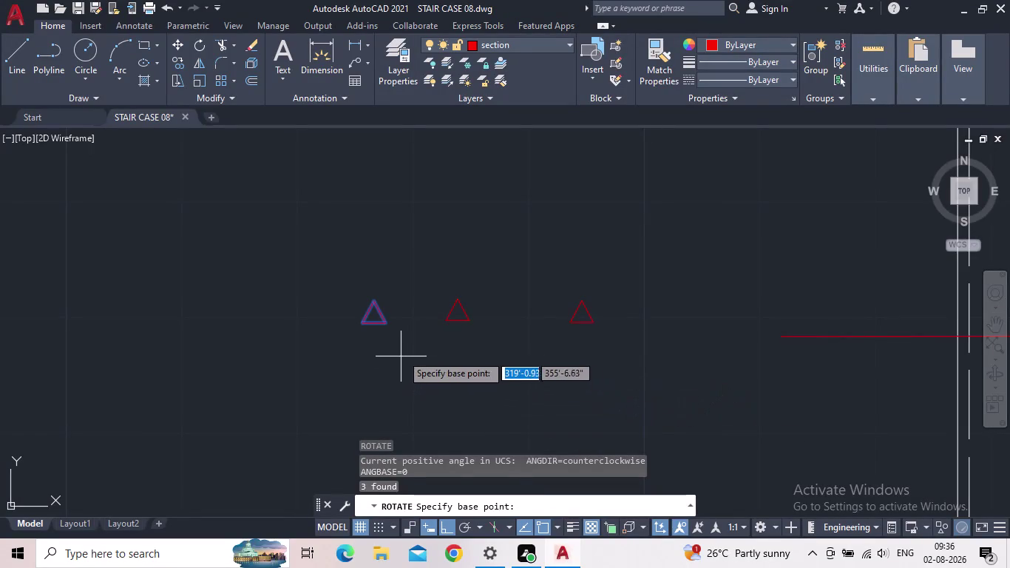
Rotate the first triangle 270° so it points right.
click(378, 321)
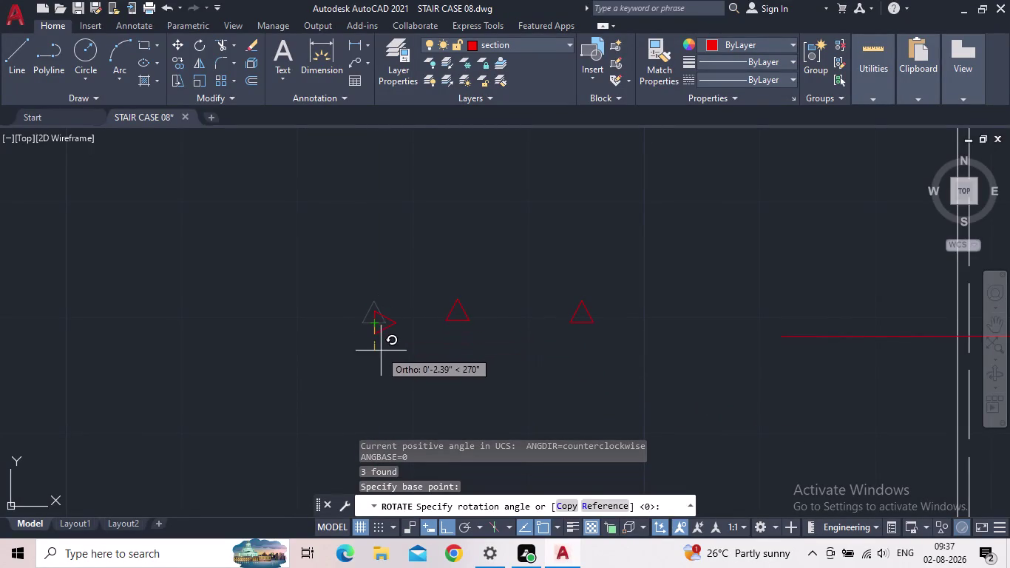
click(372, 362)
drag(483, 334, 474, 332)
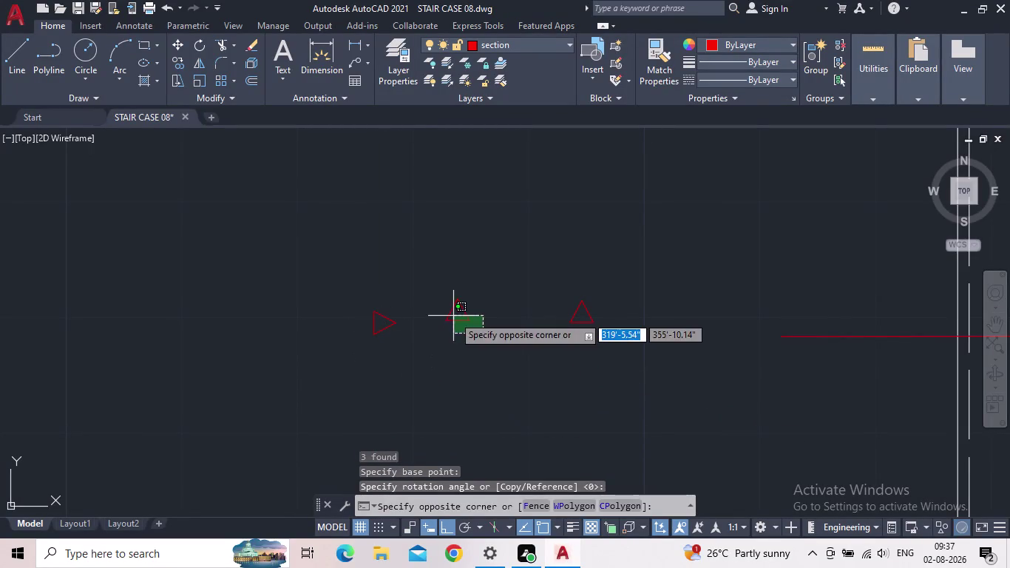
click(456, 318)
key(Escape)
Rotate the rightmost triangle about its apex so it points left.
drag(607, 348, 600, 326)
click(541, 276)
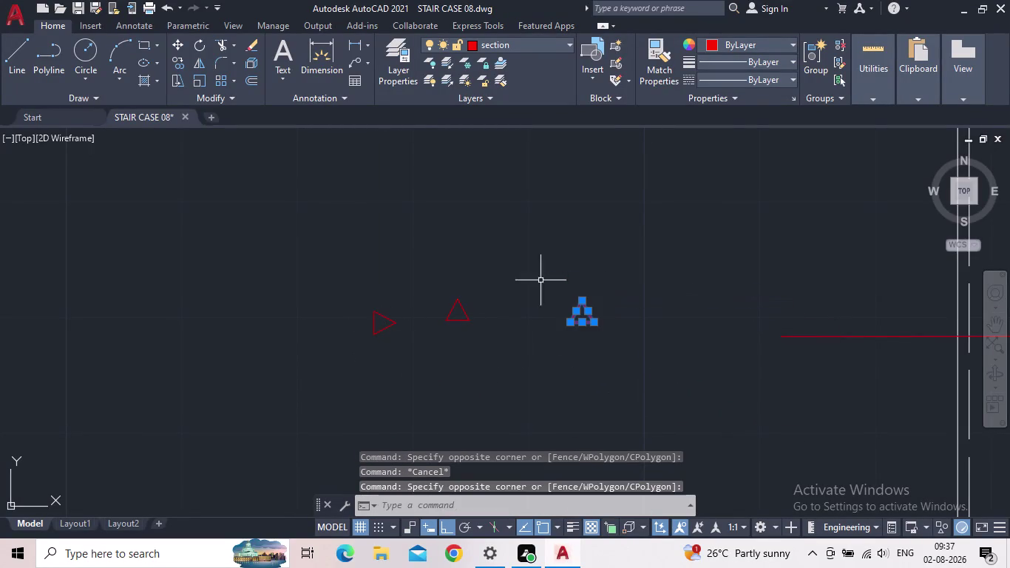
scroll(up, 3)
key(c)
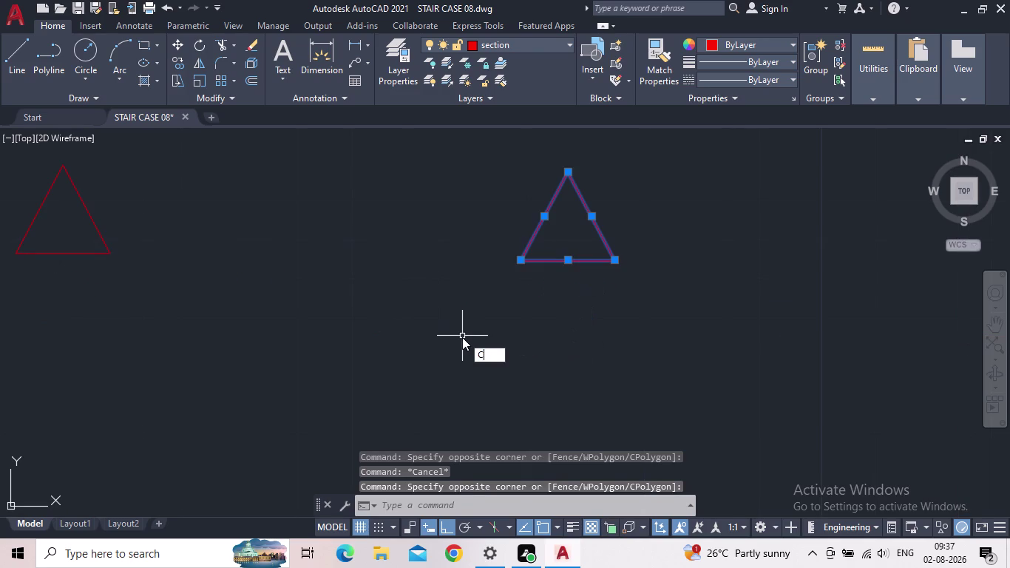
key(BackSpace)
text(RO)
key(Return)
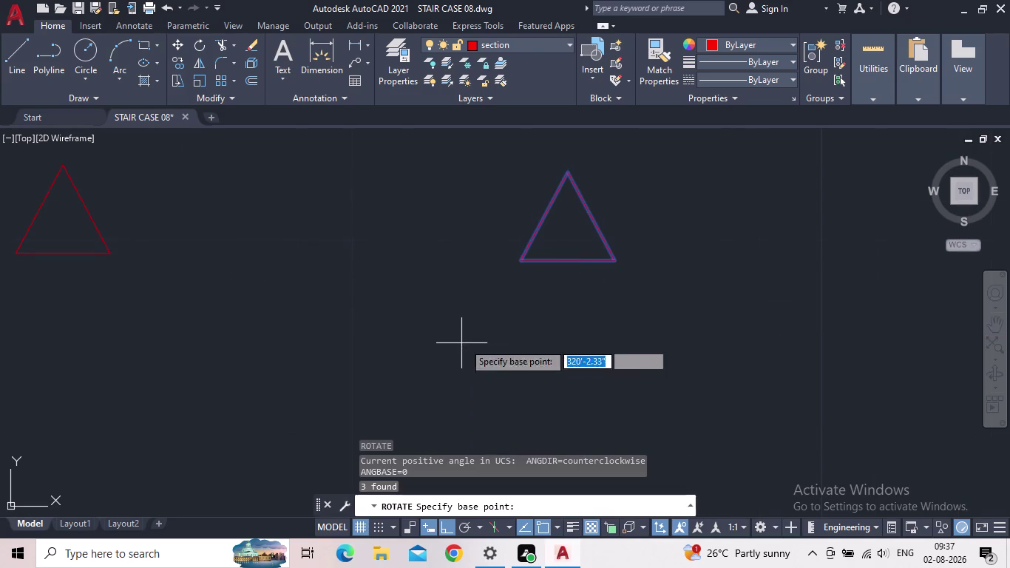
click(570, 262)
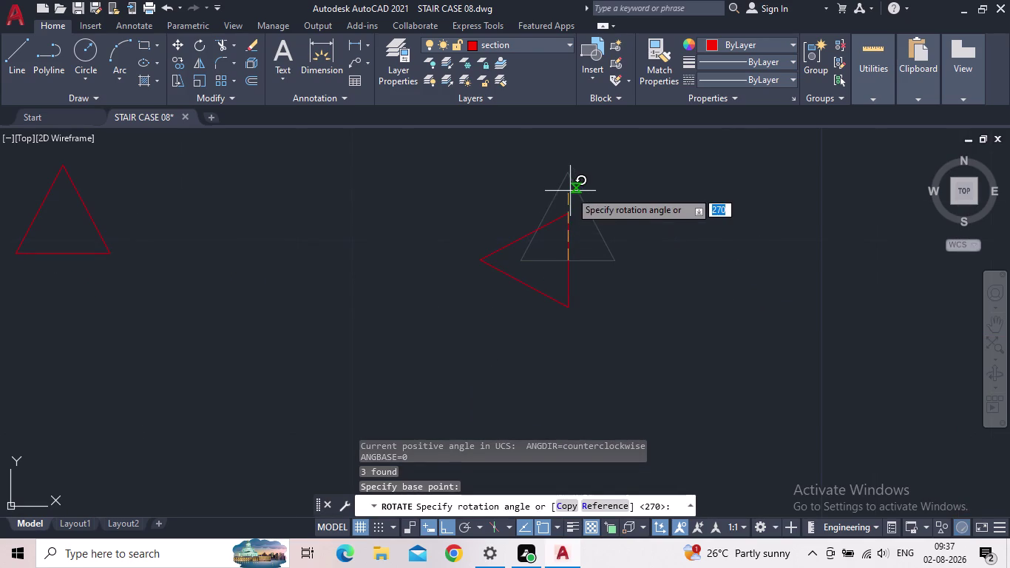
click(567, 172)
key(Escape)
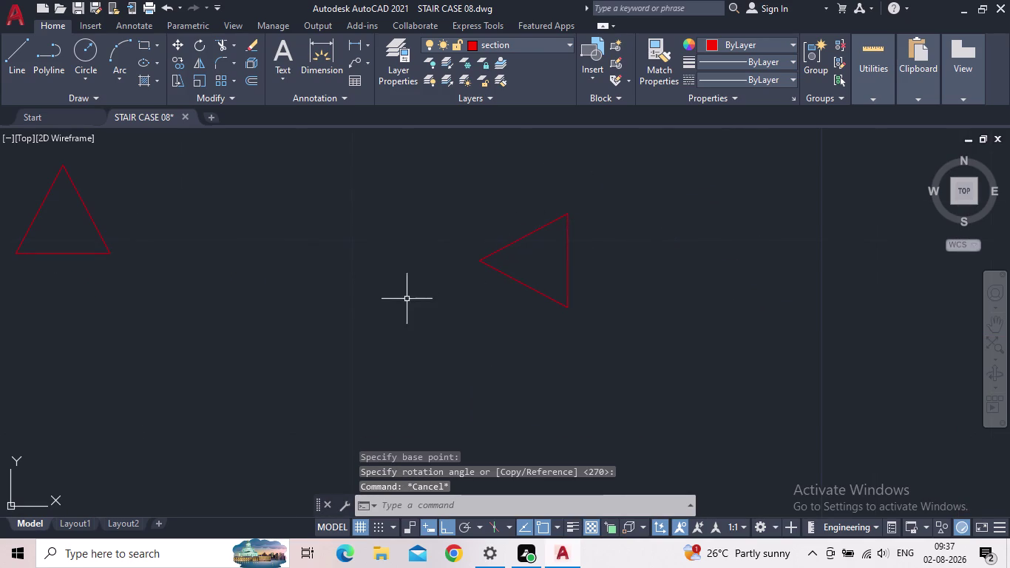
scroll(down, 3)
click(207, 311)
Copy the right-pointing arrowhead with Ortho off, placing its first copy on the red walking line.
click(93, 273)
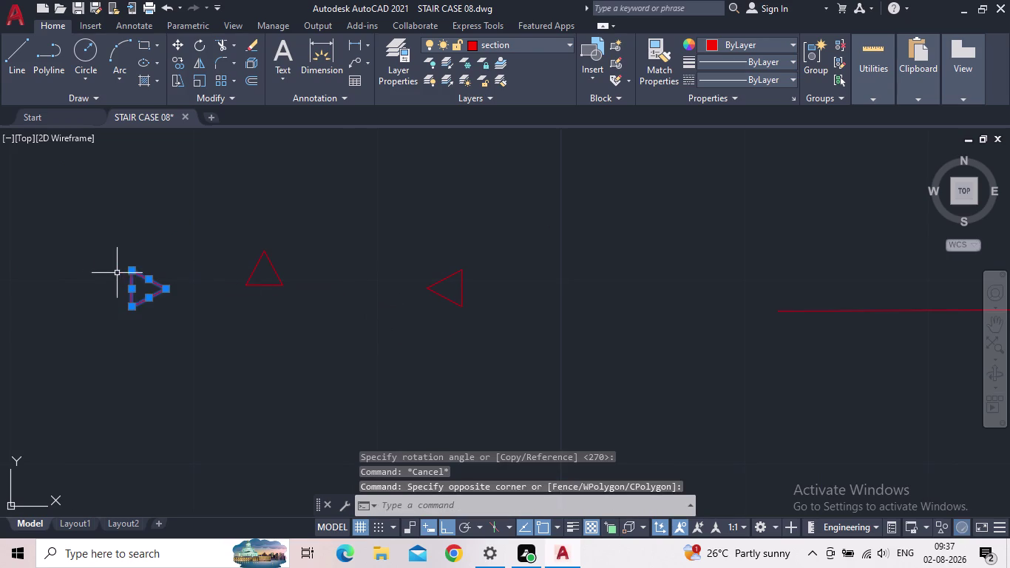
key(c)
key(o)
key(space)
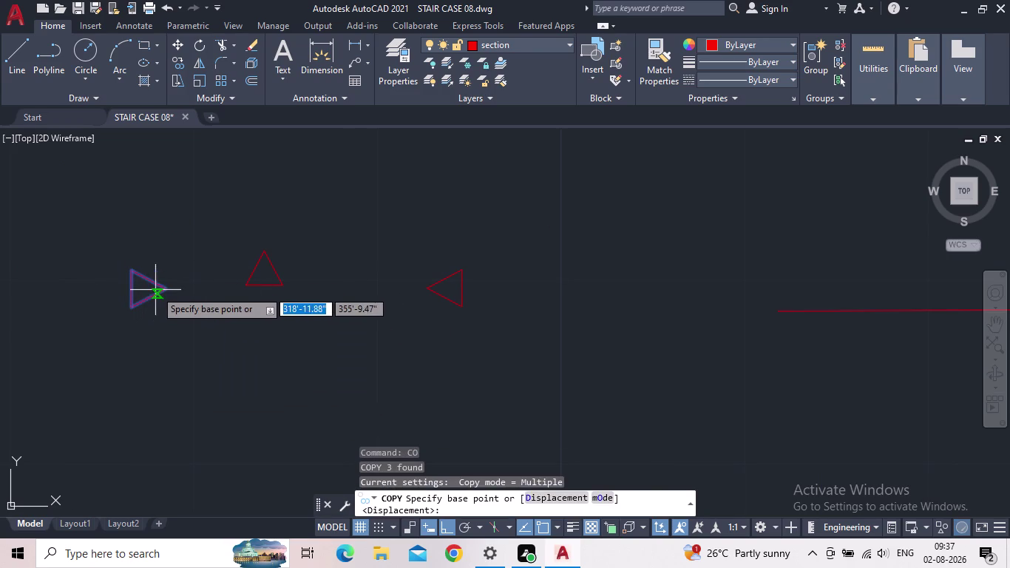
click(165, 286)
middle_drag(860, 374, 763, 384)
scroll(down, 3)
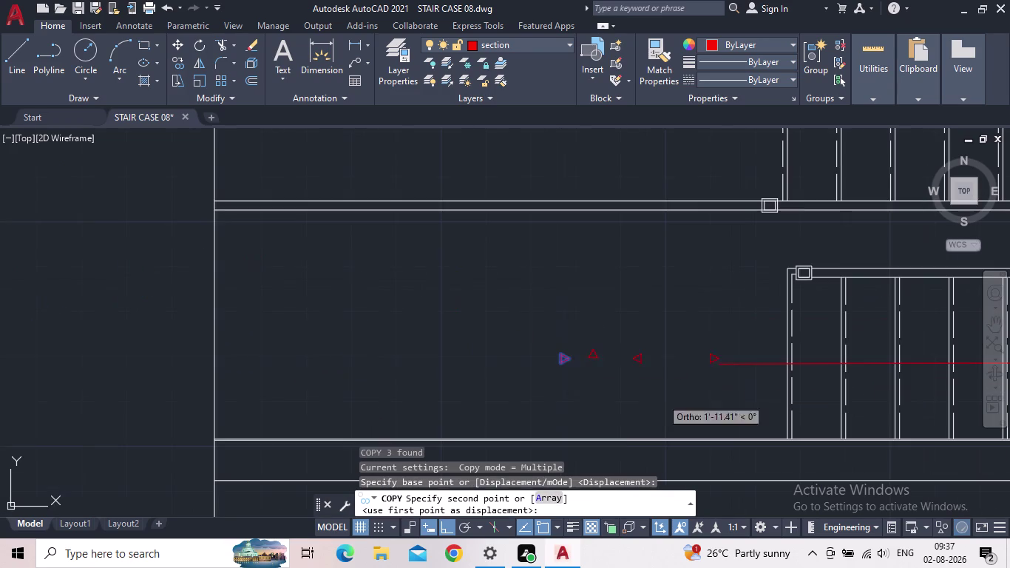
click(443, 527)
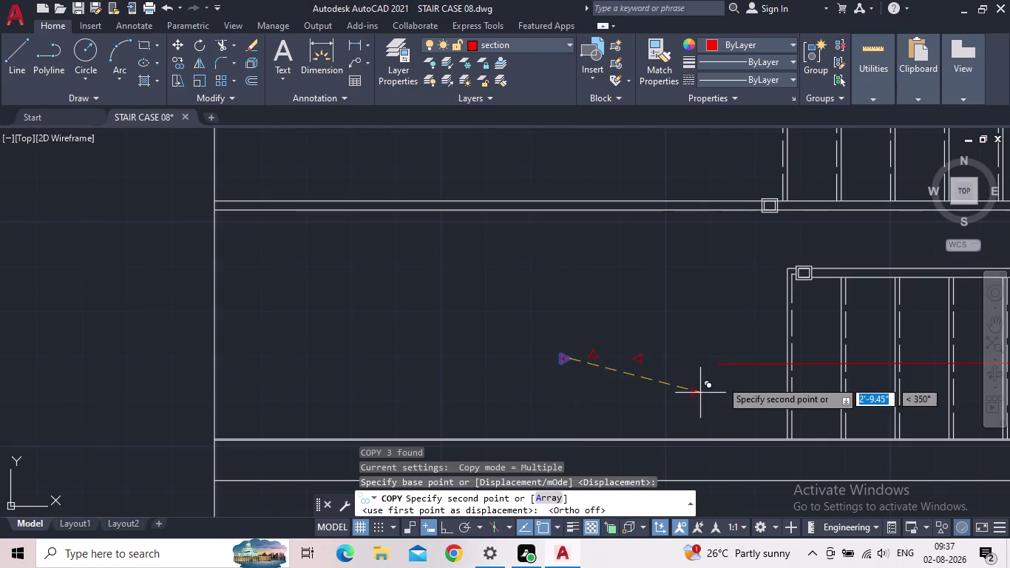
middle_drag(680, 339, 530, 306)
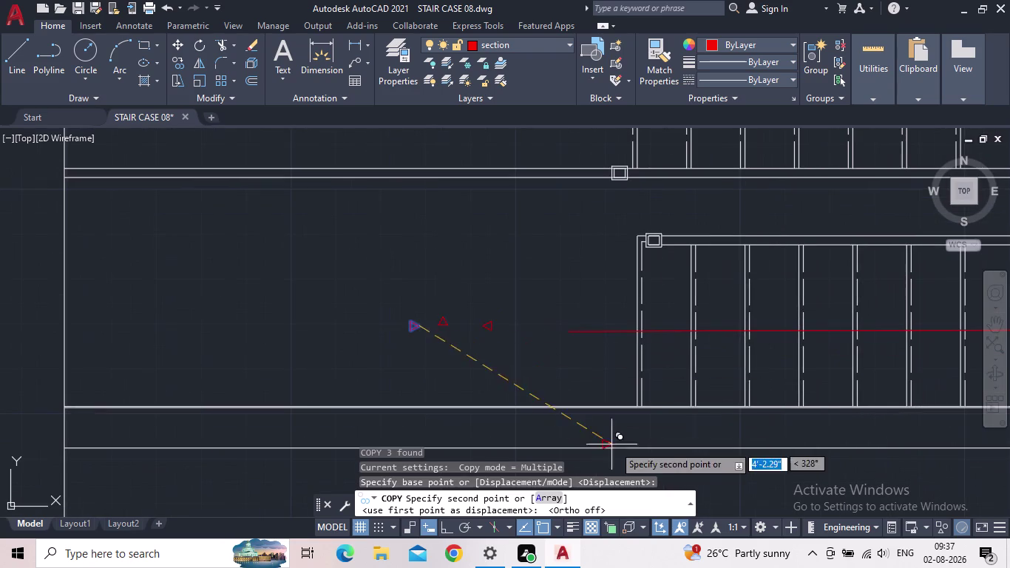
scroll(up, 3)
scroll(up, 3)
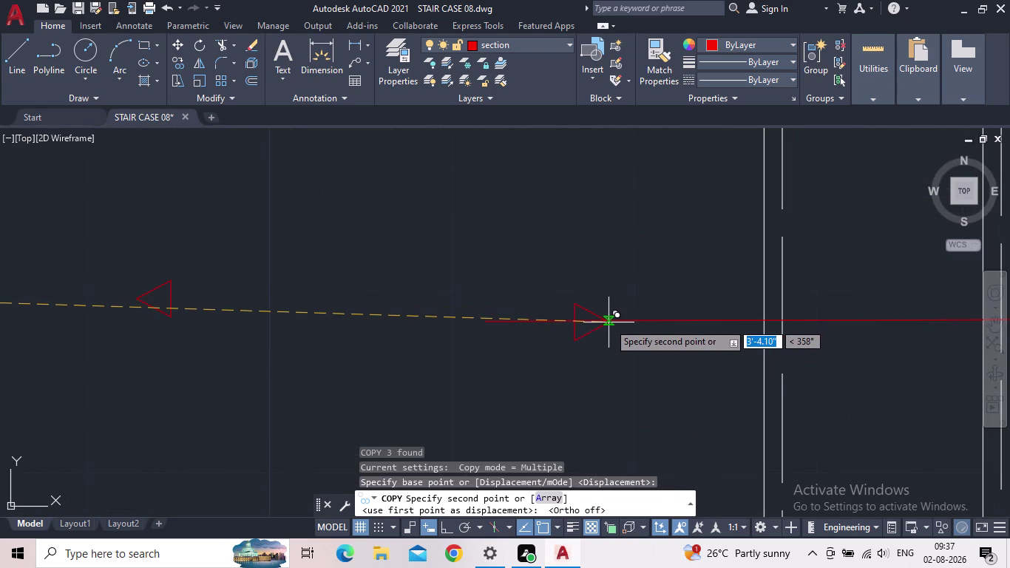
scroll(up, 3)
click(610, 314)
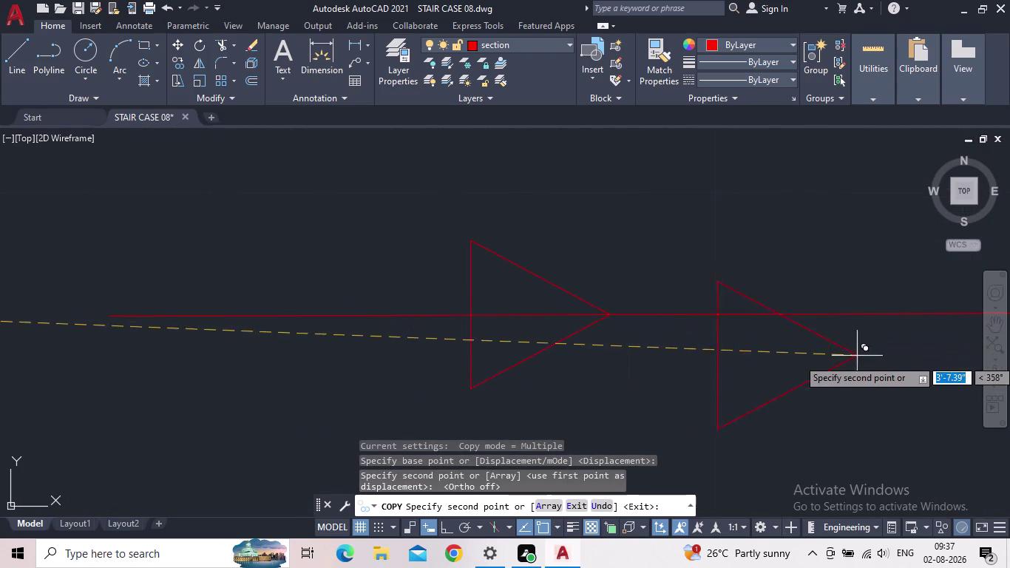
Place two more arrowhead copies along the walking line, the last near its corner.
middle_drag(815, 370, 692, 329)
scroll(down, 3)
middle_drag(666, 318, 649, 315)
scroll(down, 3)
middle_drag(829, 329, 569, 286)
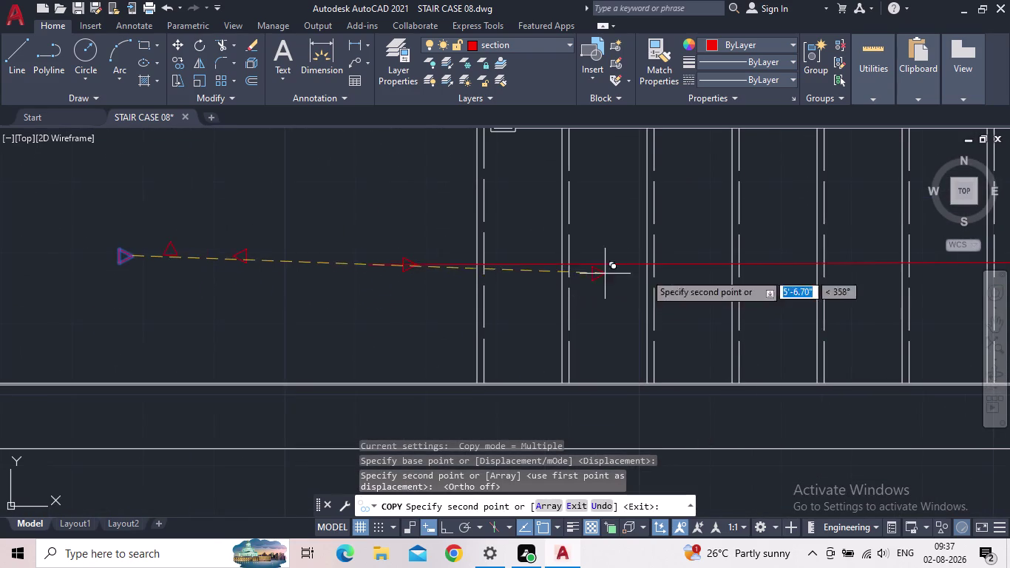
middle_drag(811, 277, 614, 282)
scroll(down, 3)
scroll(up, 3)
scroll(up, 3)
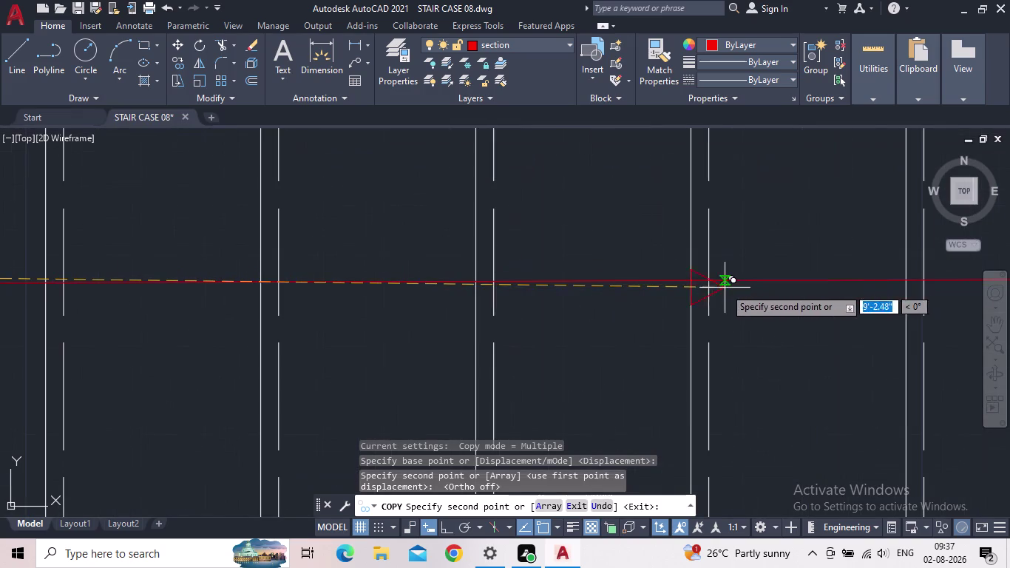
click(758, 281)
middle_drag(847, 324, 707, 339)
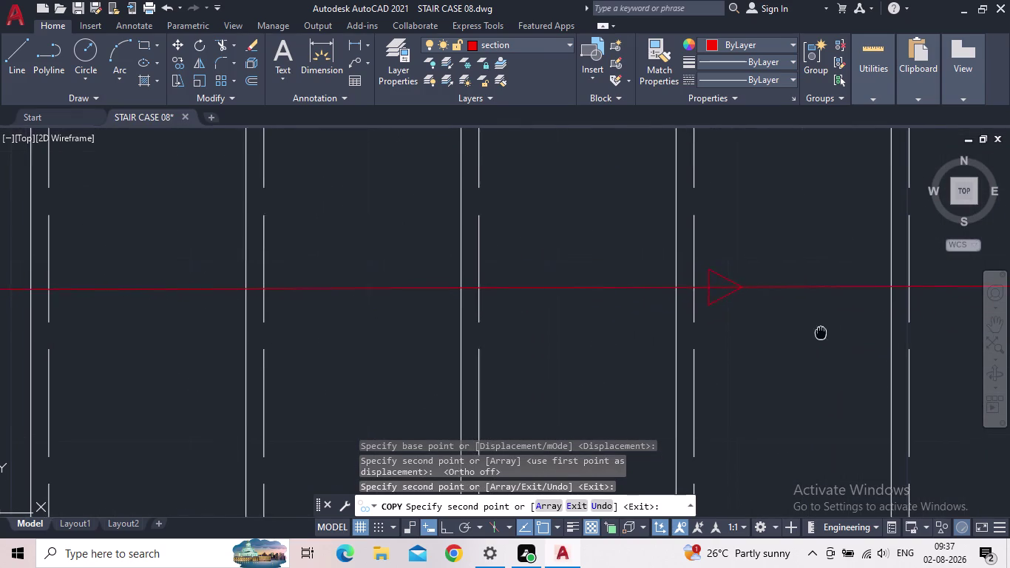
middle_drag(707, 339, 537, 321)
scroll(down, 3)
scroll(up, 3)
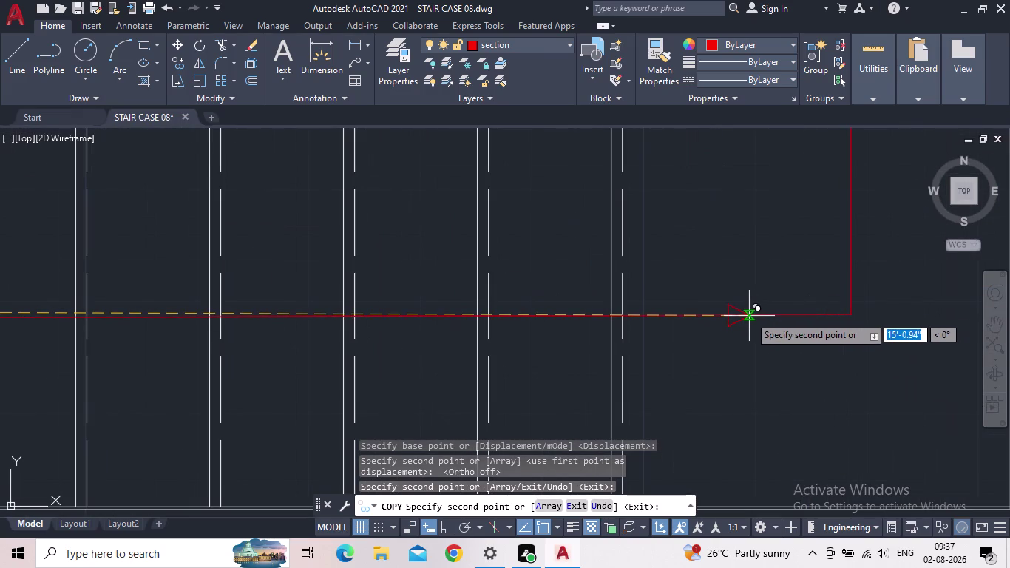
click(750, 316)
middle_drag(833, 373, 824, 387)
scroll(down, 3)
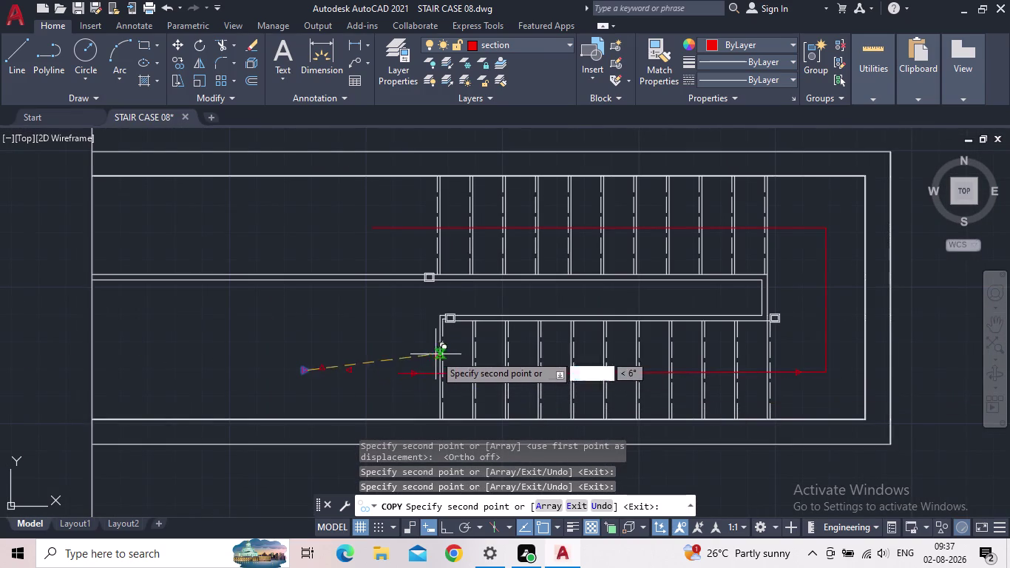
key(Escape)
scroll(up, 3)
click(337, 378)
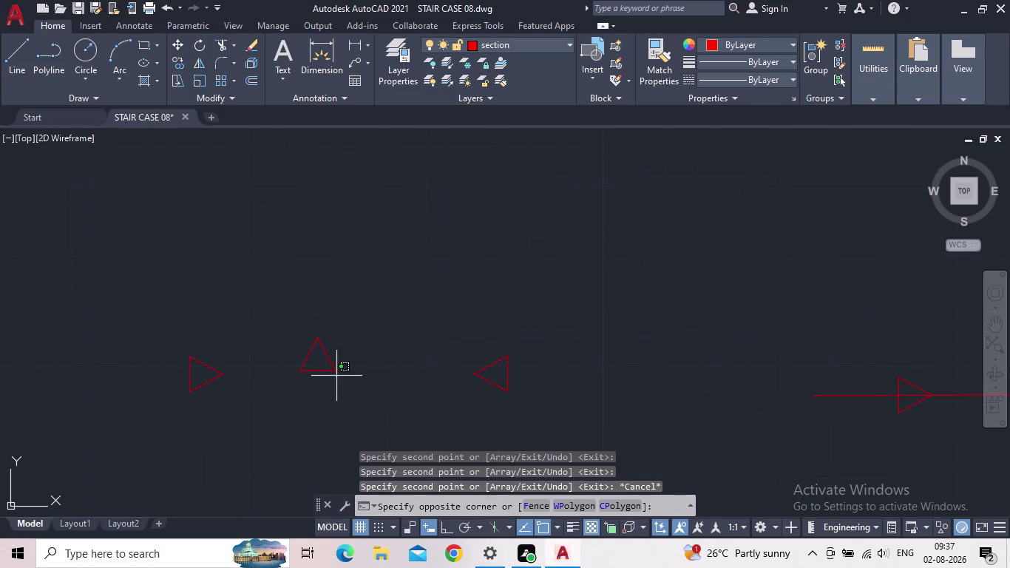
Copy the upward triangle using its apex as the base point.
click(285, 329)
key(c)
key(o)
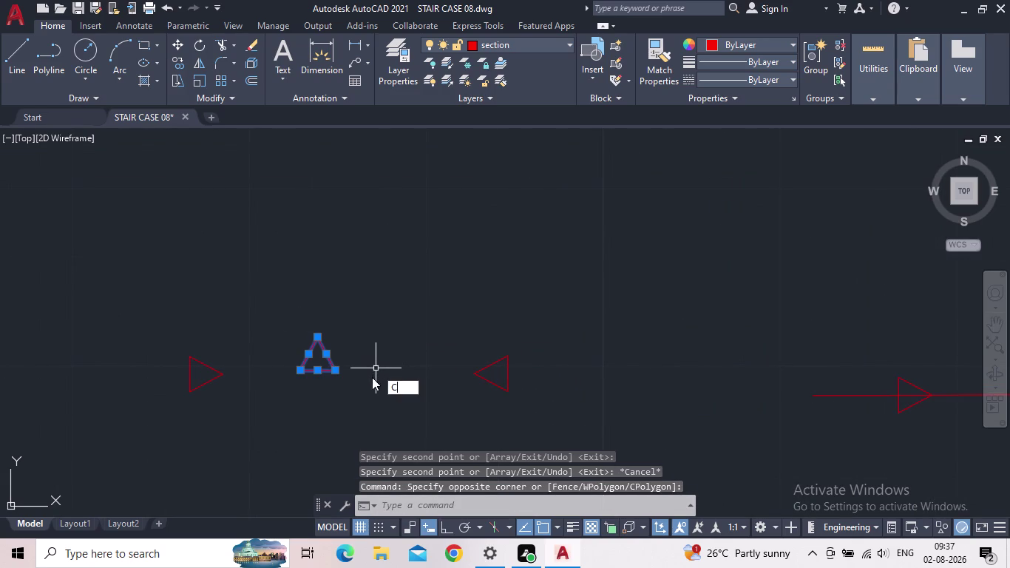
key(Return)
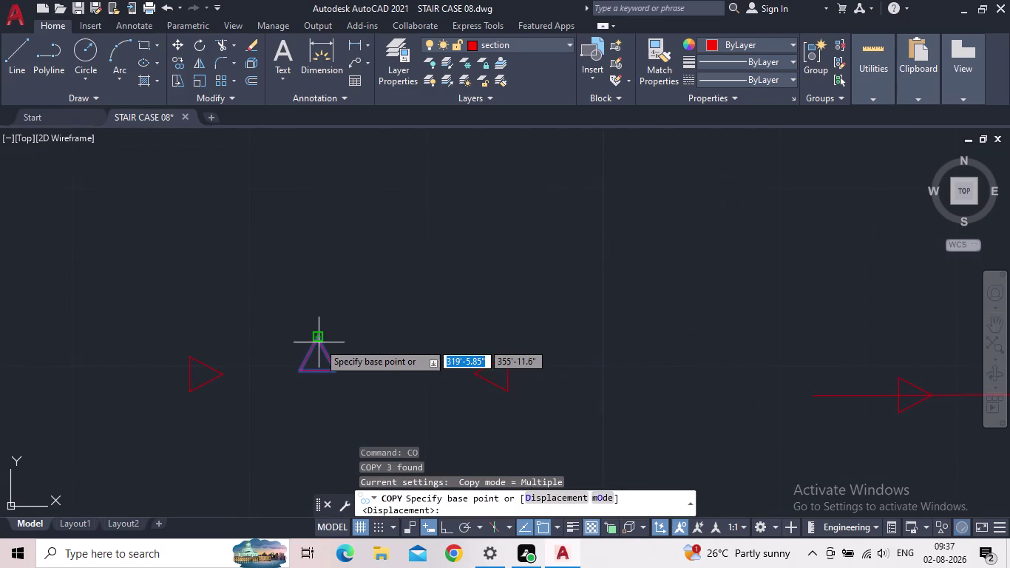
drag(319, 339, 330, 337)
middle_drag(592, 303, 234, 389)
scroll(down, 3)
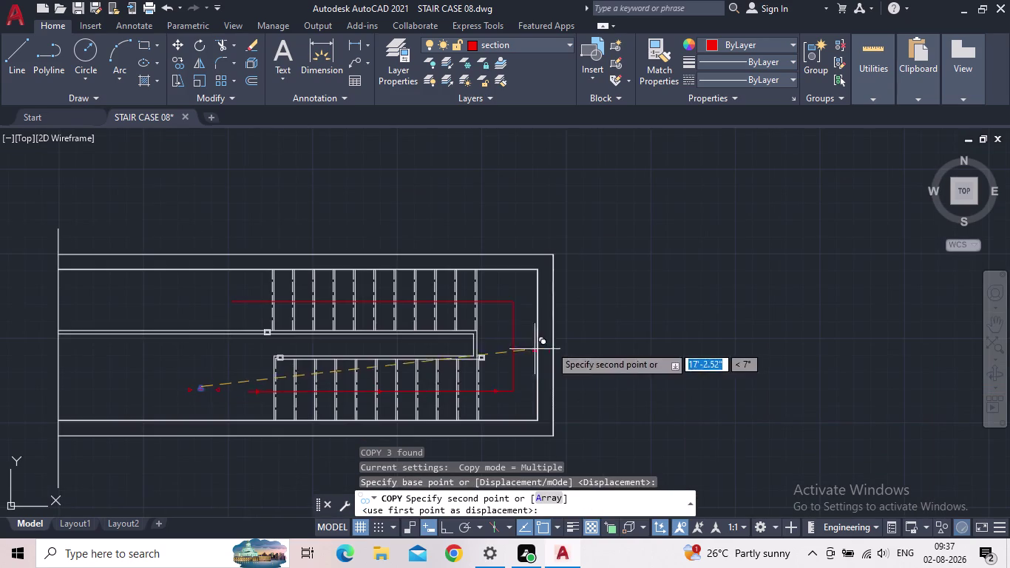
scroll(up, 3)
Place the upward arrowhead copy on the vertical landing segment of the walking line.
middle_drag(531, 329, 530, 339)
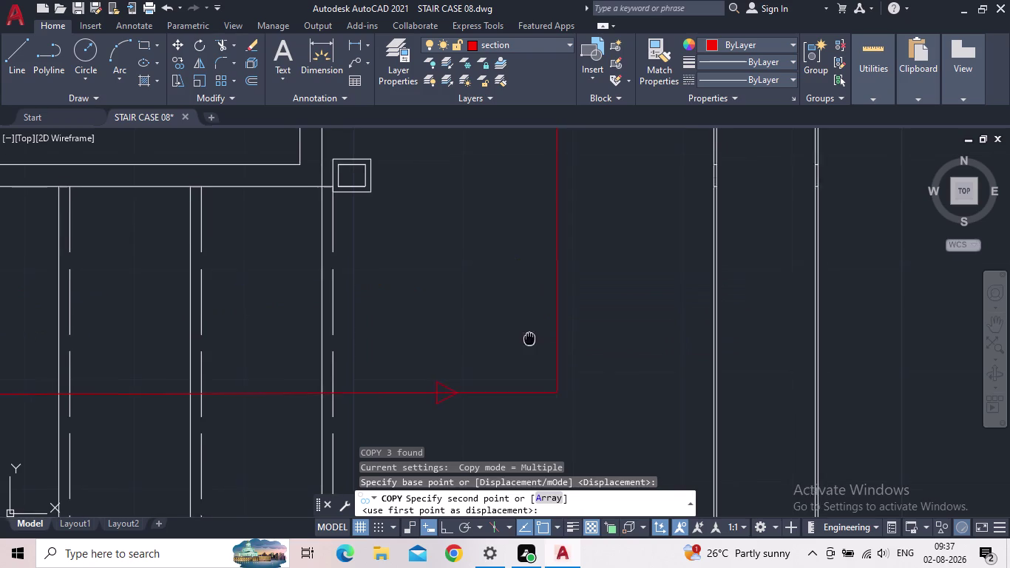
middle_drag(530, 339, 505, 418)
scroll(down, 3)
scroll(up, 3)
scroll(up, 3)
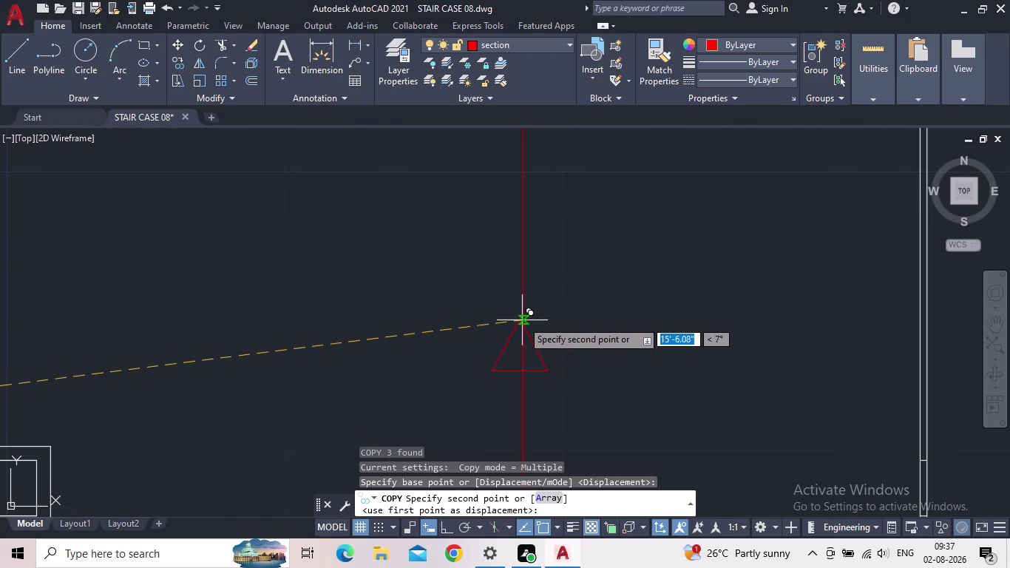
click(525, 321)
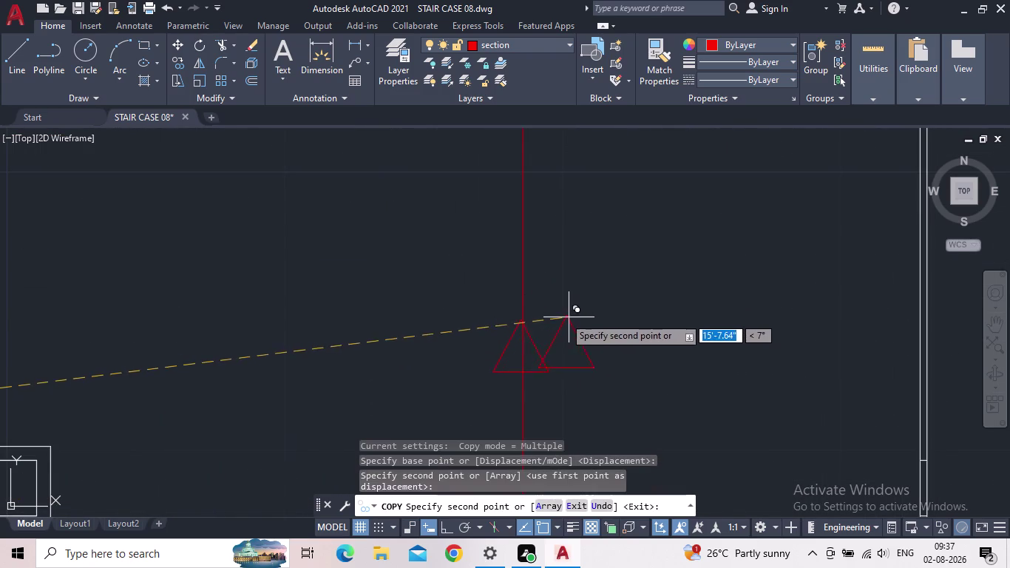
scroll(down, 3)
middle_drag(576, 272, 594, 296)
scroll(down, 3)
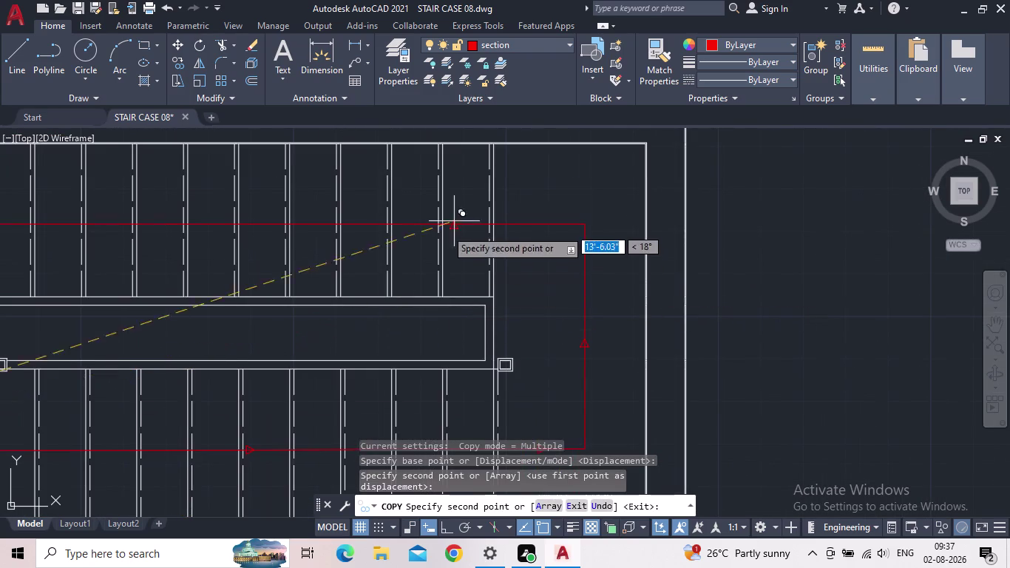
scroll(down, 3)
middle_drag(505, 329, 715, 359)
key(Escape)
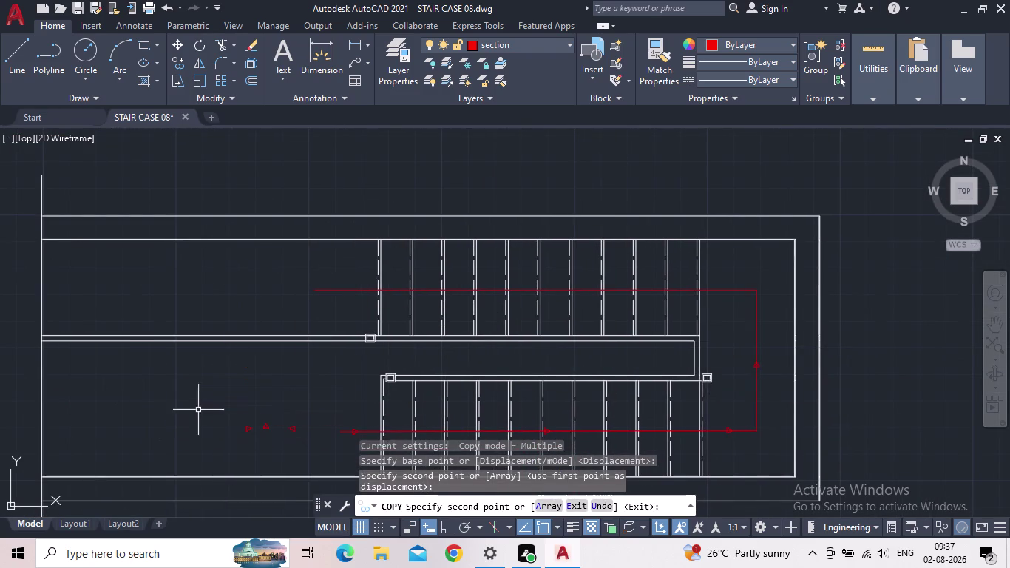
click(315, 452)
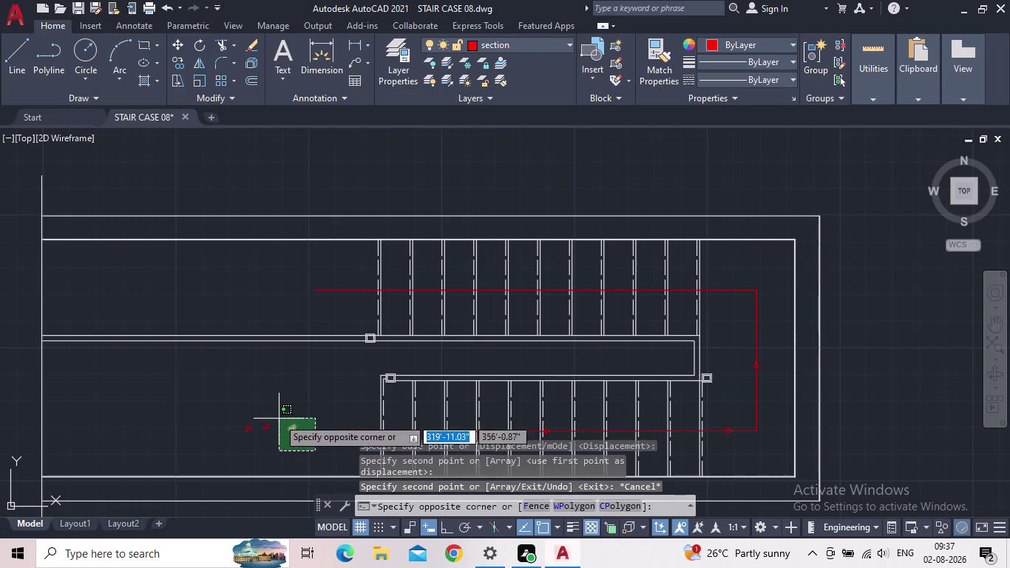
Copy the left-pointing triangle, placing its first copy on the upper flight's walking line.
click(277, 415)
scroll(up, 3)
key(c)
key(o)
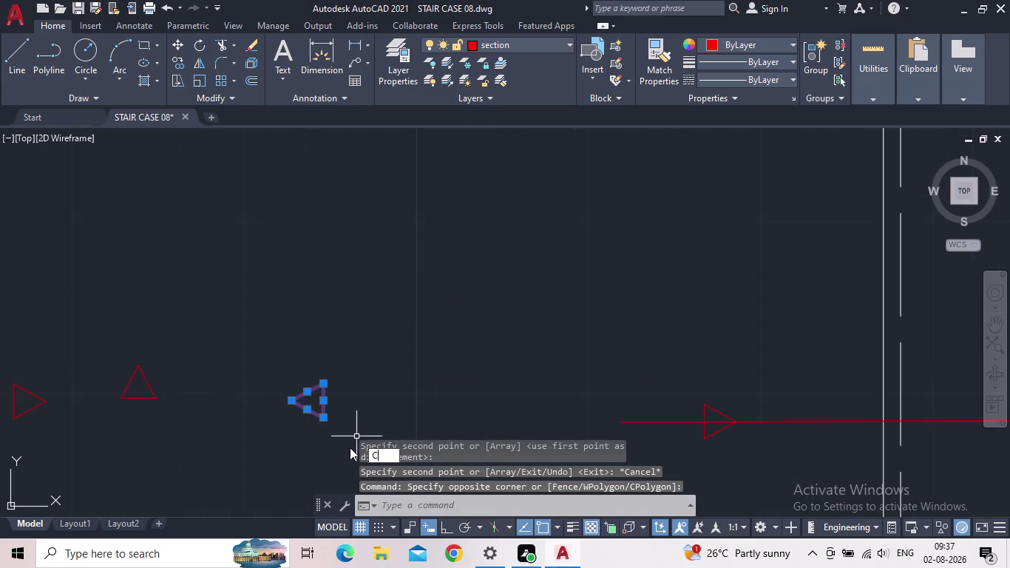
key(space)
click(291, 401)
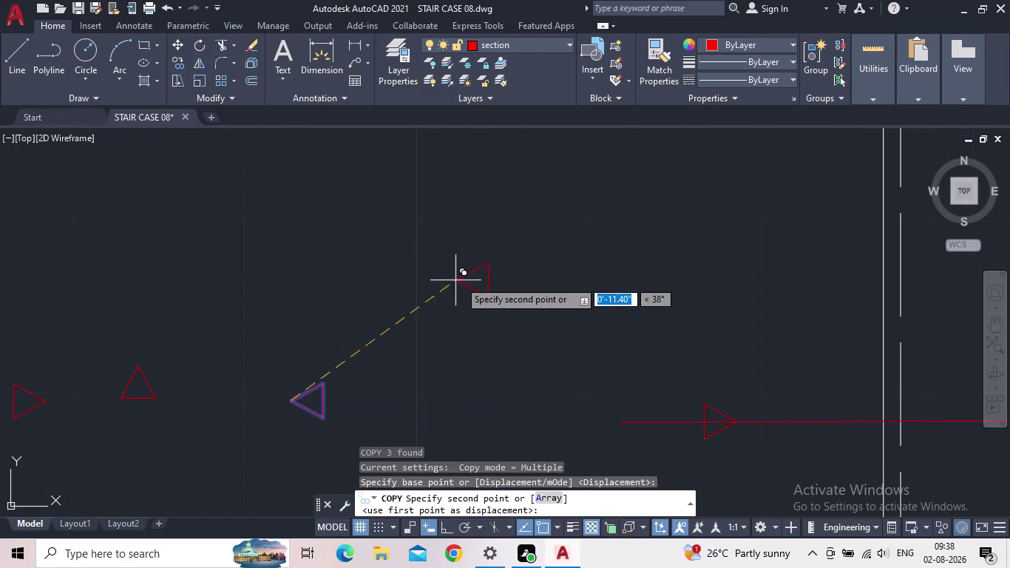
middle_drag(466, 287, 163, 384)
scroll(down, 3)
scroll(up, 3)
scroll(up, 3)
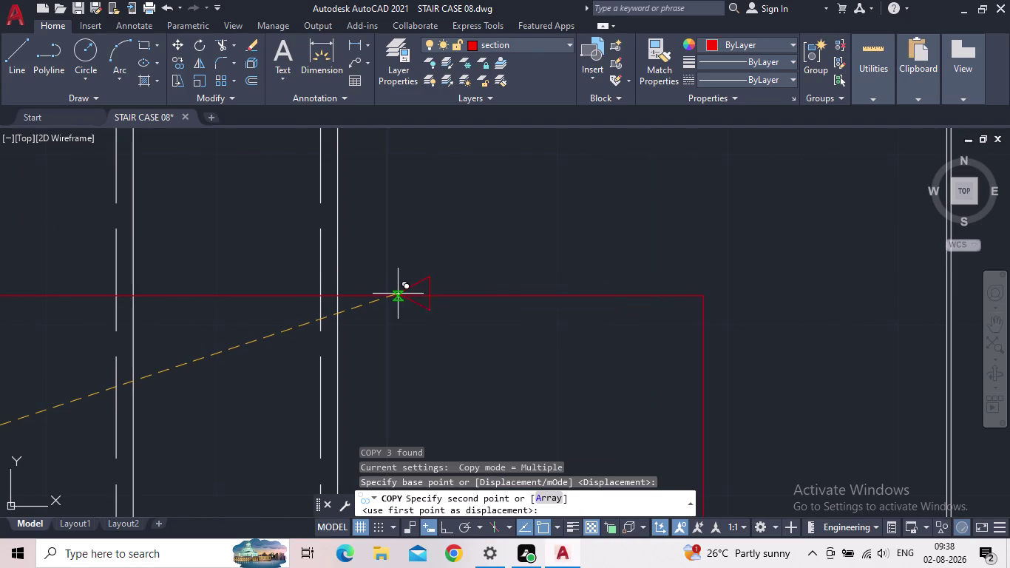
scroll(up, 3)
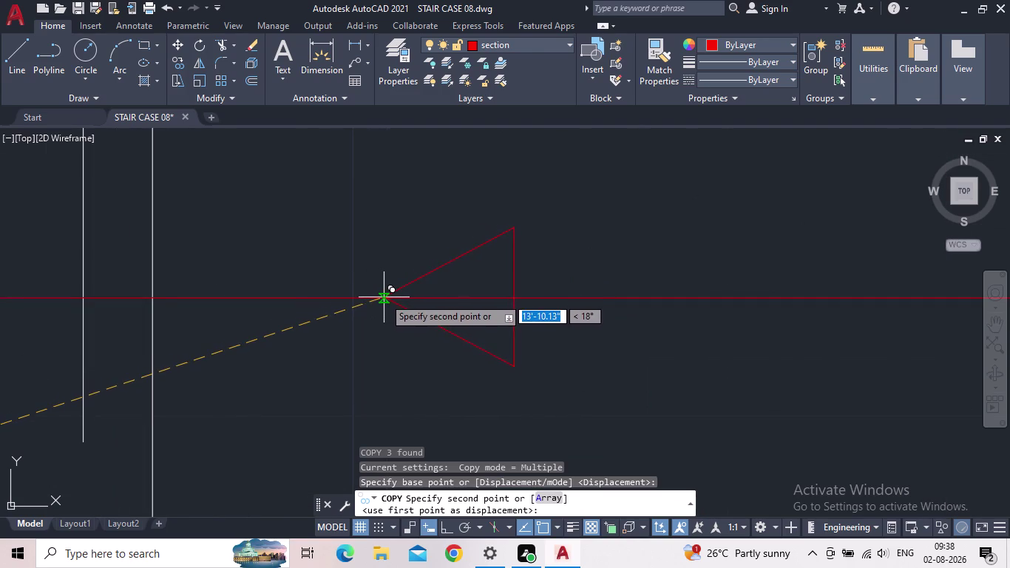
click(384, 297)
Place two more left-pointing arrow copies along the walking line.
middle_drag(289, 298, 588, 303)
scroll(down, 3)
scroll(down, 3)
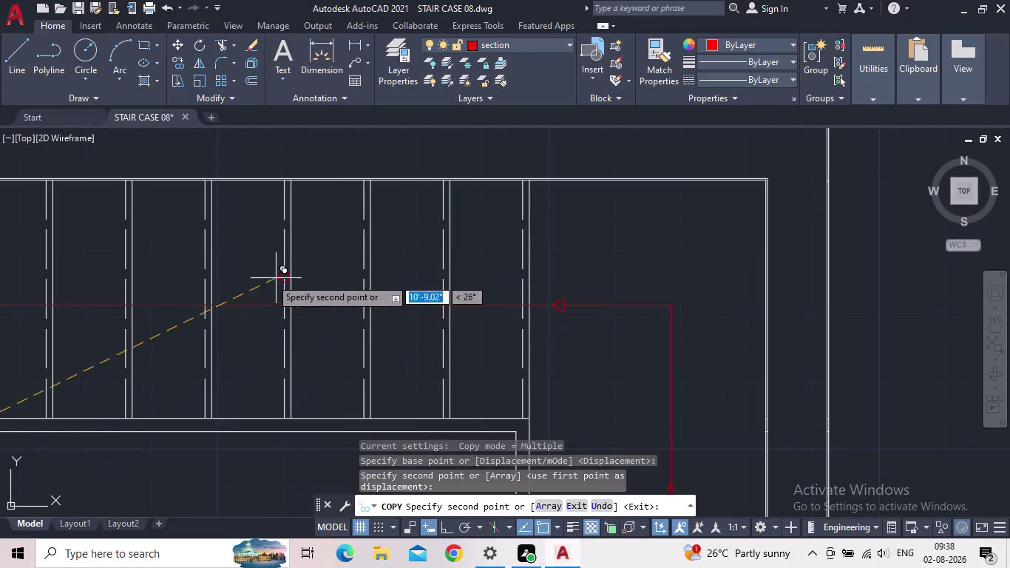
scroll(up, 3)
scroll(up, 3)
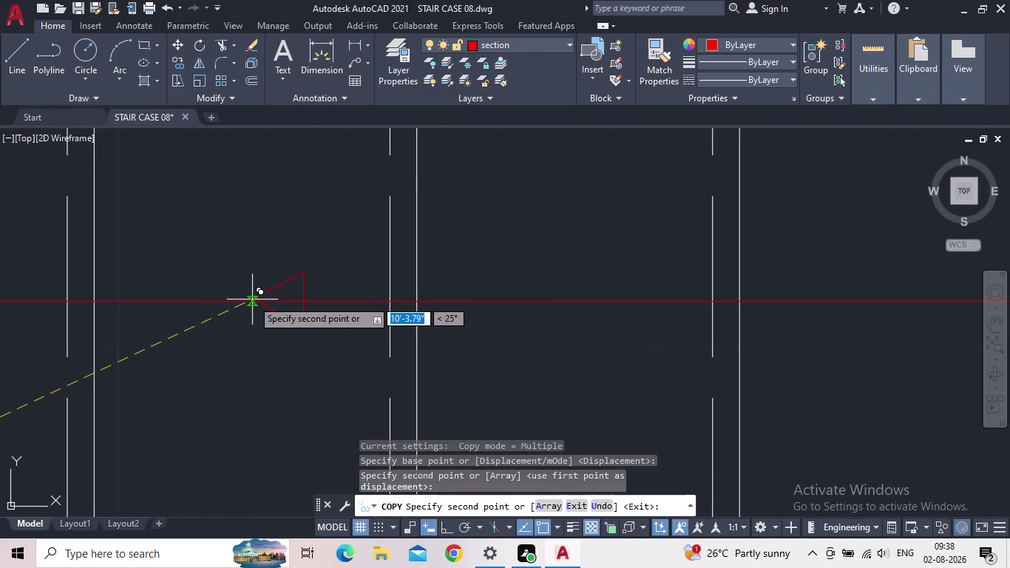
click(252, 301)
scroll(down, 3)
middle_drag(247, 292, 483, 318)
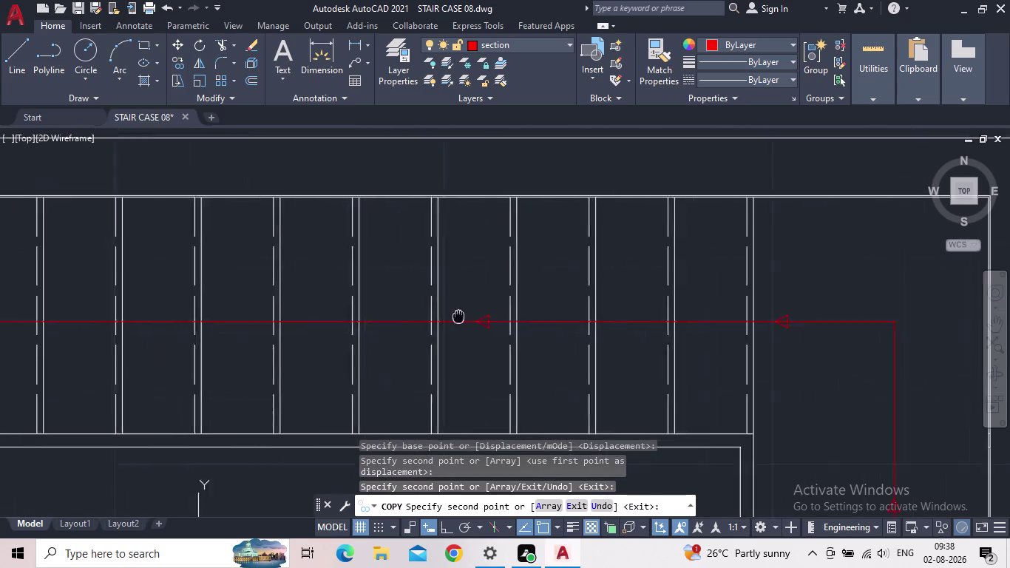
middle_drag(483, 318, 614, 319)
scroll(down, 3)
scroll(up, 3)
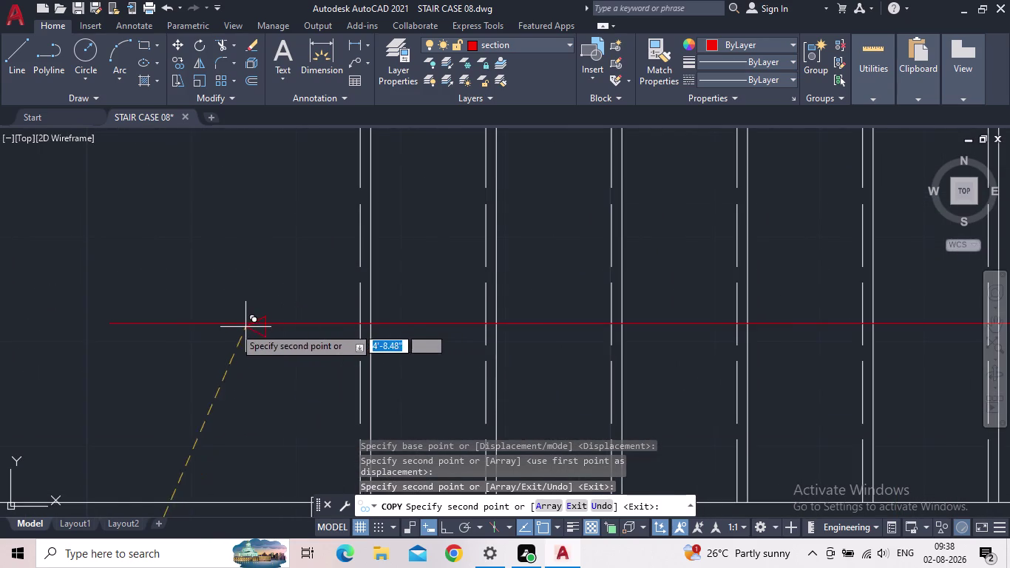
click(543, 323)
key(Escape)
Zoom out to the whole stair plan and select the three stray arrow copies.
scroll(down, 3)
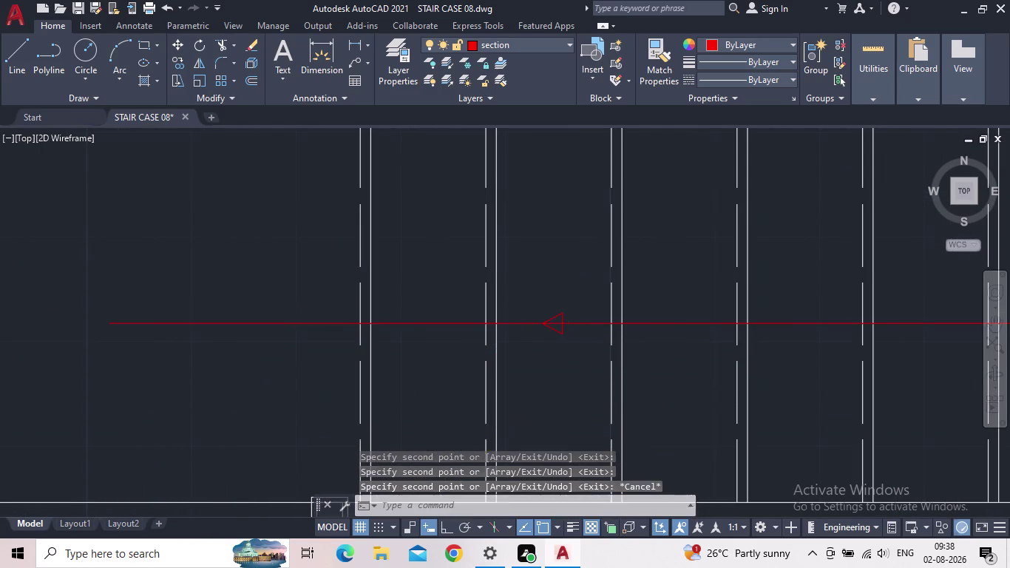
scroll(down, 3)
middle_drag(502, 389, 497, 257)
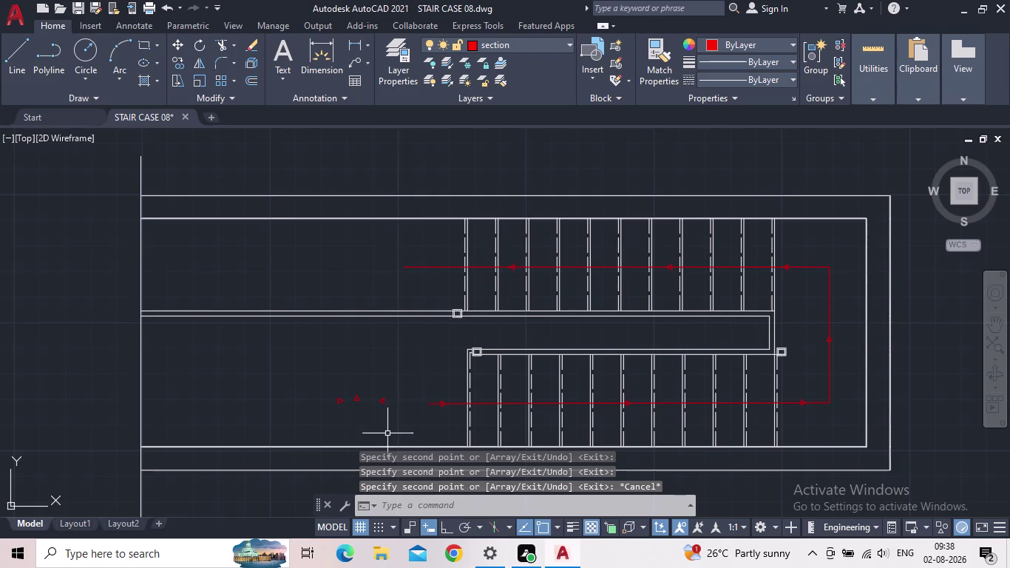
scroll(up, 3)
drag(410, 409, 375, 399)
click(247, 355)
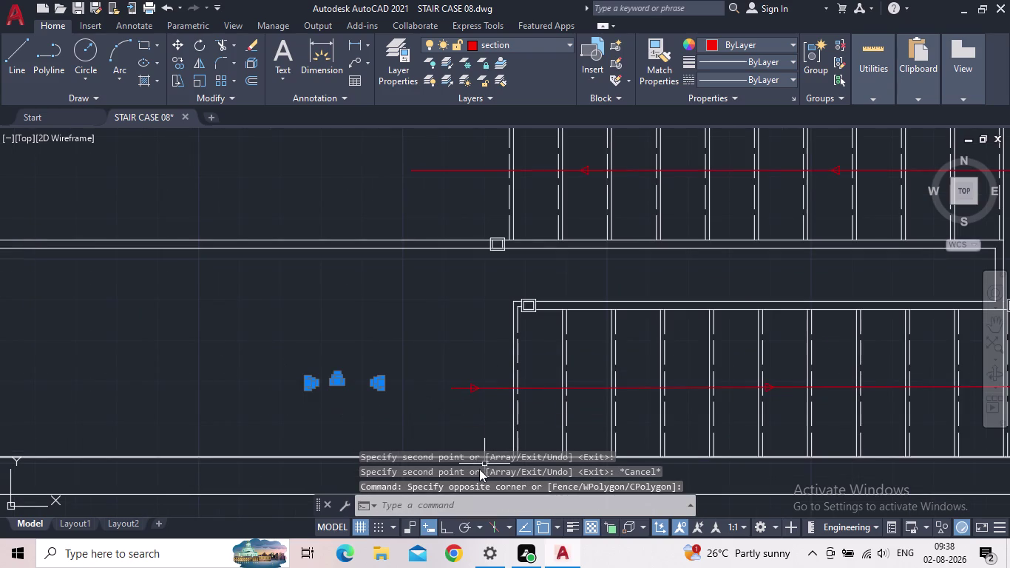
Delete the three selected stray arrows and save the stair plan.
key(Delete)
click(79, 9)
scroll(down, 3)
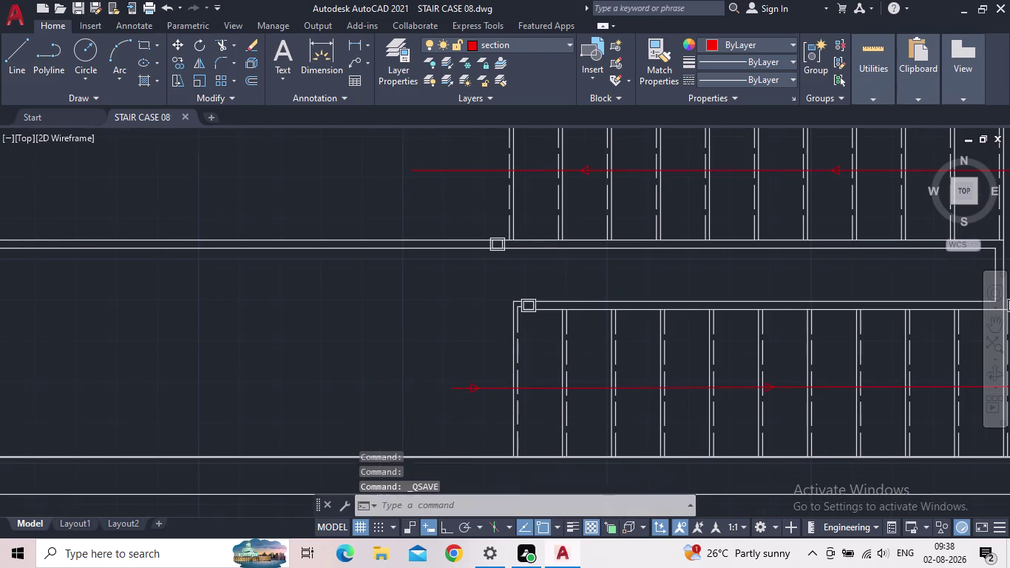
scroll(down, 3)
middle_drag(686, 347, 510, 311)
scroll(up, 3)
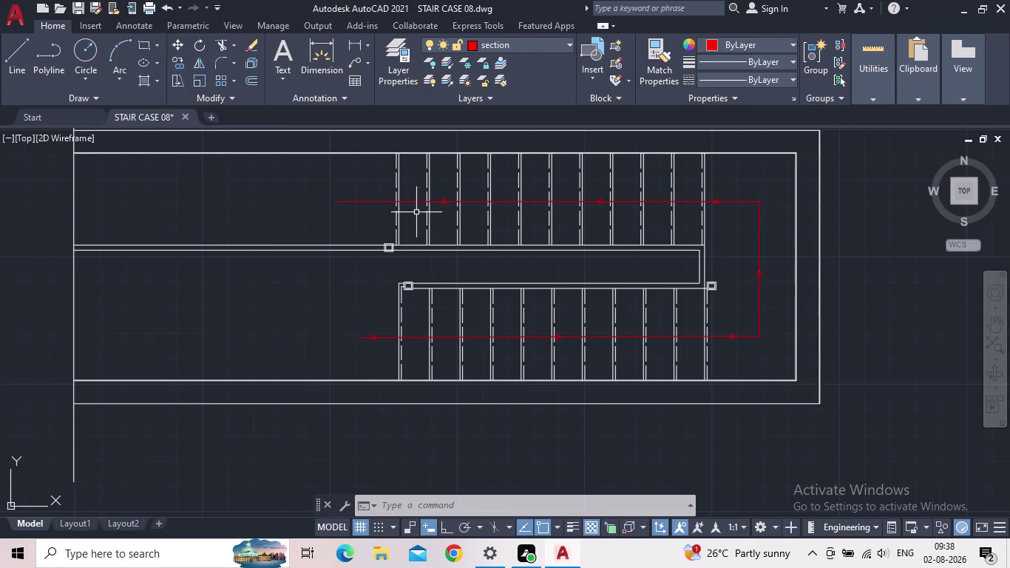
scroll(up, 3)
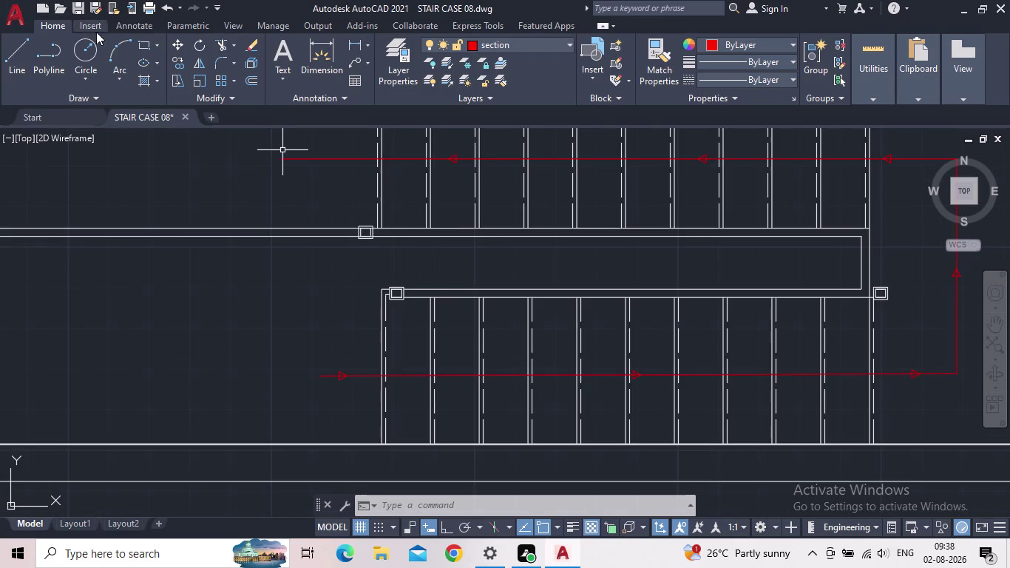
click(139, 46)
scroll(up, 3)
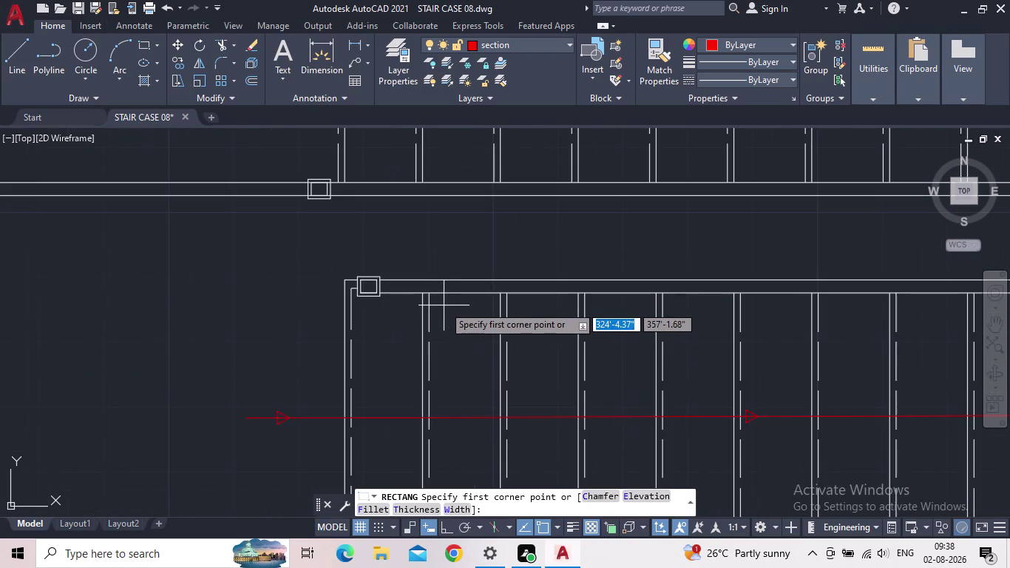
scroll(up, 3)
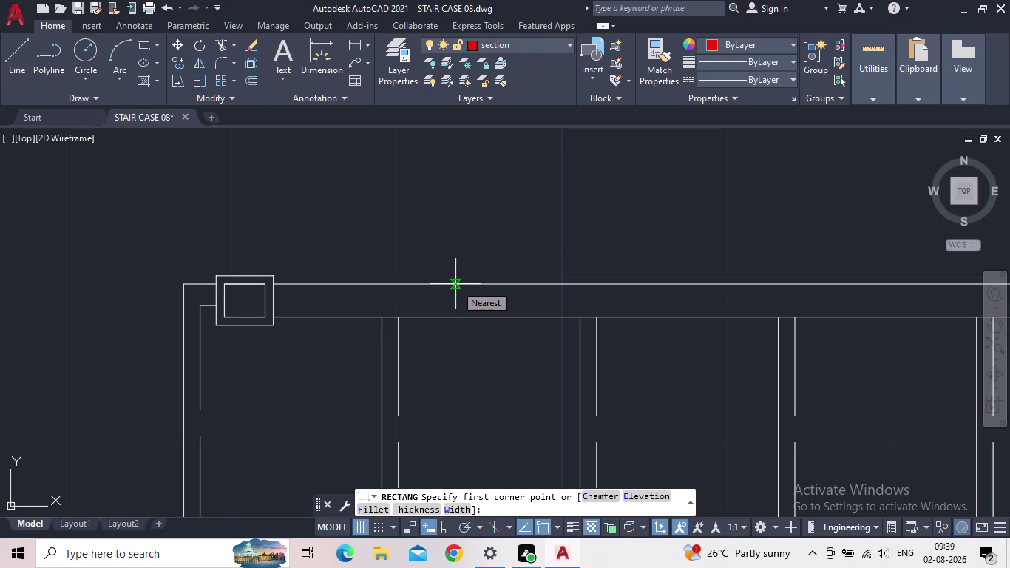
scroll(up, 3)
click(448, 287)
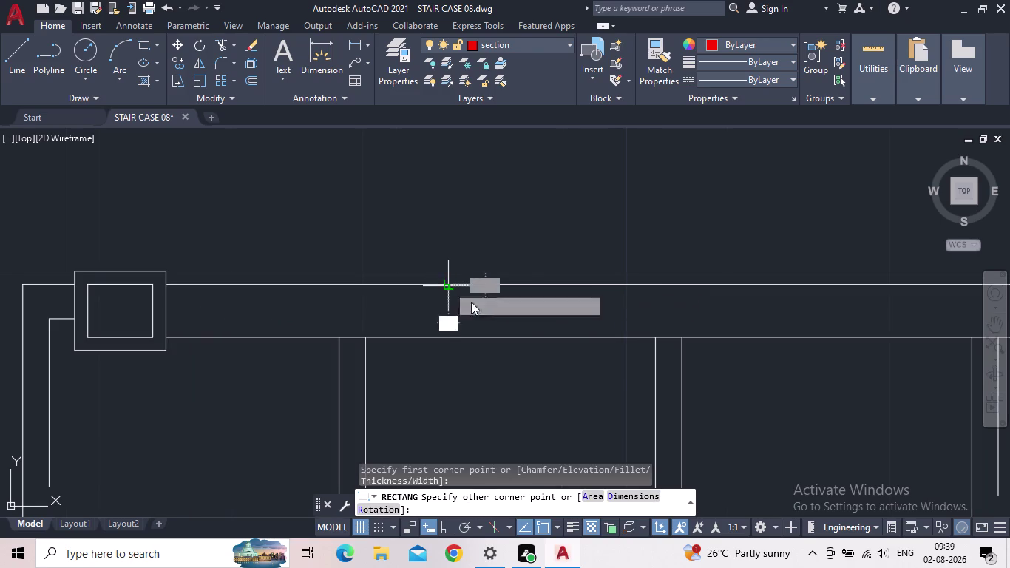
key(Escape)
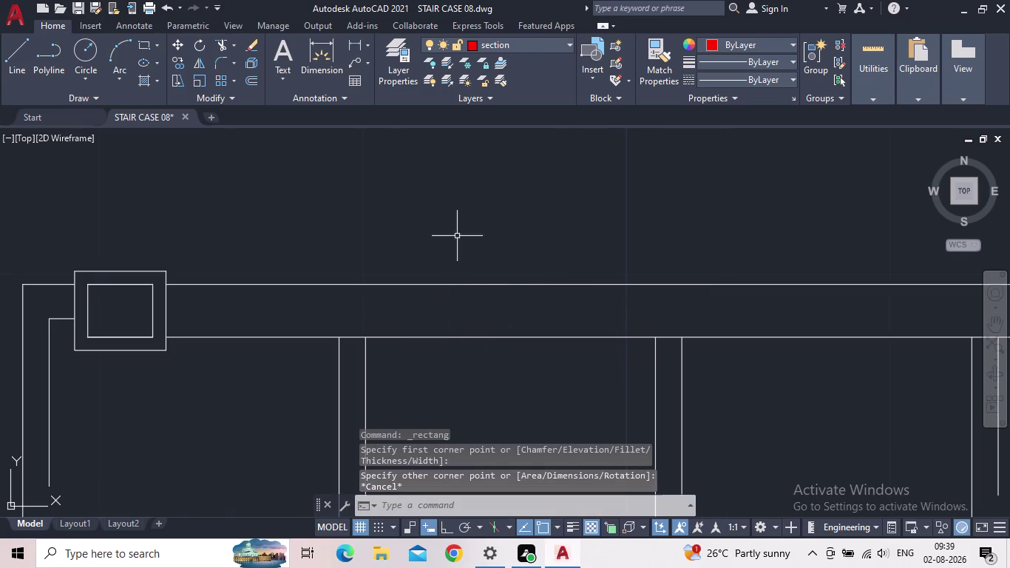
Set floor as the current layer in the Layer Properties palette.
click(387, 74)
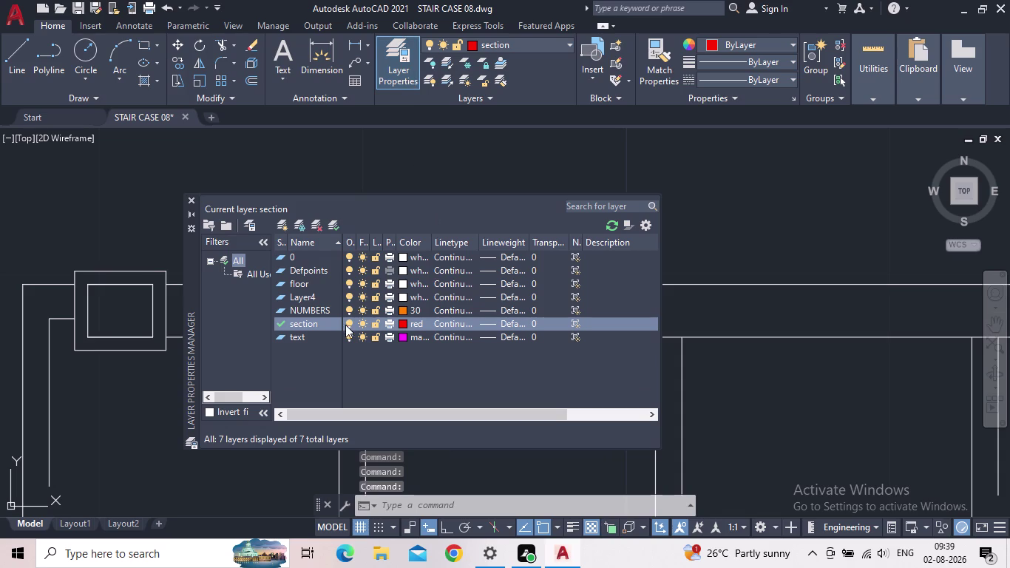
double_click(279, 283)
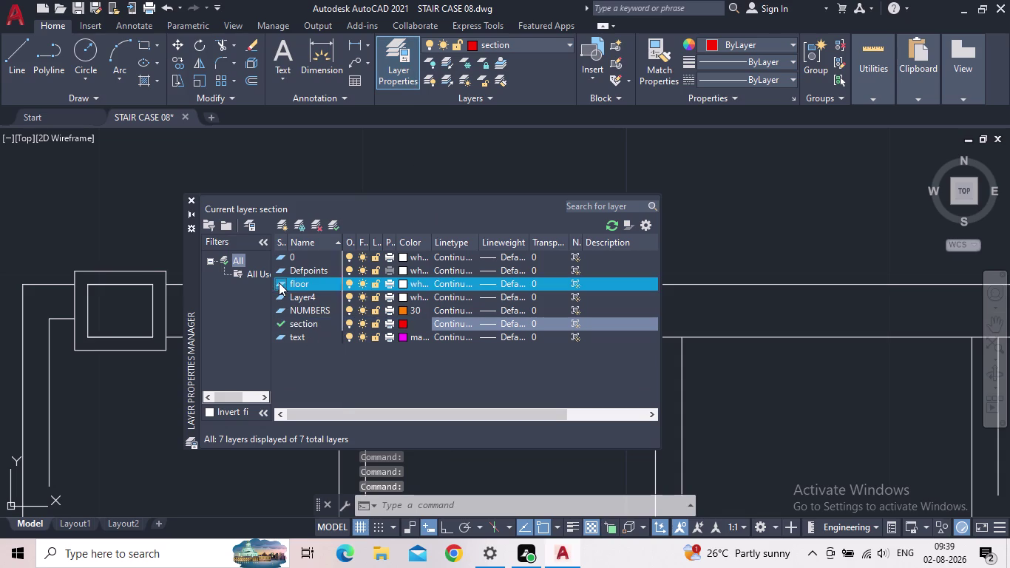
click(191, 199)
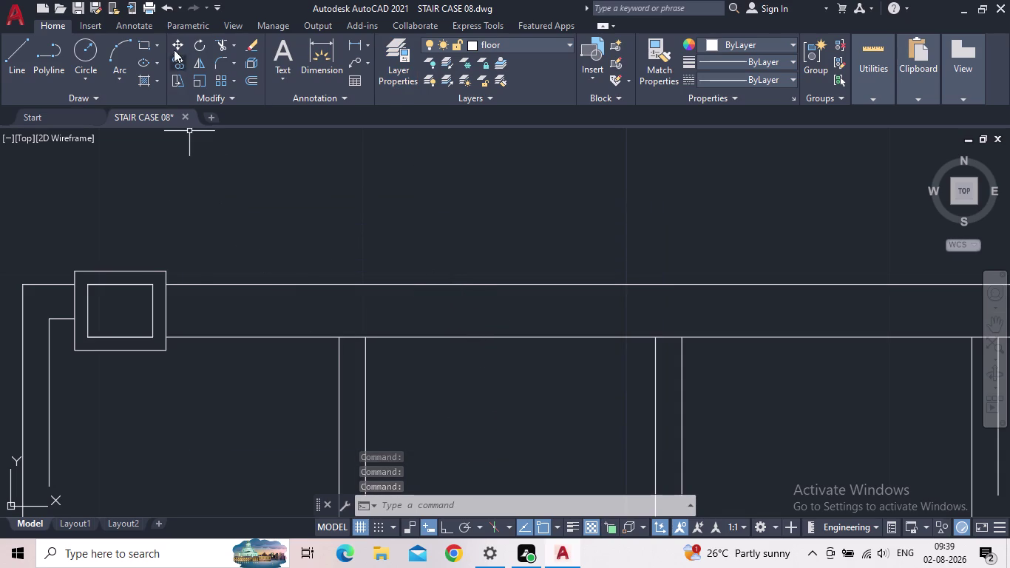
click(142, 42)
Draw a test line along the first step's edge and select it.
scroll(up, 3)
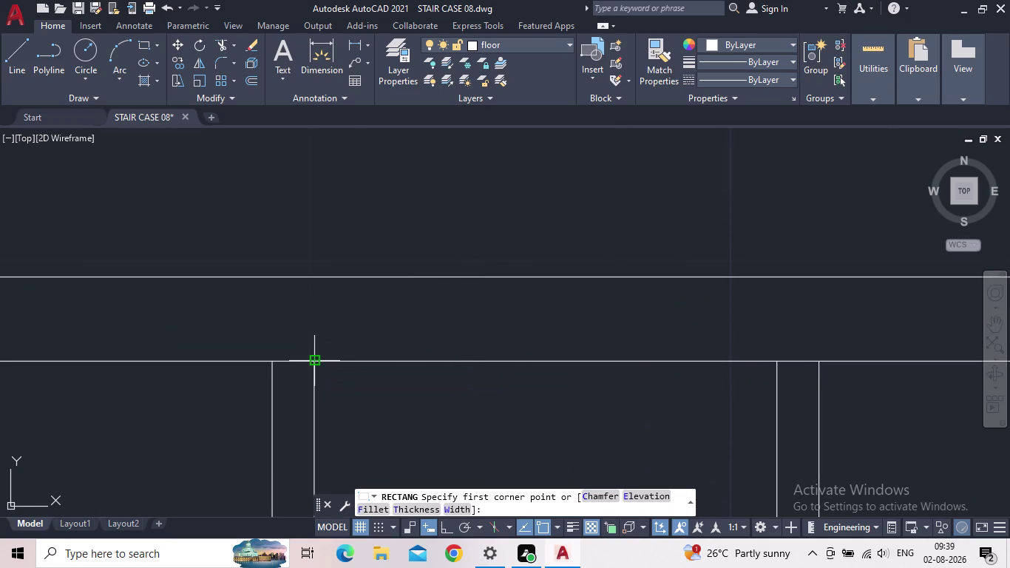
key(Escape)
scroll(down, 3)
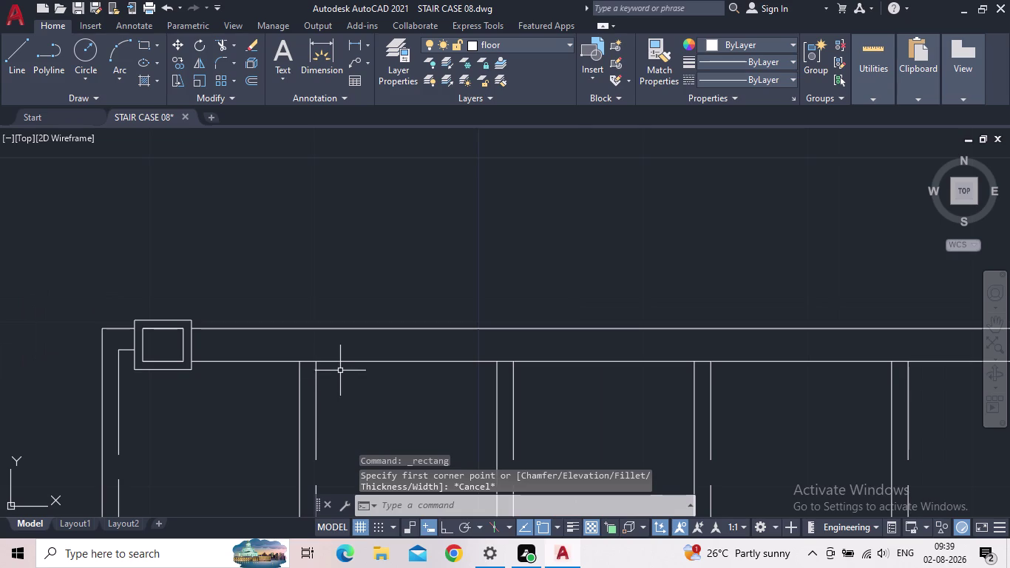
key(l)
key(Return)
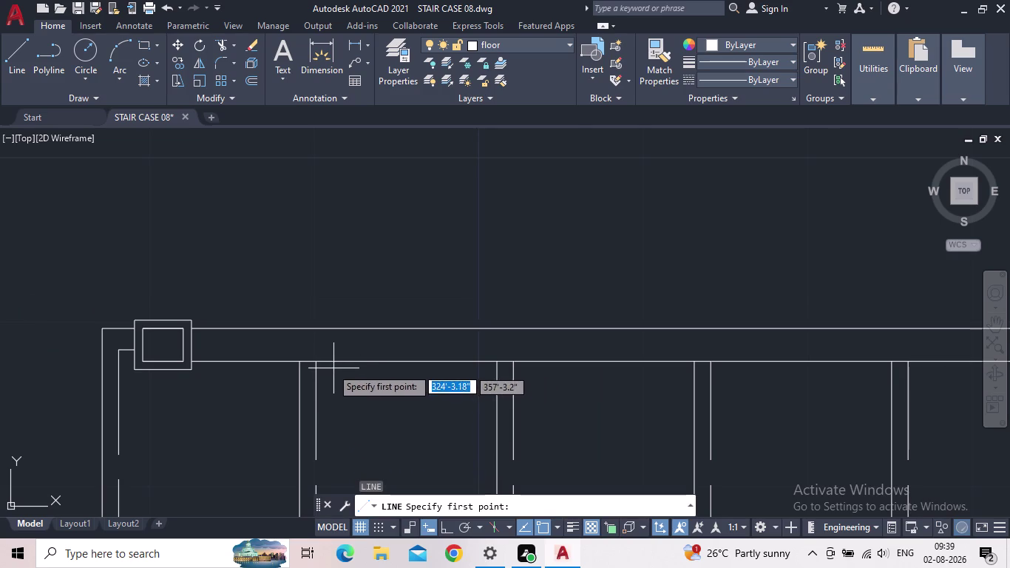
click(318, 361)
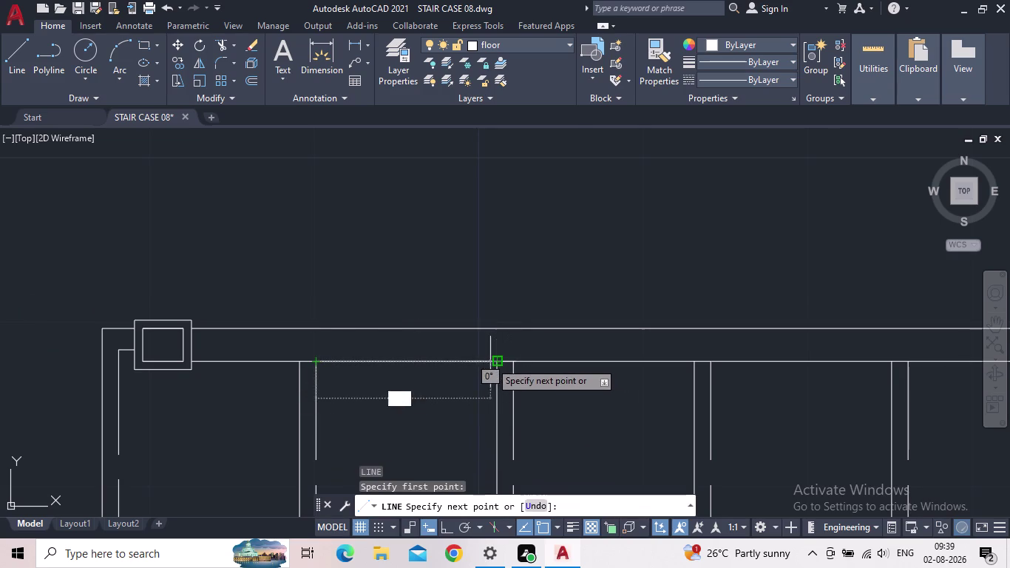
click(497, 363)
key(Escape)
click(427, 376)
click(421, 363)
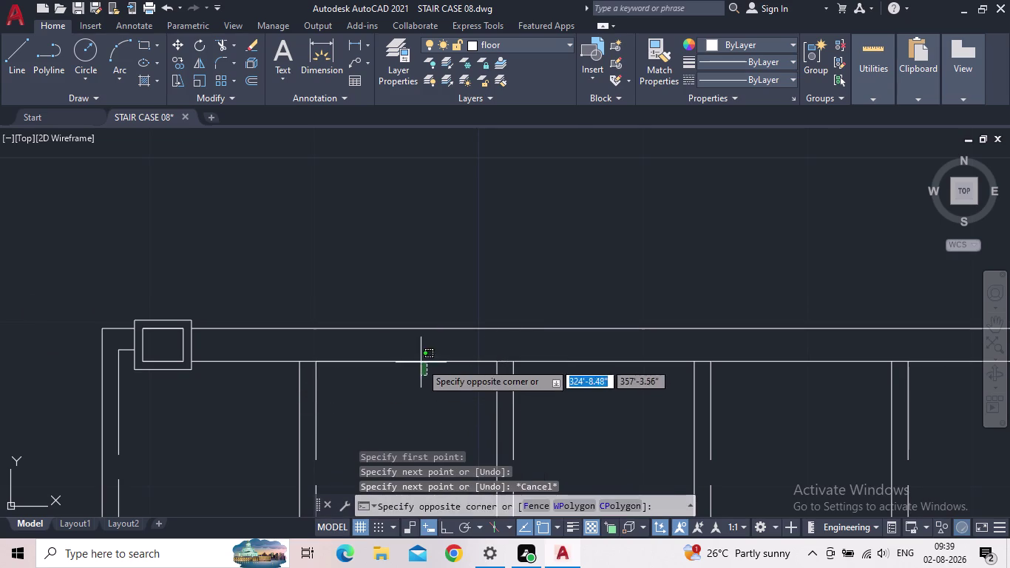
click(421, 359)
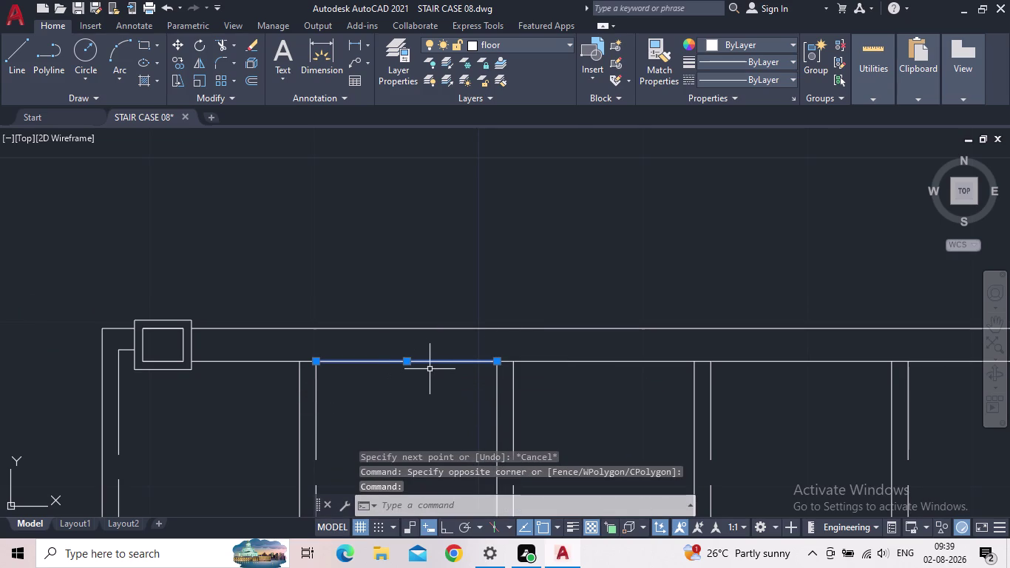
Run RECTANG (REC) with its first corner at the first step's top-left corner.
key(r)
key(e)
text(C)
key(space)
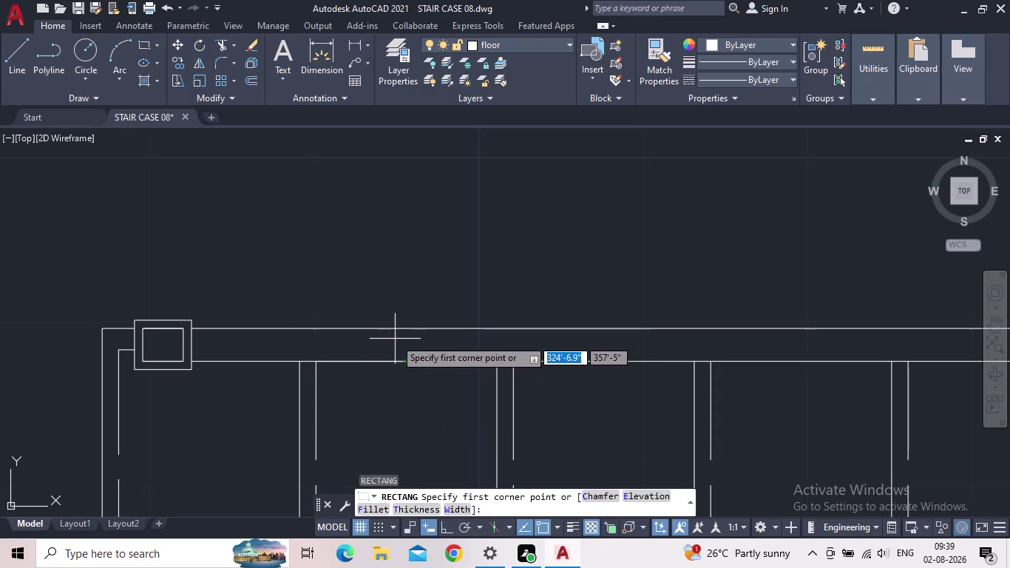
scroll(up, 3)
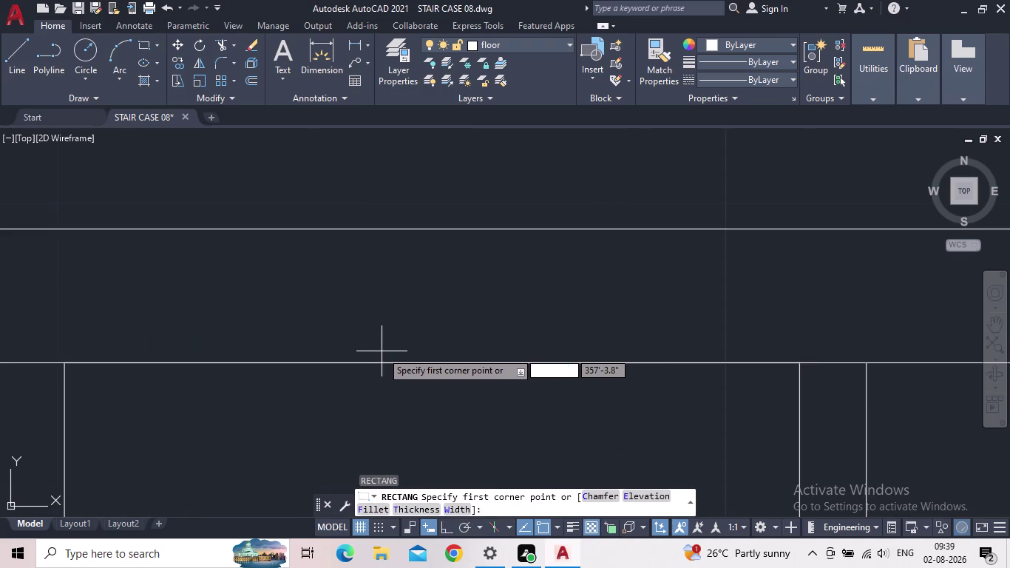
drag(382, 351, 393, 360)
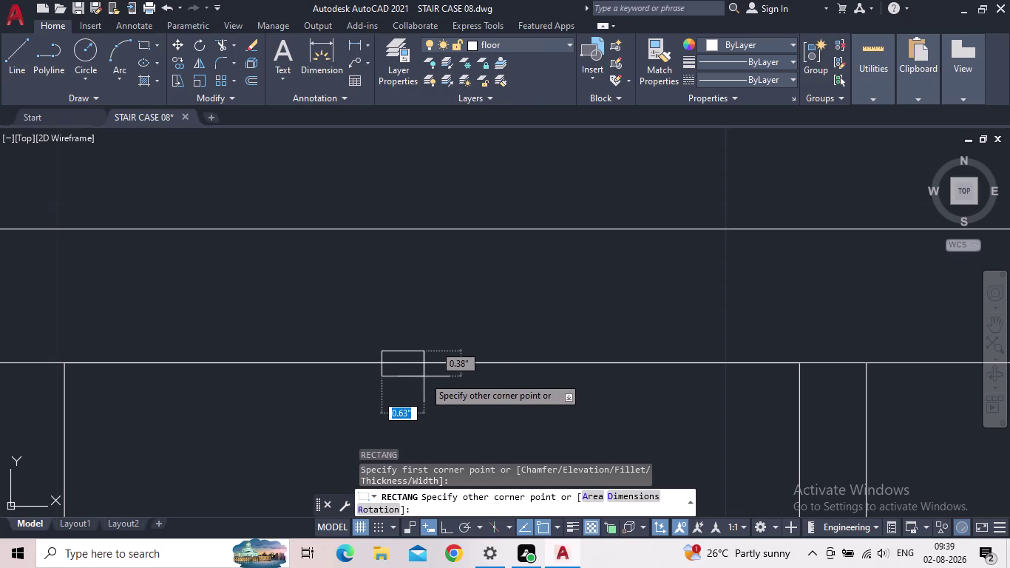
key(Escape)
scroll(down, 3)
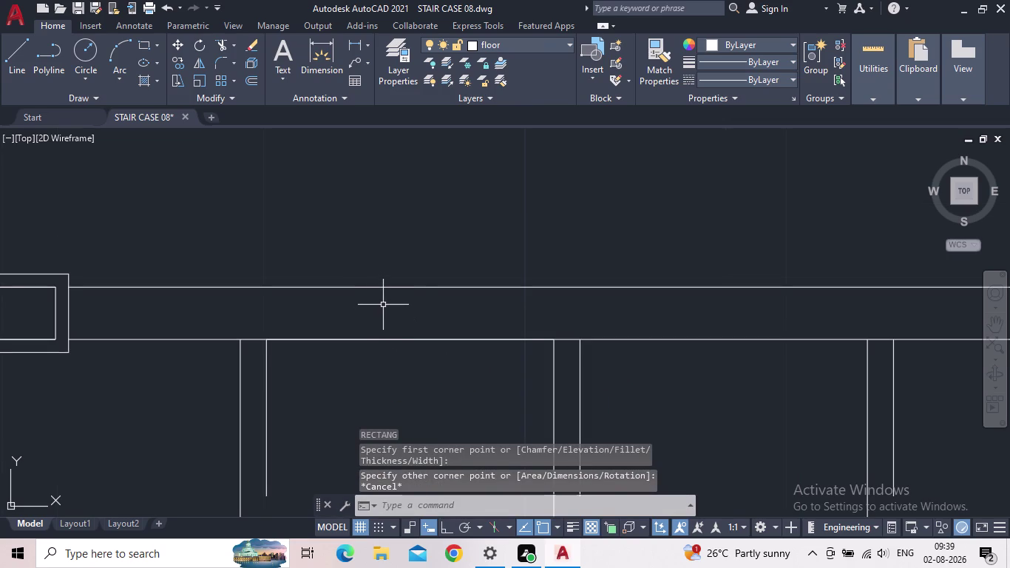
click(385, 304)
click(430, 335)
key(space)
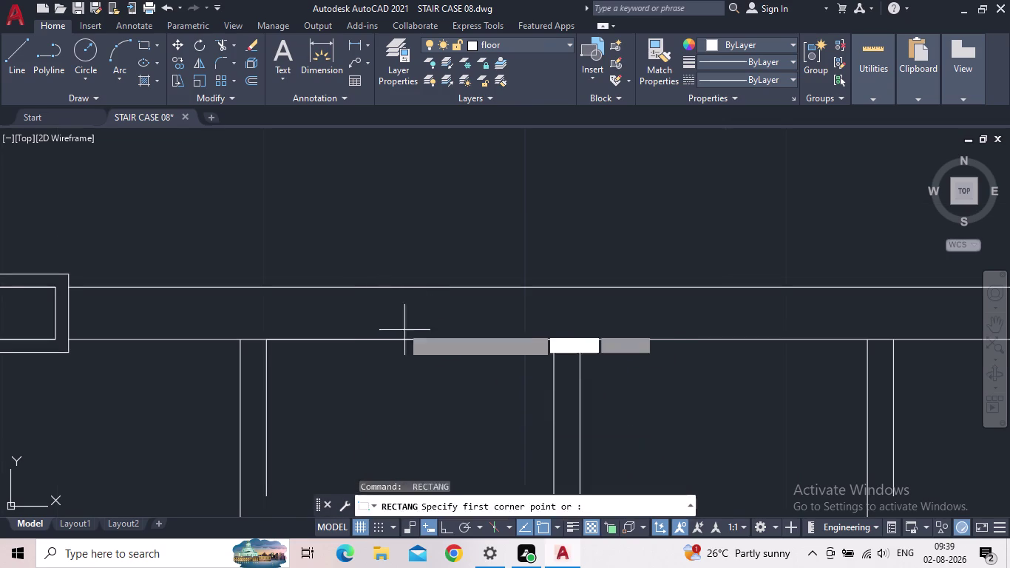
click(375, 301)
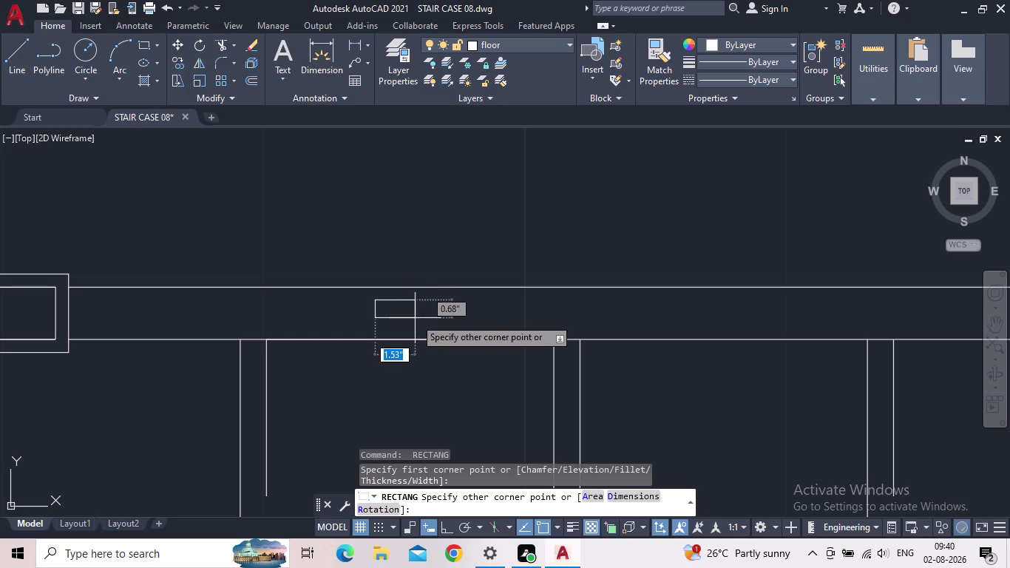
Finish the small rectangle on the landing edge beside the square column.
click(413, 320)
scroll(down, 3)
scroll(down, 3)
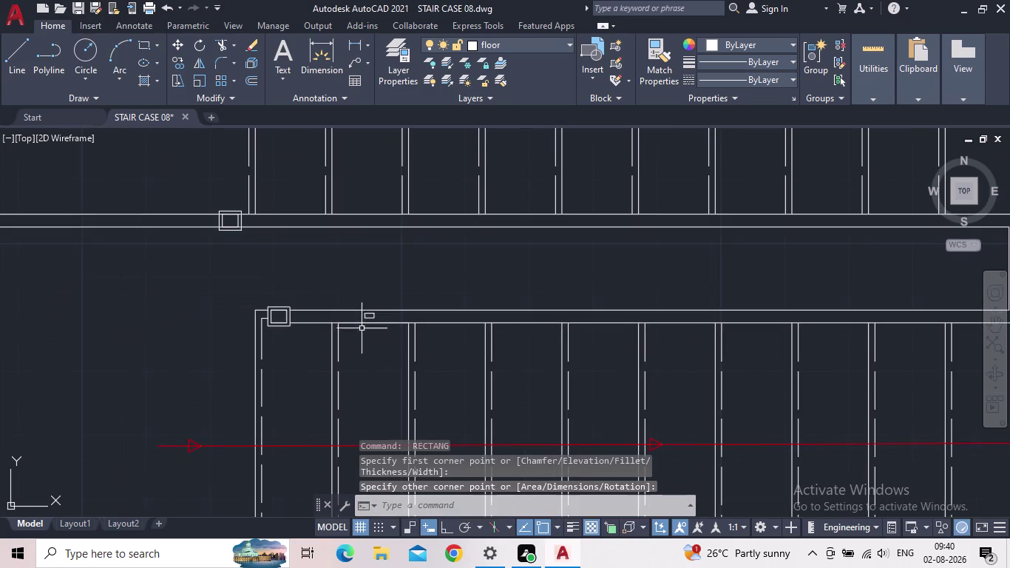
middle_drag(372, 362, 403, 363)
scroll(up, 3)
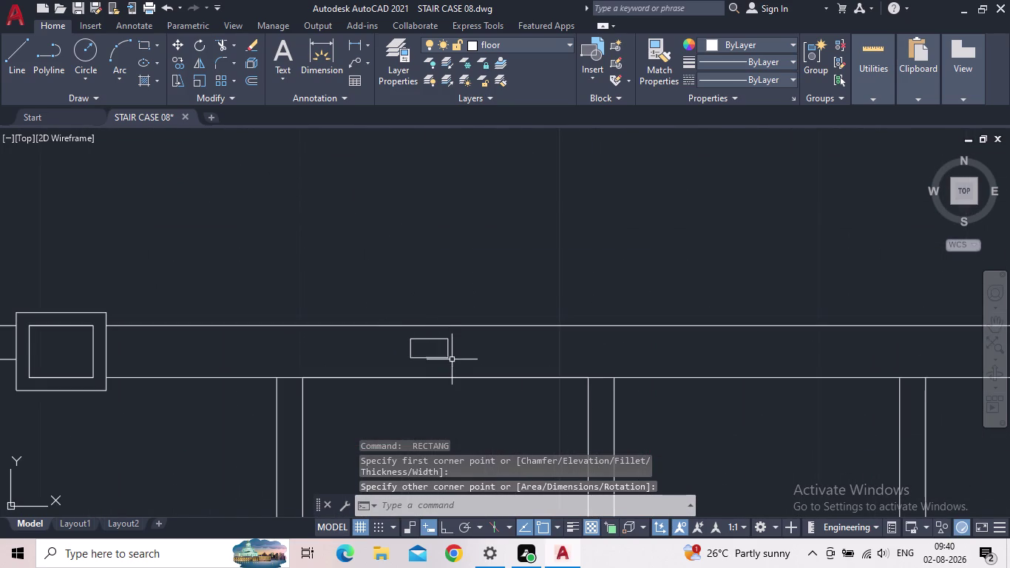
click(452, 359)
Select the new rectangle, check it across the staircase plan, then clear the selection.
click(404, 344)
scroll(up, 3)
scroll(down, 3)
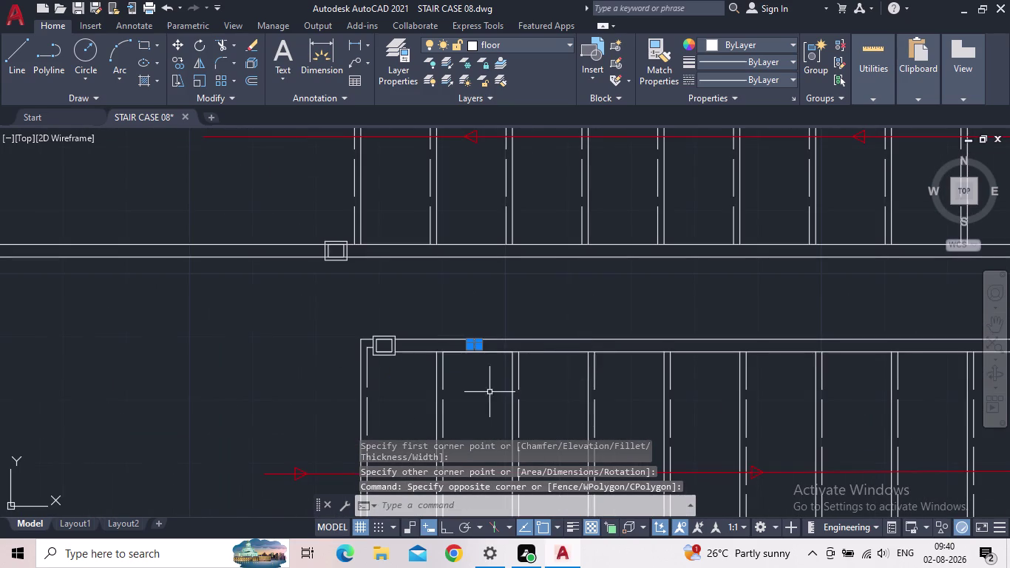
scroll(up, 3)
middle_drag(501, 391, 535, 194)
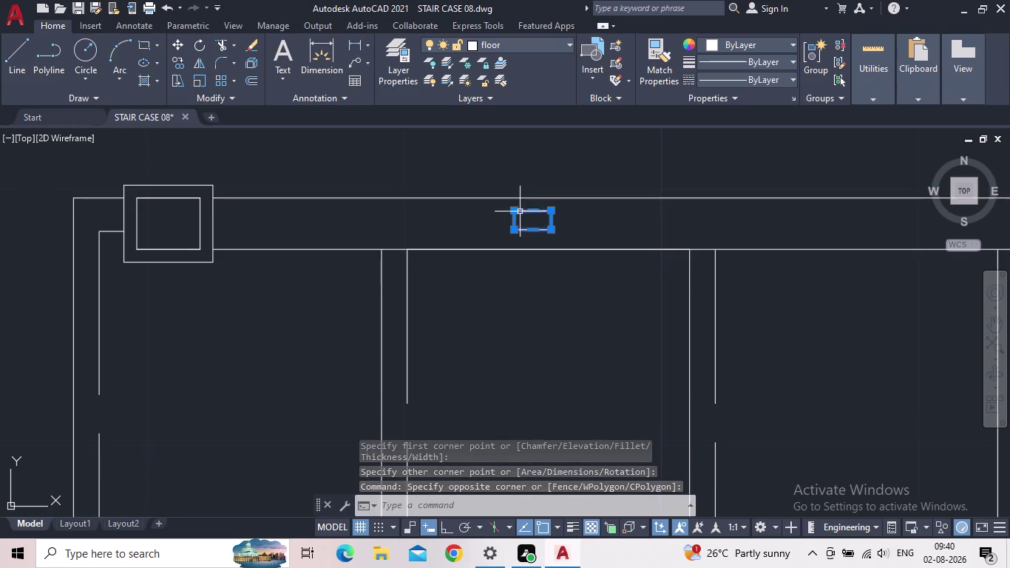
scroll(up, 3)
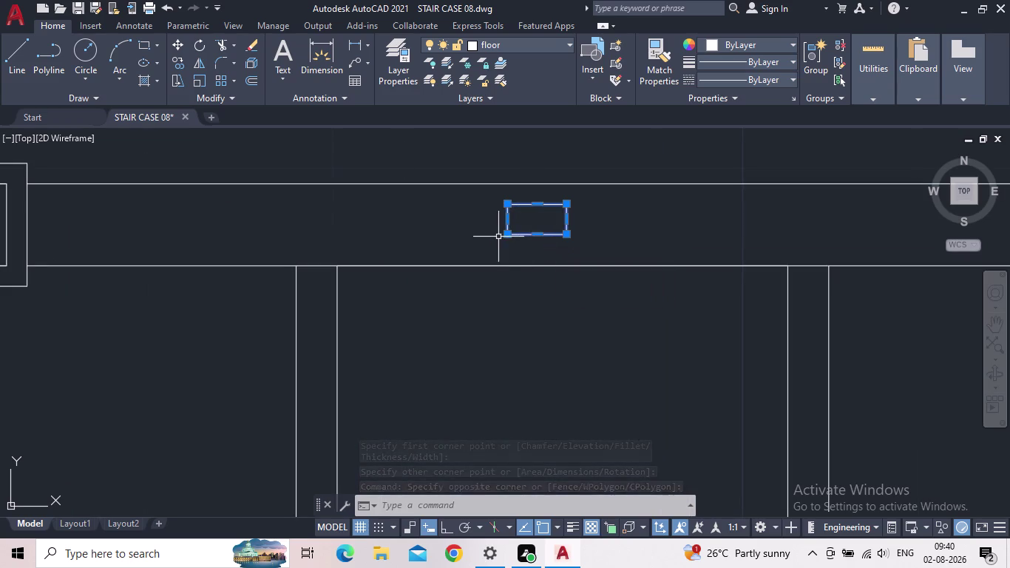
key(Escape)
scroll(down, 3)
middle_drag(542, 314, 521, 311)
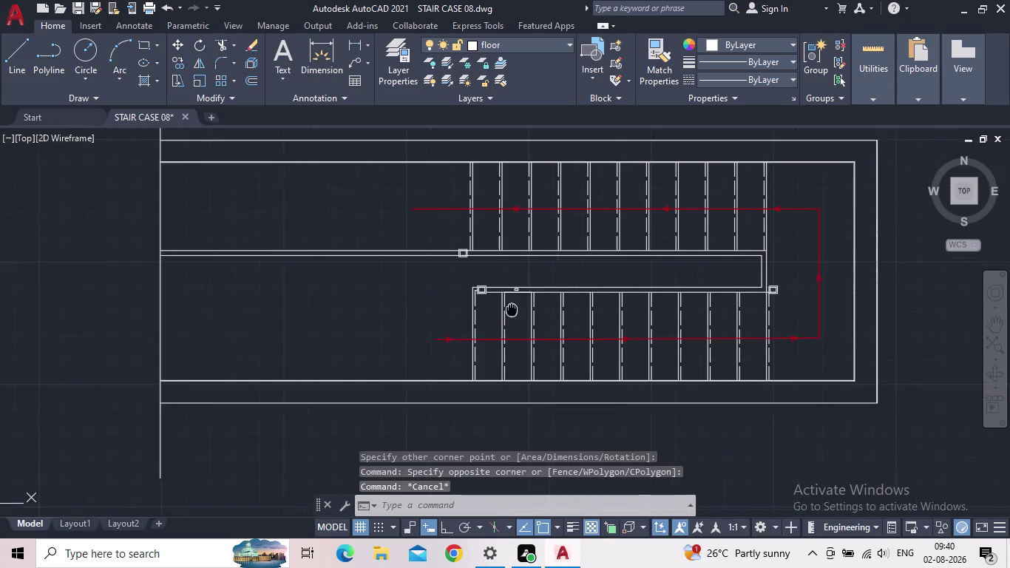
middle_drag(521, 312, 494, 309)
scroll(up, 3)
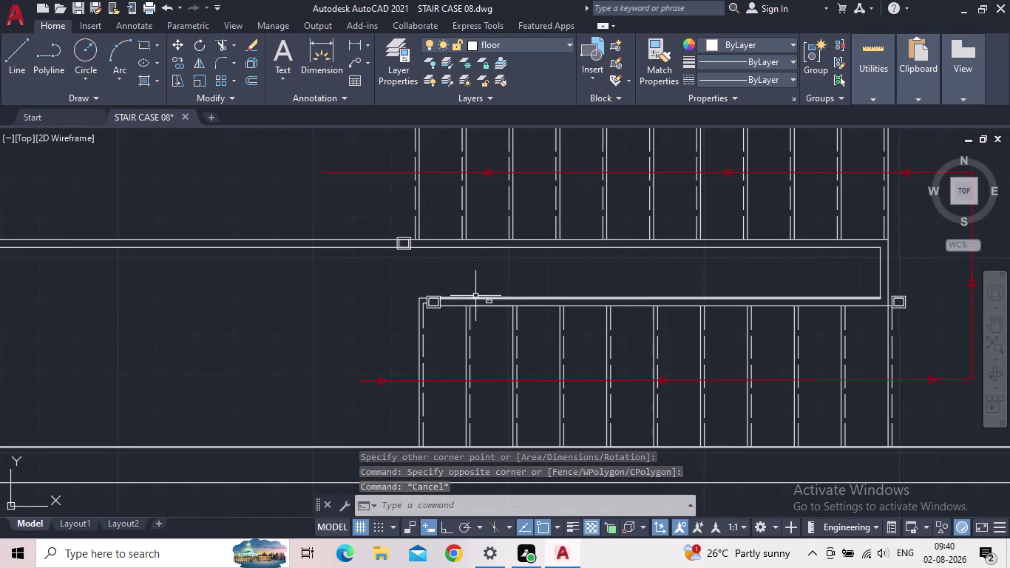
scroll(up, 3)
Start COPY (CO) with the small rectangle selected and its base point set.
key(c)
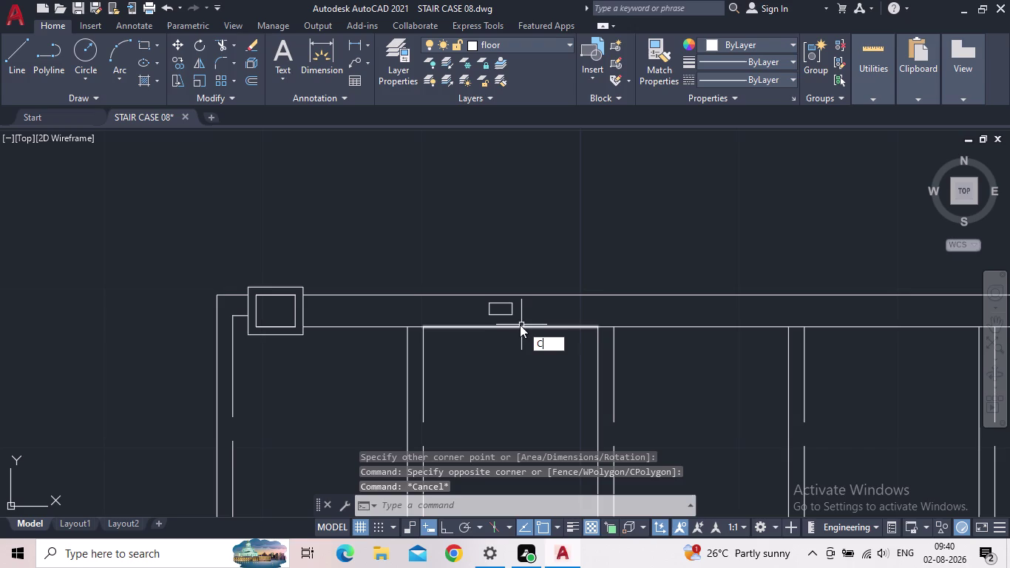
key(o)
key(Return)
drag(527, 319, 517, 315)
click(471, 304)
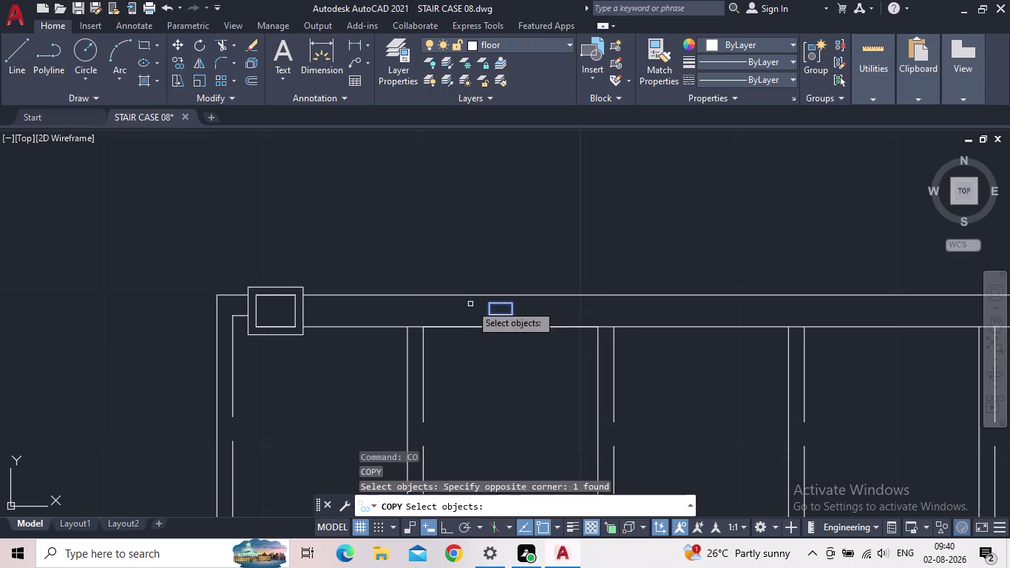
key(space)
click(501, 312)
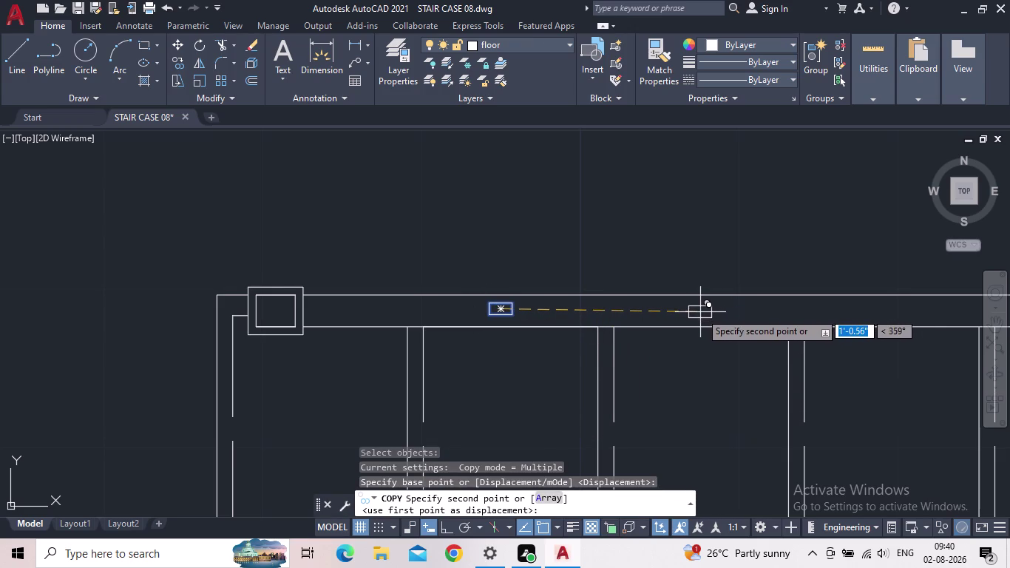
Place the first copies of the rectangle along the line above the steps.
click(447, 526)
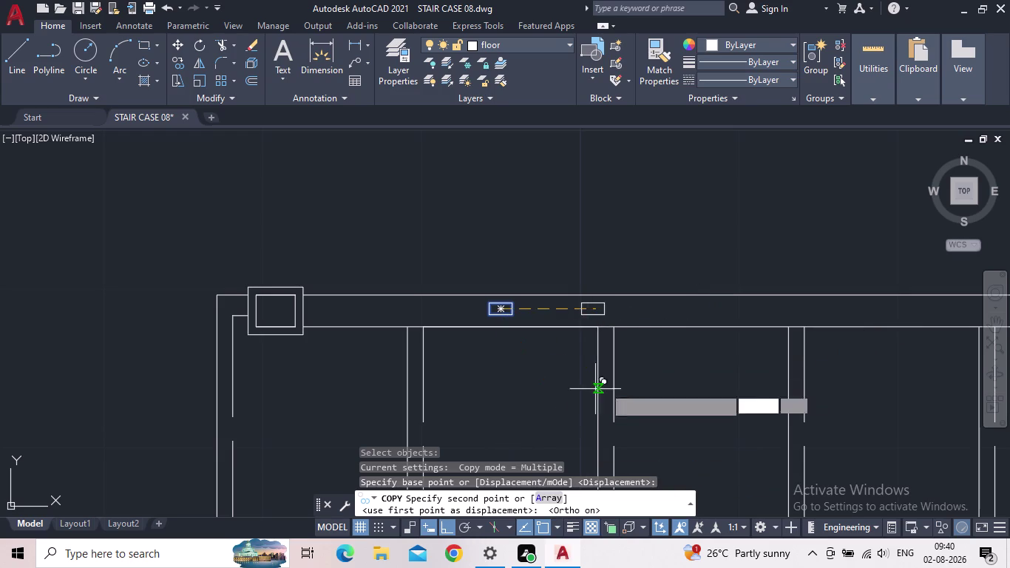
click(694, 327)
middle_click(773, 337)
middle_drag(745, 331, 743, 334)
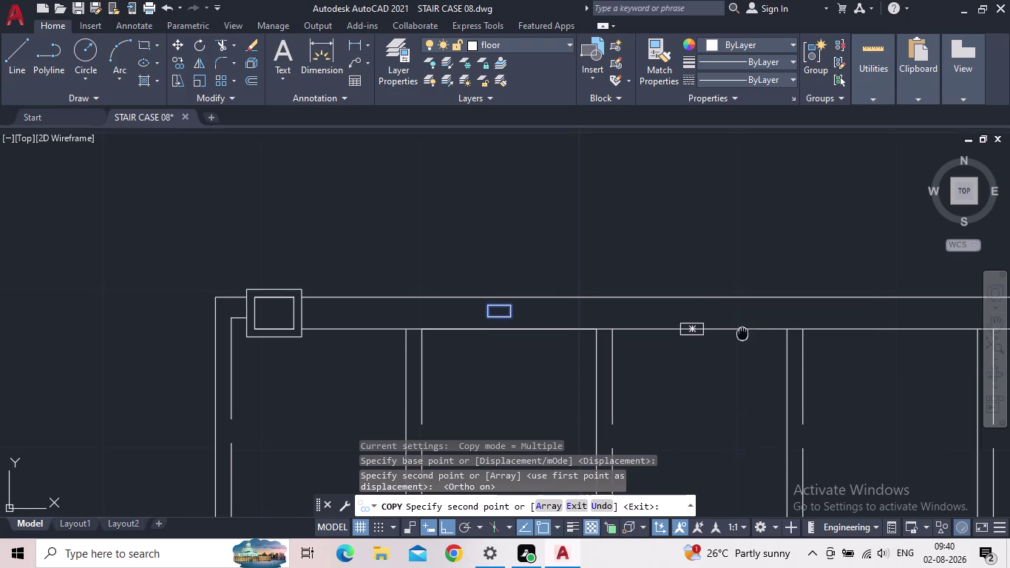
middle_drag(743, 334, 562, 350)
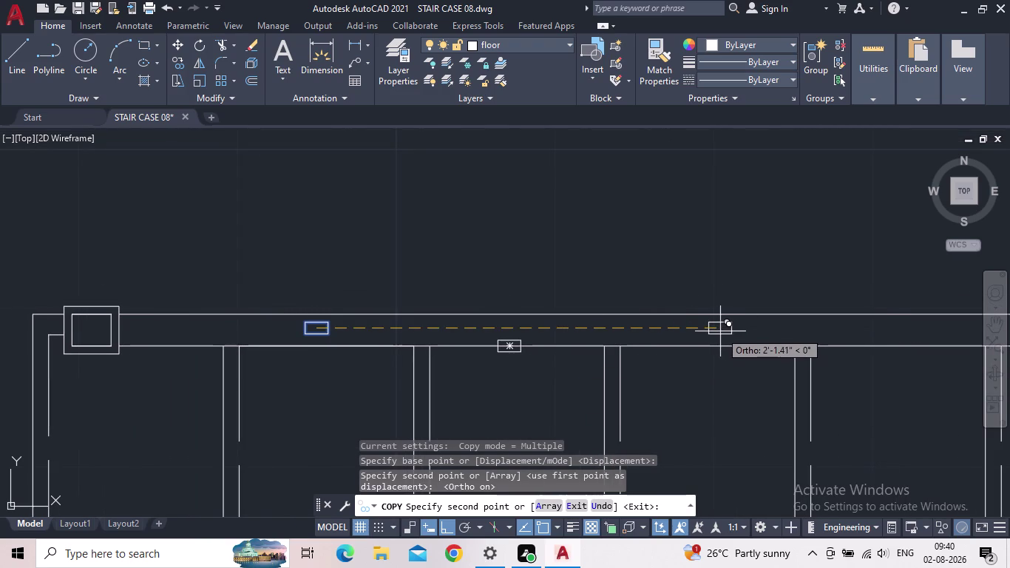
click(712, 331)
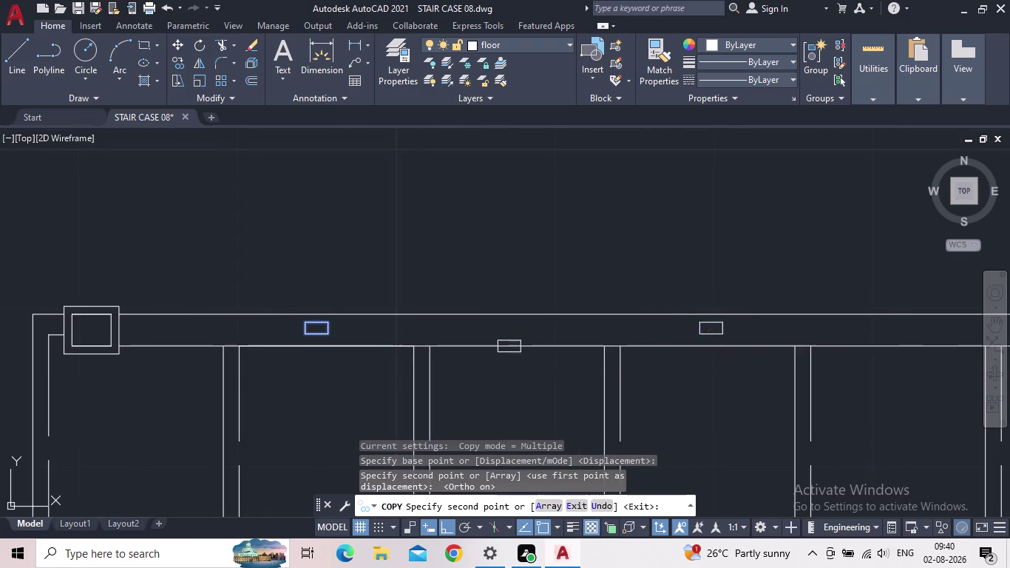
middle_drag(879, 330, 634, 343)
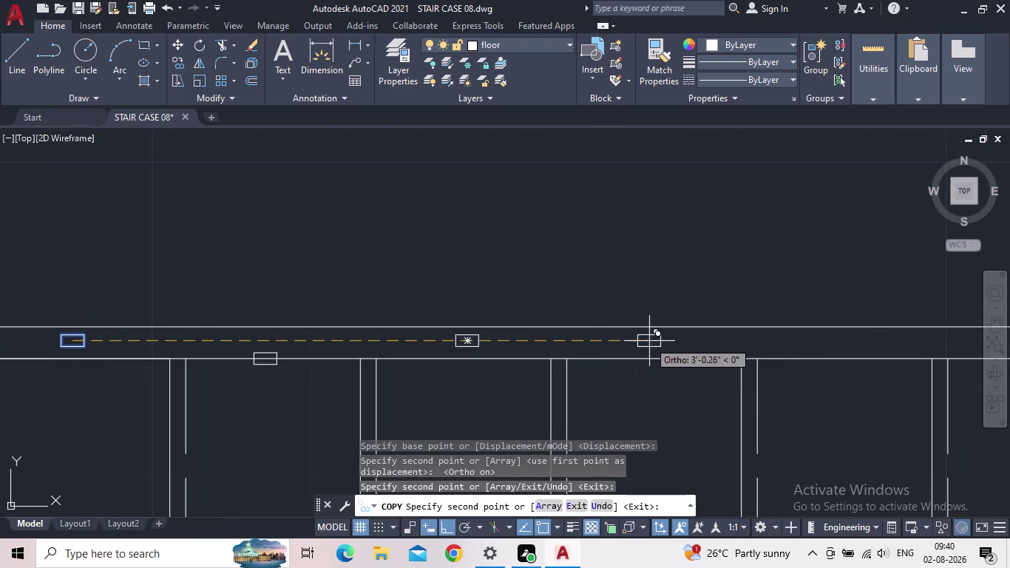
click(652, 340)
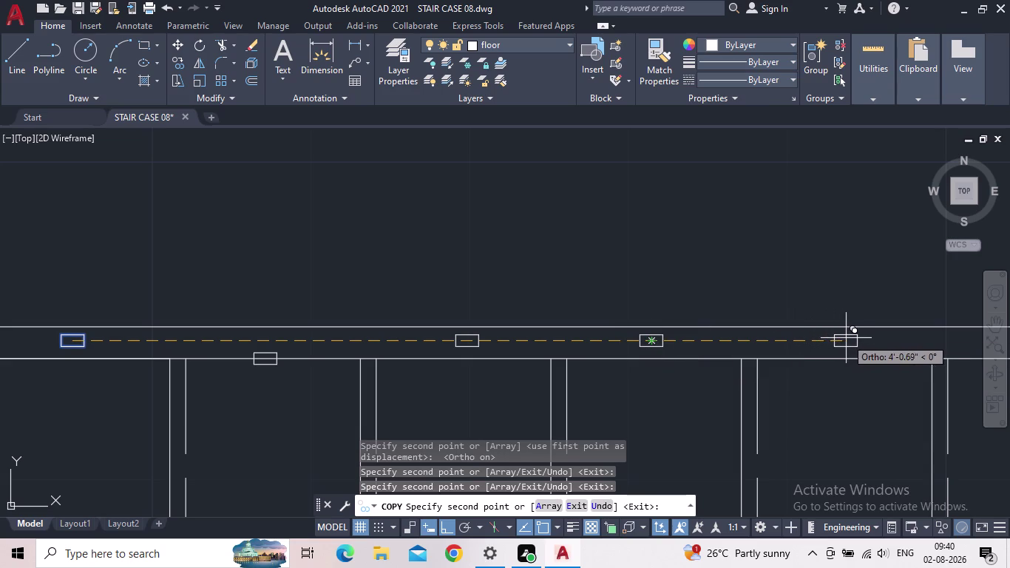
click(860, 338)
Place the last copies to the end of the line, then select one copy.
middle_drag(862, 358, 494, 352)
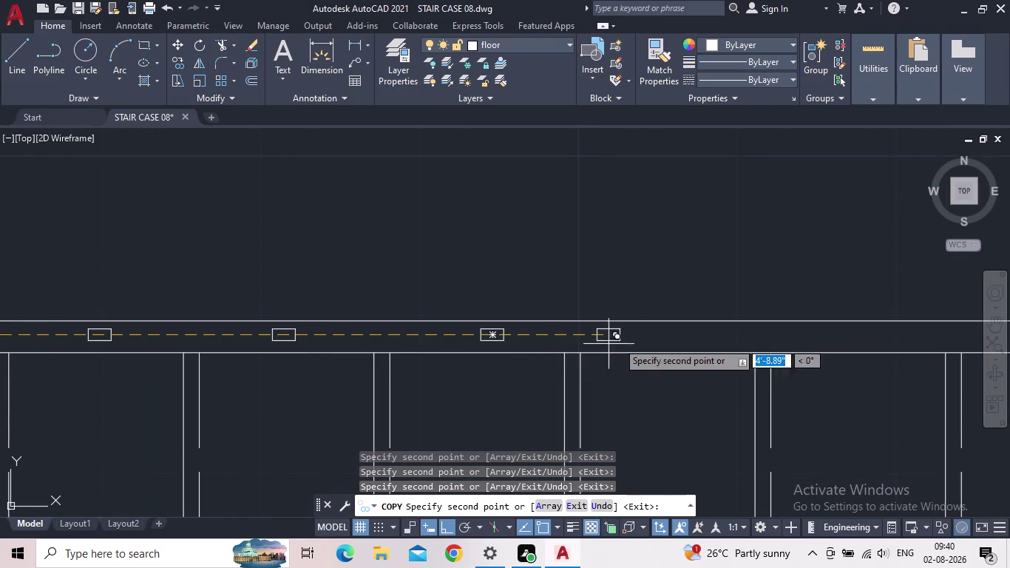
click(667, 337)
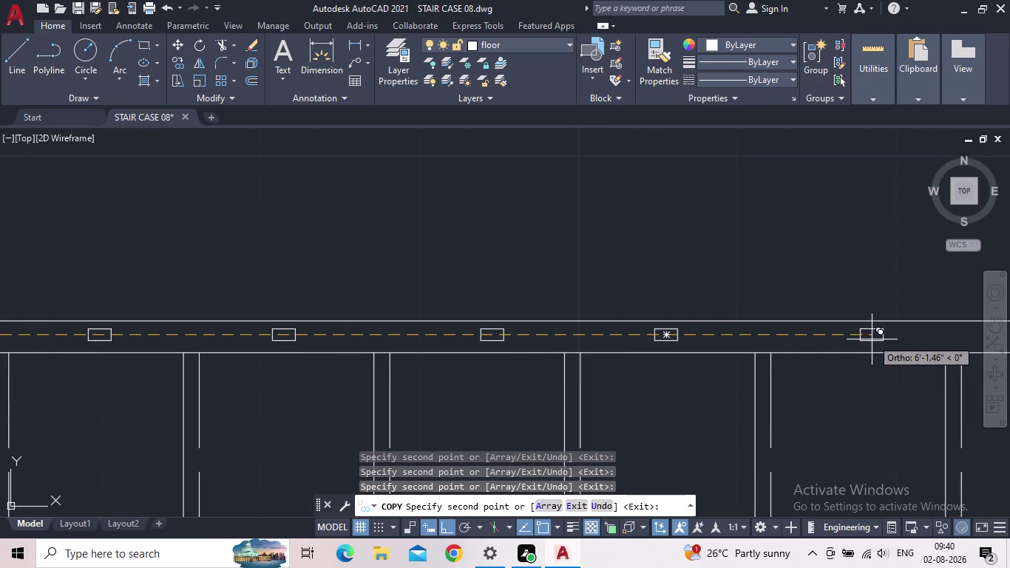
click(872, 339)
middle_drag(790, 362, 452, 379)
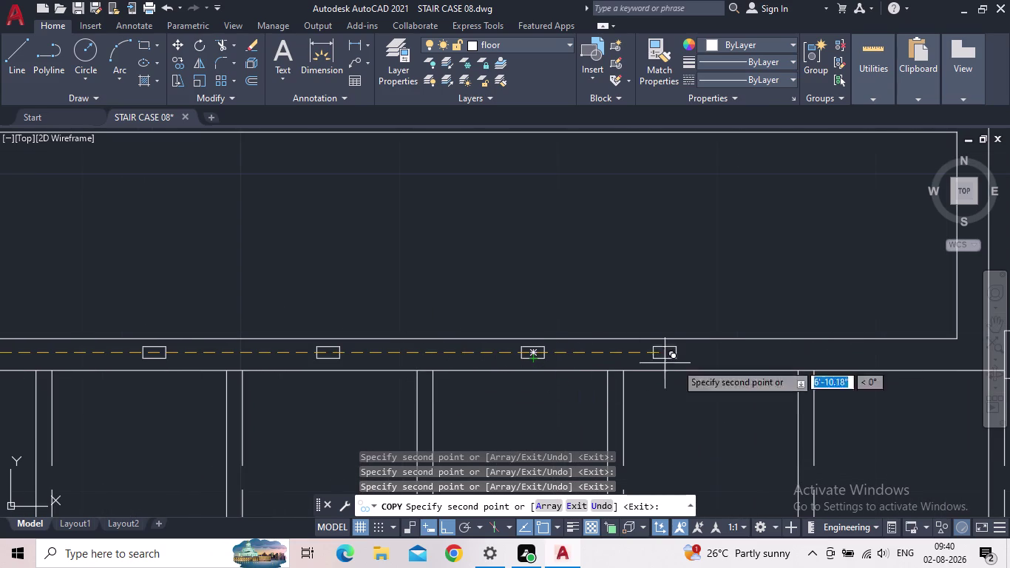
click(696, 363)
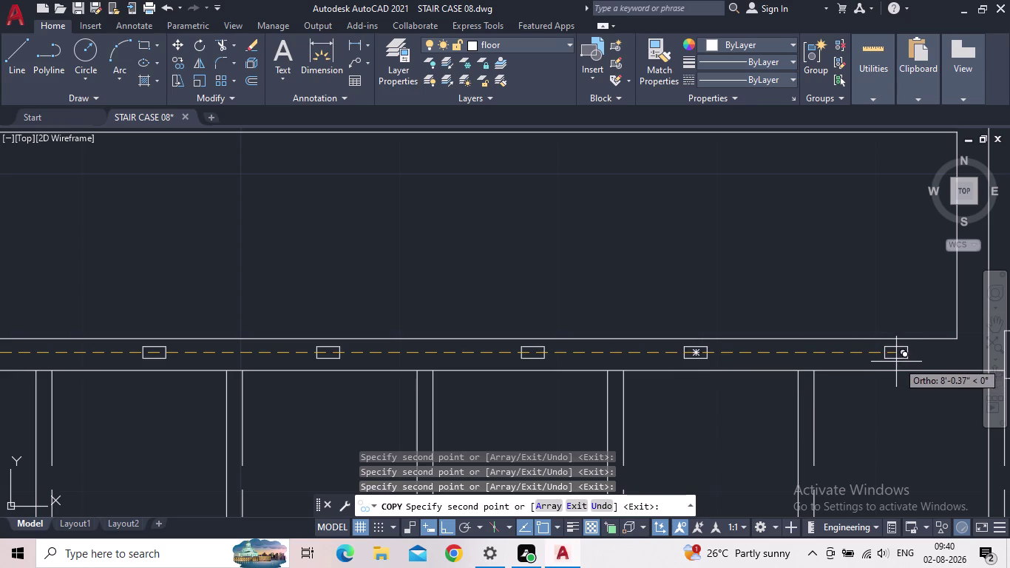
click(896, 361)
scroll(down, 3)
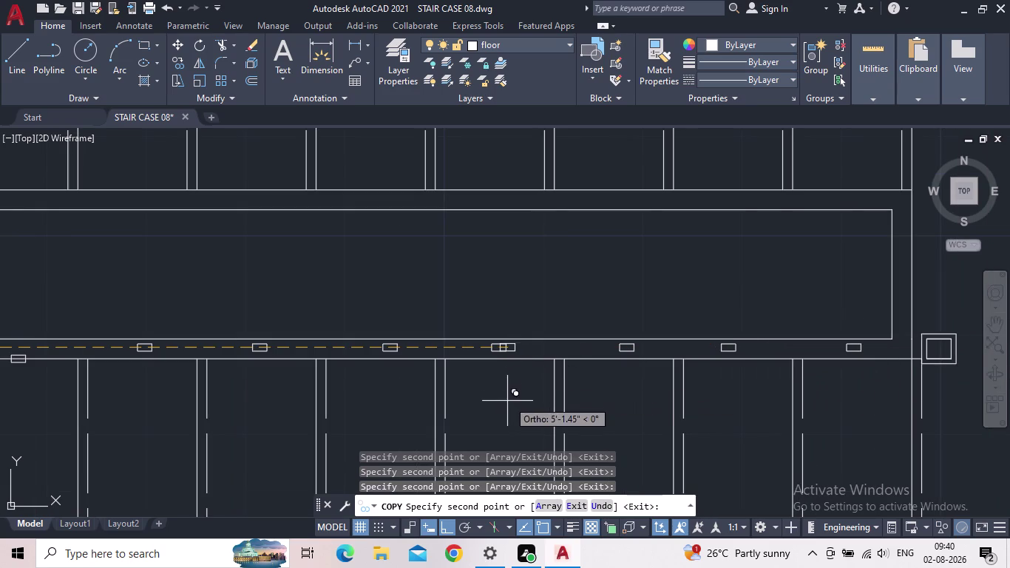
key(Escape)
middle_drag(95, 414, 564, 417)
scroll(up, 3)
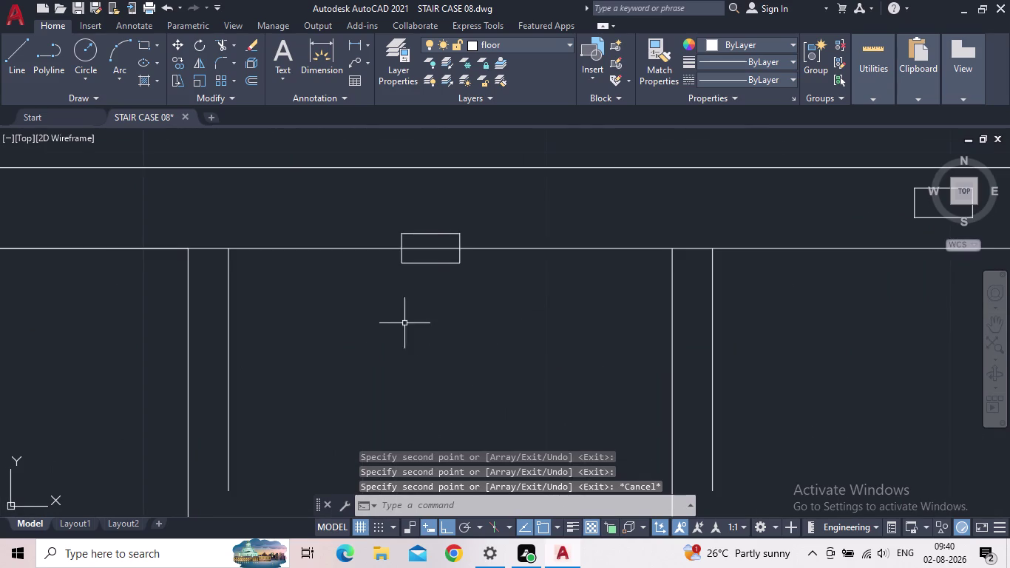
click(419, 235)
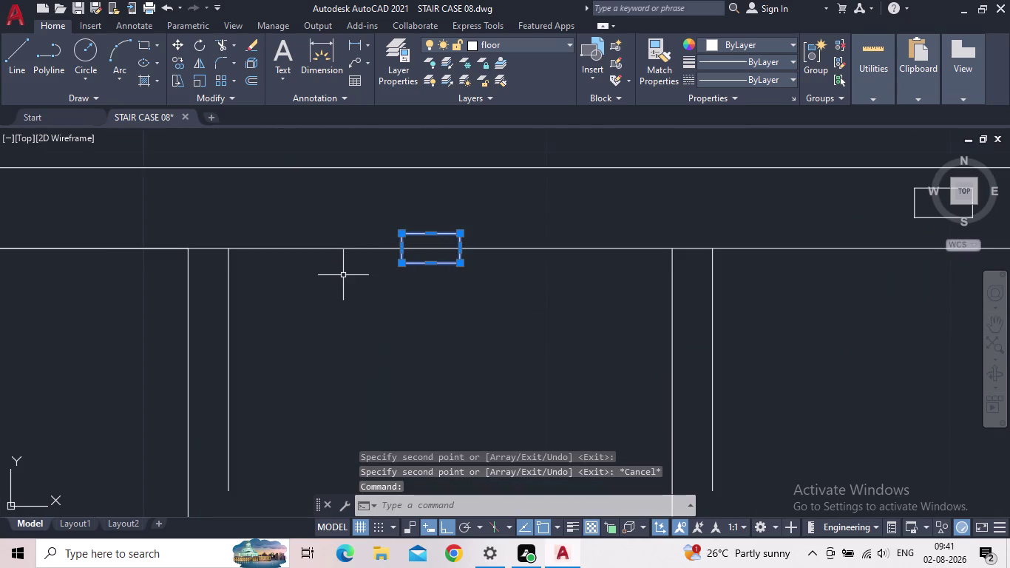
key(m)
key(space)
click(431, 231)
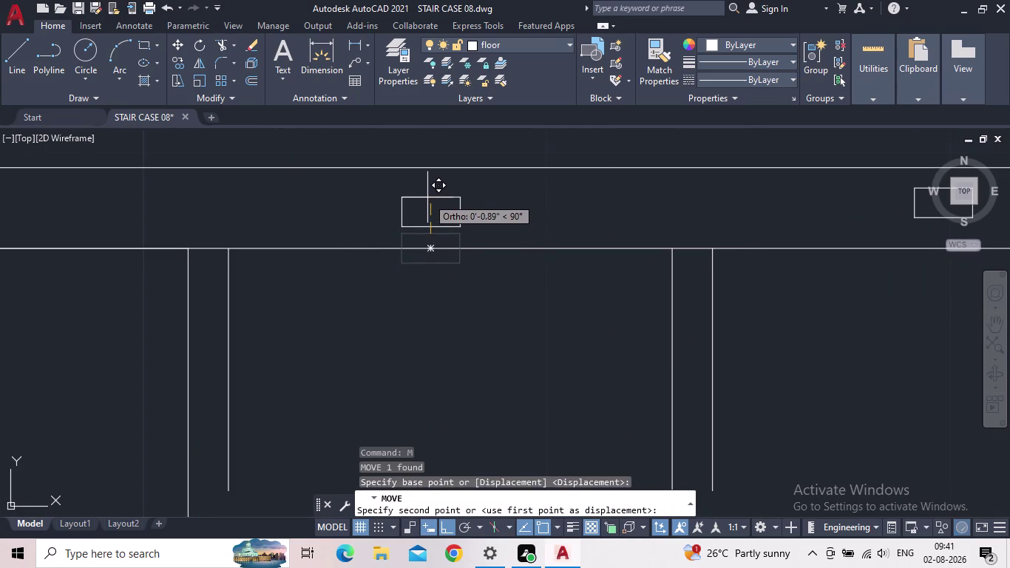
click(427, 197)
scroll(down, 3)
middle_drag(449, 296, 450, 296)
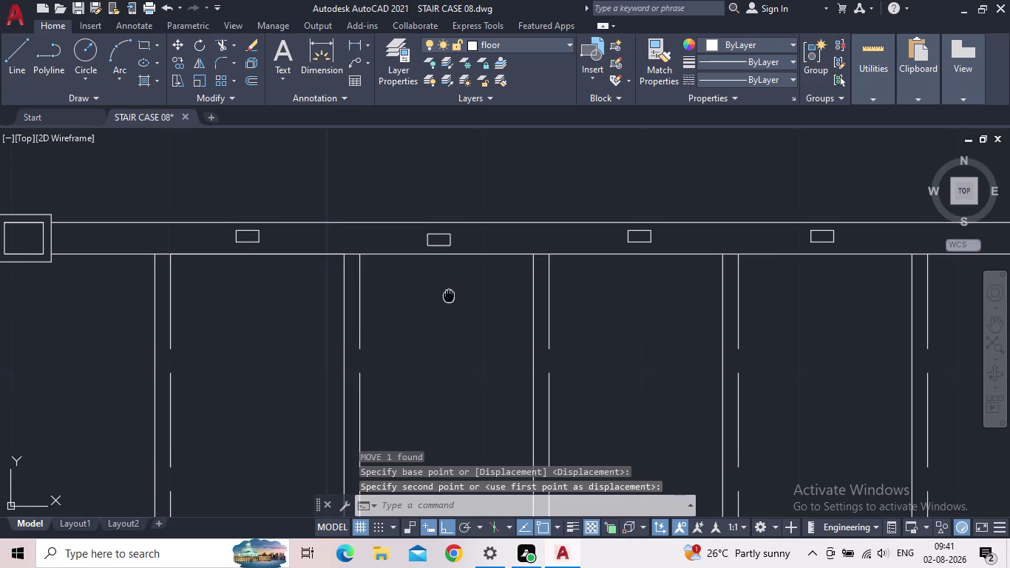
middle_drag(450, 295, 435, 331)
scroll(down, 3)
scroll(down, 3)
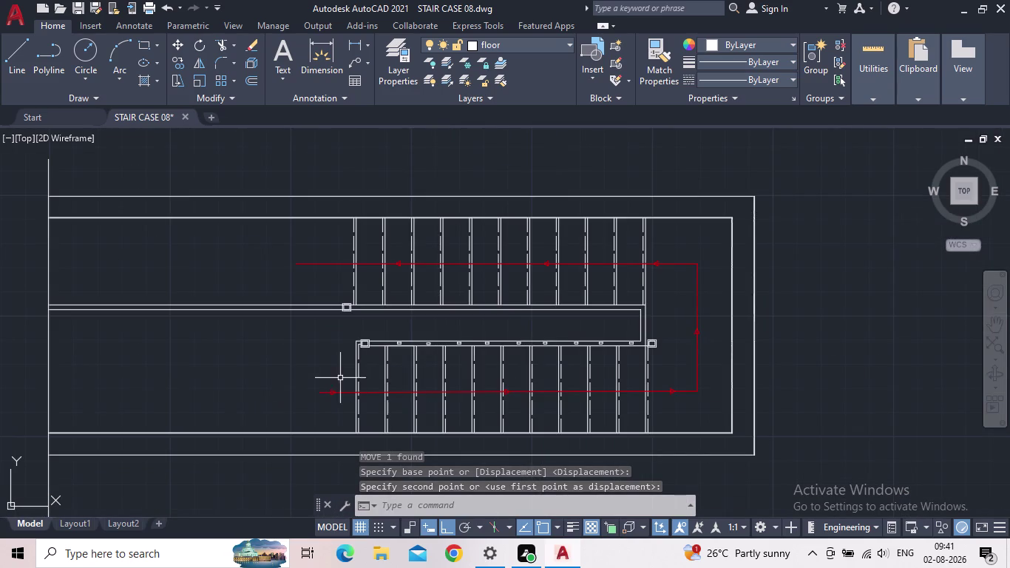
scroll(up, 3)
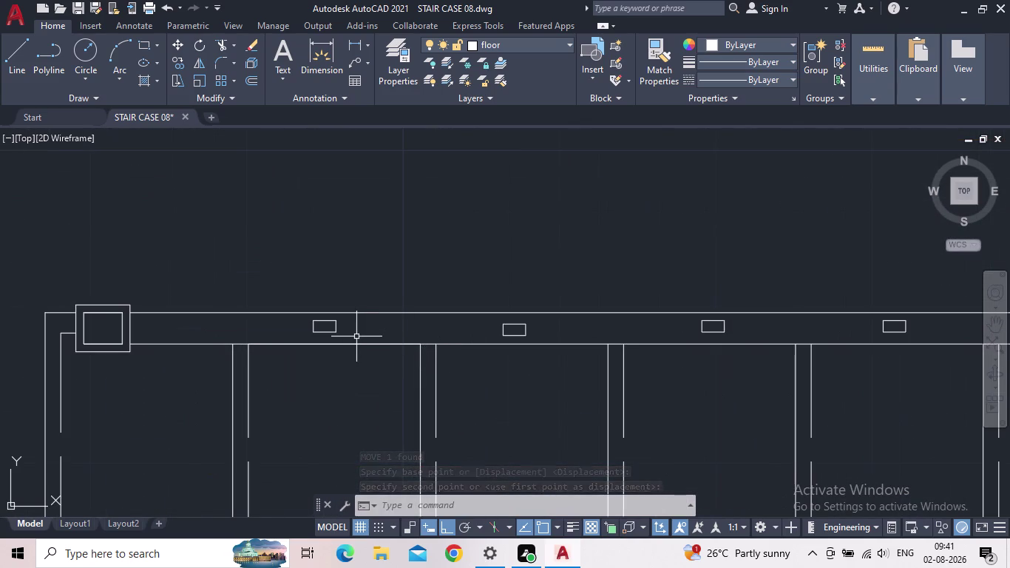
drag(548, 334, 540, 334)
click(470, 324)
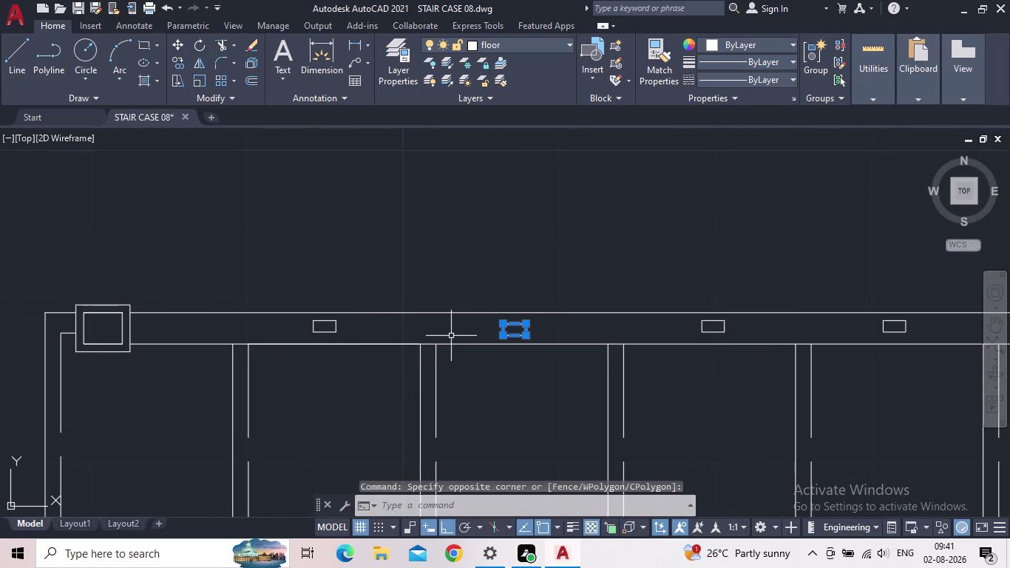
key(Delete)
key(c)
key(o)
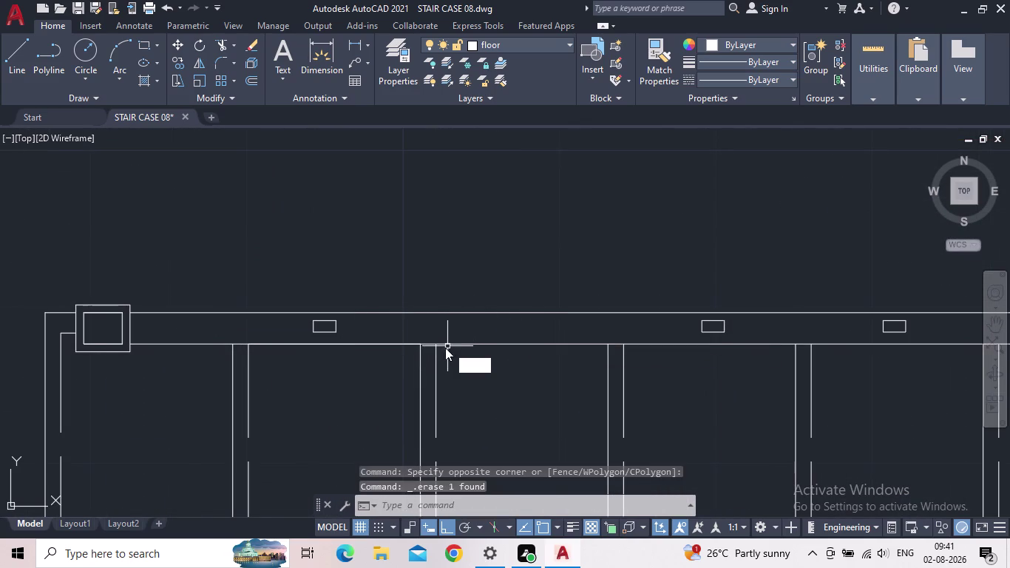
key(Return)
click(326, 329)
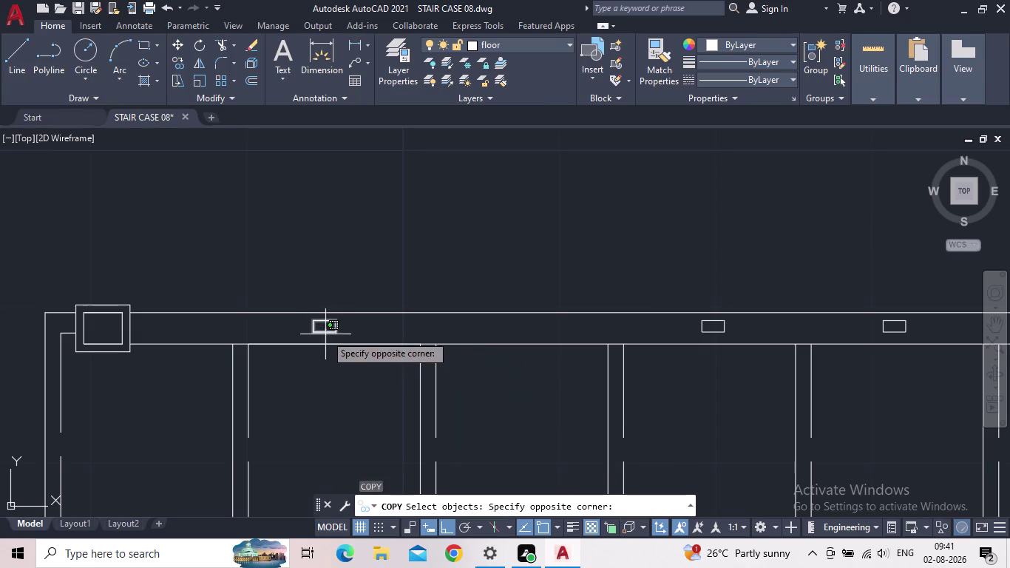
click(326, 335)
key(space)
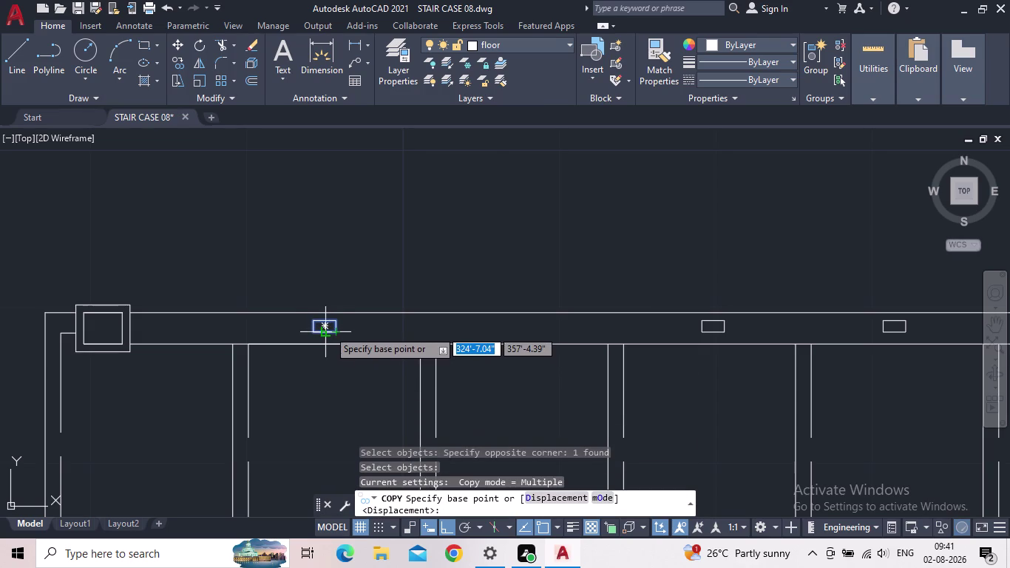
click(328, 325)
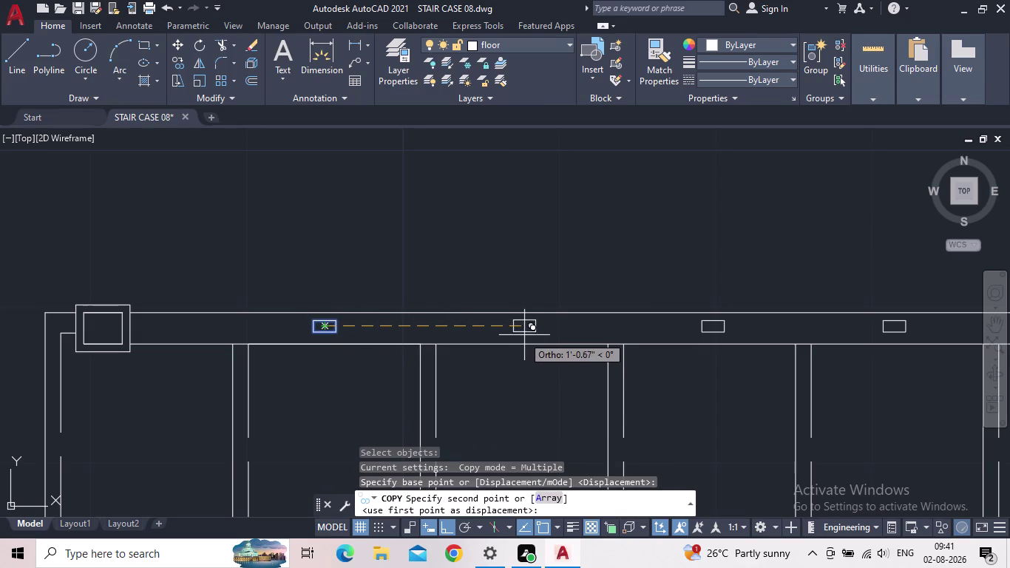
click(511, 336)
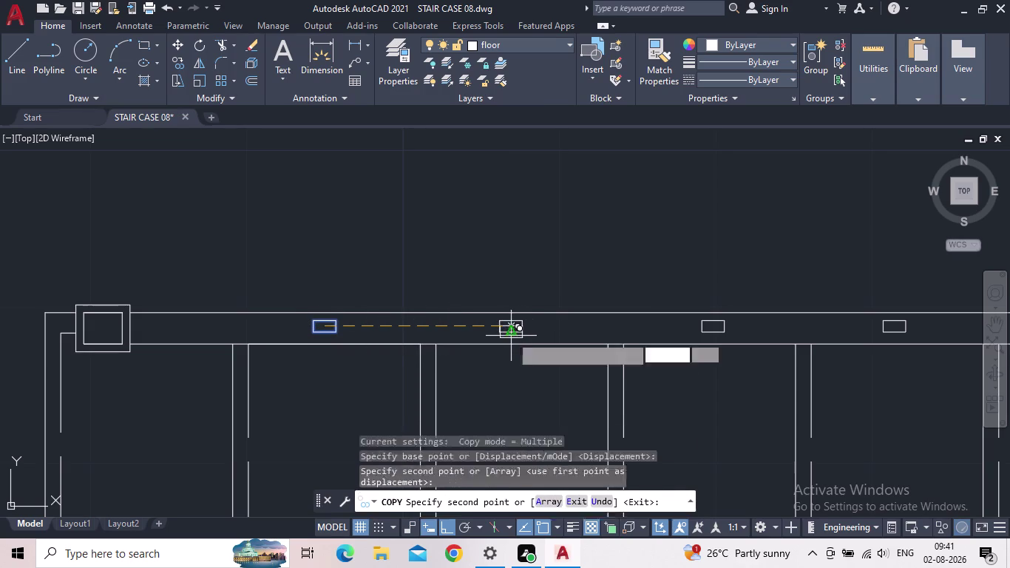
key(Escape)
scroll(down, 3)
scroll(down, 3)
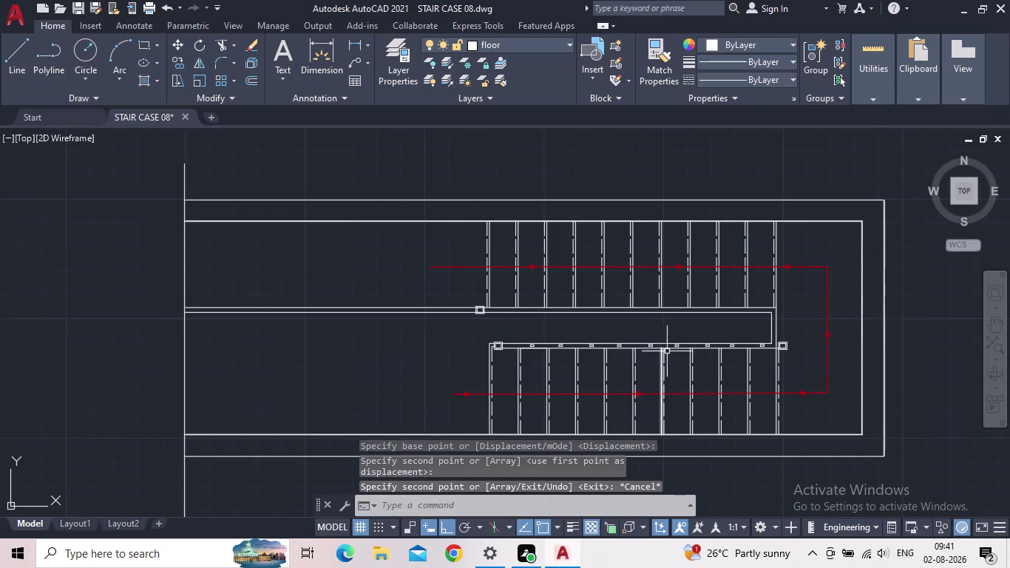
scroll(up, 3)
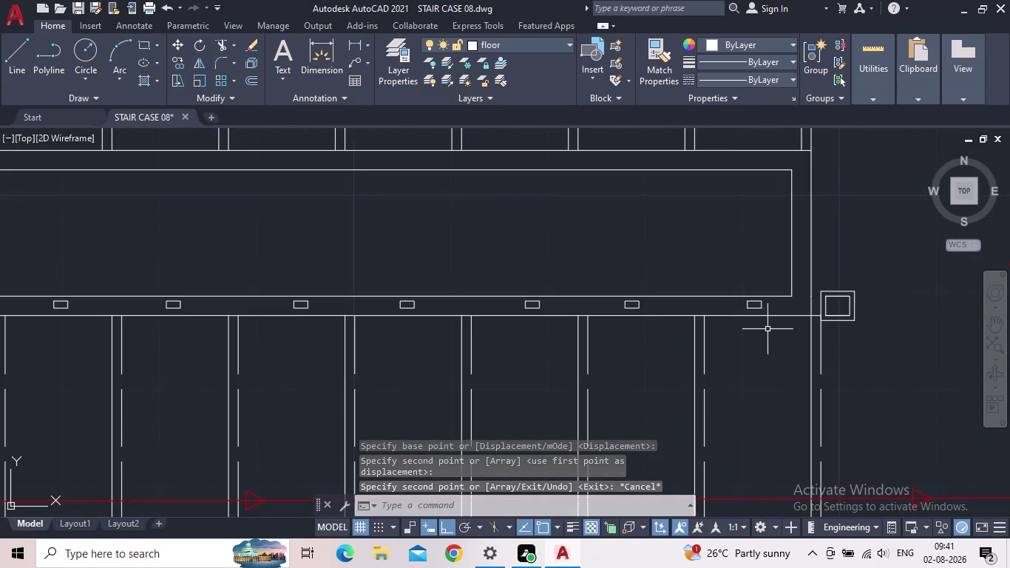
scroll(up, 3)
middle_drag(763, 299, 752, 336)
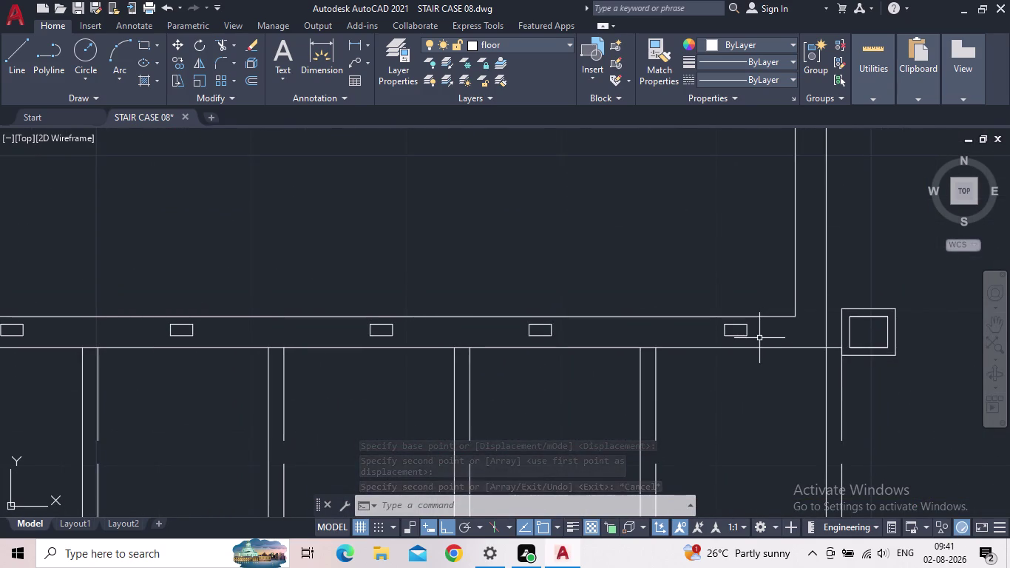
key(Escape)
click(756, 336)
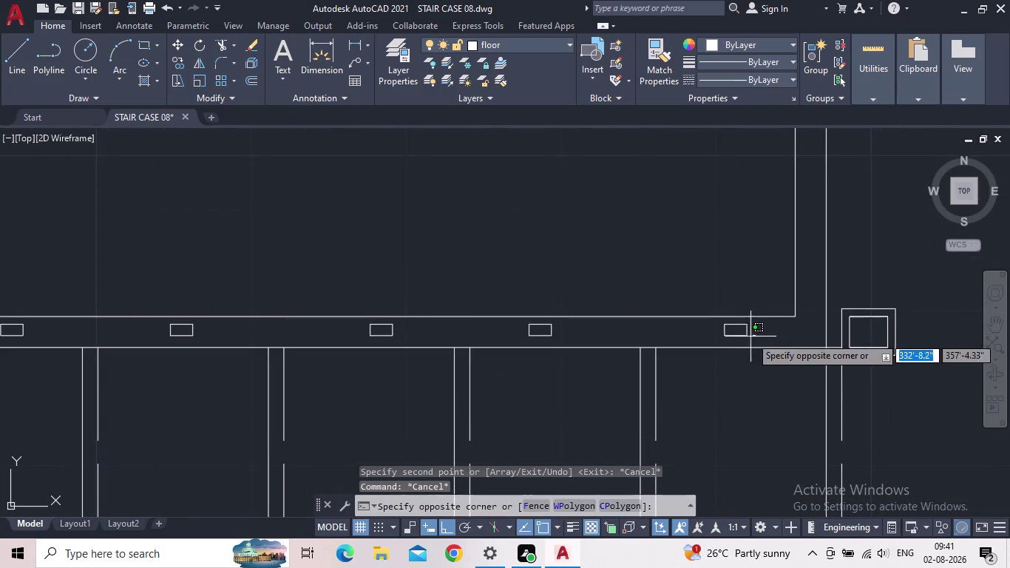
Copy the landing-end rectangle up onto the upper edge of the stair divider.
click(715, 328)
key(c)
key(o)
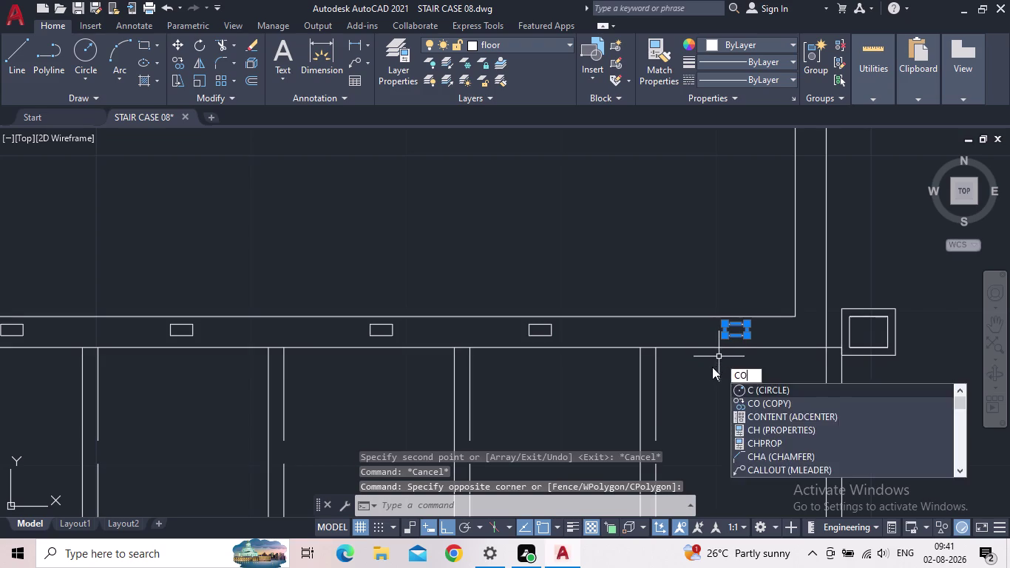
key(Return)
scroll(up, 3)
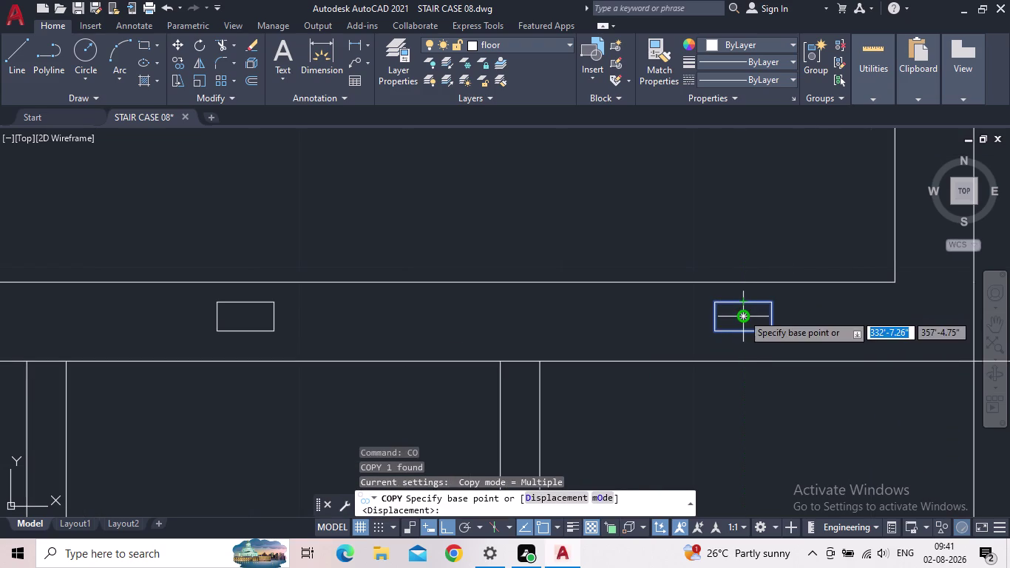
click(743, 314)
middle_drag(739, 164, 744, 330)
scroll(down, 3)
middle_drag(739, 330, 739, 345)
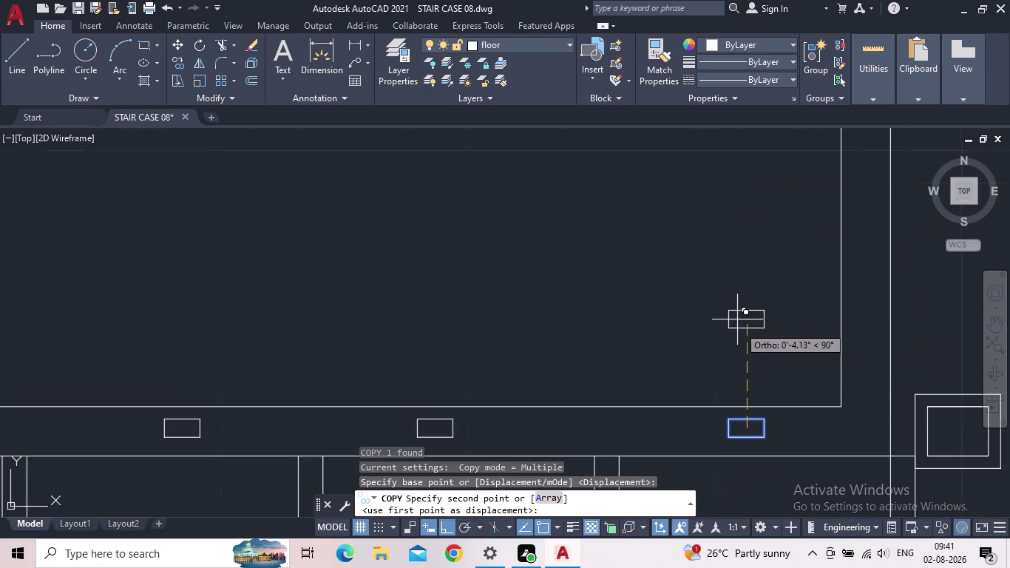
middle_drag(739, 345, 716, 457)
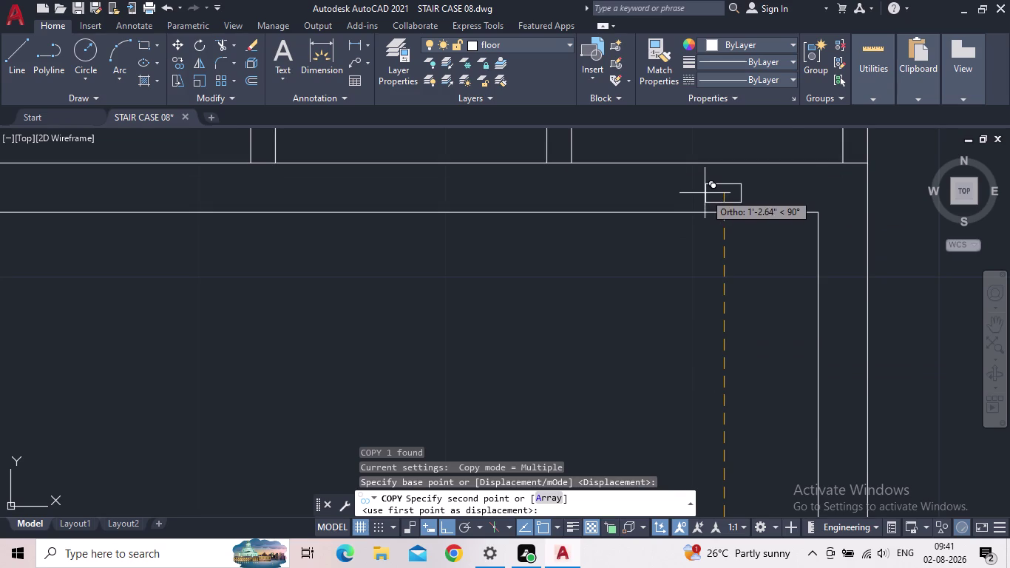
scroll(down, 3)
middle_drag(707, 197, 707, 288)
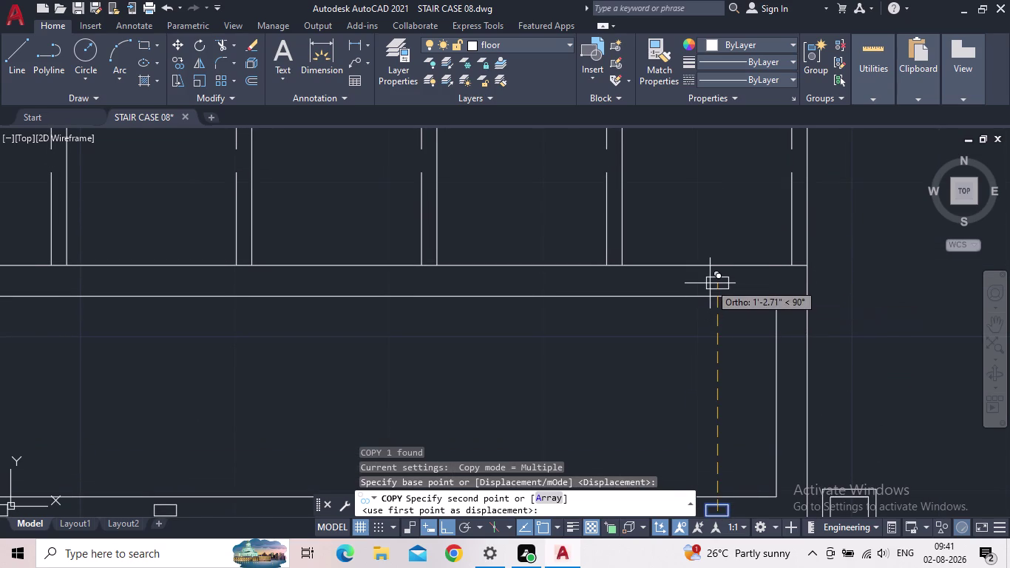
click(711, 284)
key(Escape)
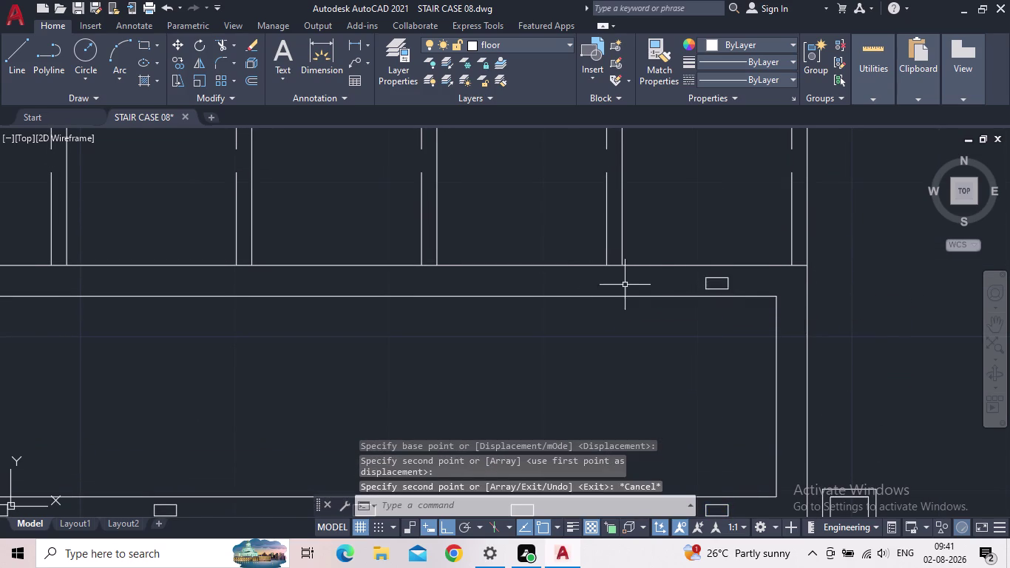
Copy the new upper-edge rectangle, placing the first copy further left.
click(738, 289)
click(698, 279)
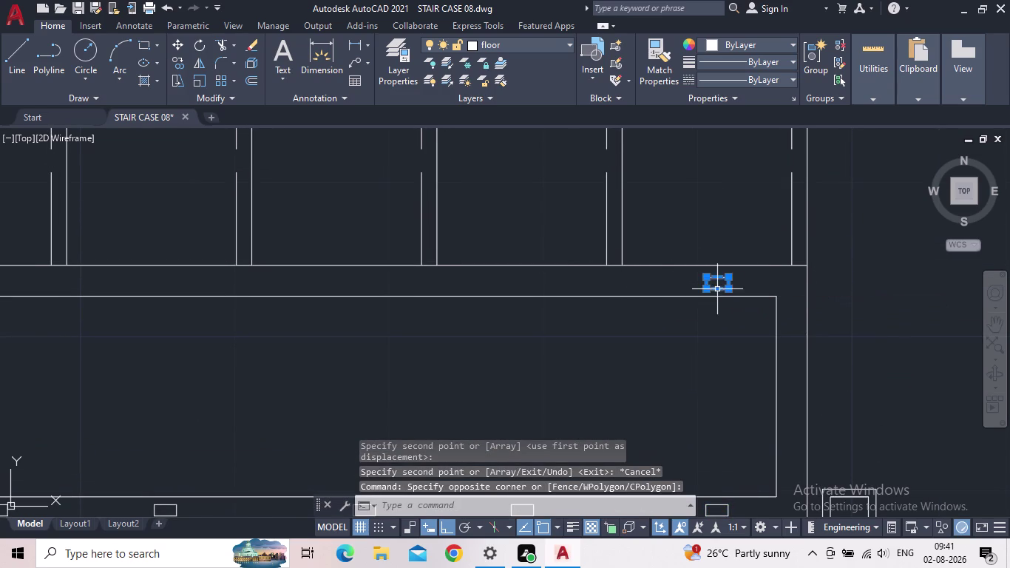
key(c)
text(O)
key(space)
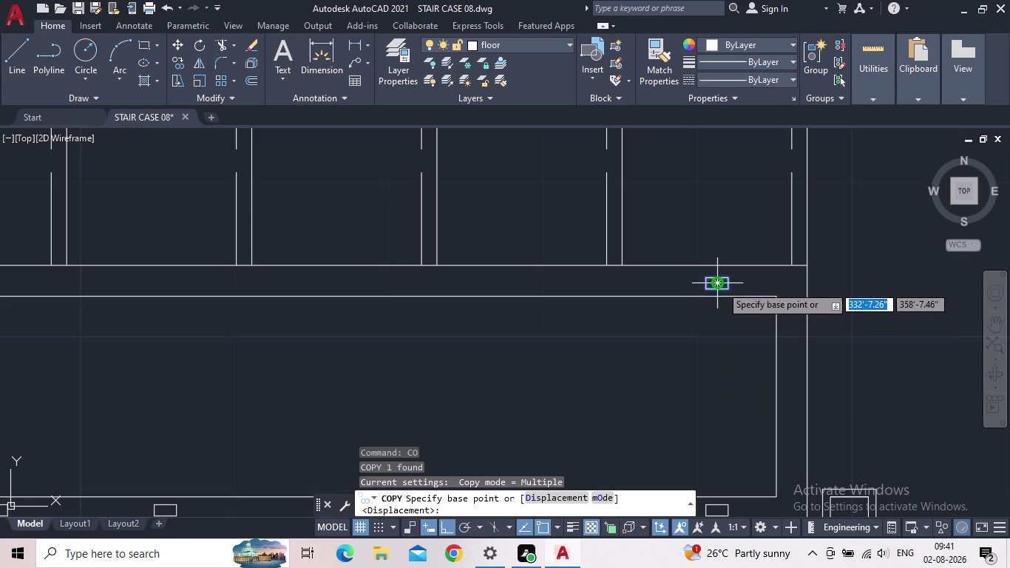
scroll(up, 3)
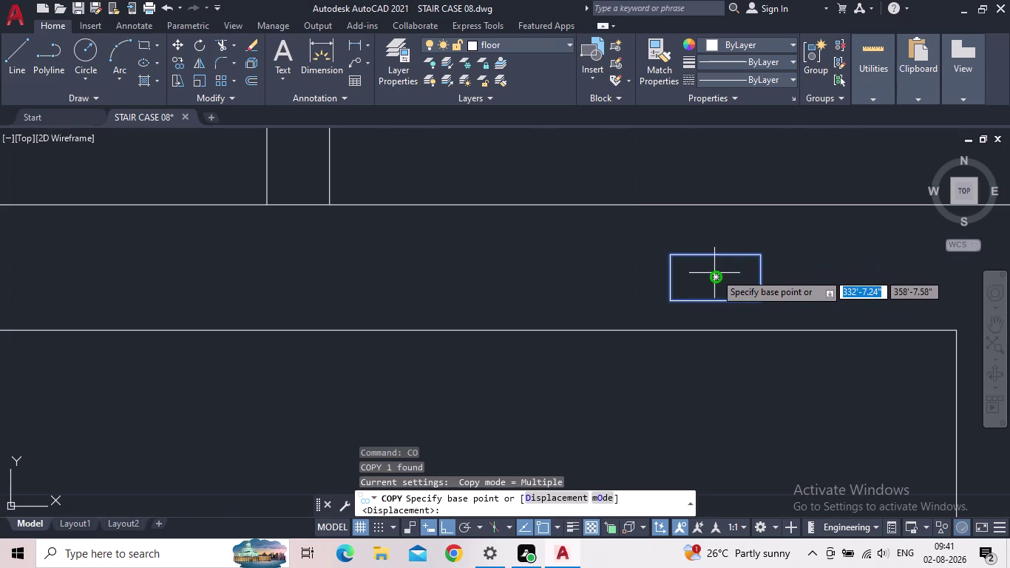
click(716, 275)
middle_drag(659, 287, 589, 305)
scroll(down, 3)
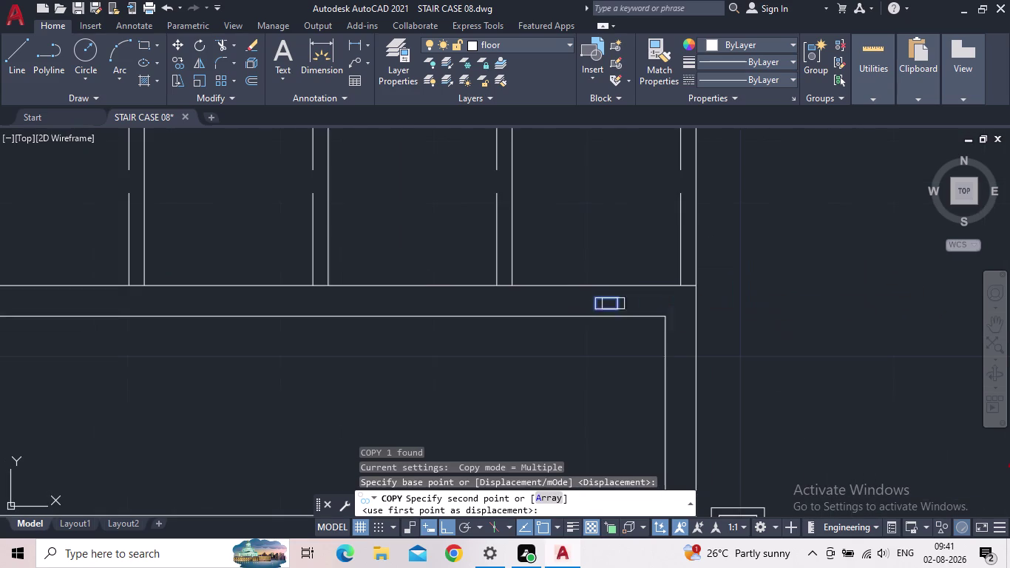
click(415, 305)
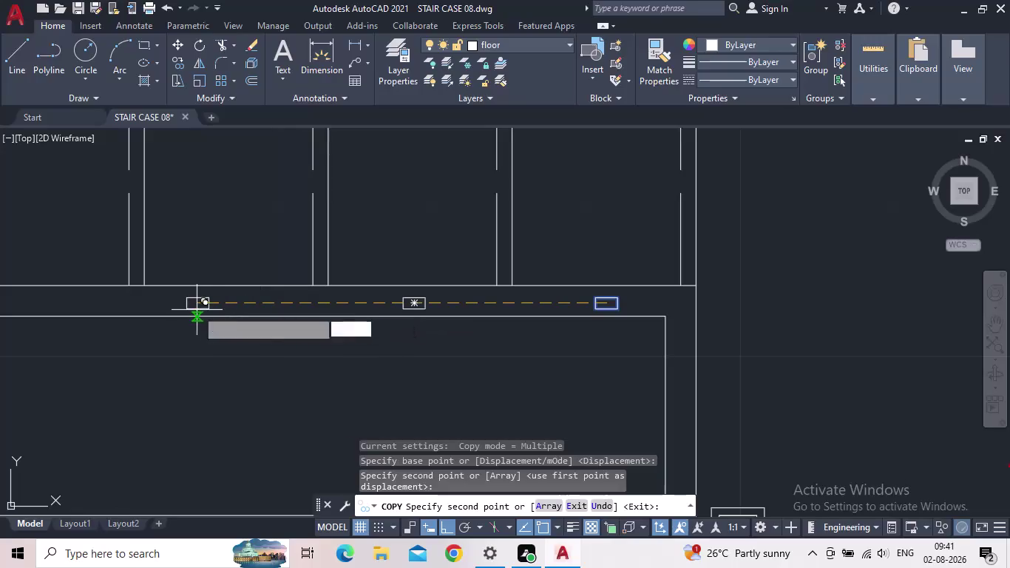
Place further copies leftward at regular intervals along the upper edge.
click(224, 304)
middle_drag(159, 309, 676, 317)
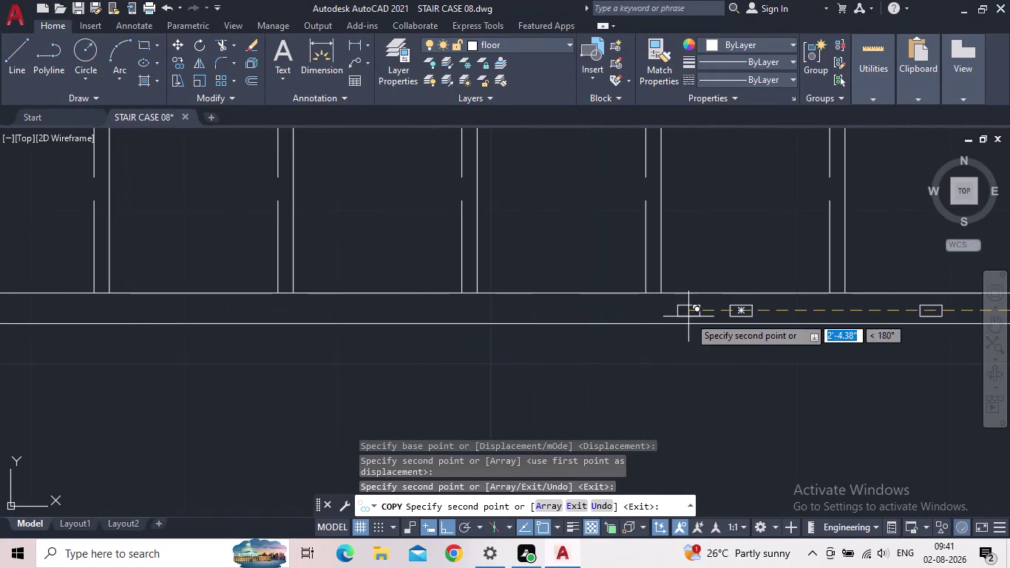
click(553, 317)
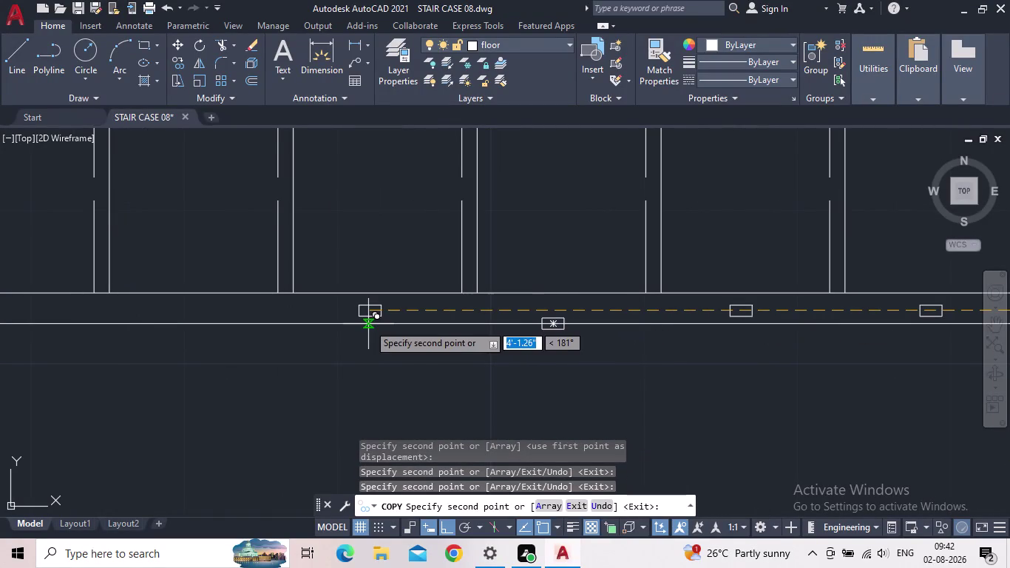
click(368, 324)
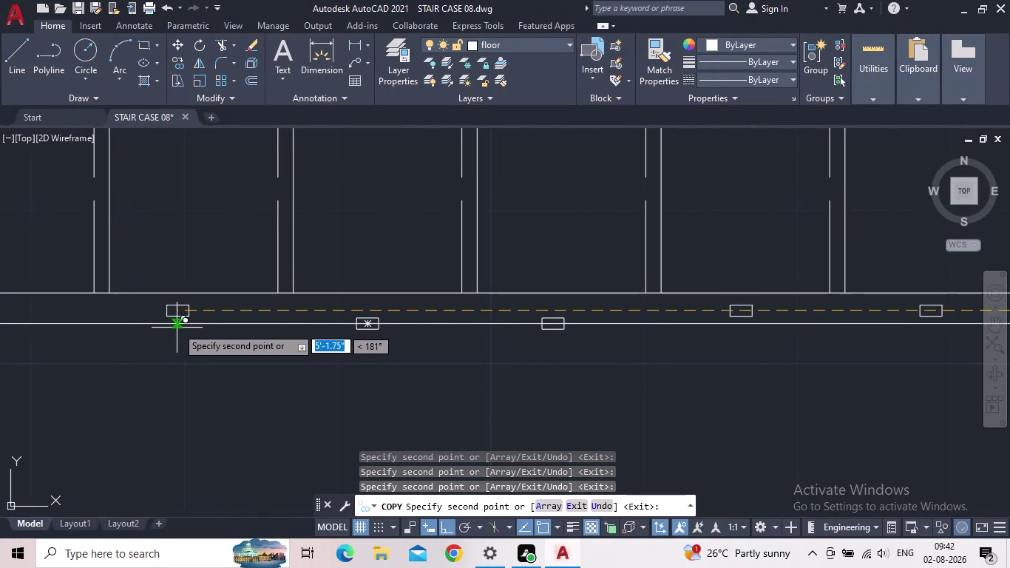
click(173, 312)
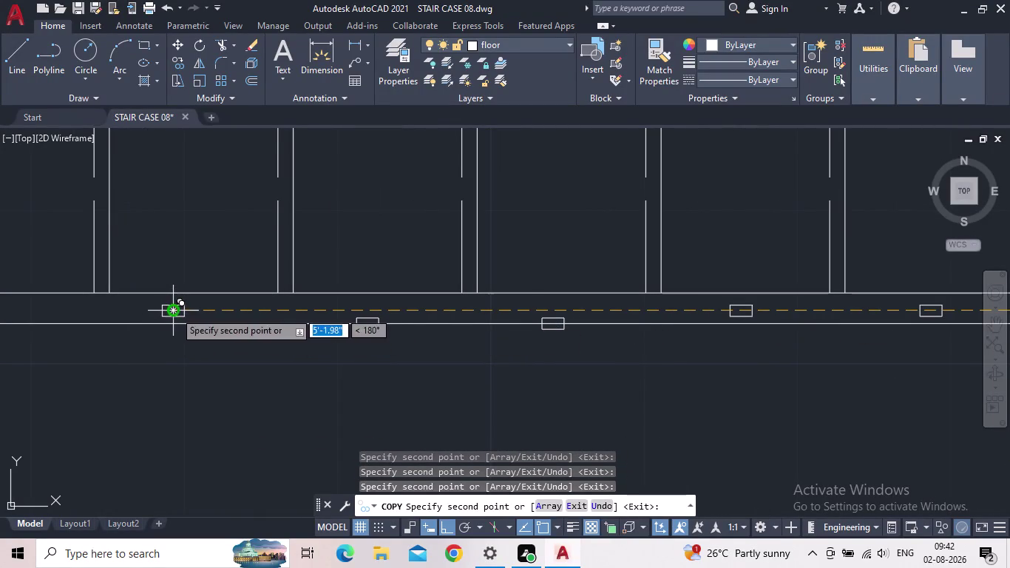
middle_drag(275, 320, 744, 336)
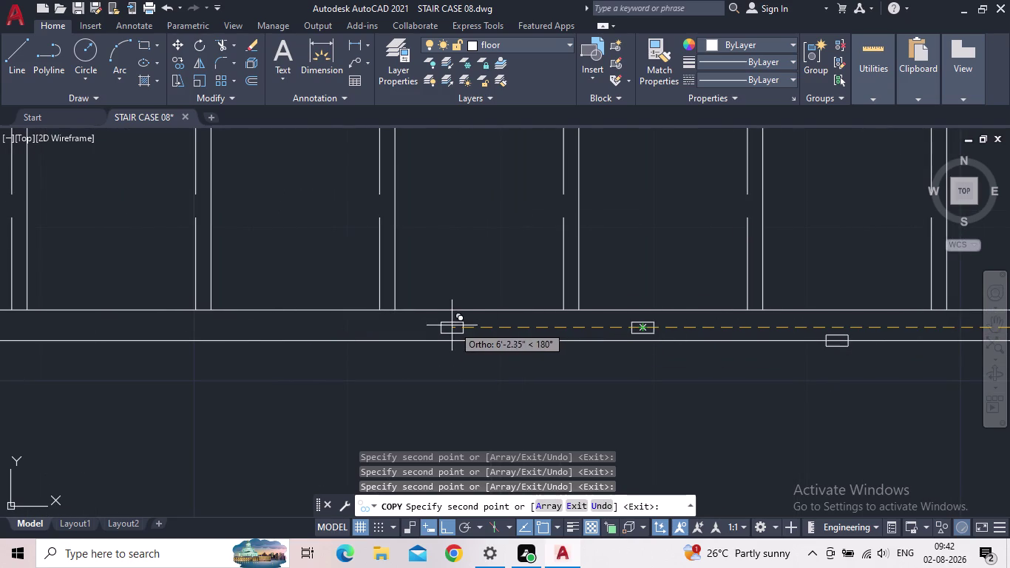
click(470, 327)
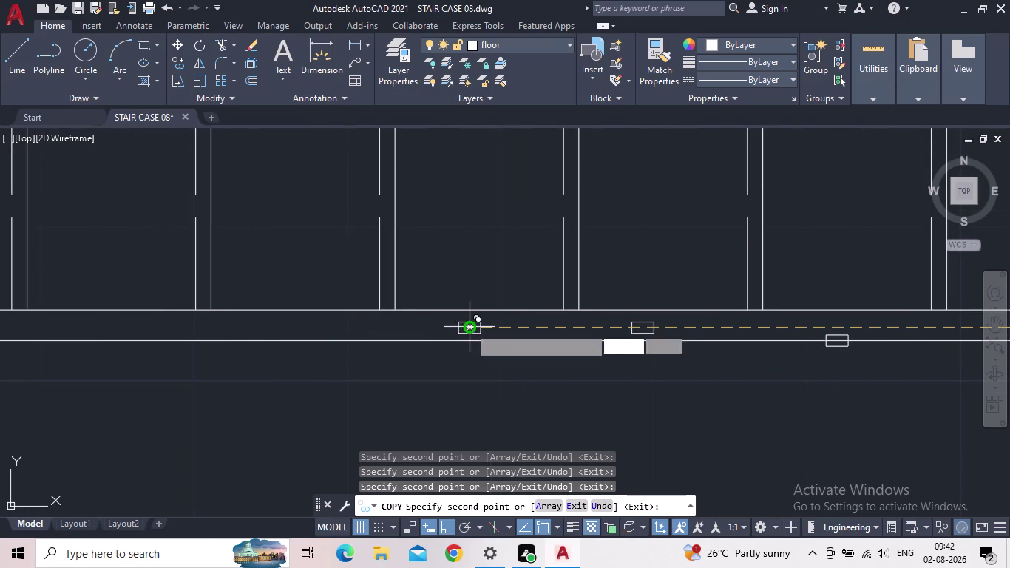
click(294, 324)
click(121, 323)
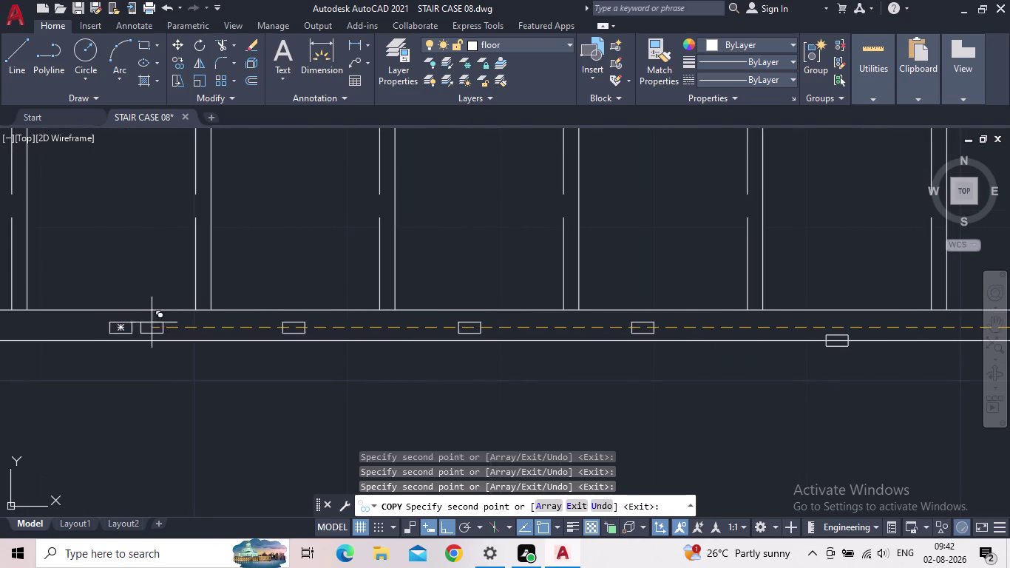
Place the last copy near the corner post, then select a misplaced rectangle.
middle_drag(185, 332, 799, 338)
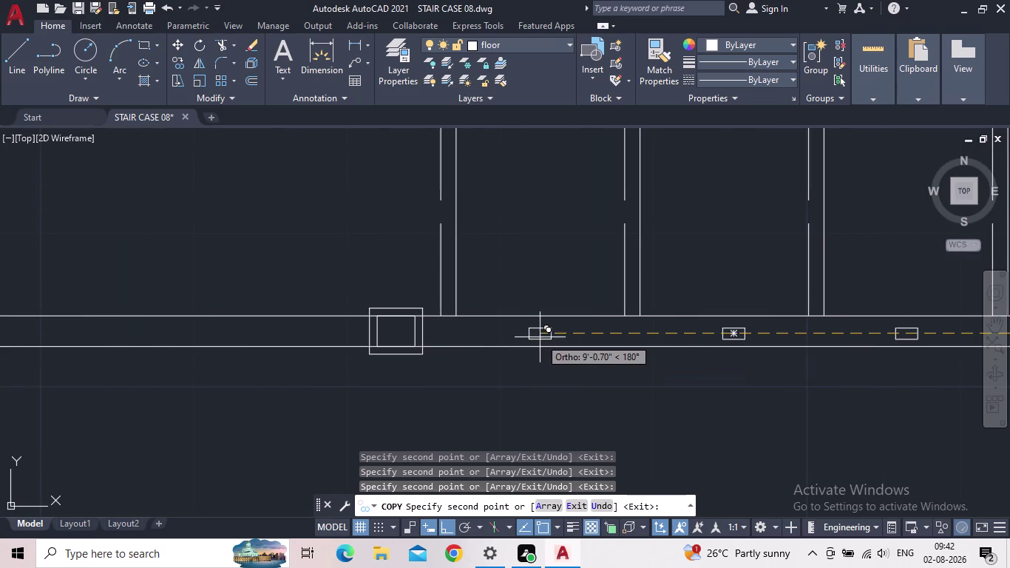
click(540, 333)
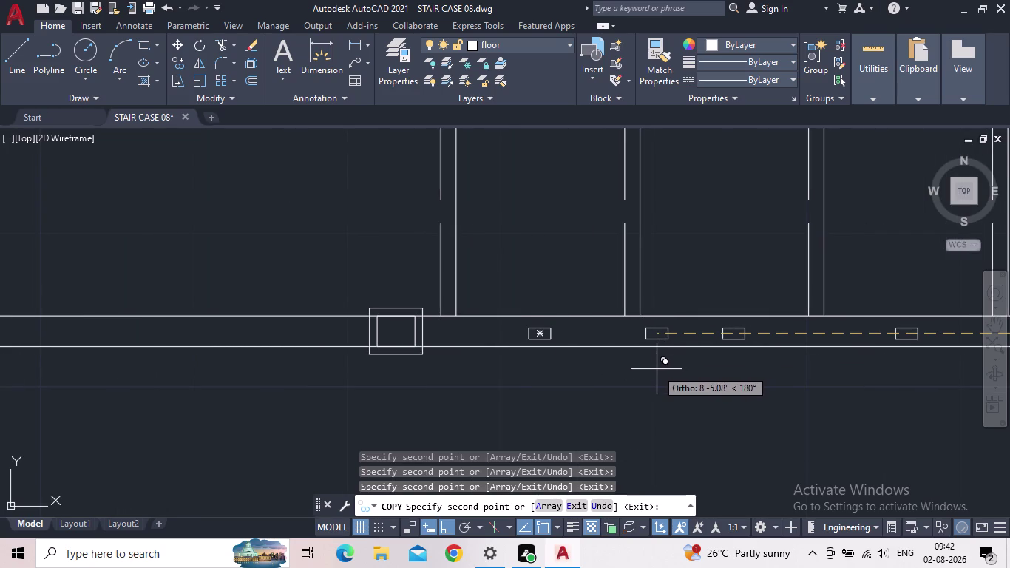
key(Escape)
scroll(down, 3)
middle_drag(733, 379, 359, 399)
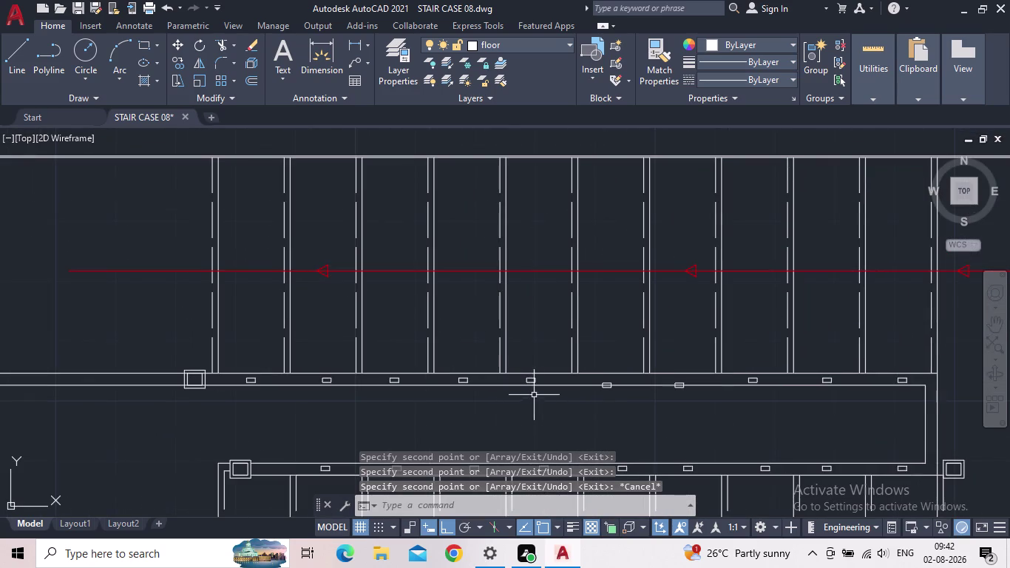
scroll(up, 3)
click(682, 386)
click(638, 382)
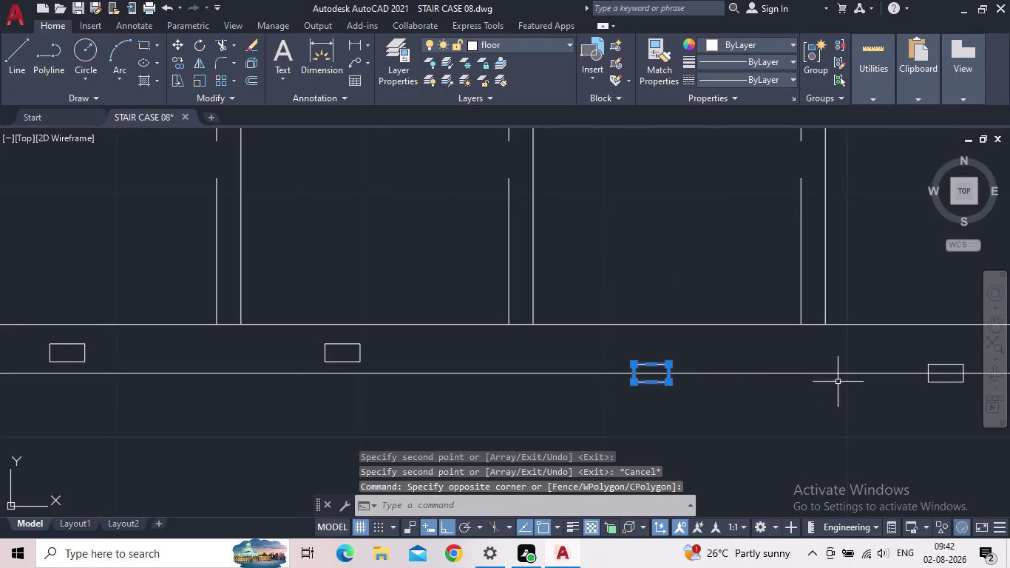
Delete the two misplaced rectangles.
drag(952, 388, 944, 384)
click(927, 380)
key(Delete)
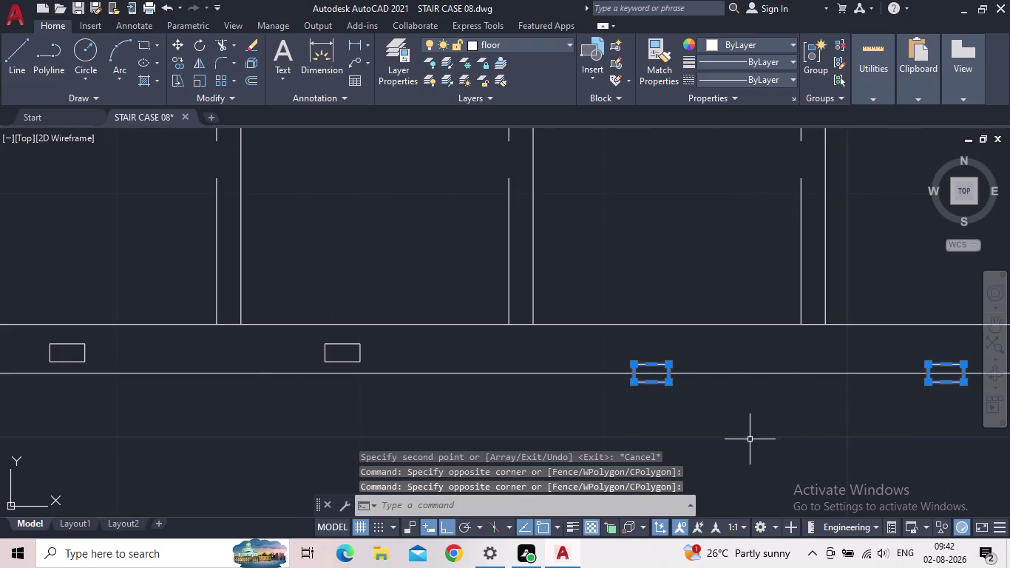
scroll(down, 3)
middle_drag(782, 425, 509, 416)
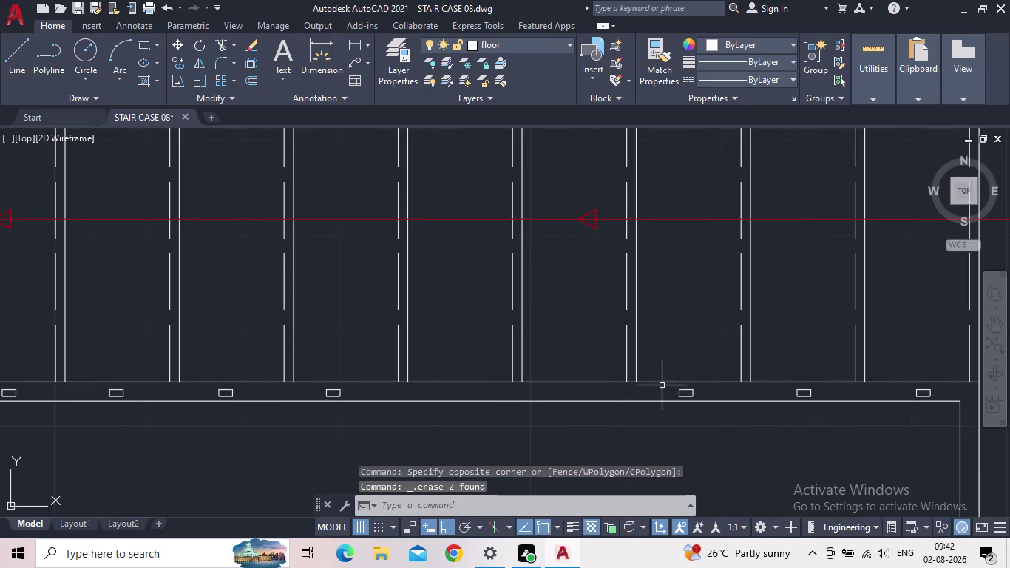
Start COPY on the lower-edge small rectangle and set its base point.
key(c)
key(o)
key(Return)
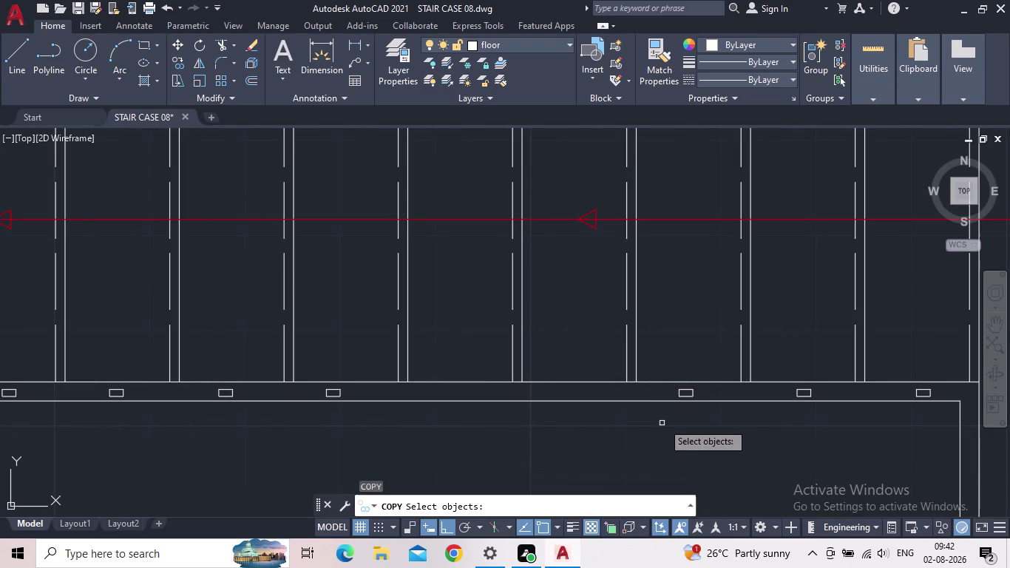
scroll(up, 3)
scroll(down, 3)
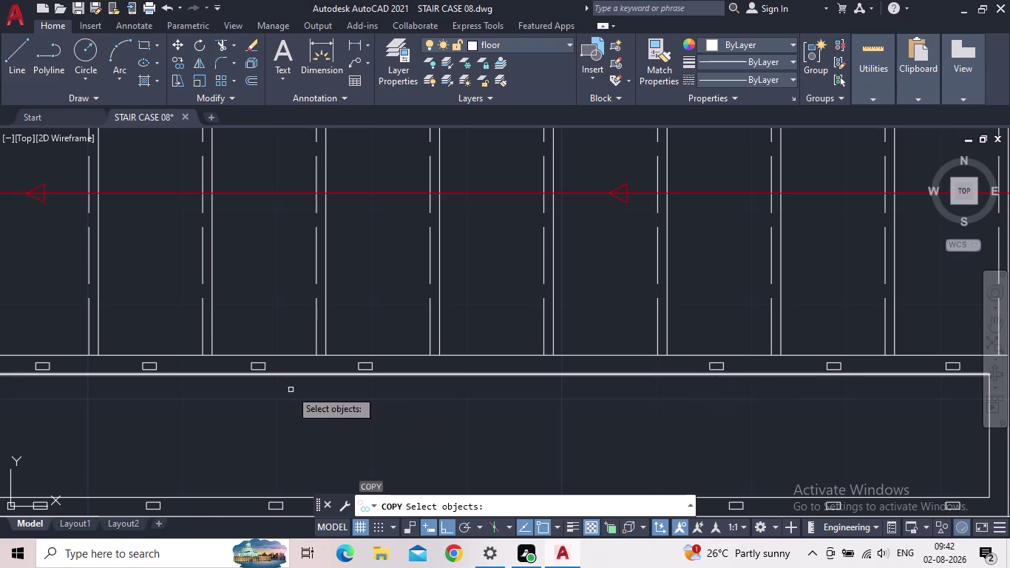
scroll(up, 3)
middle_drag(787, 362, 330, 401)
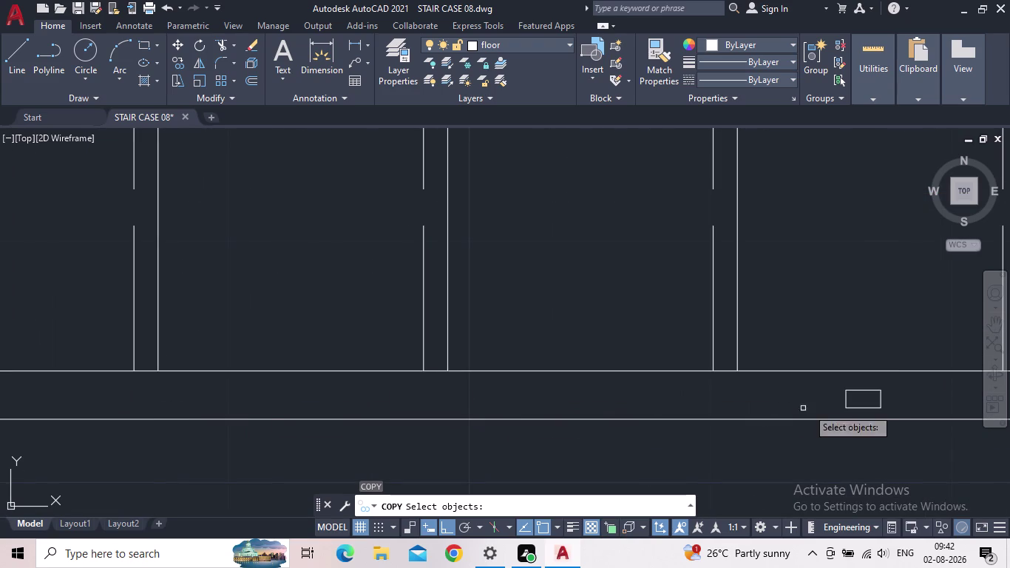
scroll(down, 3)
scroll(up, 3)
click(852, 424)
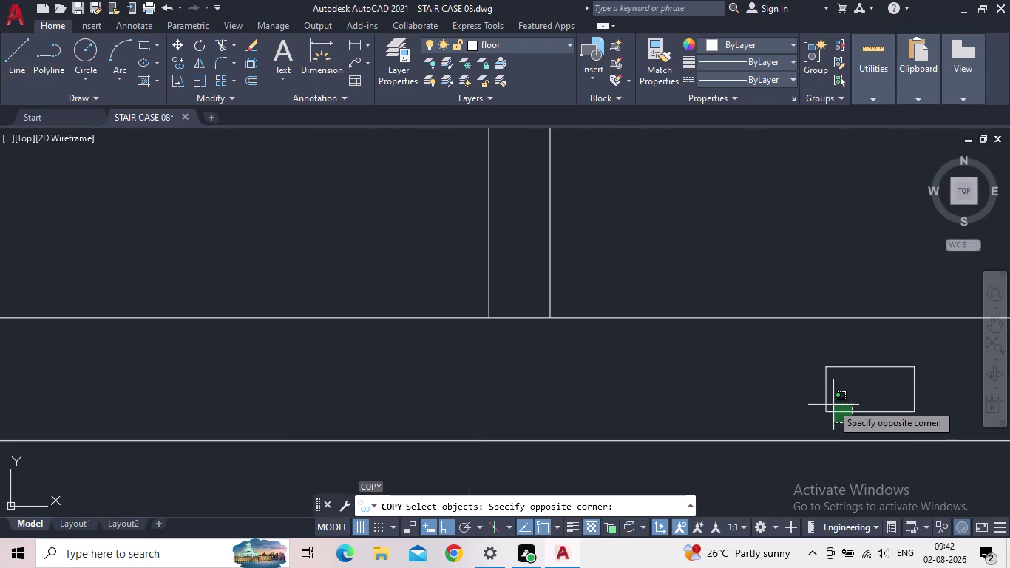
click(830, 403)
key(space)
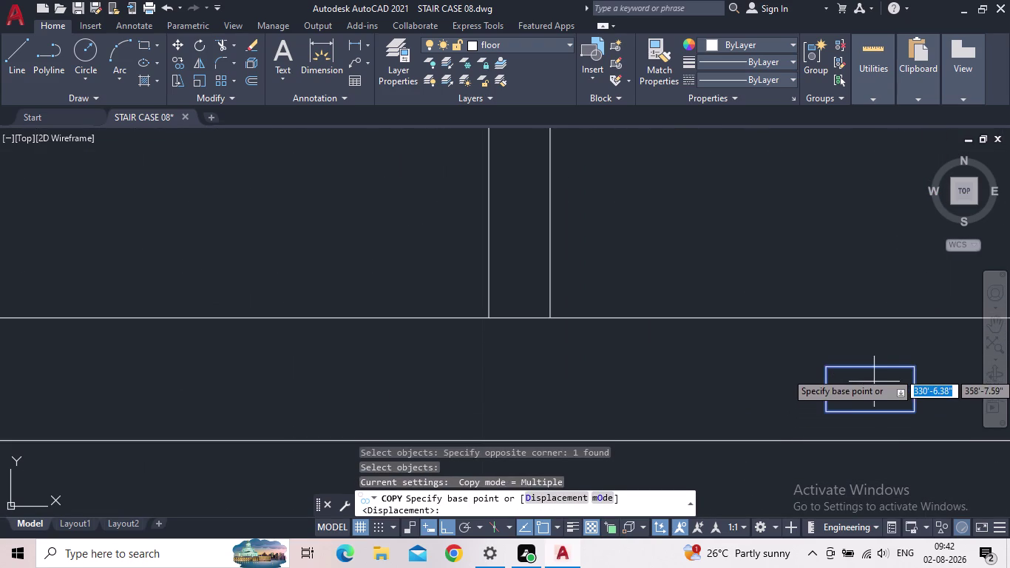
click(873, 395)
Place three rectangle copies at spaced intervals along the landing strip.
scroll(down, 3)
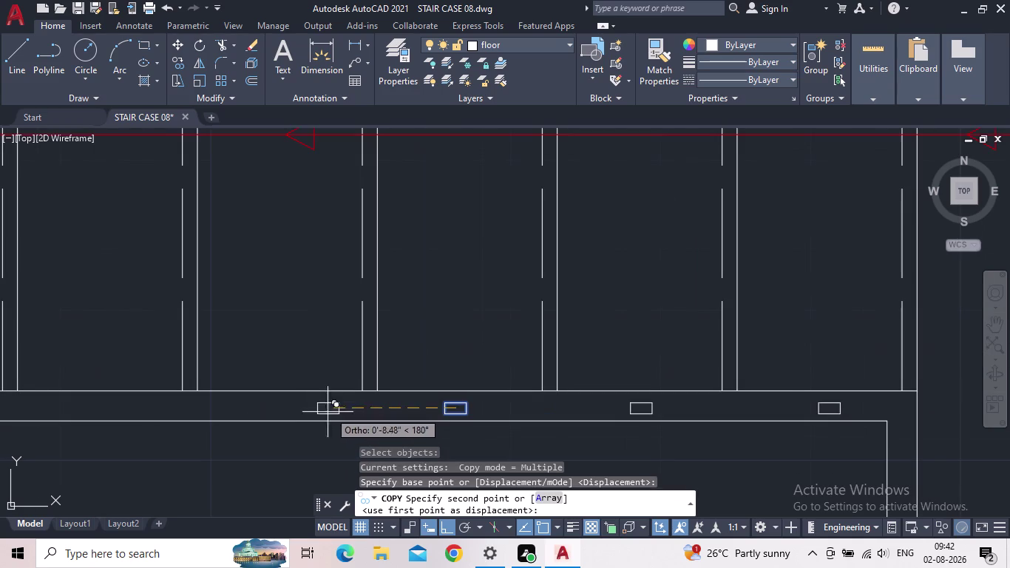
click(287, 414)
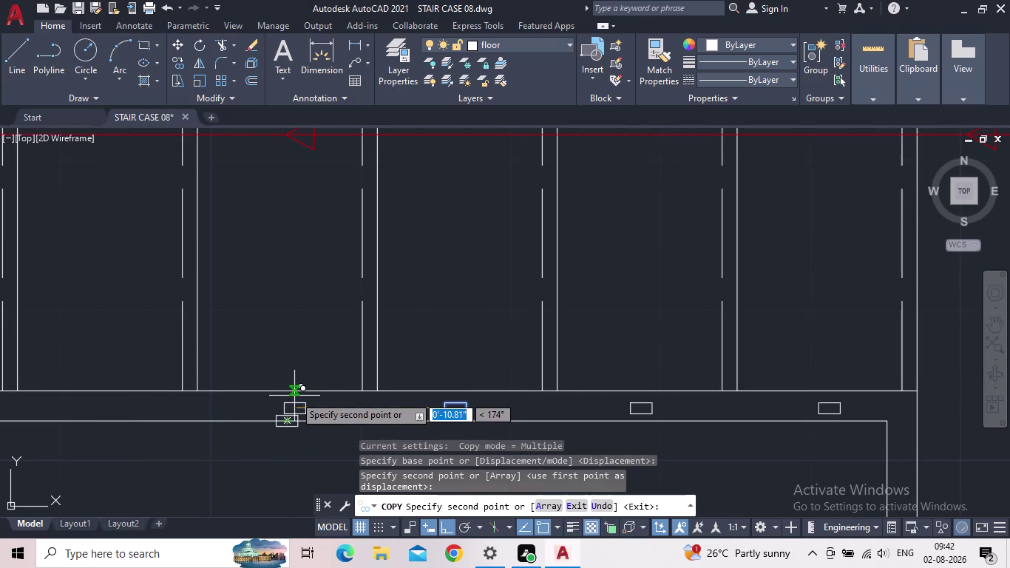
scroll(up, 3)
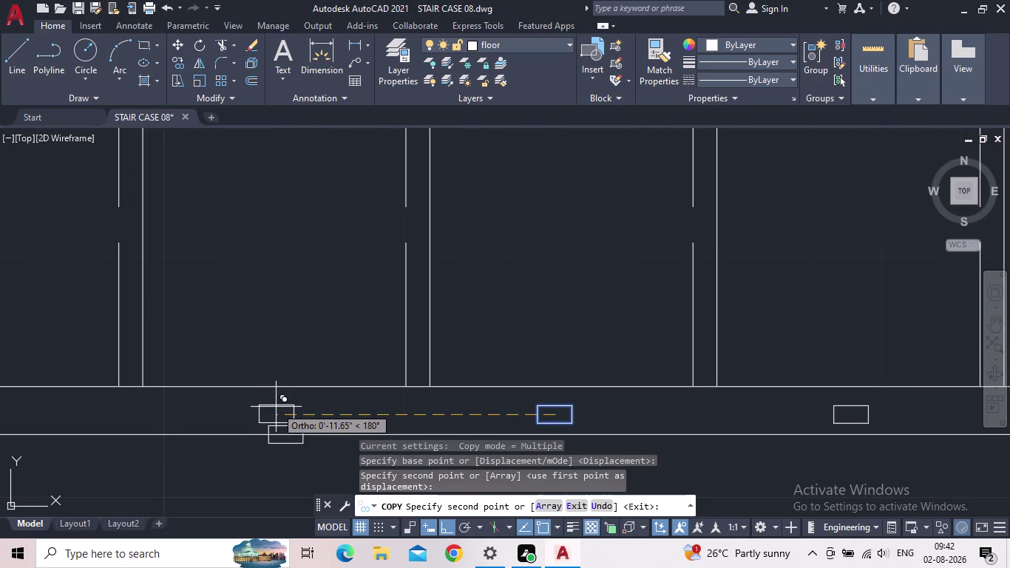
click(276, 407)
middle_drag(143, 418, 511, 425)
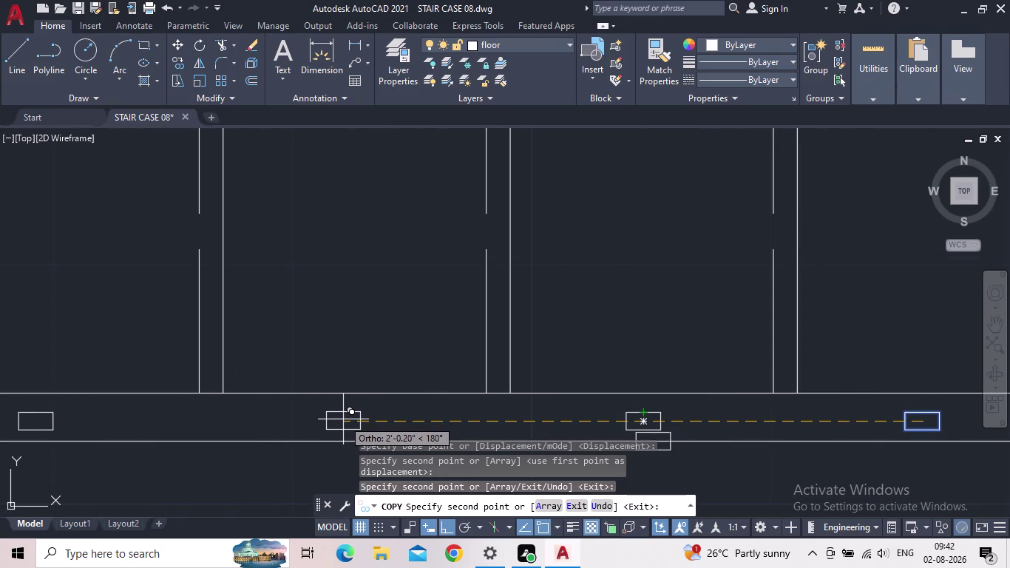
click(347, 419)
key(Escape)
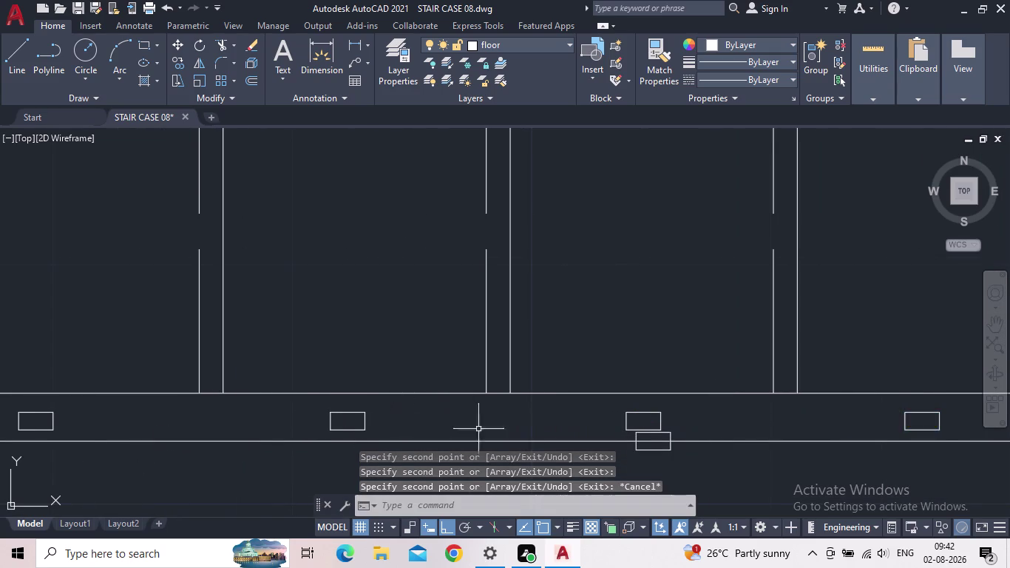
scroll(down, 3)
scroll(up, 3)
Erase the stray duplicate rectangle.
click(650, 416)
click(648, 386)
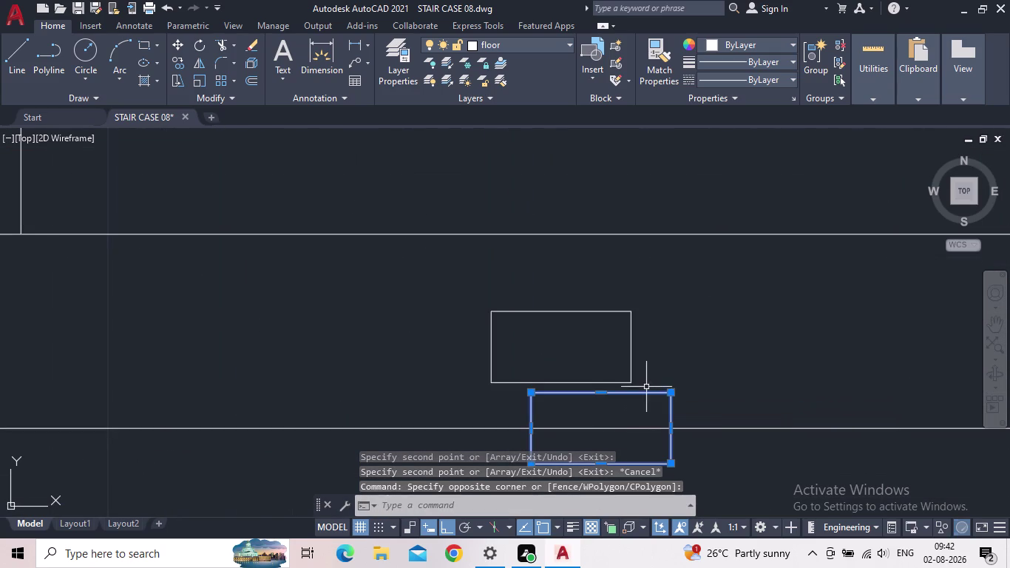
key(Delete)
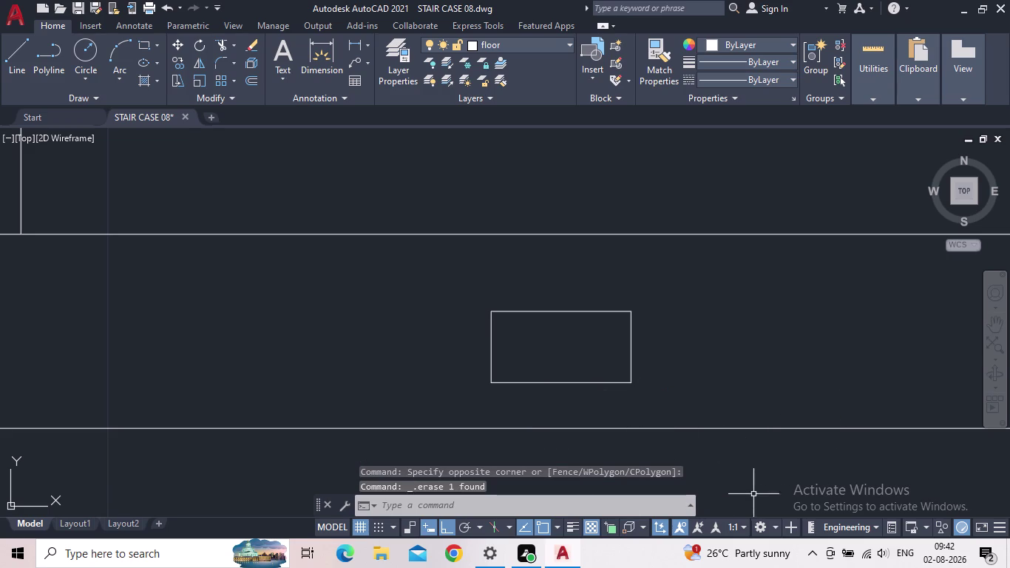
scroll(down, 3)
scroll(down, 3)
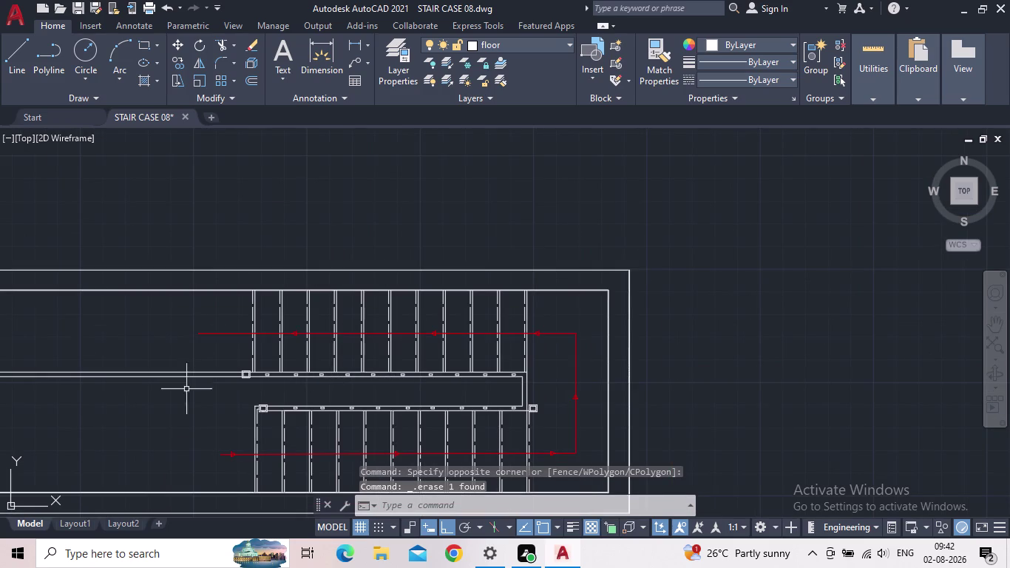
Save the stair plan and open the Layer Properties list.
click(75, 7)
middle_drag(468, 382, 564, 300)
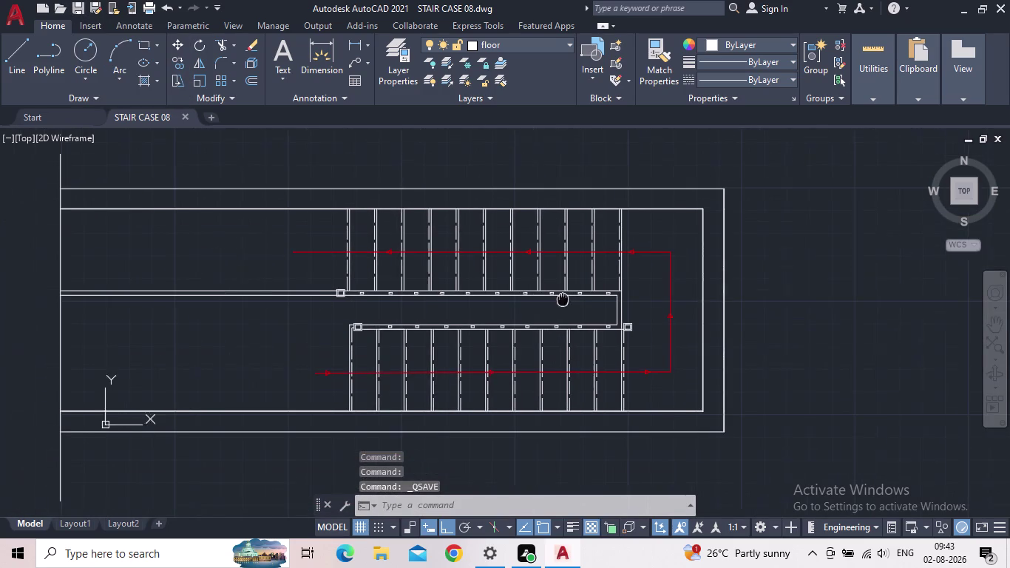
middle_drag(564, 300, 564, 299)
scroll(up, 3)
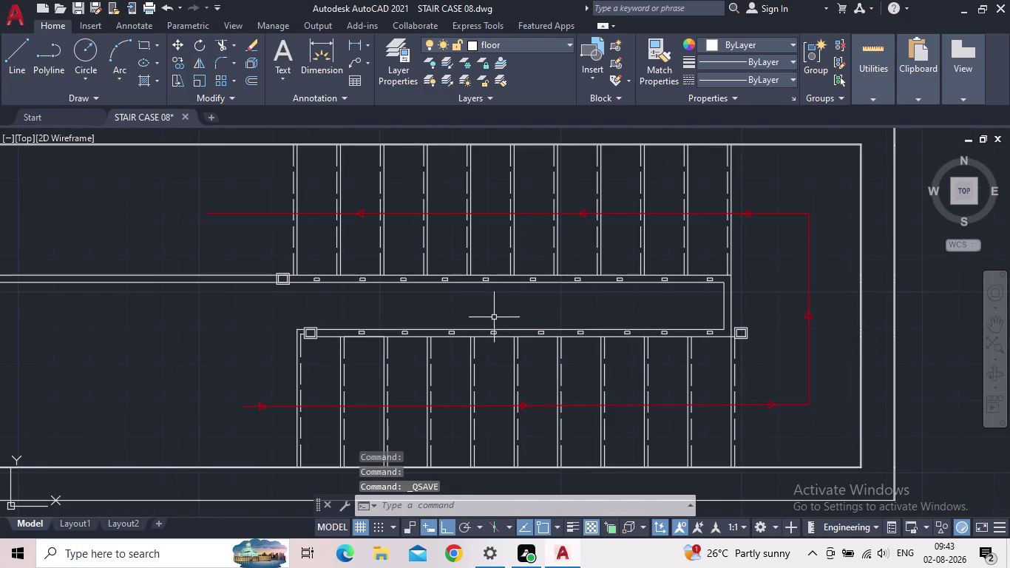
scroll(up, 3)
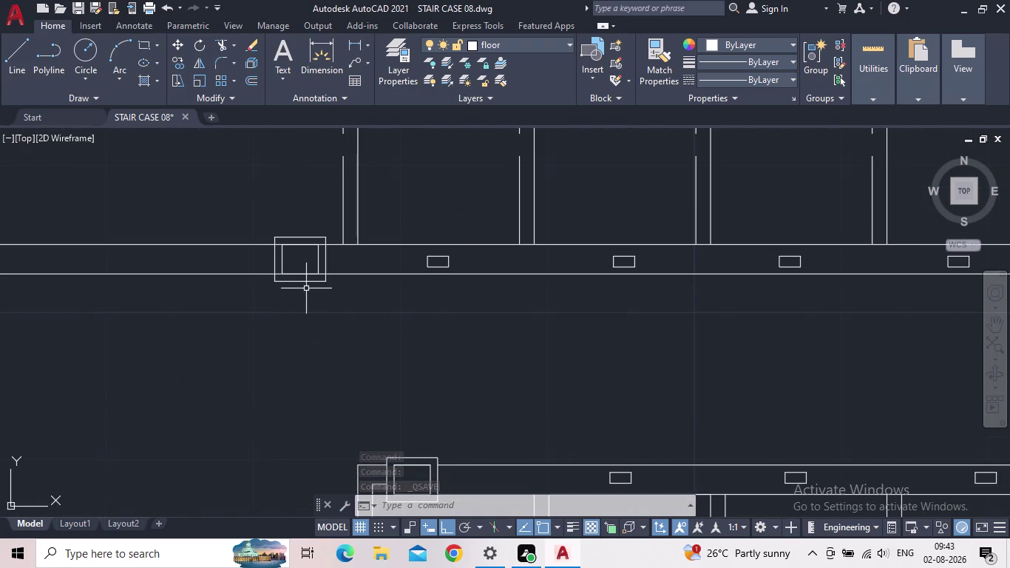
scroll(down, 3)
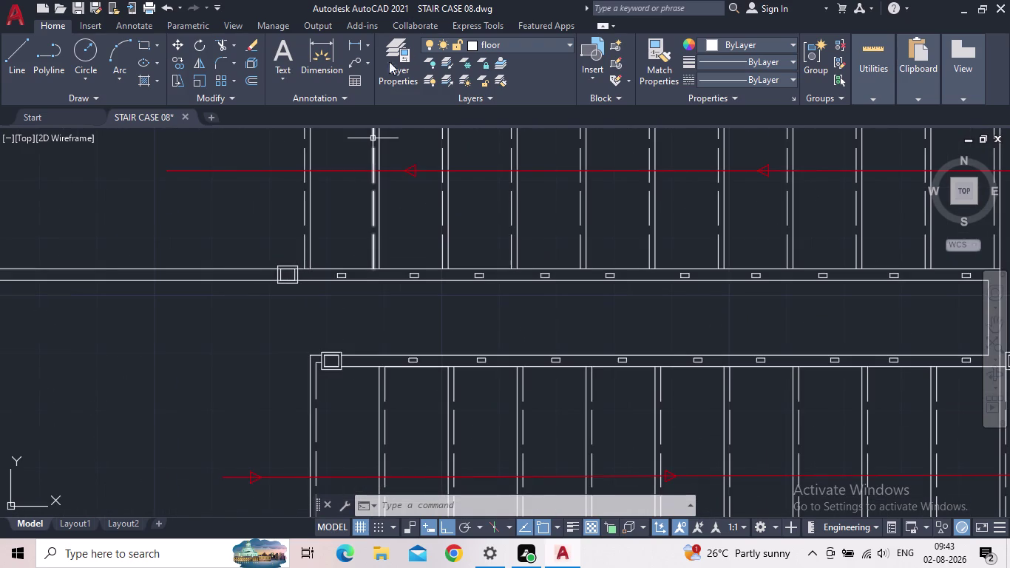
click(390, 77)
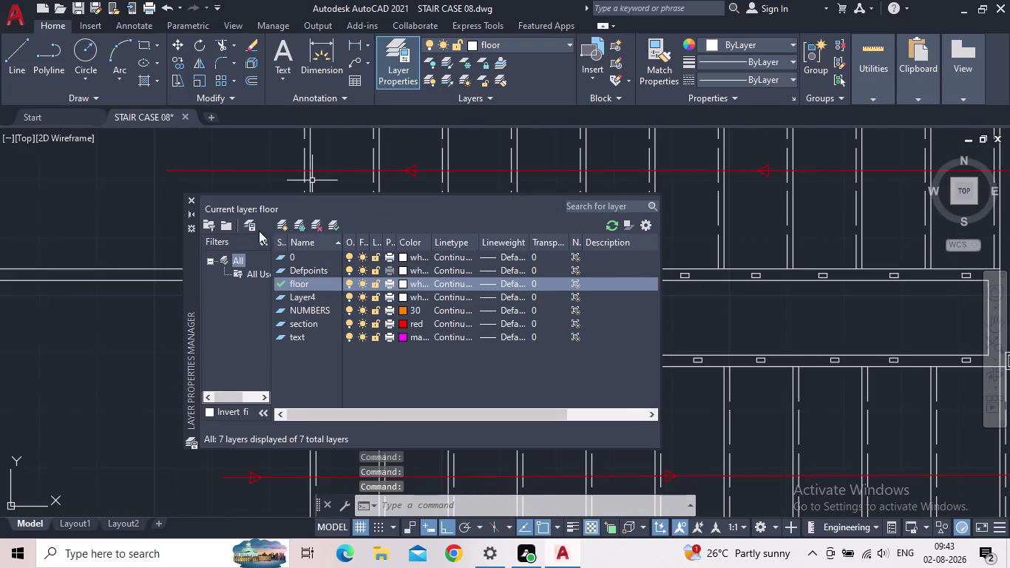
Create a new layer named NEWWL POST, correcting typos in the name.
click(280, 221)
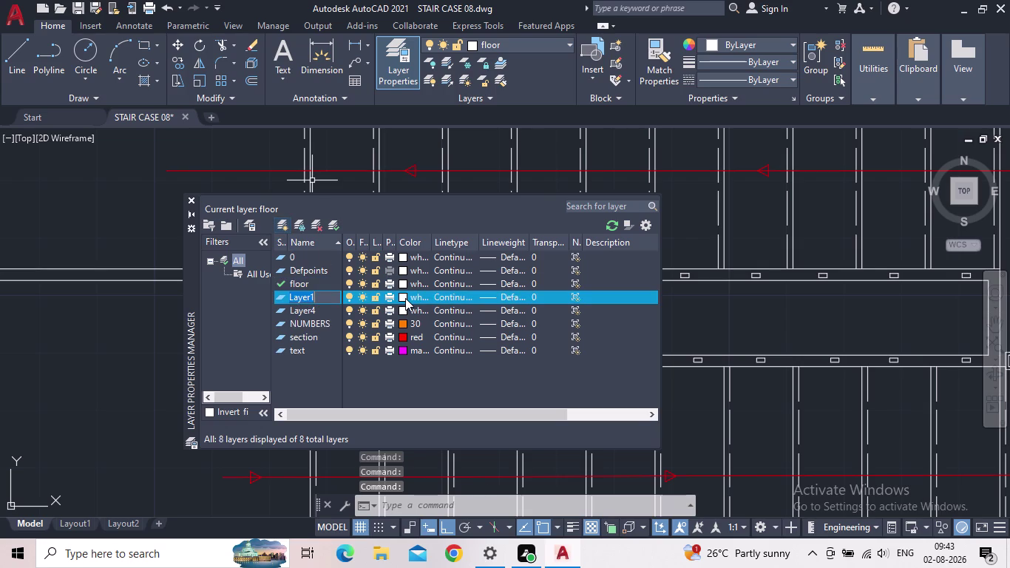
text(NEWL)
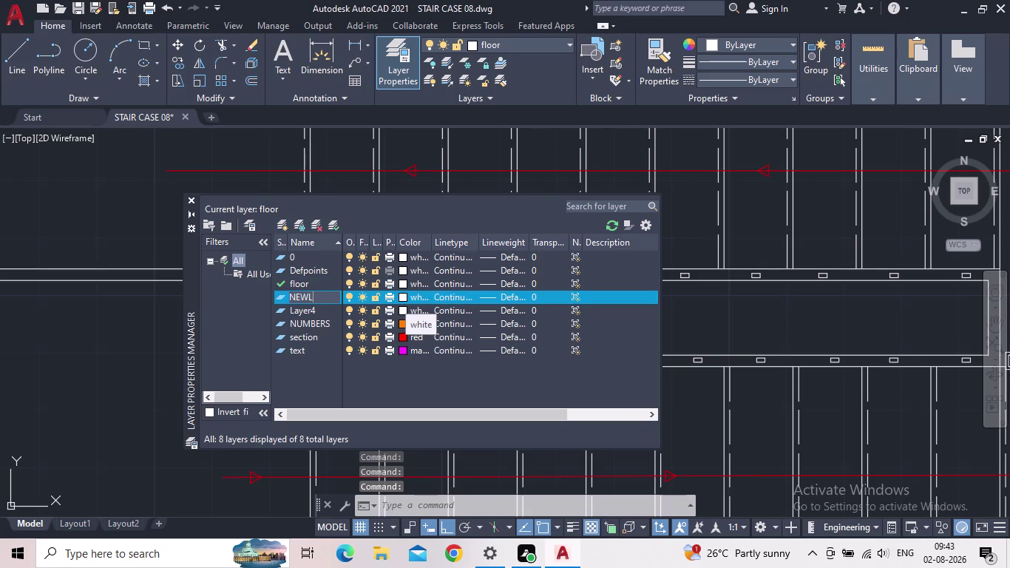
key(space)
key(BackSpace)
key(BackSpace)
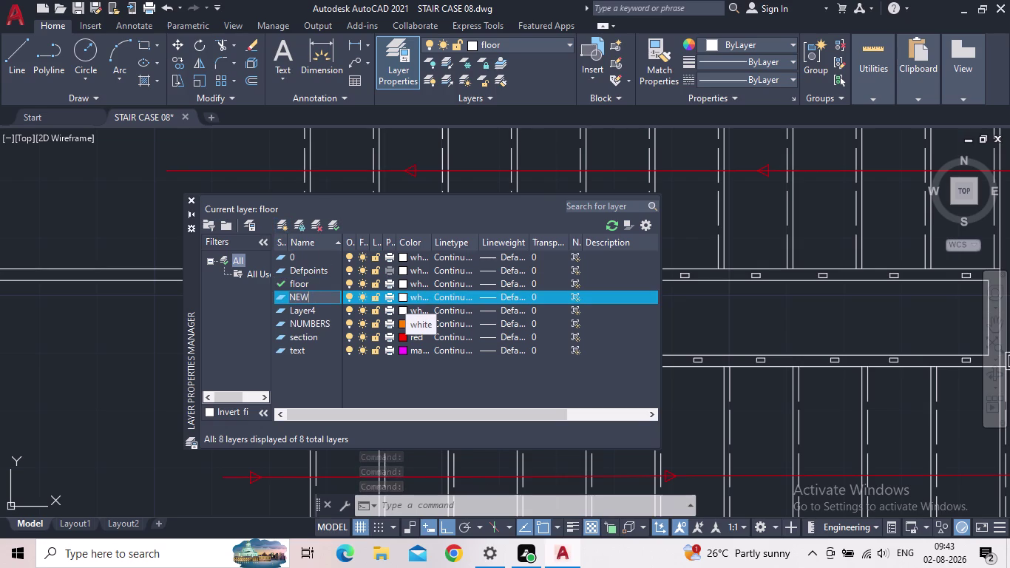
text(WK)
key(BackSpace)
text(L O)
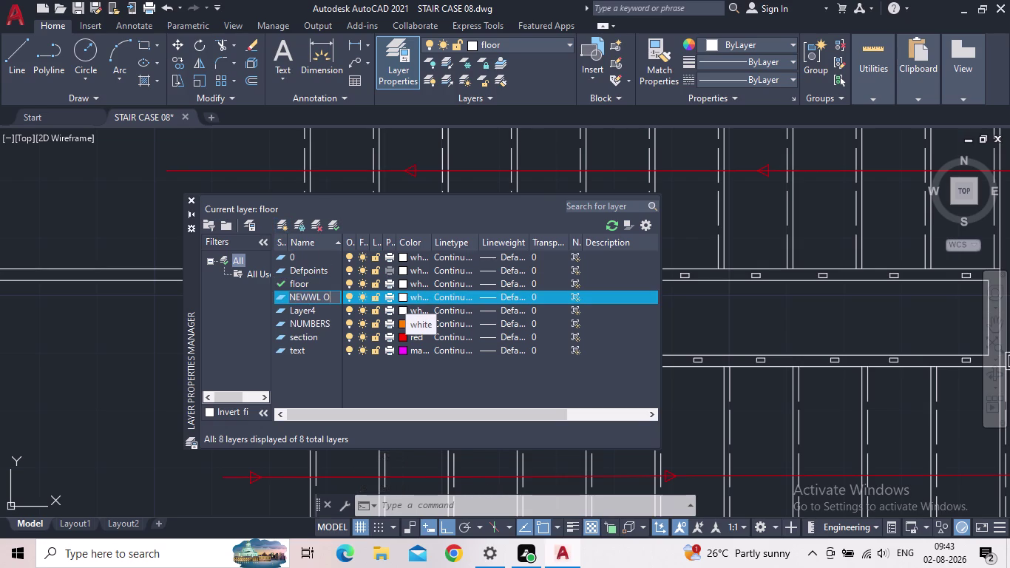
text(ST)
key(BackSpace)
key(BackSpace)
key(BackSpace)
text(POST)
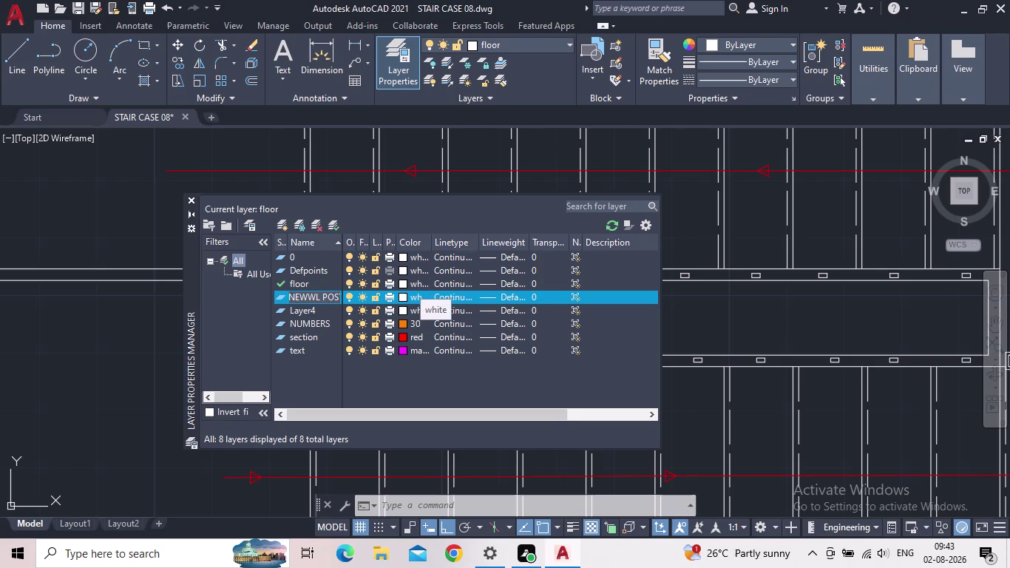
key(Return)
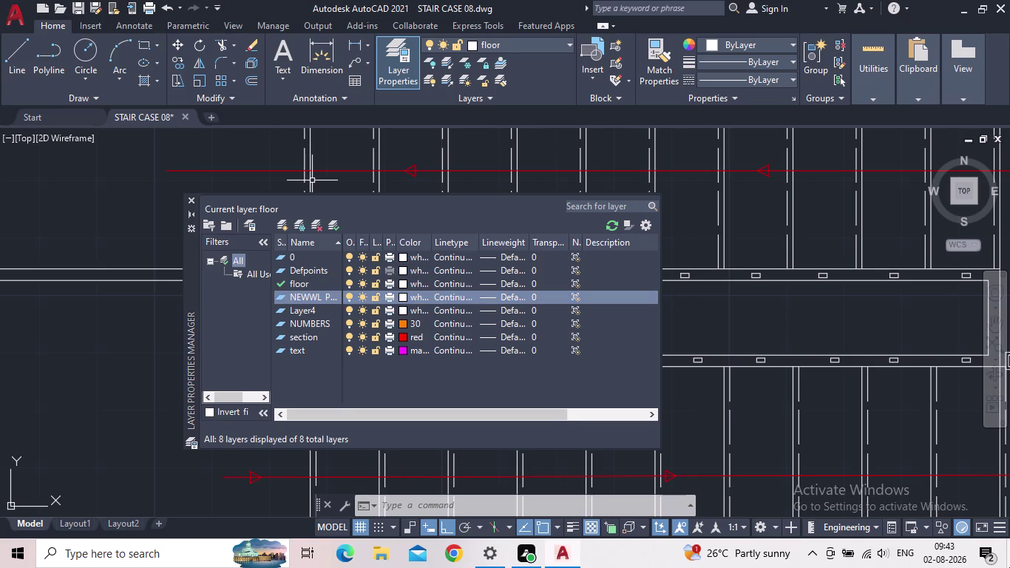
Add a BALLAUSTER layer and a default Layer1, and start choosing BALLAUSTER's colour.
scroll(down, 3)
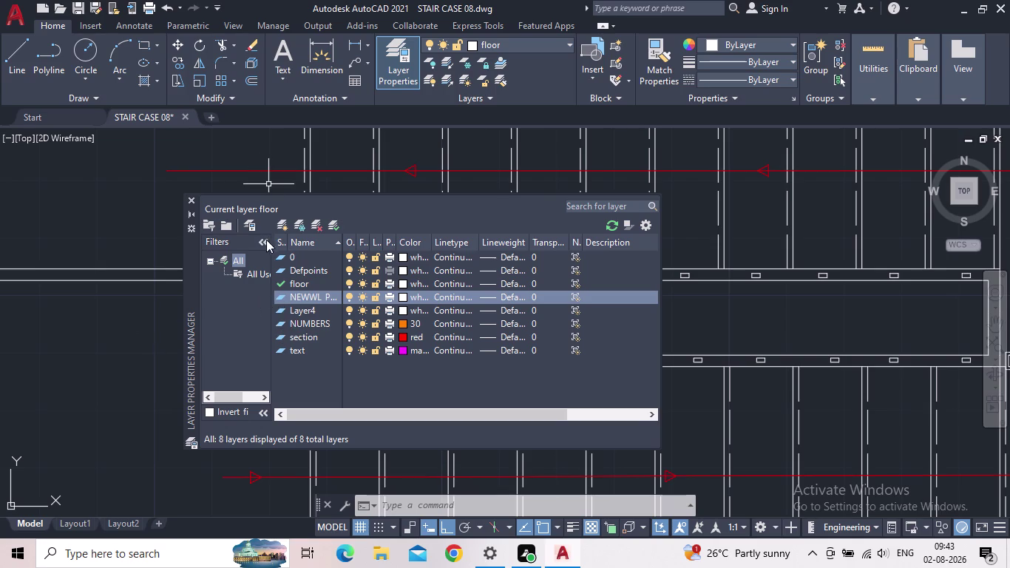
click(278, 224)
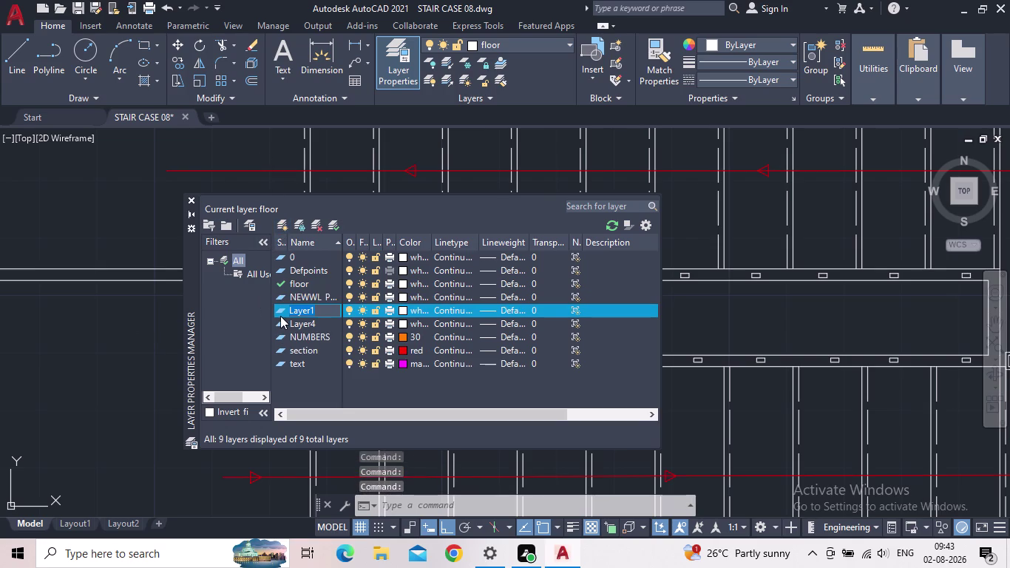
text(B)
text(ALLA)
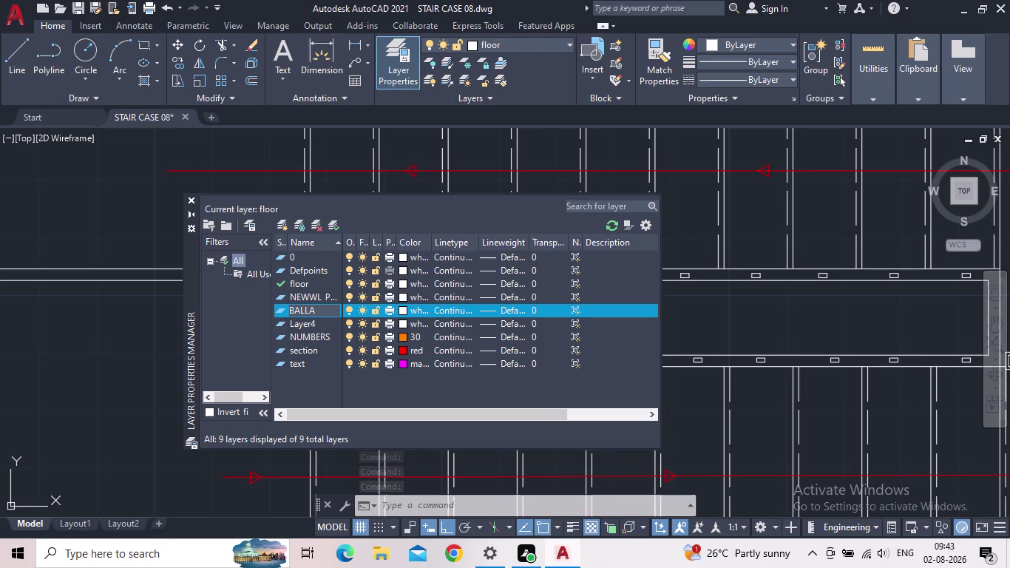
text(US)
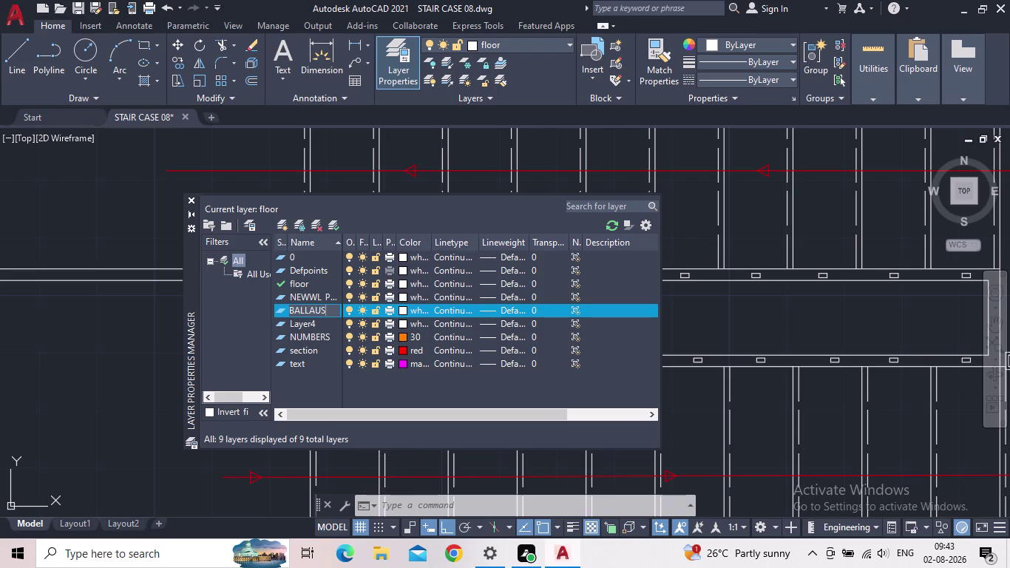
text(TER)
click(281, 227)
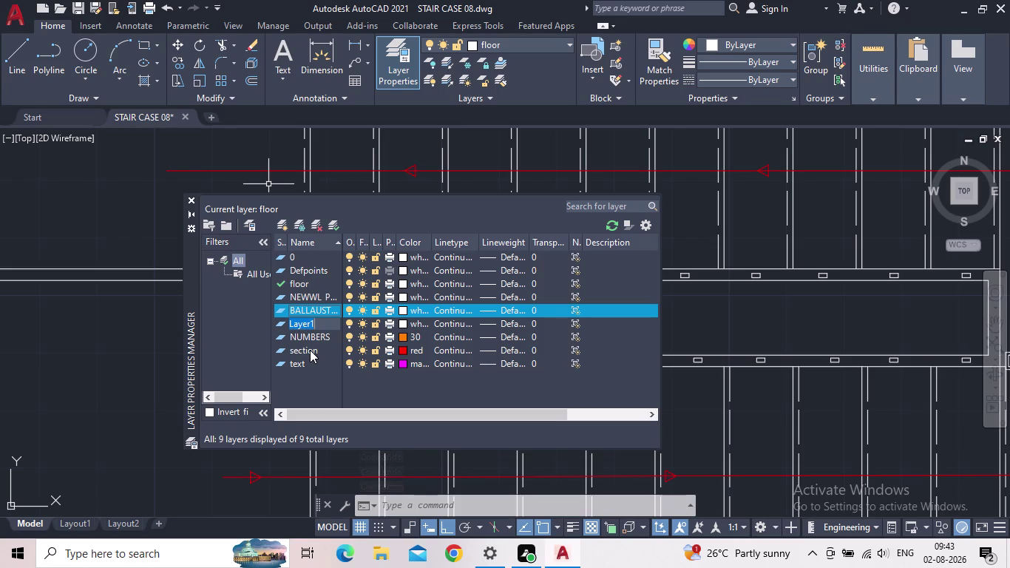
key(Escape)
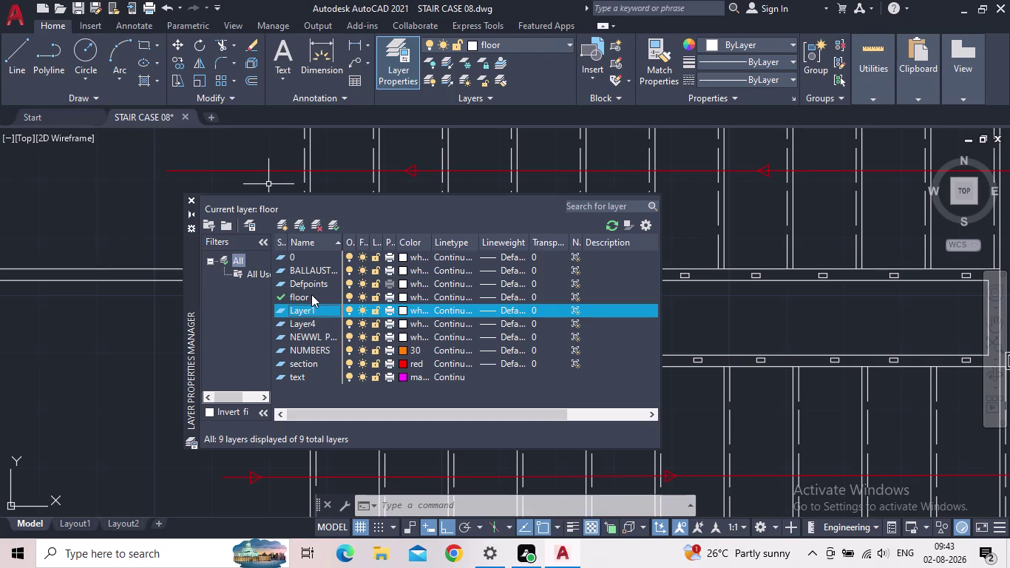
click(401, 269)
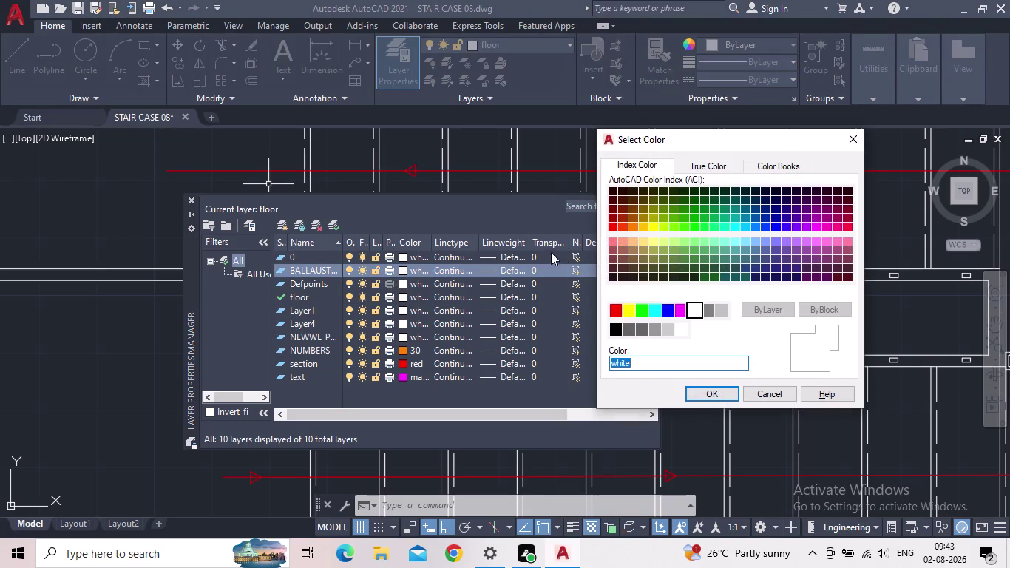
Colour BALLAUSTER 11 and NEWWL POST 163, make BALLAUSTER current, and close the layer list.
click(611, 238)
click(701, 392)
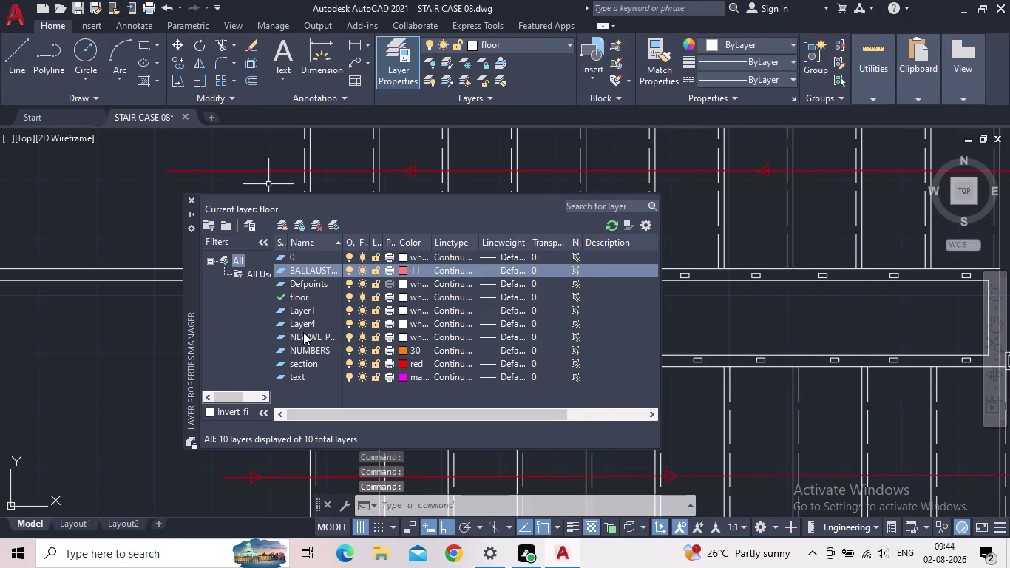
click(402, 338)
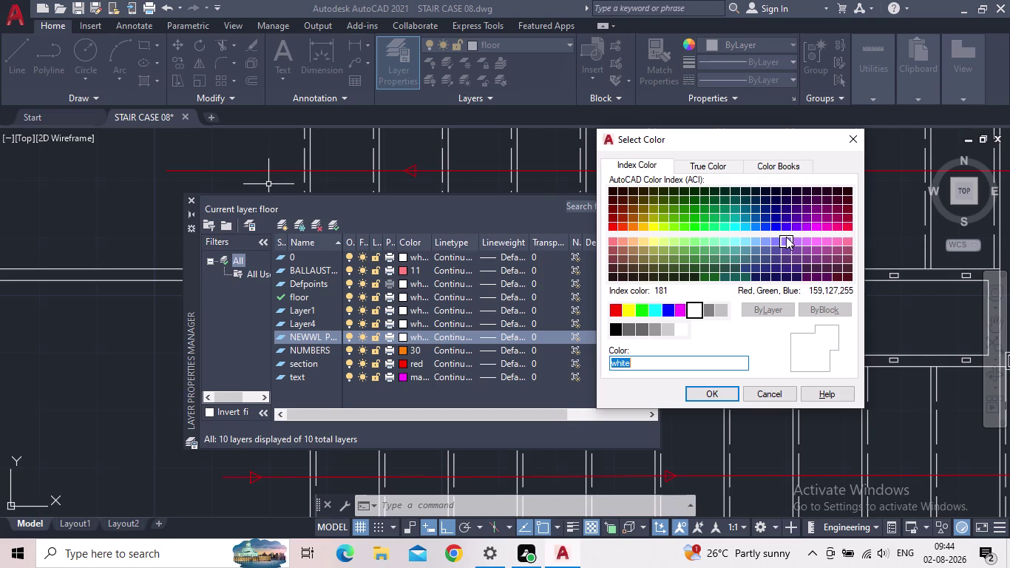
click(764, 252)
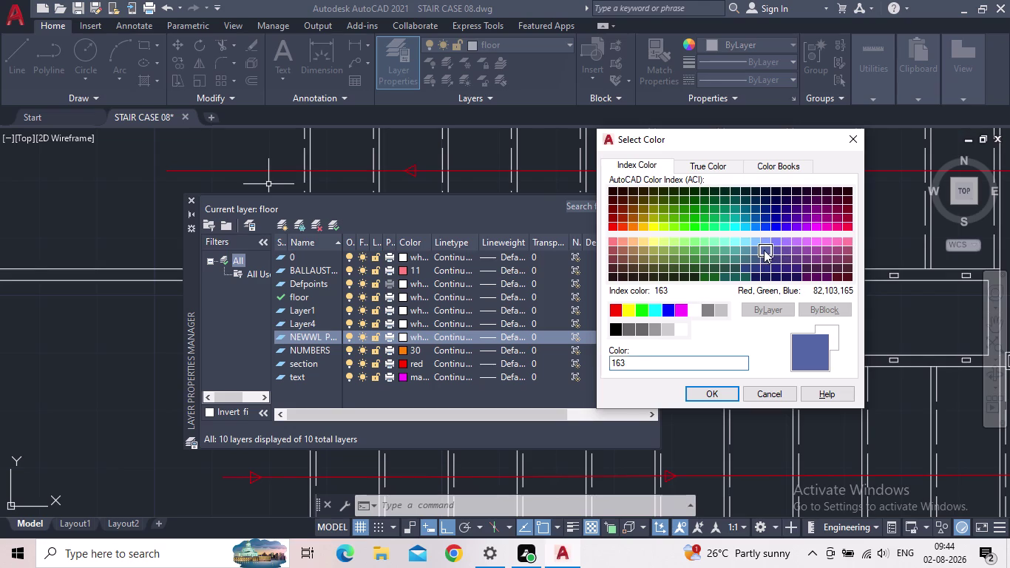
click(720, 397)
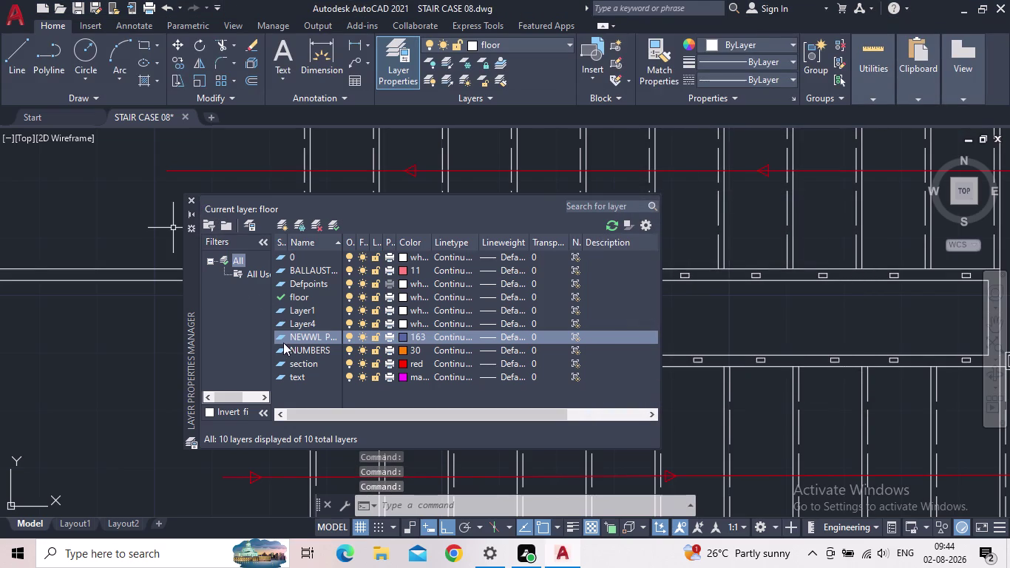
double_click(284, 270)
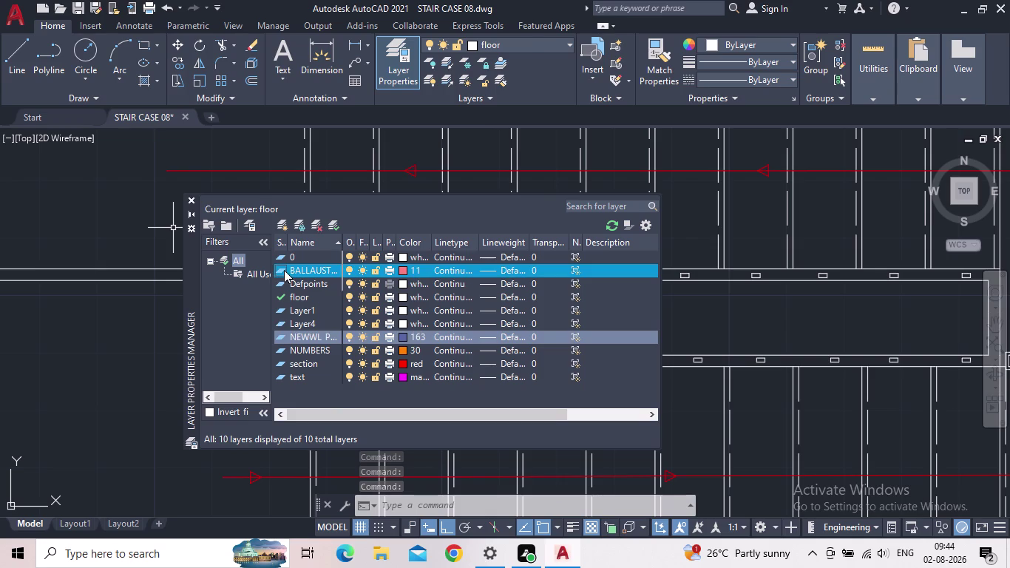
click(195, 202)
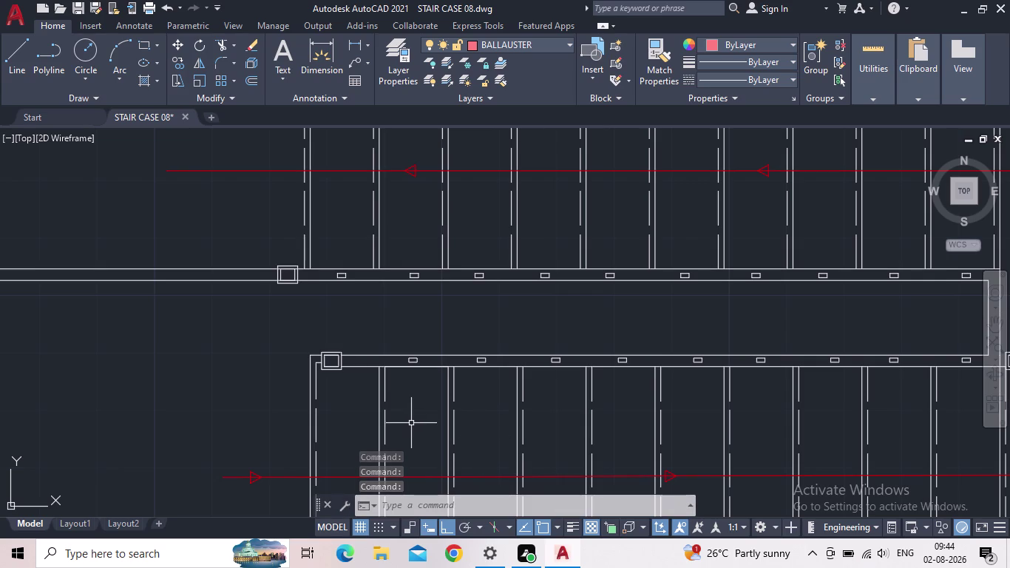
Window-select the first balusters along the handrail, panning along the run.
middle_drag(358, 413, 409, 361)
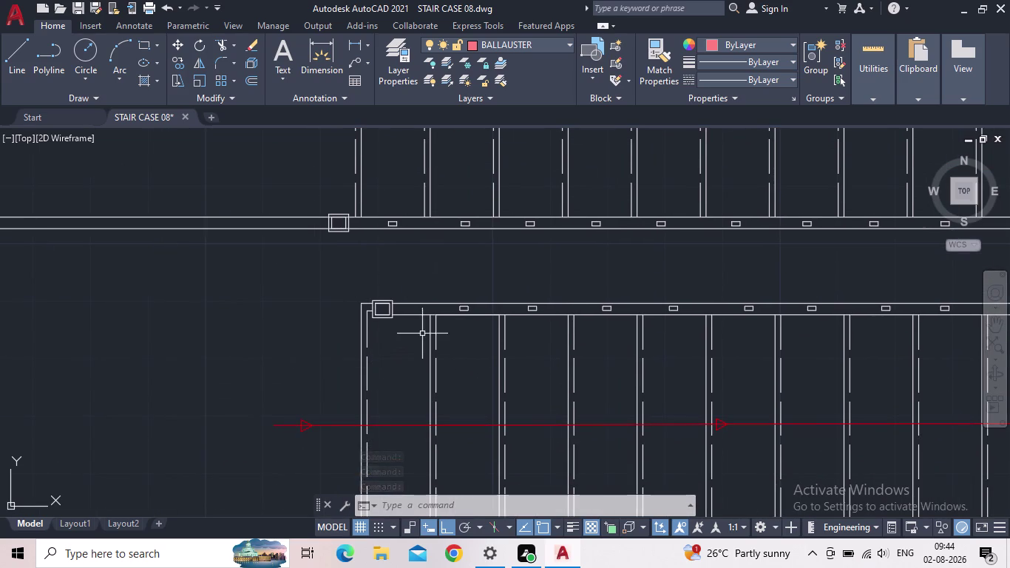
scroll(up, 3)
click(476, 322)
click(414, 305)
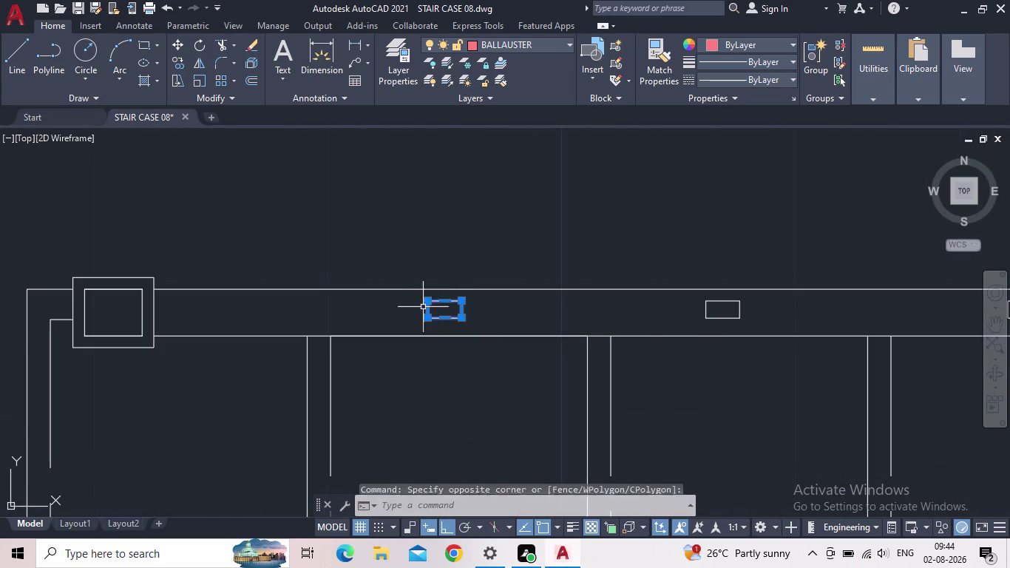
drag(767, 319, 753, 319)
click(671, 301)
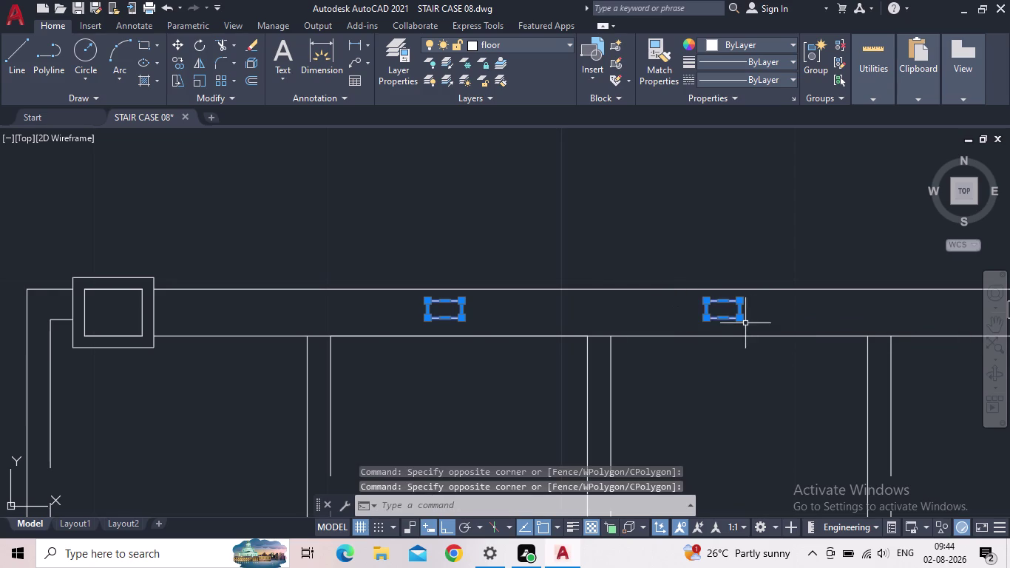
scroll(down, 3)
middle_drag(784, 321, 330, 386)
click(486, 388)
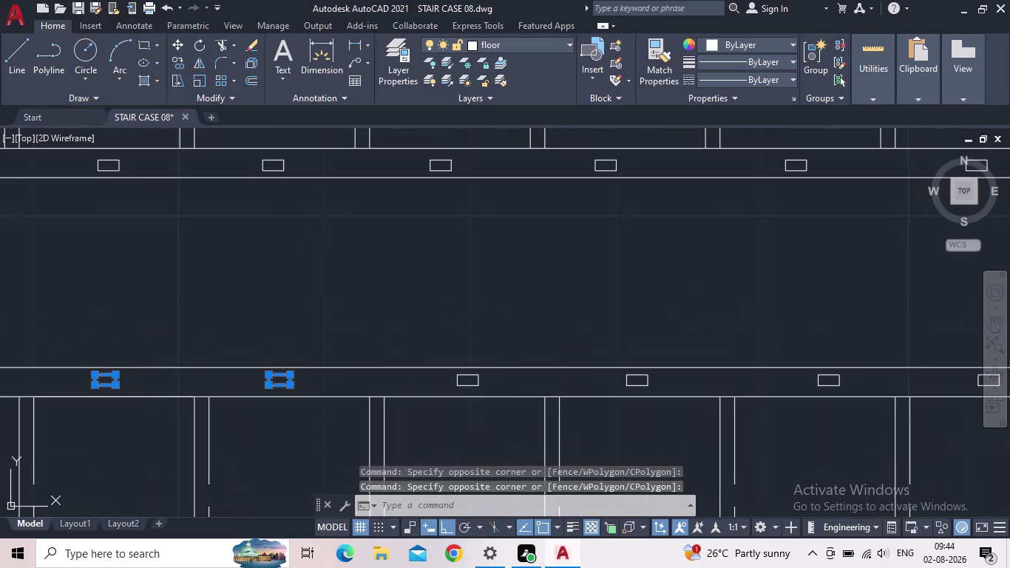
click(450, 369)
drag(649, 389, 642, 384)
click(606, 368)
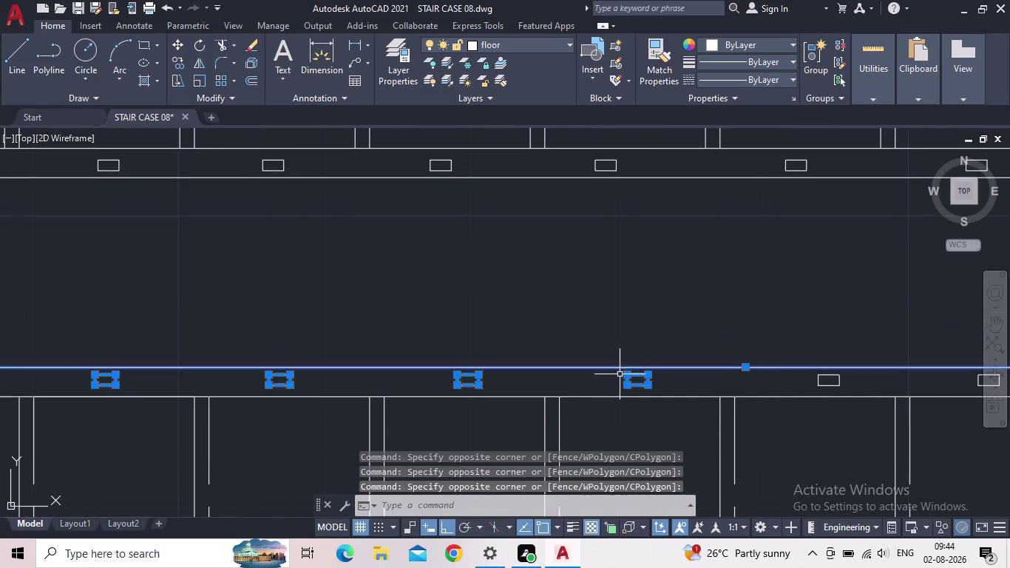
click(757, 389)
click(693, 361)
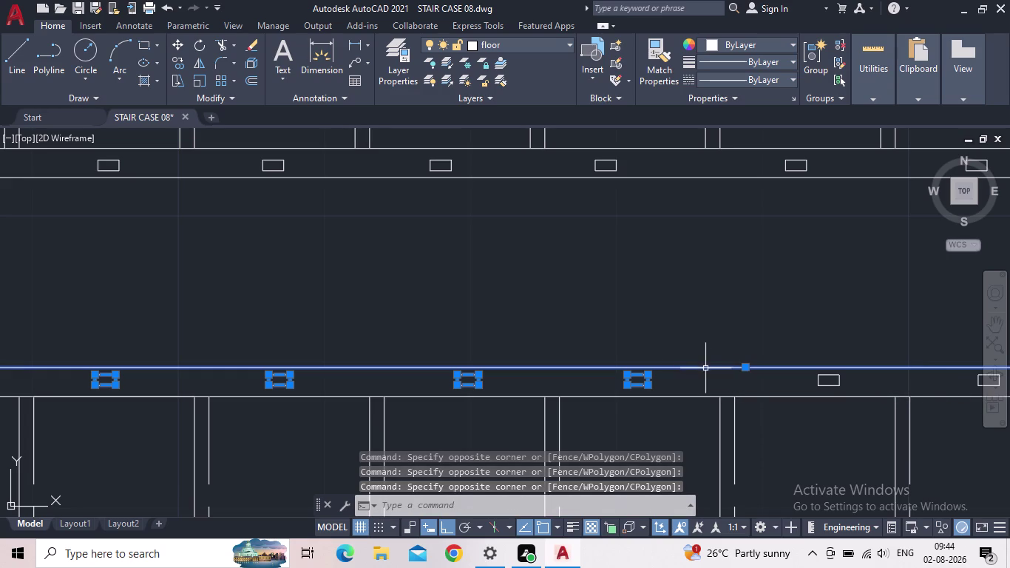
click(721, 382)
click(710, 354)
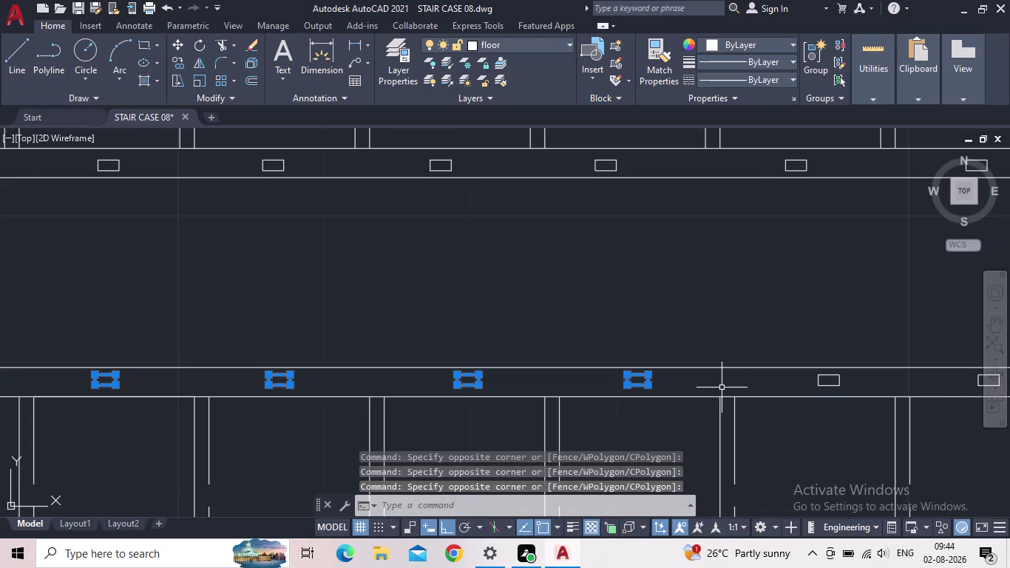
Add the remaining lower handrail balusters to the selection.
scroll(up, 3)
middle_drag(760, 385, 552, 355)
drag(680, 368, 670, 363)
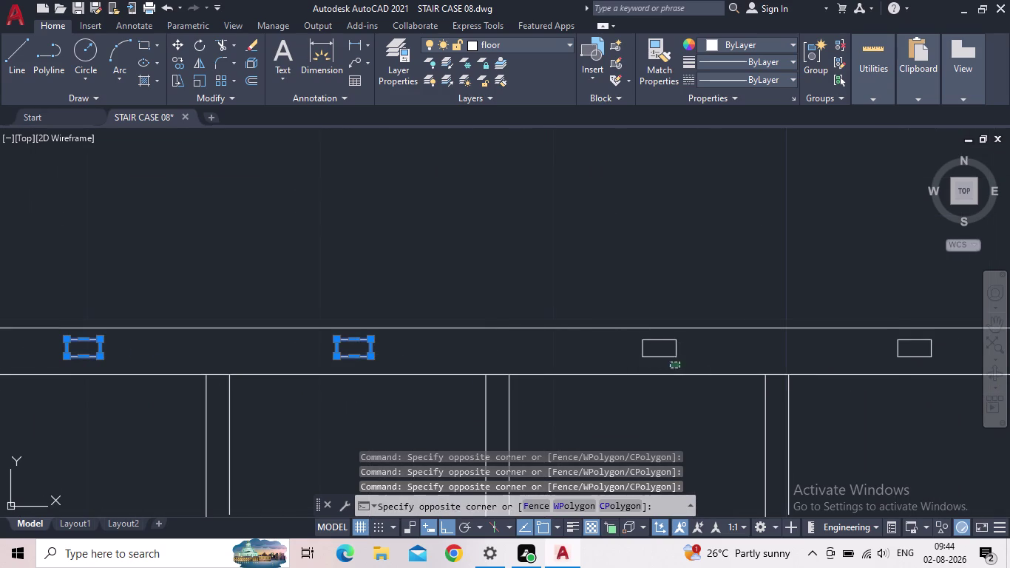
click(644, 339)
click(910, 364)
click(887, 342)
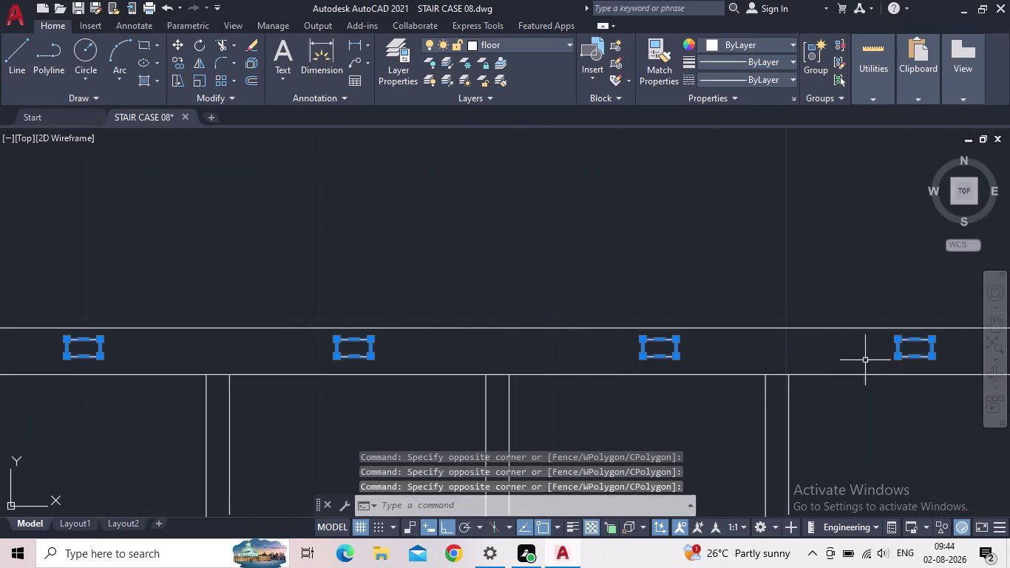
scroll(down, 3)
middle_drag(813, 366, 412, 376)
click(592, 373)
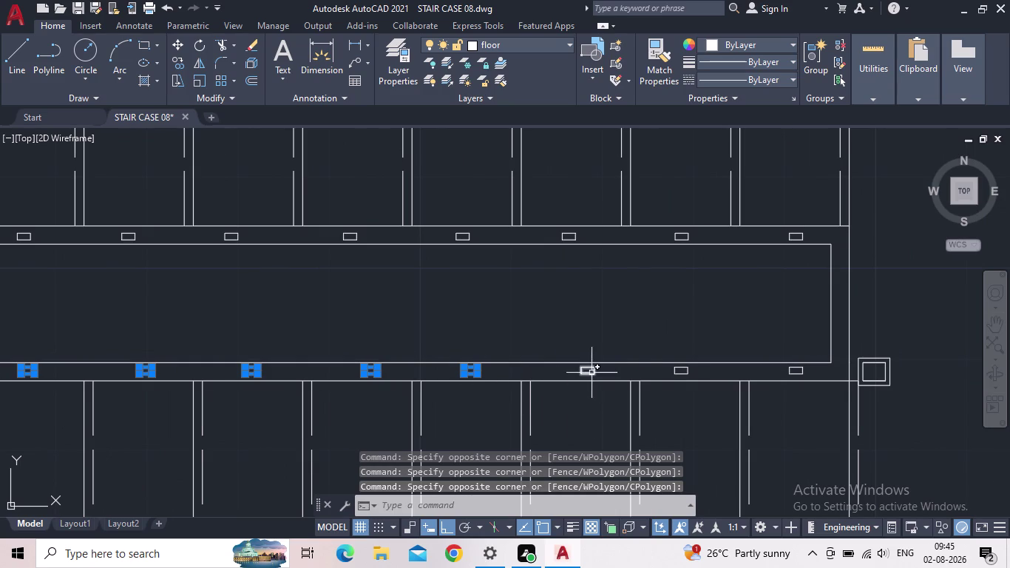
click(677, 372)
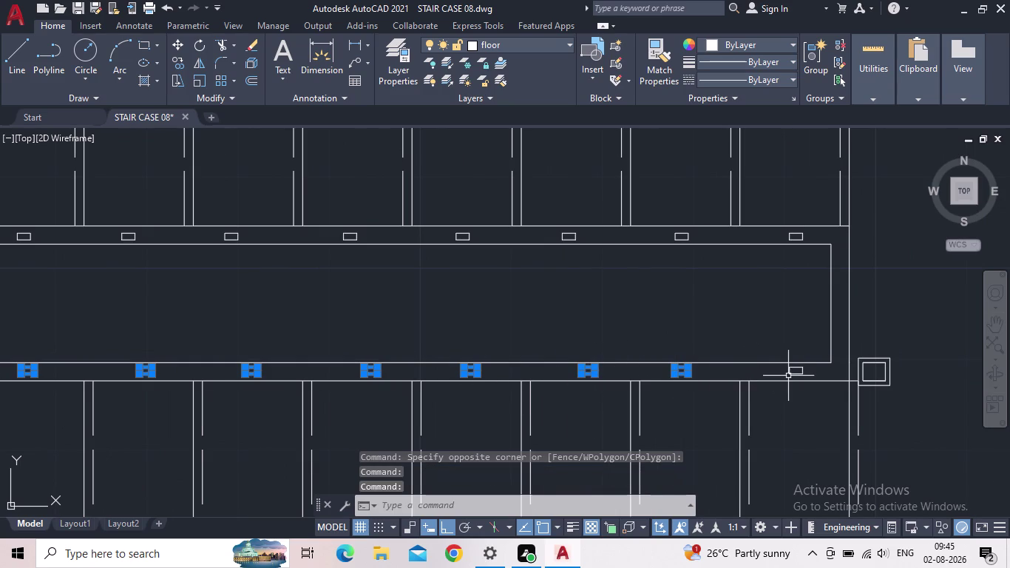
click(791, 371)
click(797, 235)
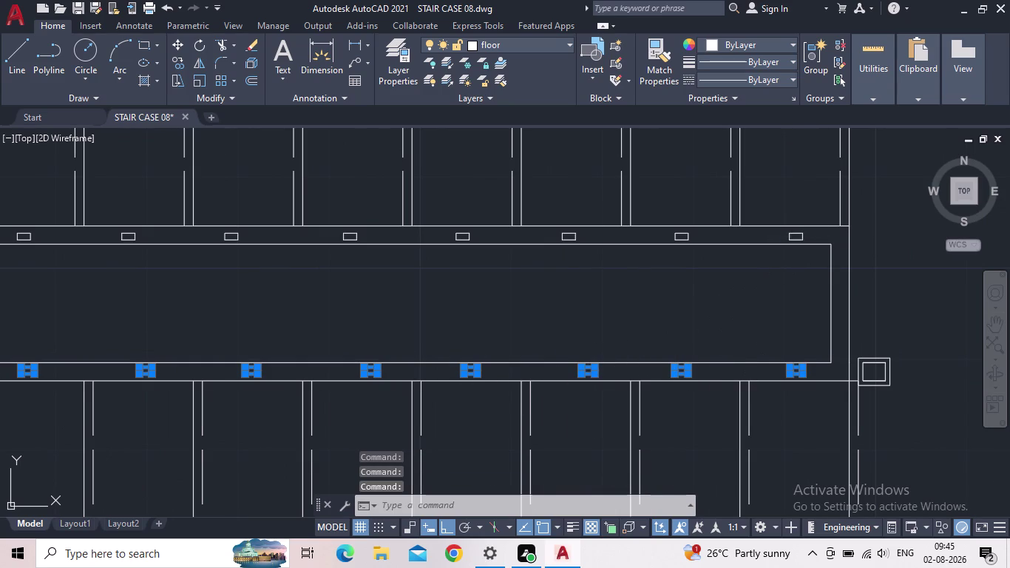
click(687, 236)
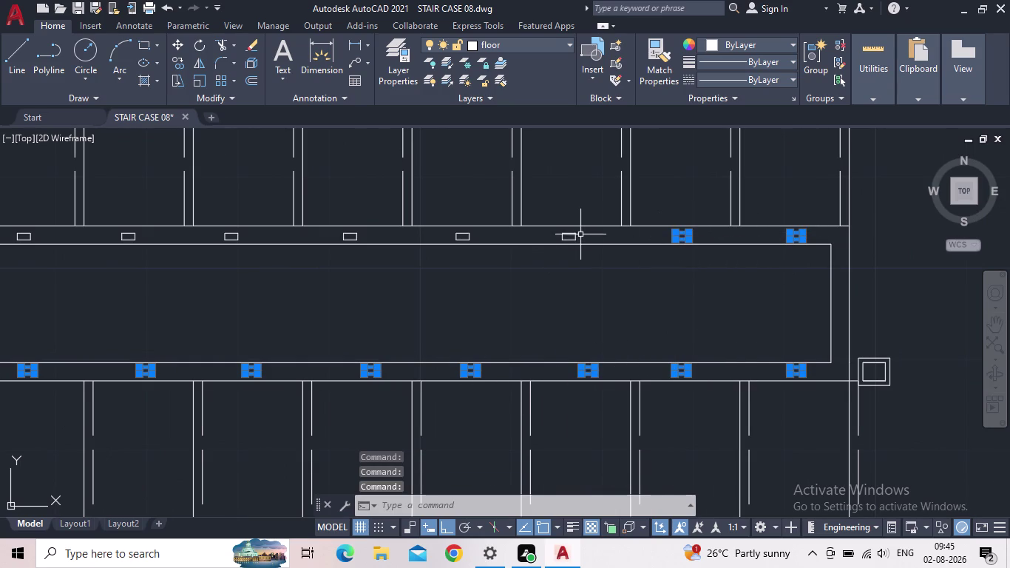
Add the upper handrail and other run's balusters to the selection, then open the Layer list.
click(578, 234)
click(472, 231)
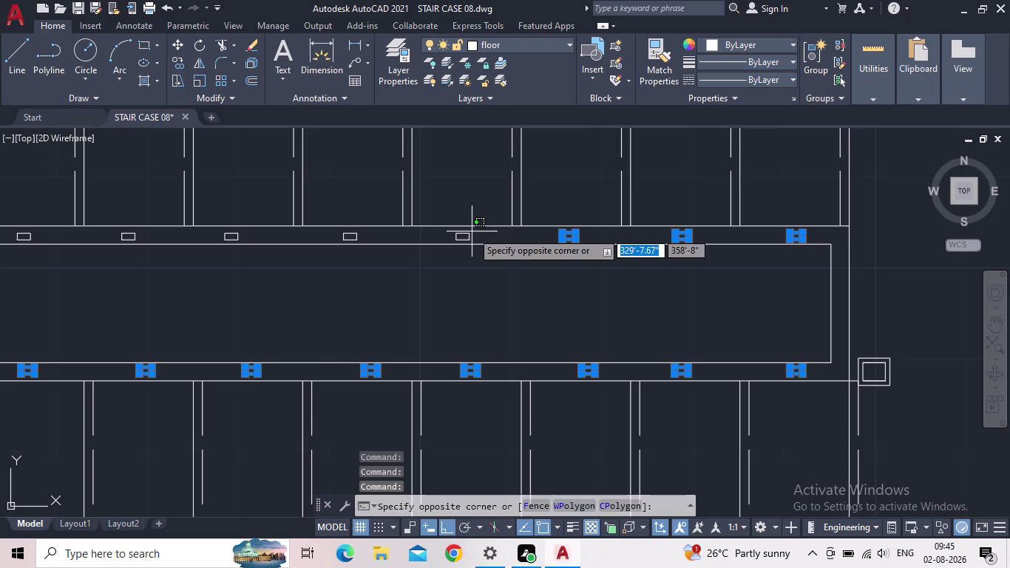
click(468, 234)
click(346, 234)
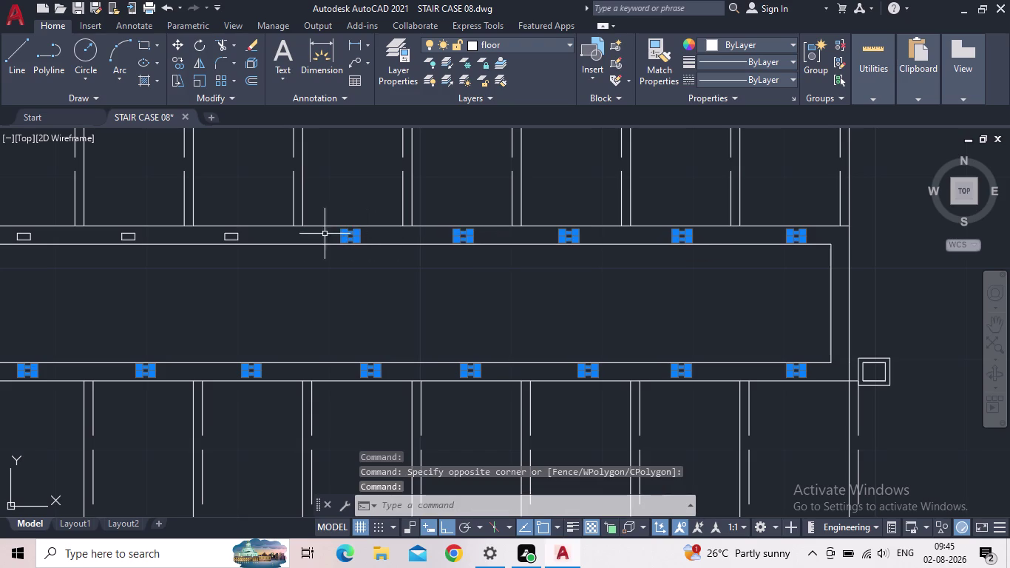
click(225, 236)
click(133, 230)
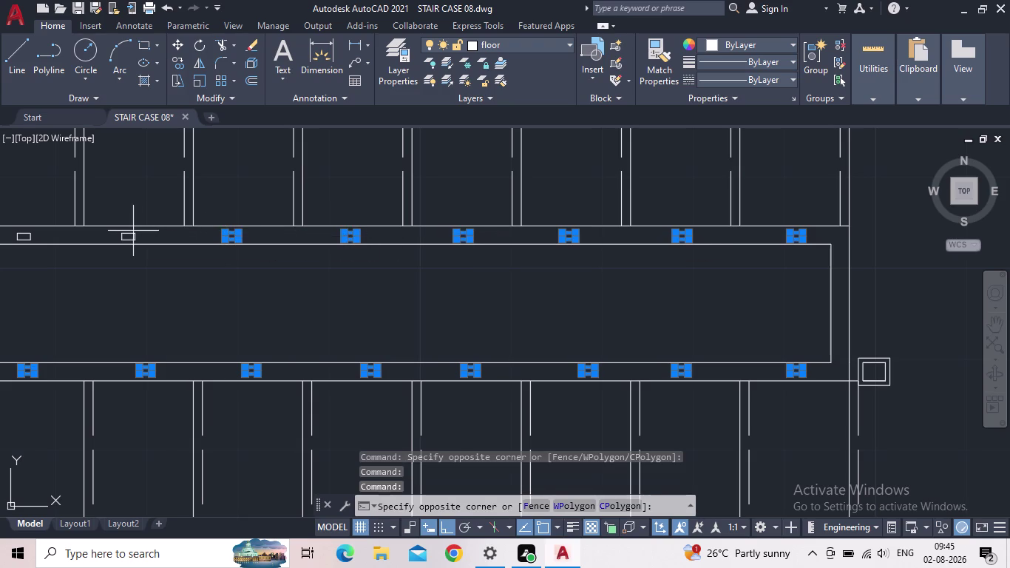
click(125, 235)
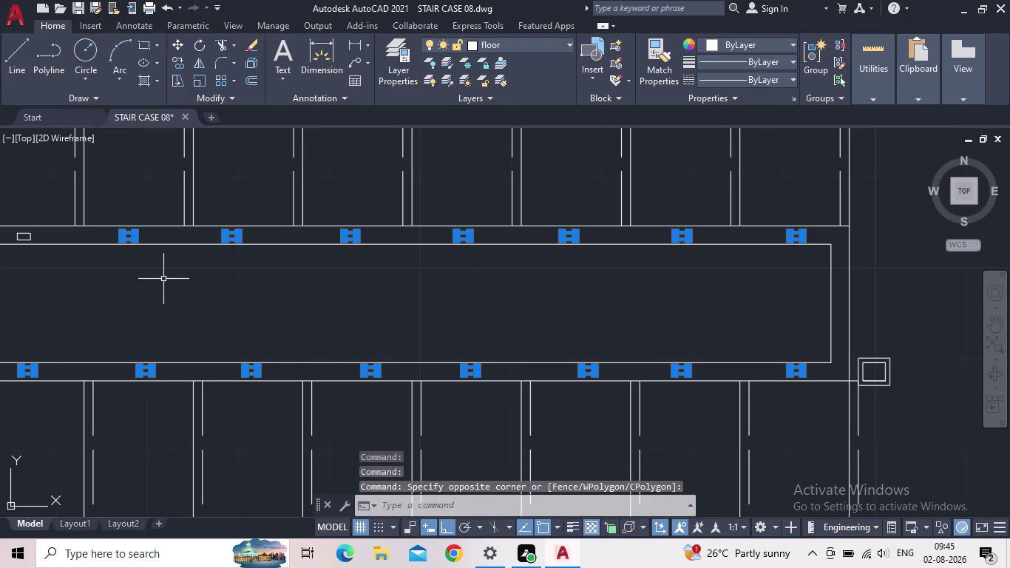
middle_drag(172, 282, 604, 290)
click(454, 242)
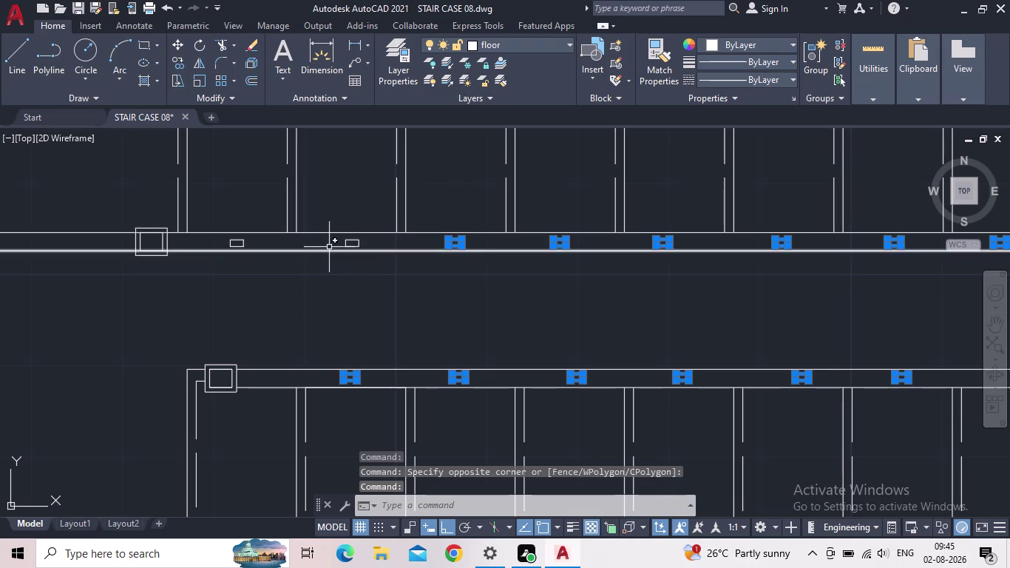
click(344, 243)
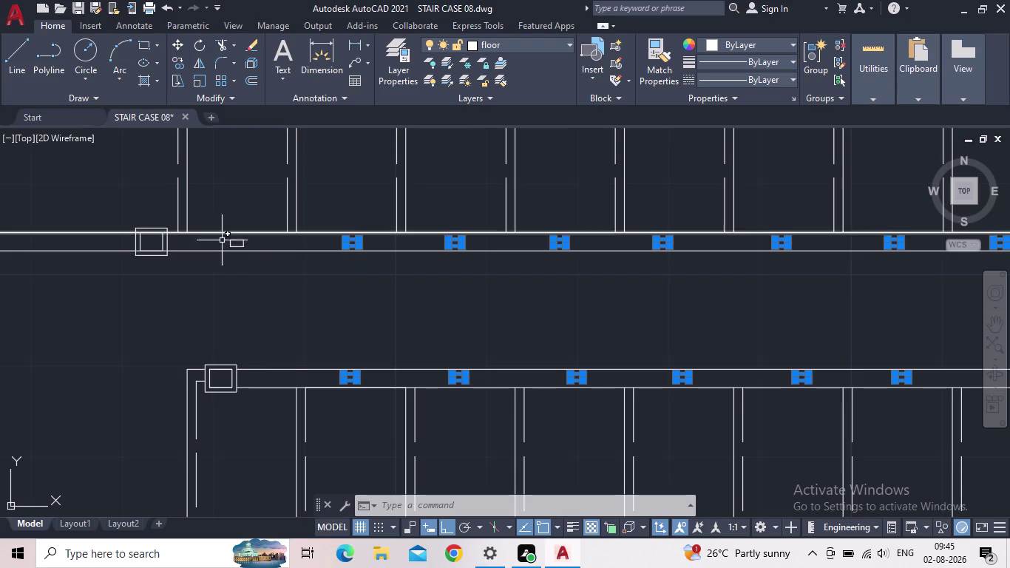
click(243, 242)
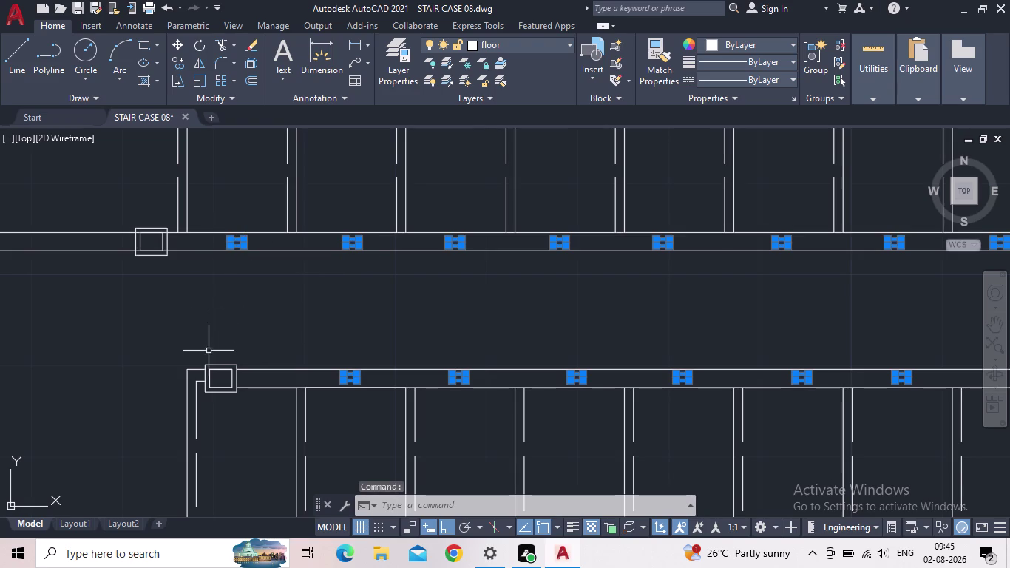
click(553, 45)
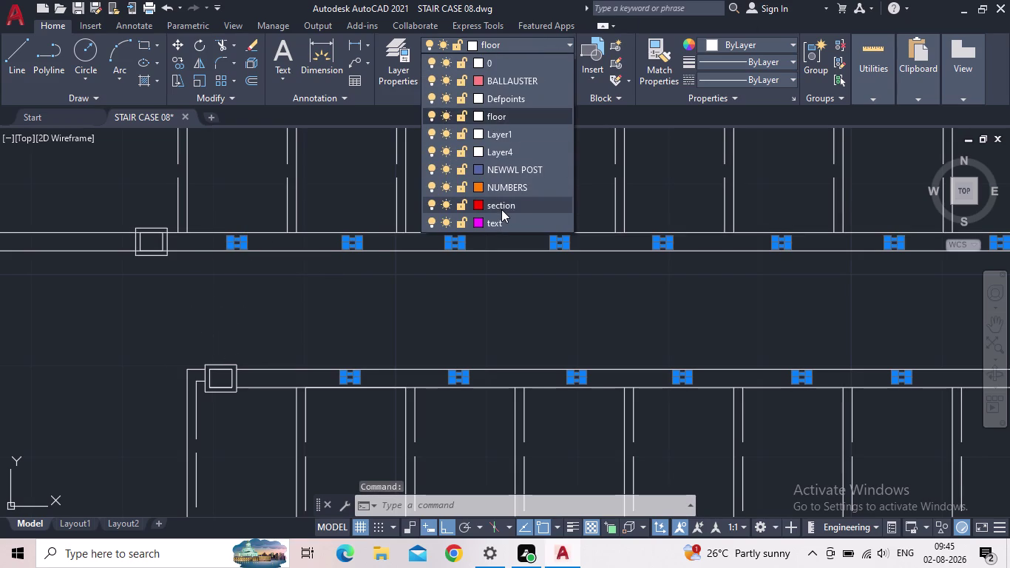
Move the balusters to BALLAUSTER, then select the corner, landing and upper newel posts.
click(489, 80)
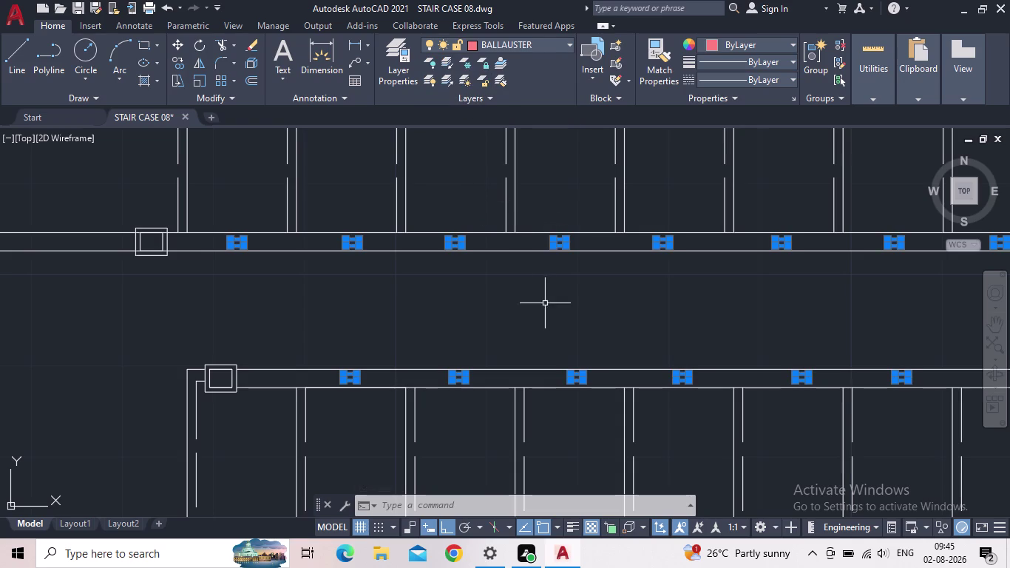
key(Escape)
scroll(down, 3)
middle_drag(555, 335, 468, 312)
scroll(up, 3)
click(400, 258)
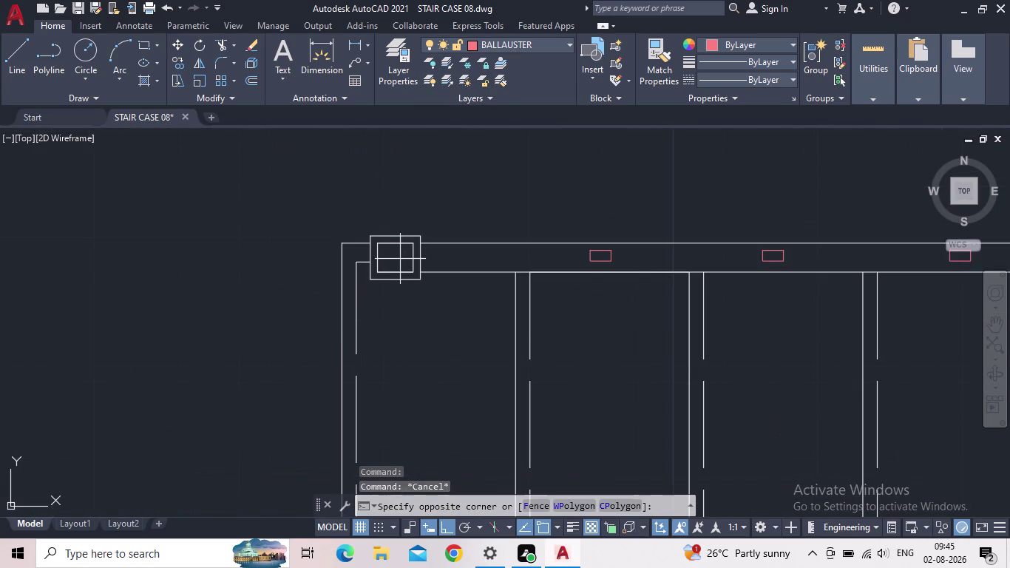
click(390, 223)
scroll(down, 3)
middle_drag(466, 304, 72, 302)
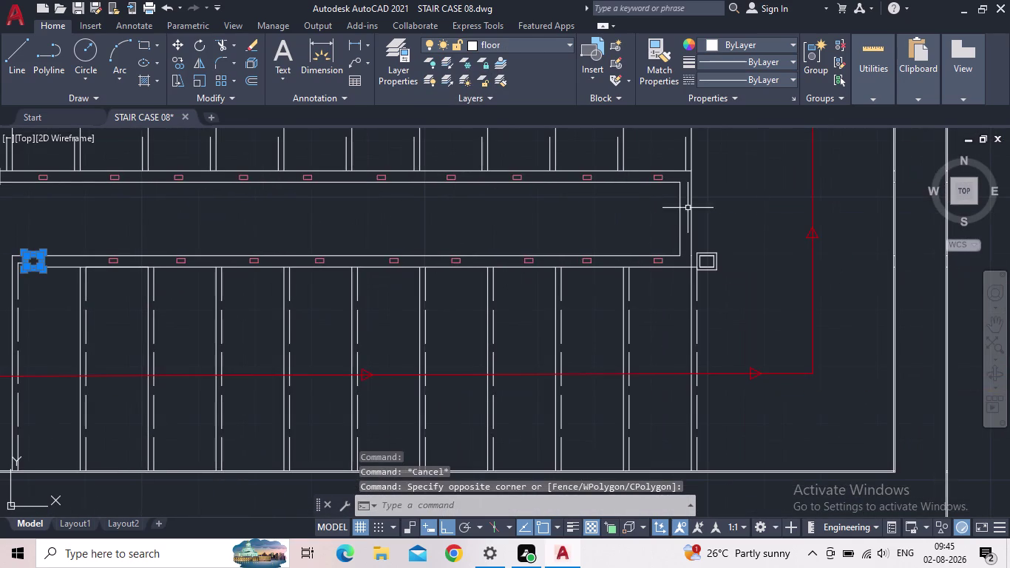
drag(721, 281, 719, 274)
click(705, 253)
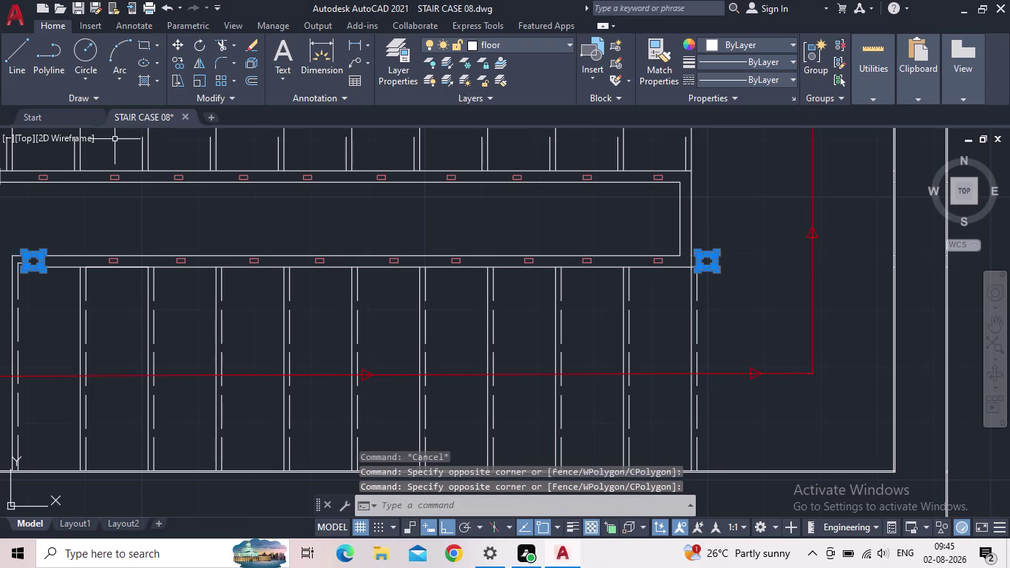
middle_drag(186, 217, 632, 271)
scroll(up, 3)
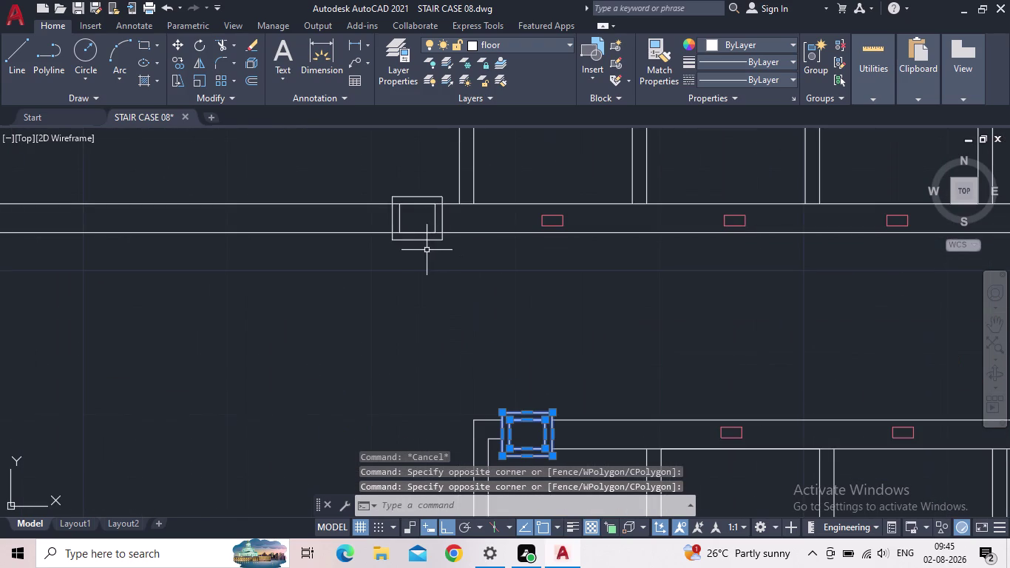
click(424, 253)
click(412, 239)
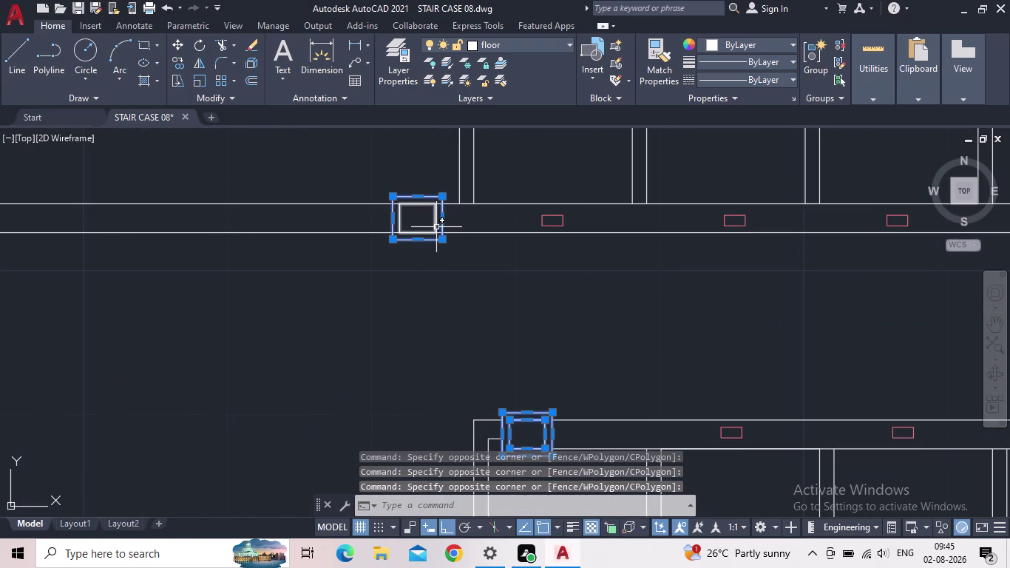
click(437, 226)
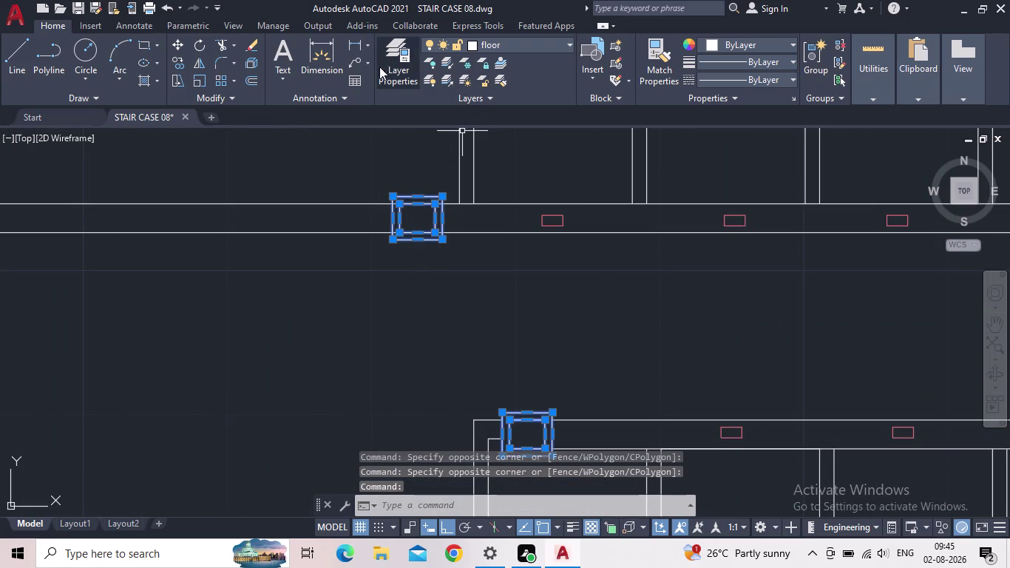
Make NEWWL POST the current layer in the layer manager.
click(396, 74)
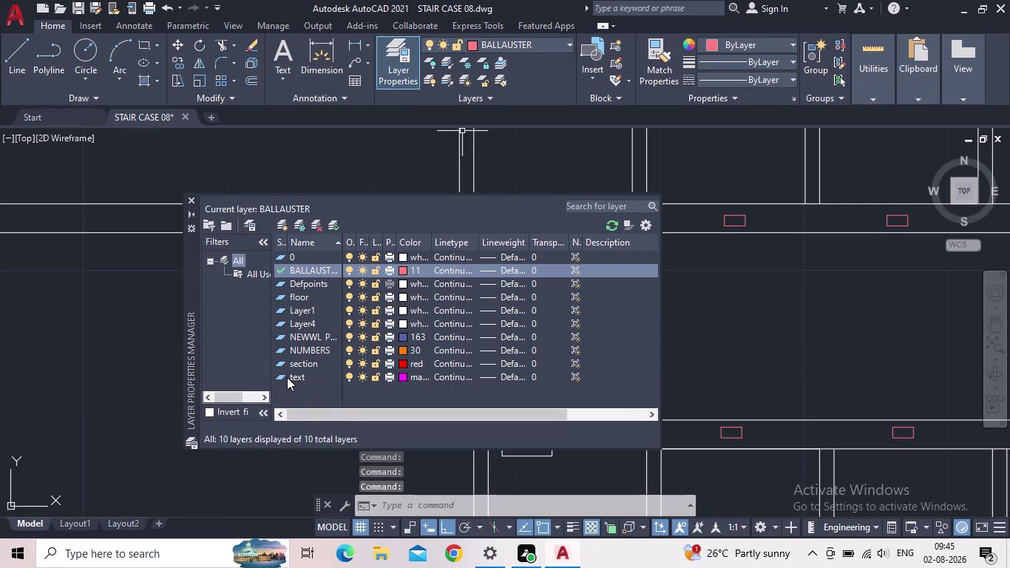
double_click(280, 340)
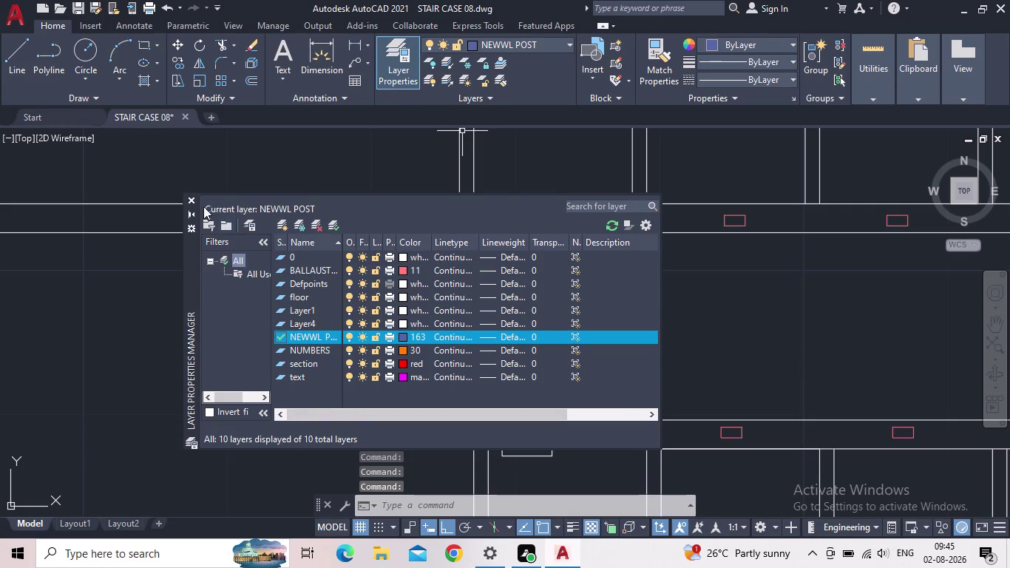
click(189, 199)
Reselect the upper, lower and corner newel posts and assign them to NEWWL POST.
drag(441, 265, 438, 258)
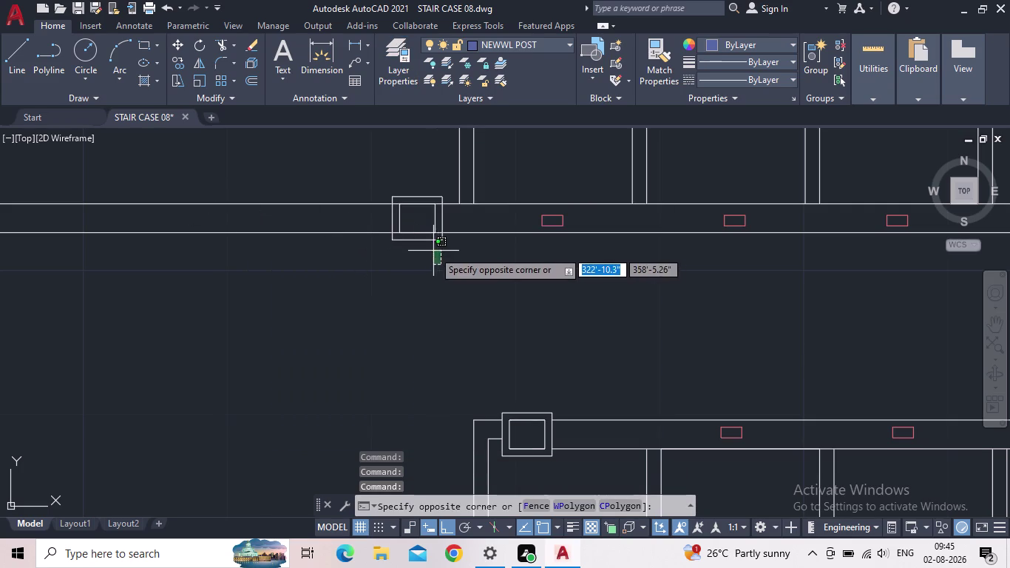
click(424, 241)
click(421, 241)
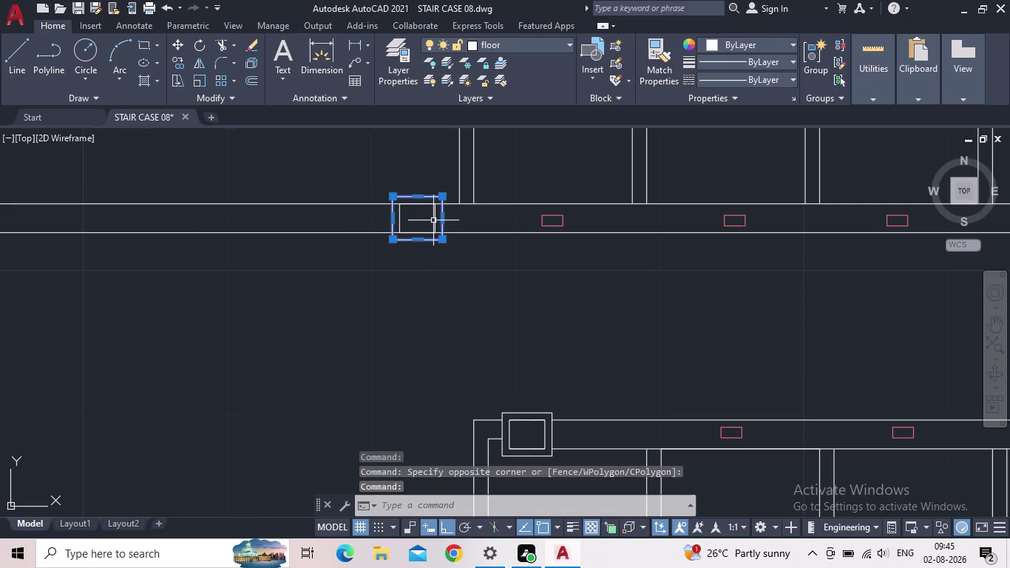
click(433, 220)
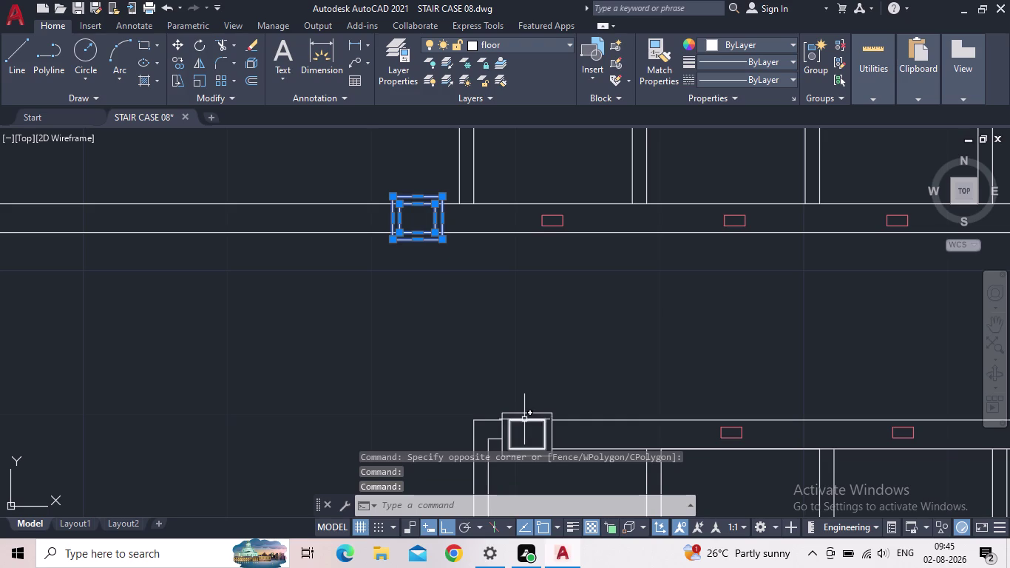
click(525, 420)
click(523, 413)
scroll(down, 3)
middle_drag(617, 401, 19, 313)
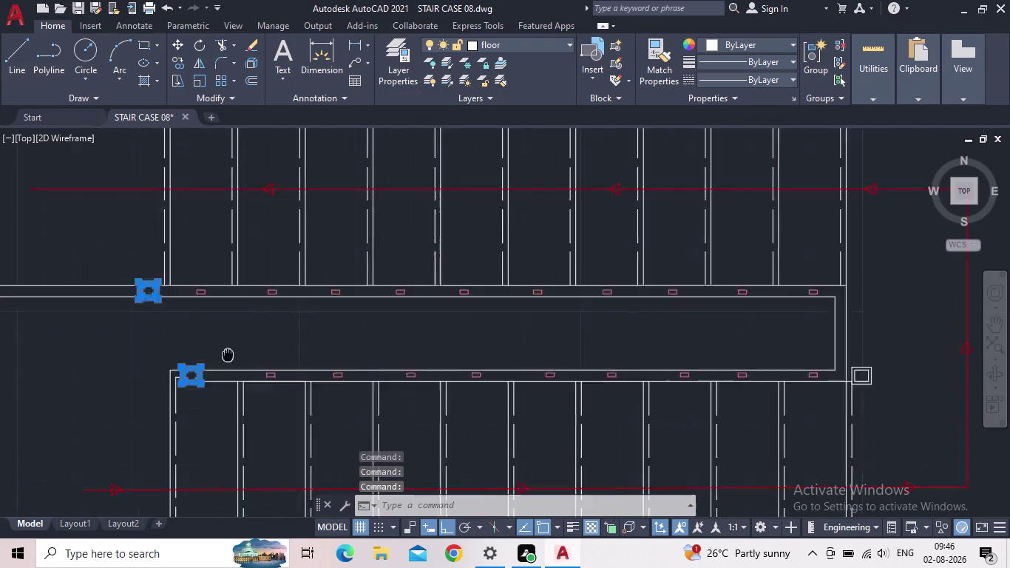
scroll(up, 3)
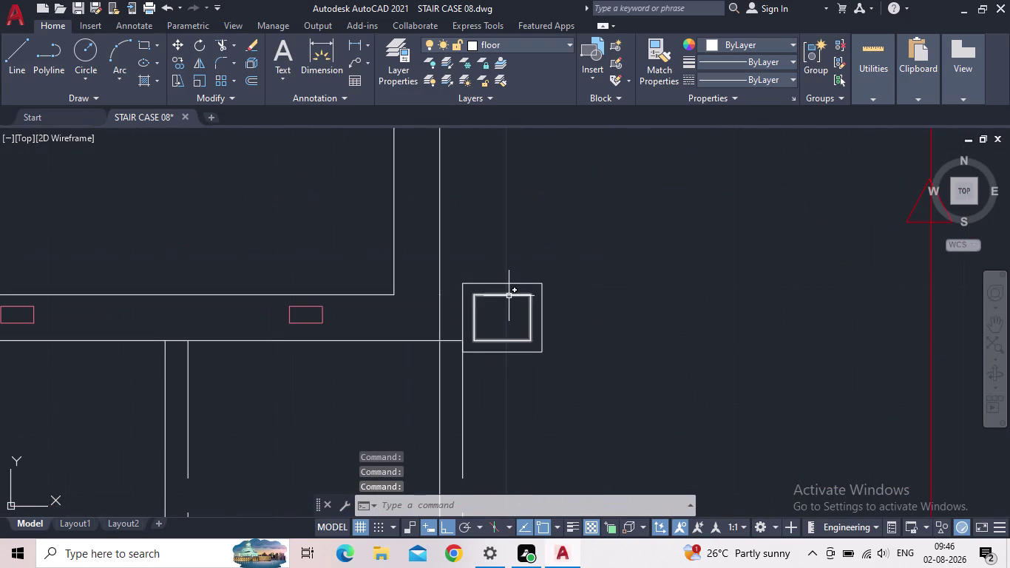
click(510, 295)
click(509, 284)
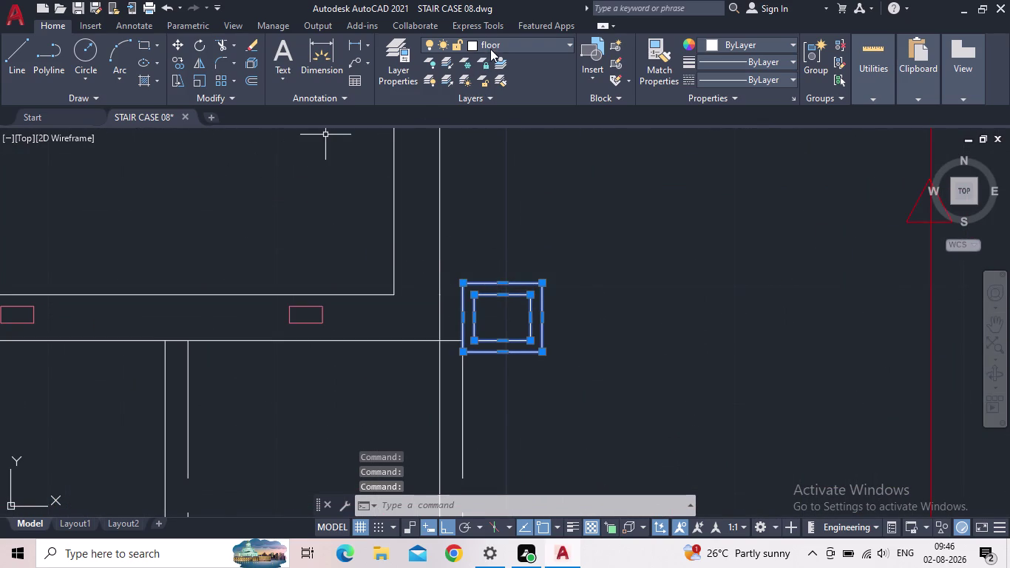
click(497, 45)
click(481, 171)
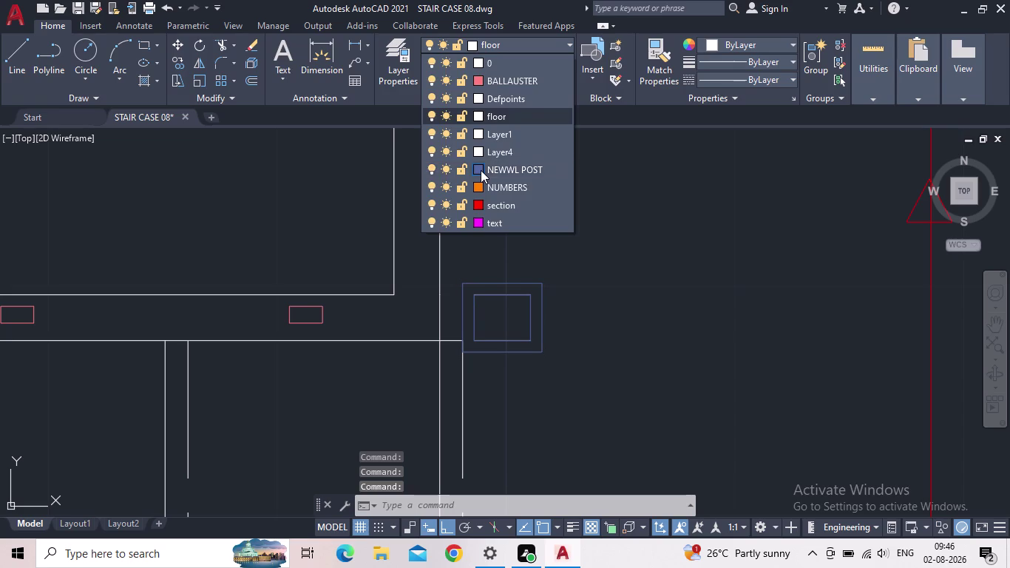
Confirm colour 163 for NEWWL POST, recentre the staircase, and reopen Layer Properties.
click(694, 394)
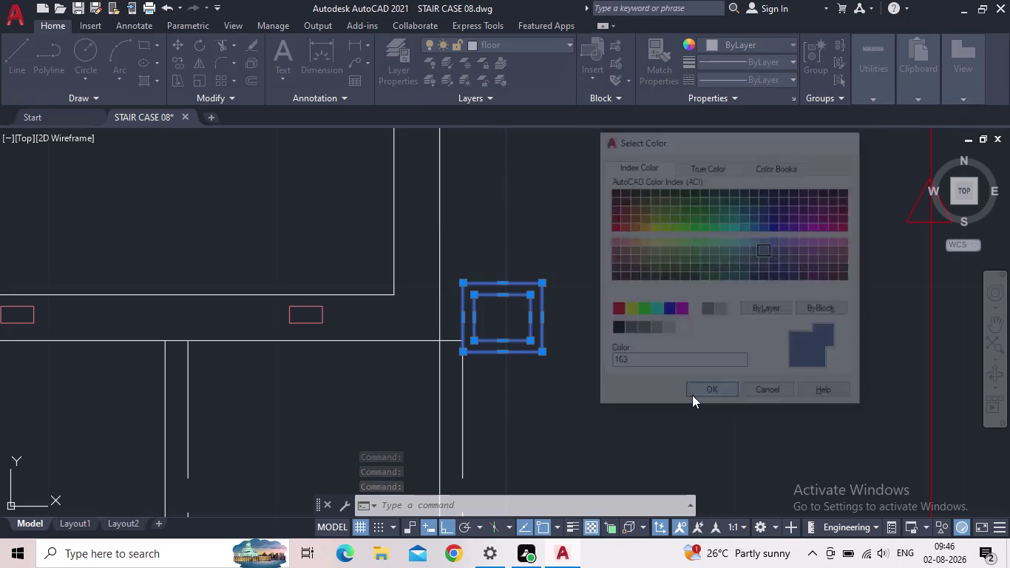
key(Escape)
scroll(down, 3)
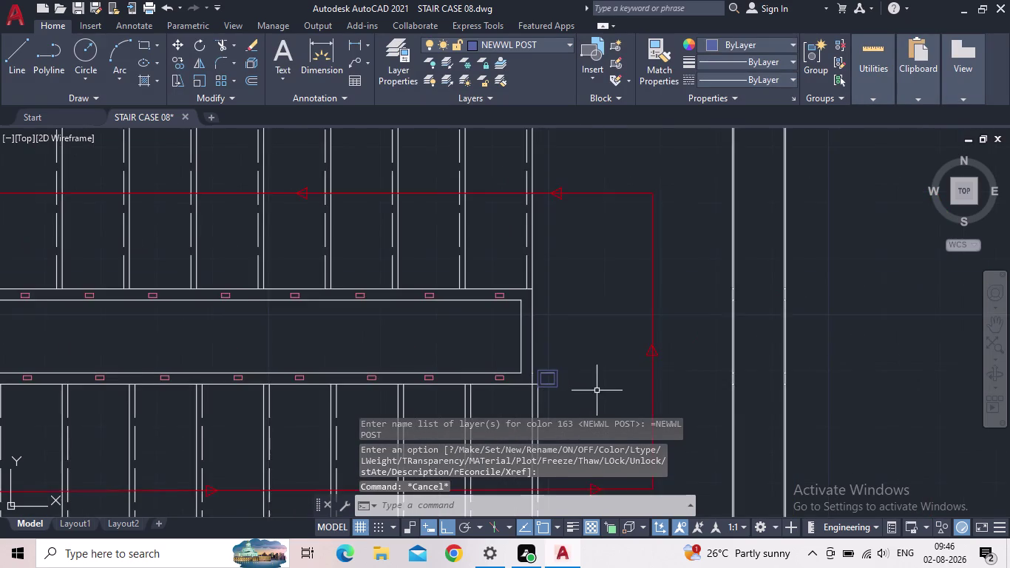
middle_drag(601, 388, 783, 283)
scroll(down, 3)
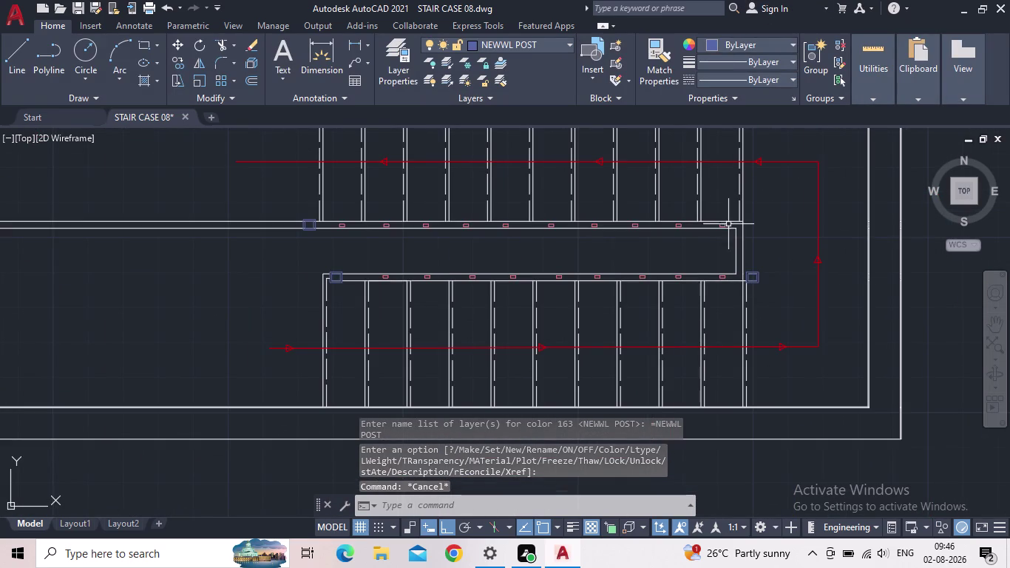
middle_drag(483, 249, 407, 281)
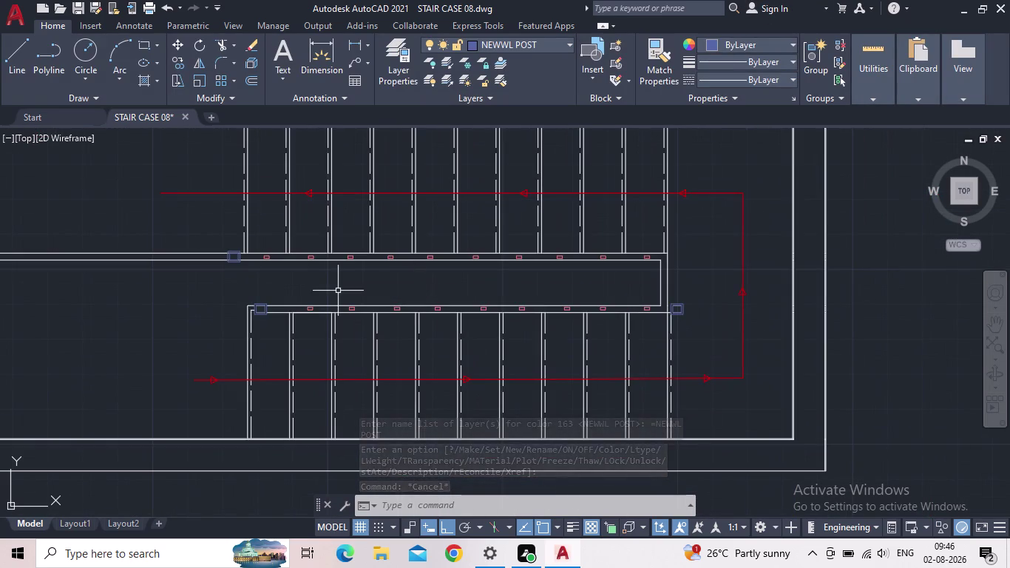
scroll(down, 3)
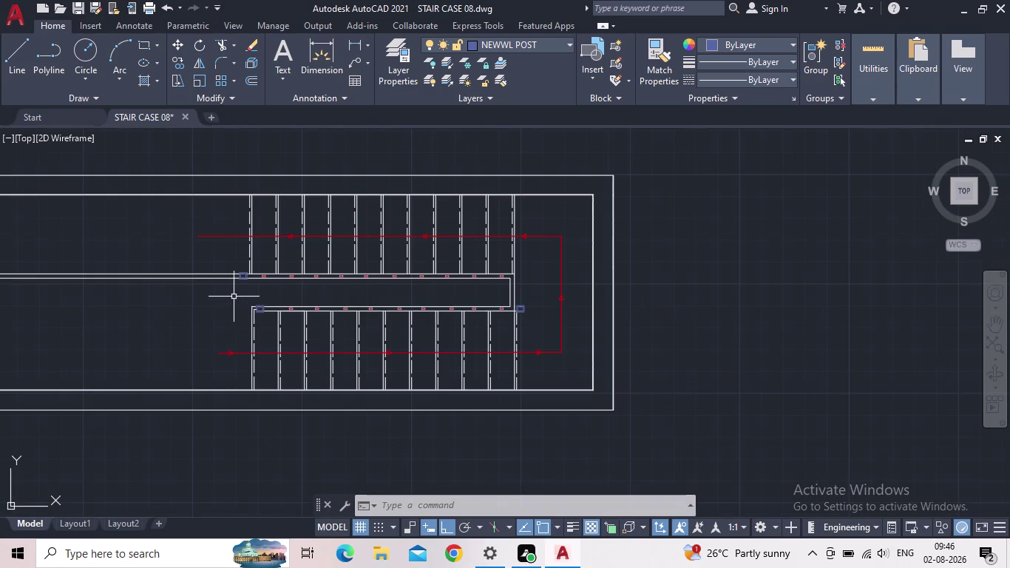
click(405, 74)
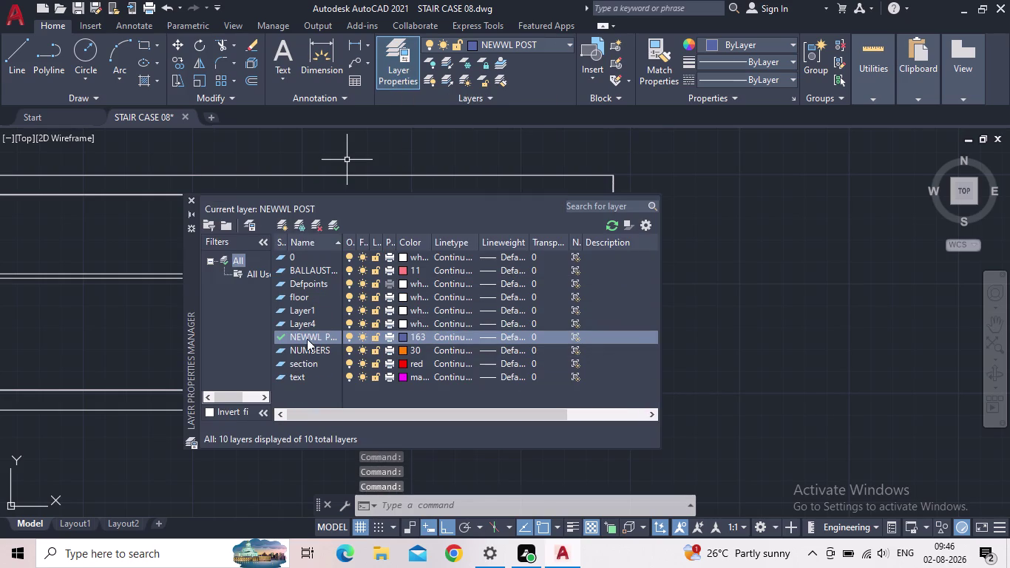
Rename Layer1 to STAIRS, colour it yellow, and make it the current layer.
click(310, 311)
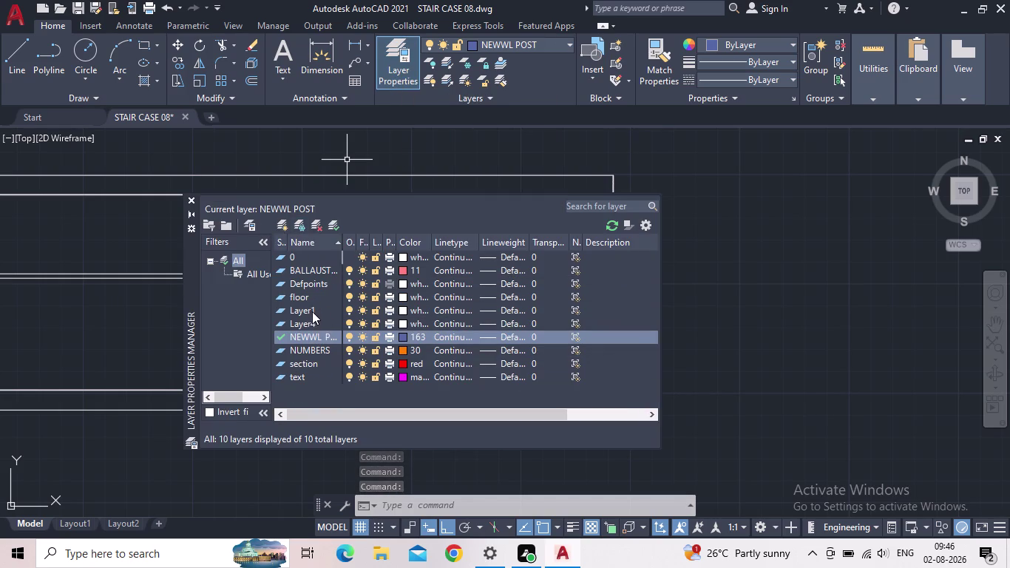
double_click(326, 311)
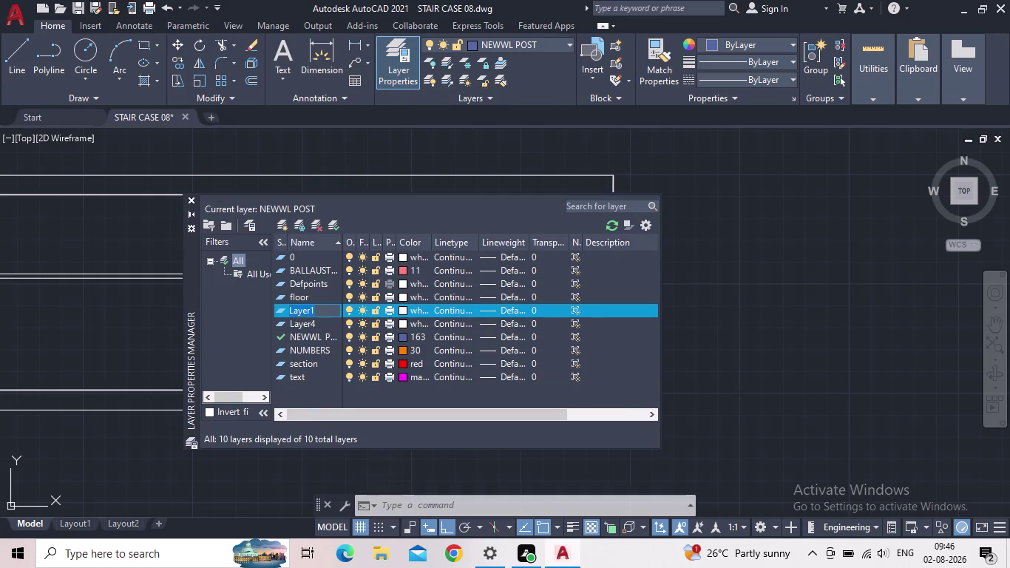
text(STAIRS)
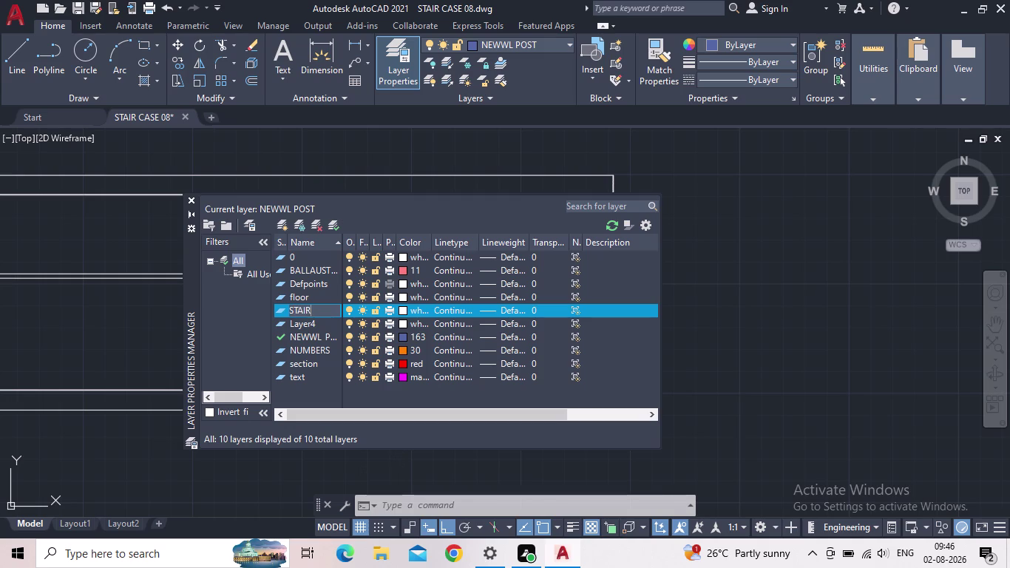
key(Return)
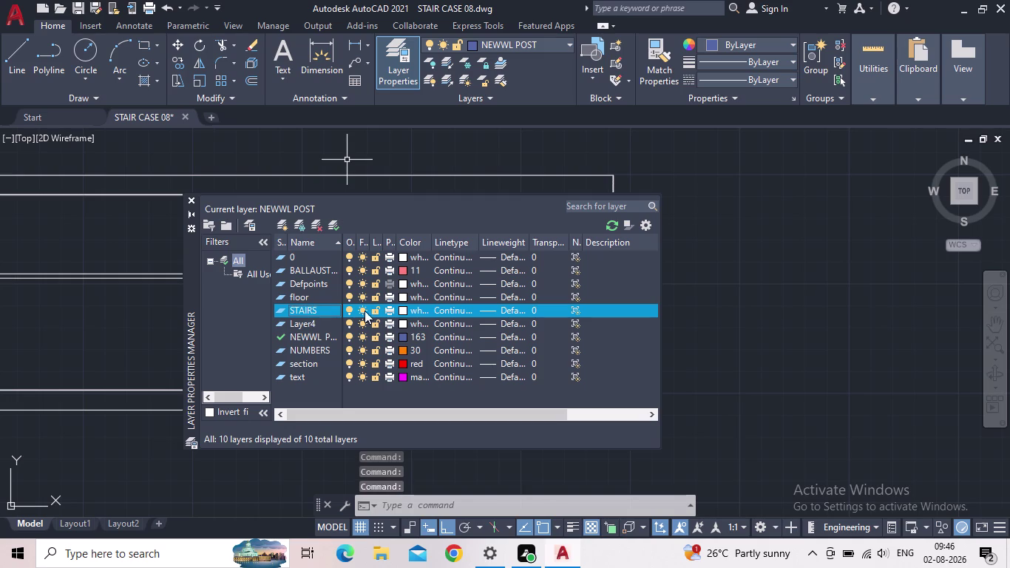
click(403, 310)
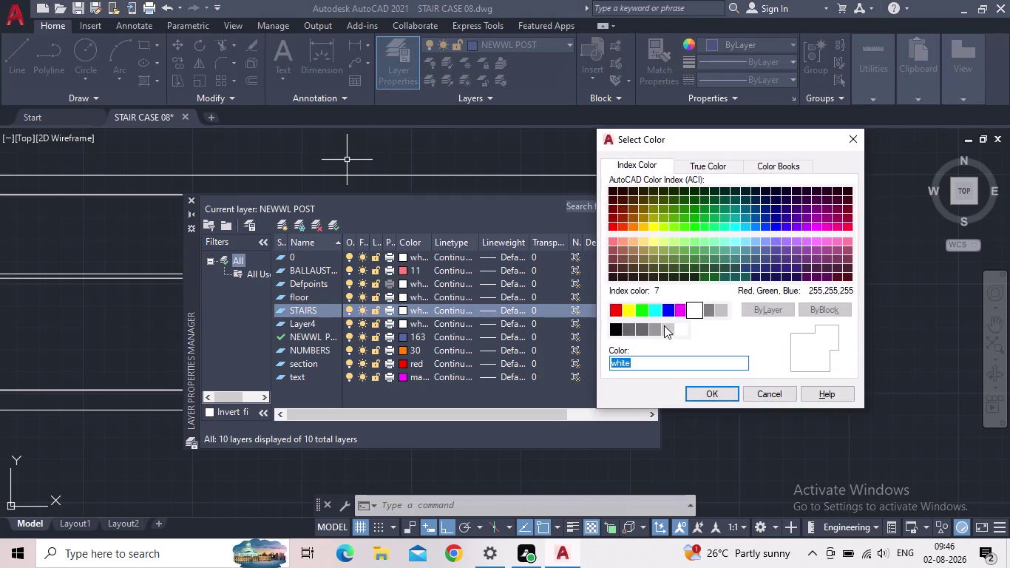
click(630, 311)
click(702, 394)
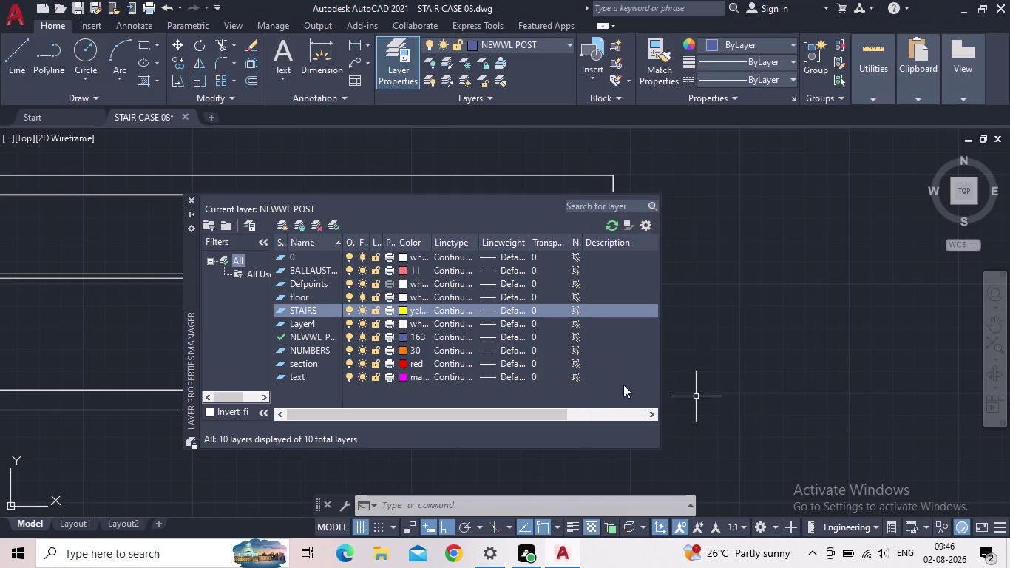
double_click(277, 311)
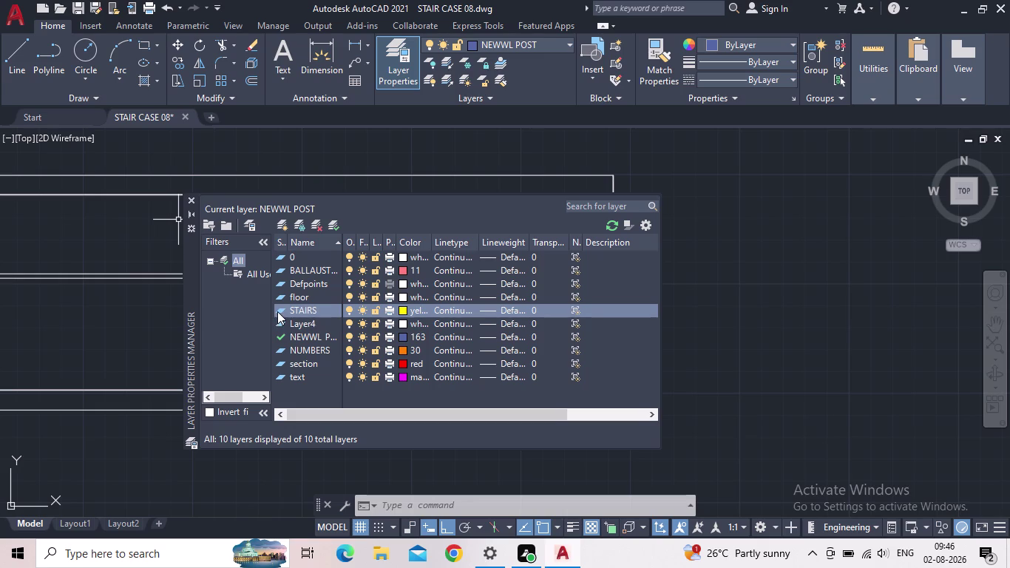
click(191, 200)
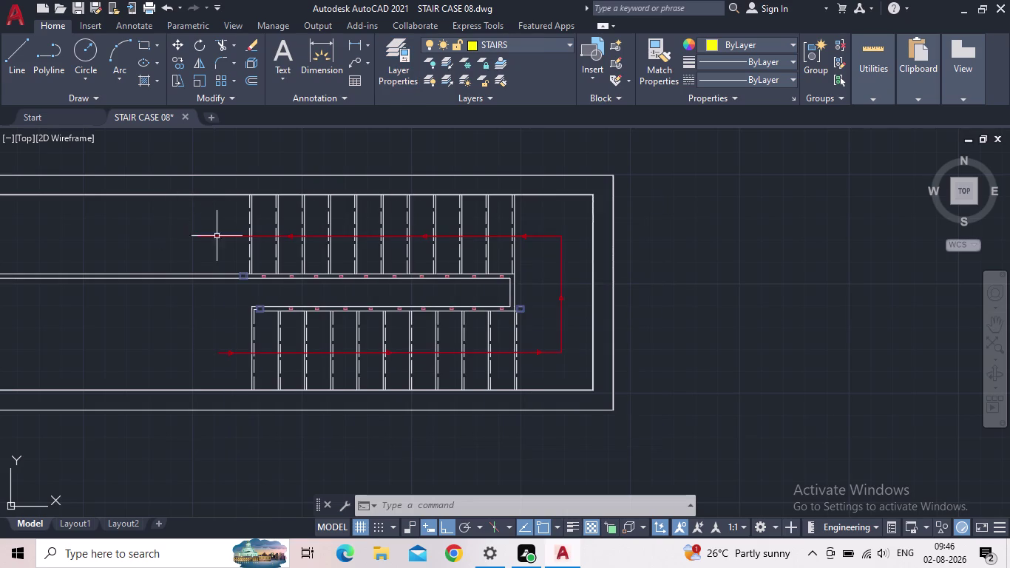
Select the tread lines of the upper and lower stair flights.
scroll(up, 3)
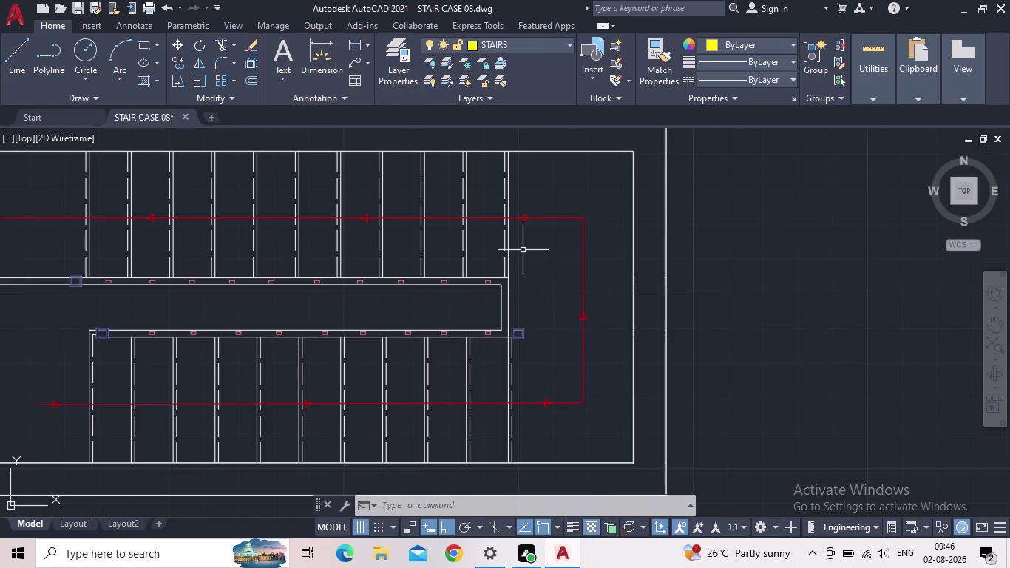
click(523, 250)
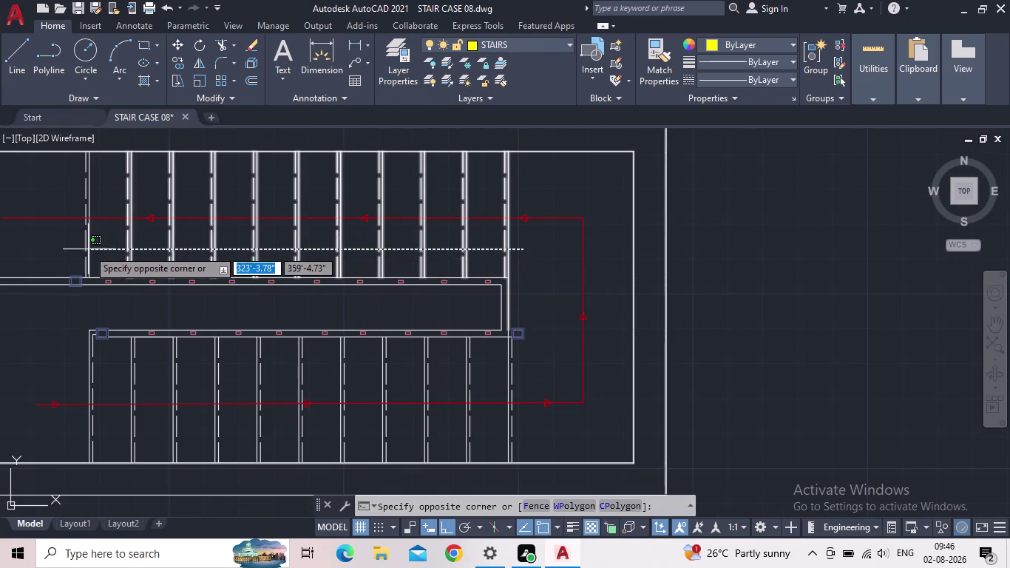
click(70, 249)
scroll(up, 3)
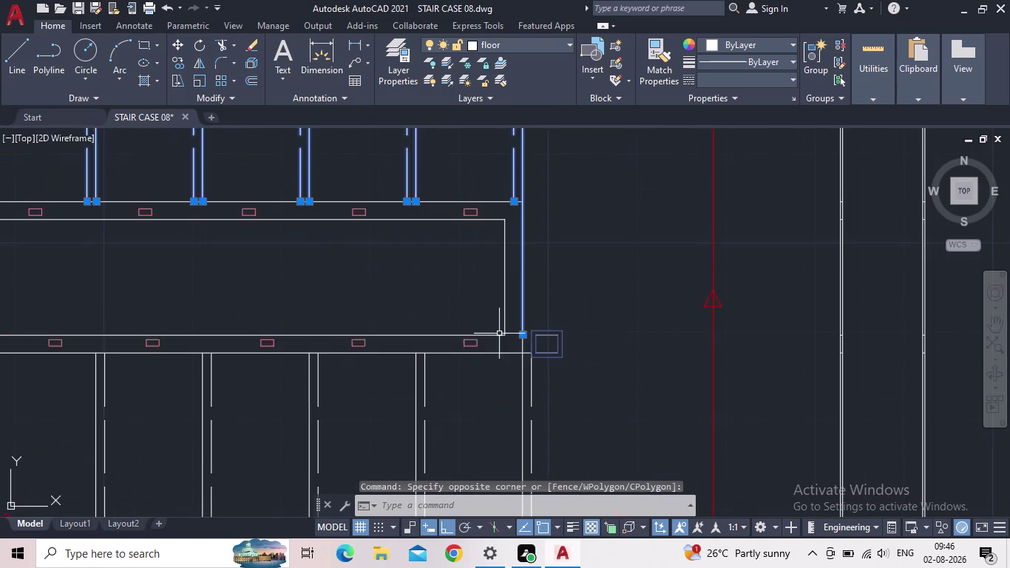
scroll(up, 3)
scroll(down, 3)
scroll(down, 3)
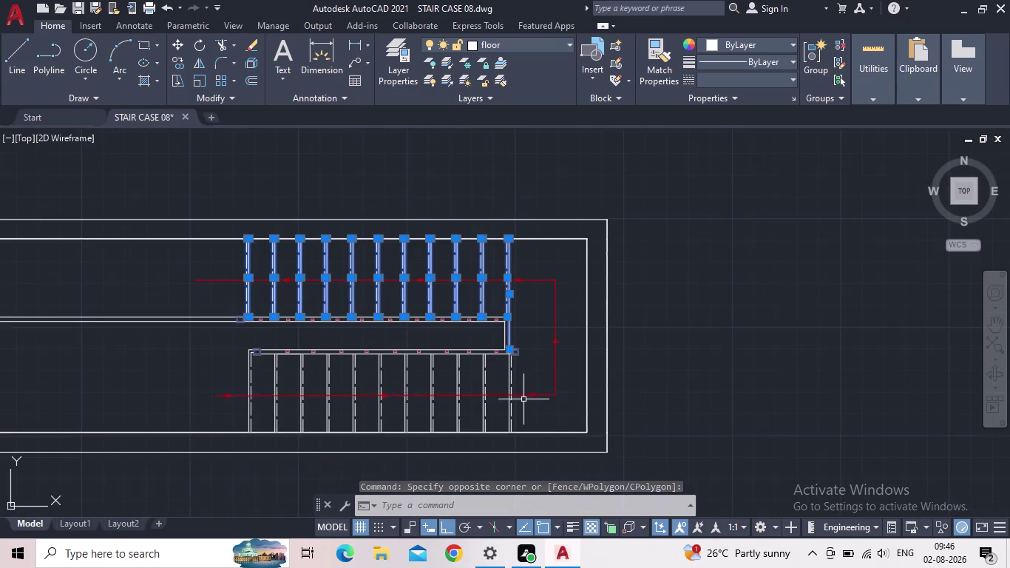
scroll(up, 3)
click(513, 340)
middle_drag(147, 339, 149, 338)
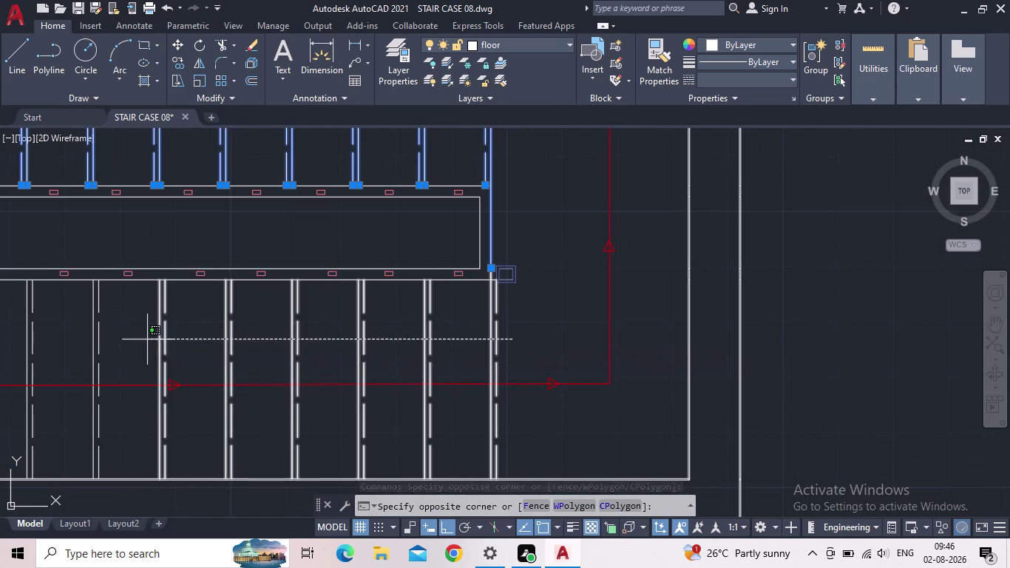
middle_drag(148, 339, 559, 337)
click(213, 330)
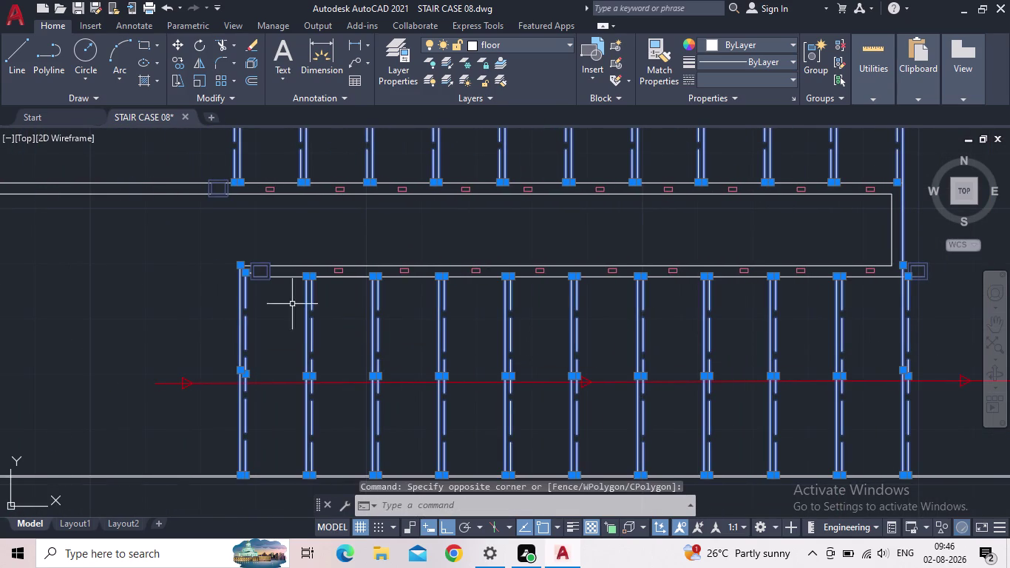
Add the landing edge lines and the short landing line to the selection.
scroll(up, 3)
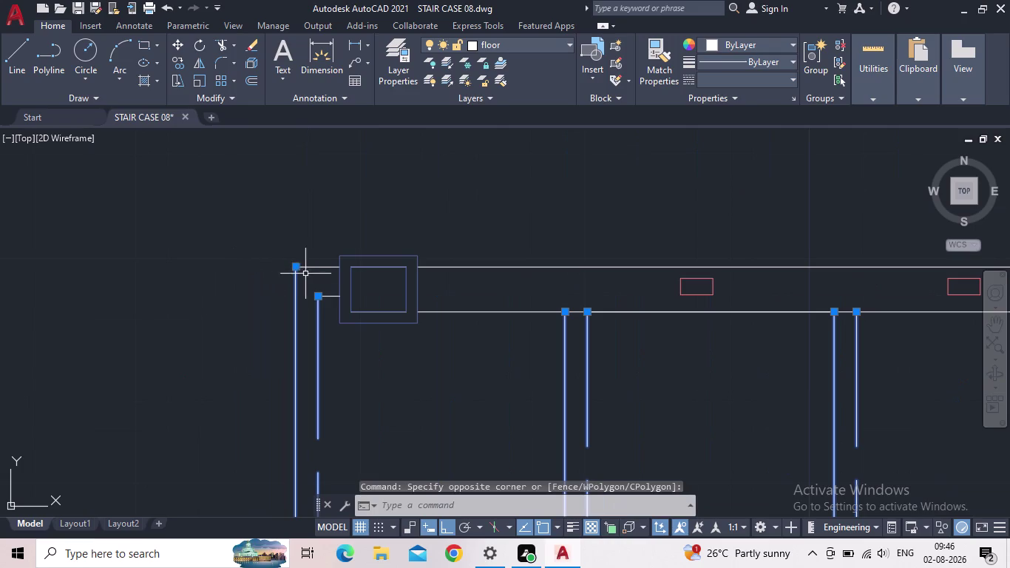
click(323, 276)
click(314, 249)
scroll(up, 3)
drag(327, 302, 327, 290)
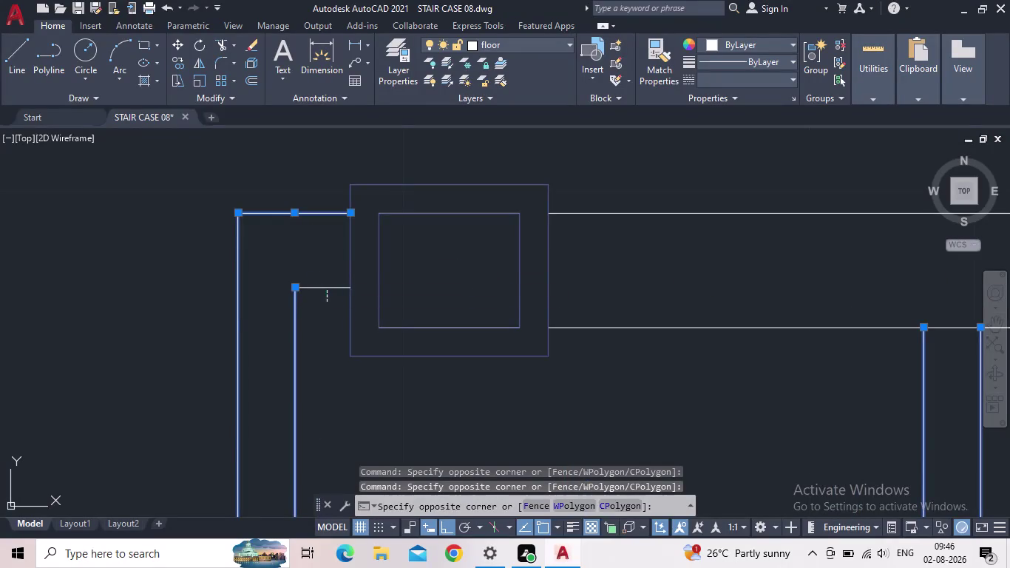
click(320, 267)
scroll(down, 3)
middle_drag(226, 310, 262, 253)
scroll(down, 3)
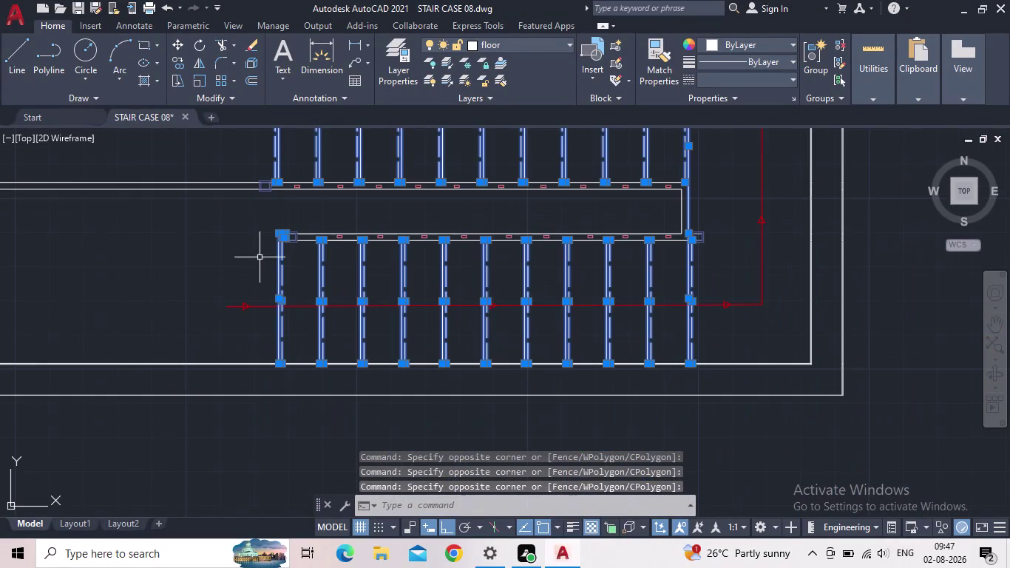
Confirm yellow (colour 2) for the STAIRS layer from the layer list, then exit.
click(501, 44)
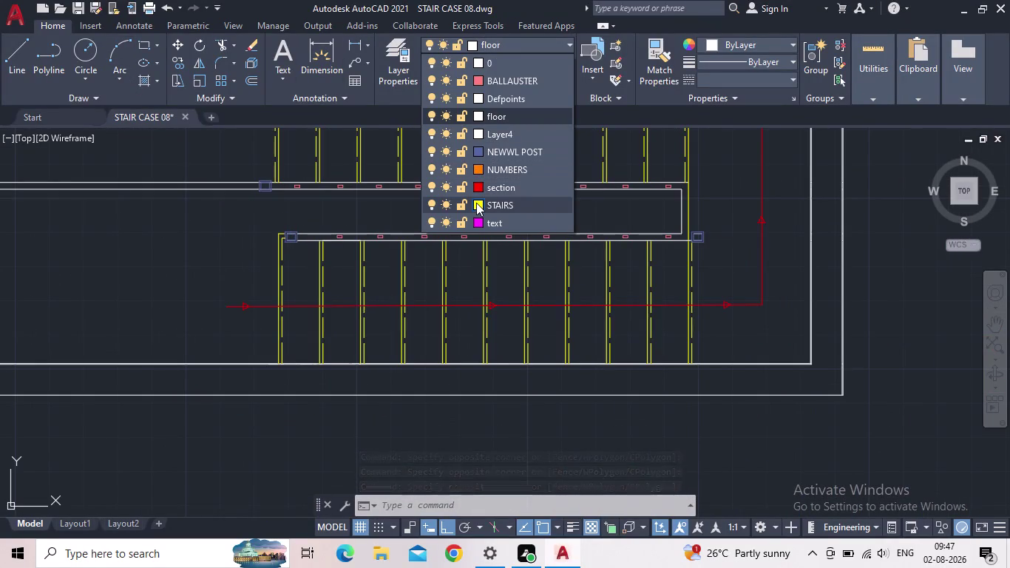
scroll(down, 3)
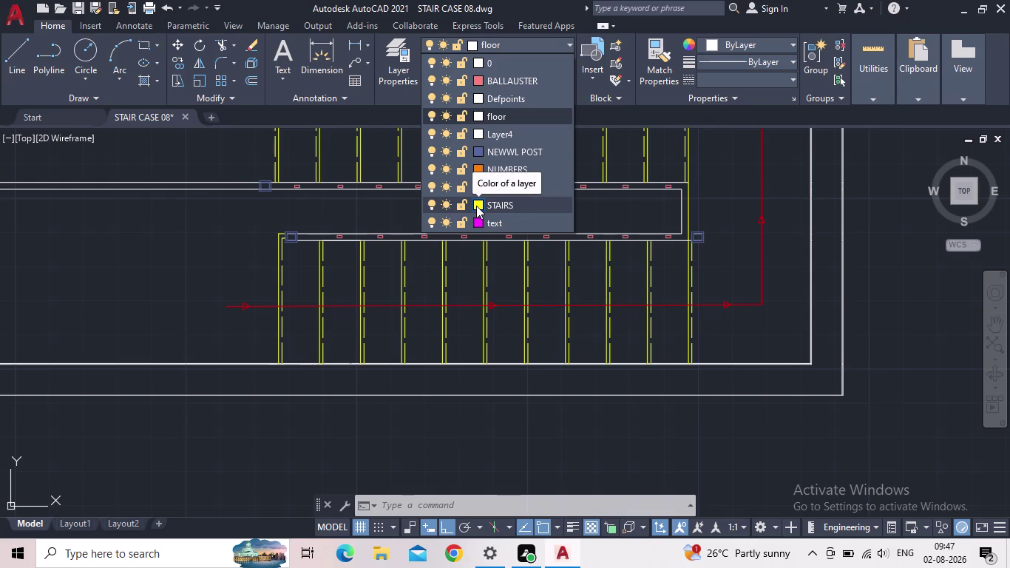
click(476, 206)
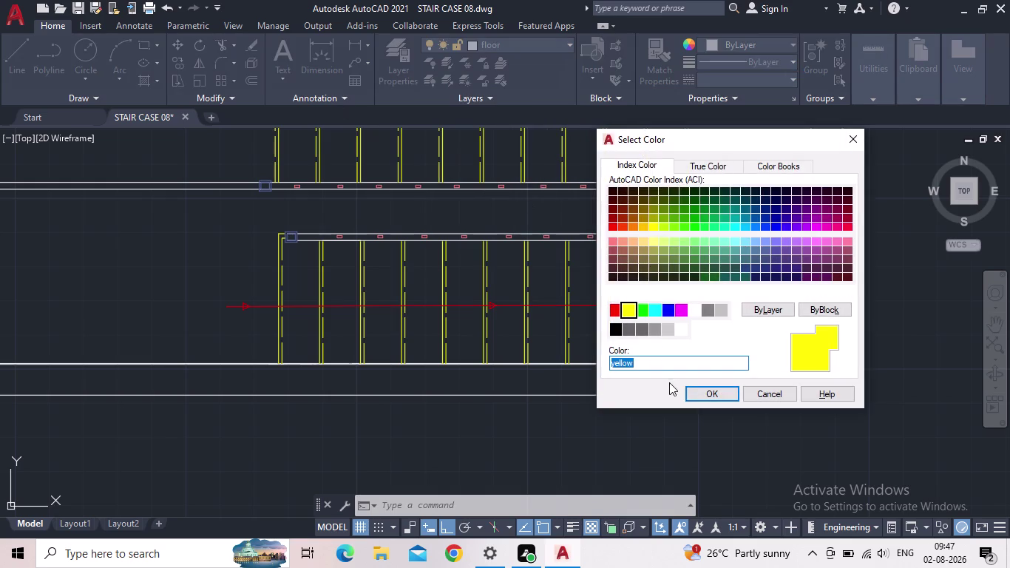
click(698, 389)
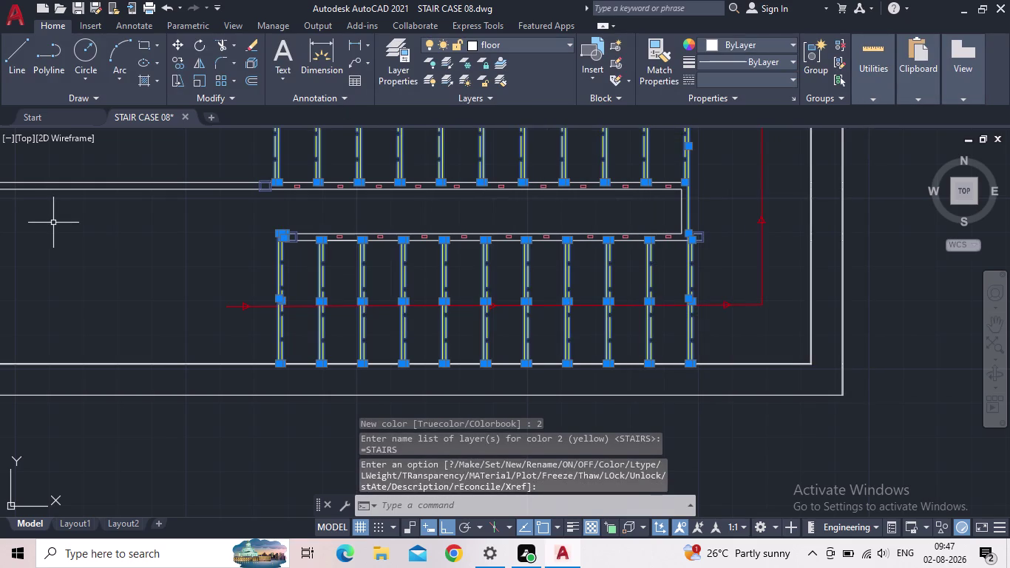
key(Escape)
scroll(down, 3)
middle_drag(79, 238, 240, 351)
scroll(down, 3)
middle_drag(255, 363, 272, 265)
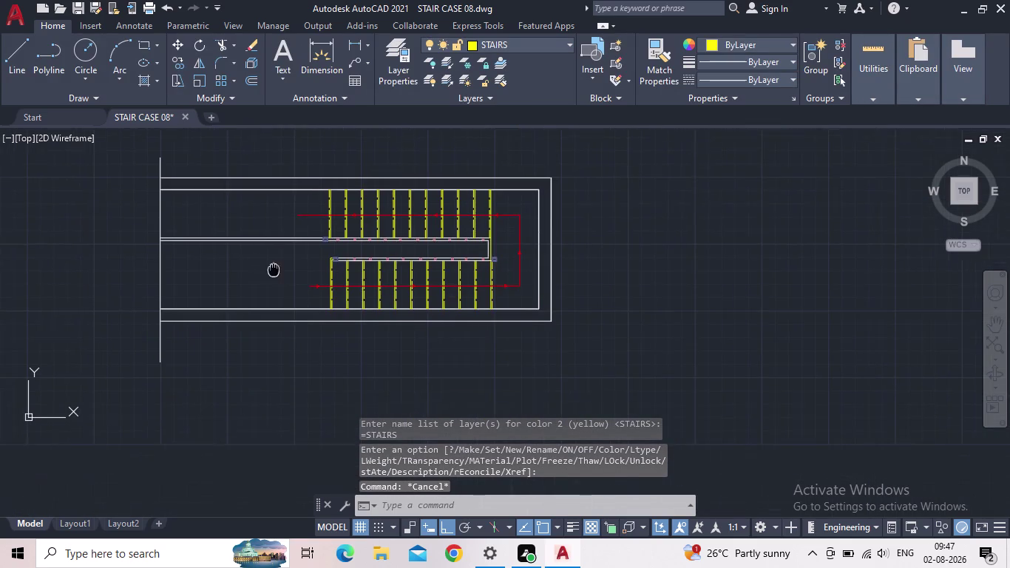
Bring the whole staircase into view and save the drawing.
middle_drag(273, 265, 272, 263)
scroll(up, 3)
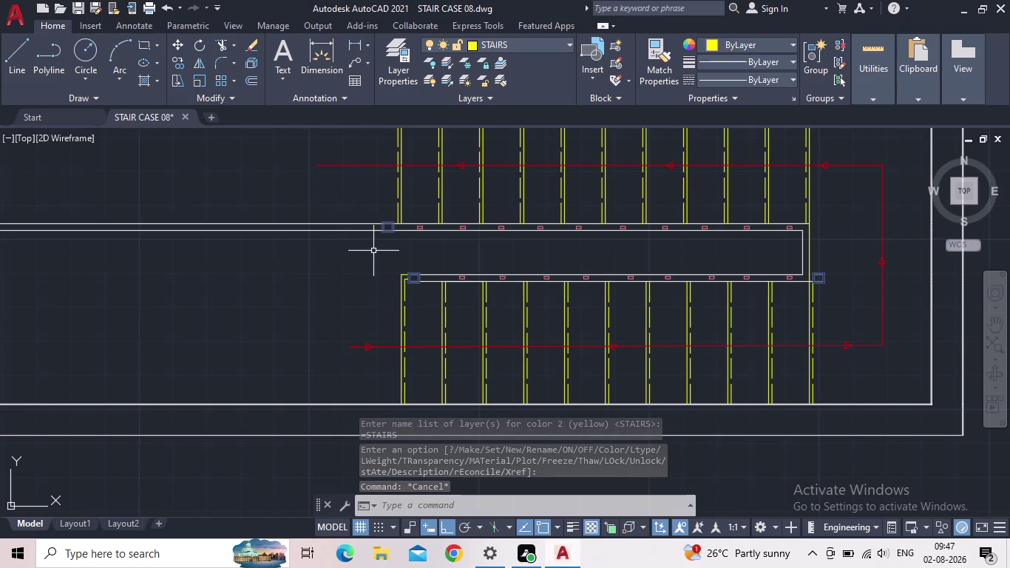
middle_drag(337, 296, 258, 361)
scroll(up, 3)
scroll(down, 3)
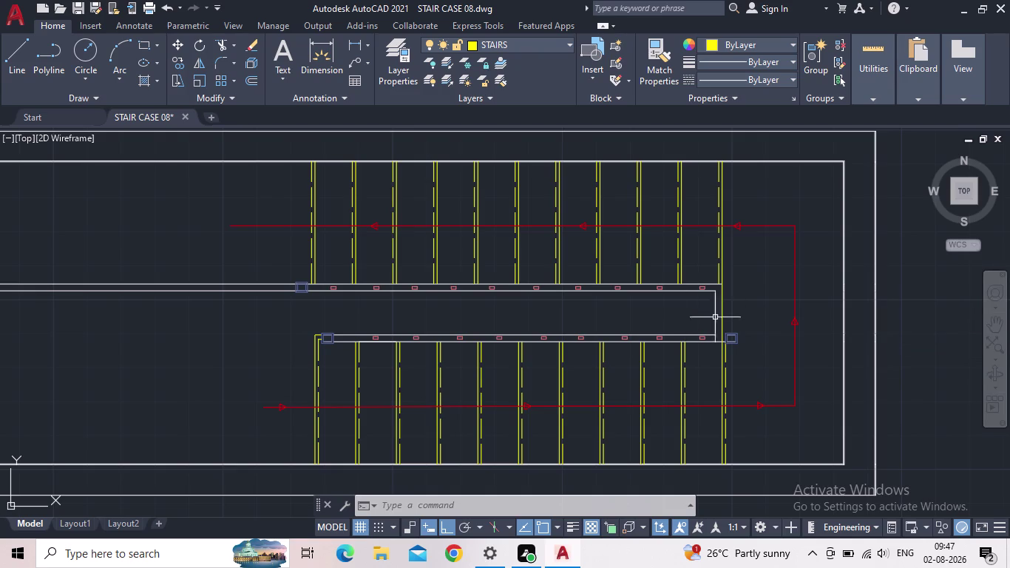
middle_drag(747, 323, 632, 329)
scroll(down, 3)
middle_drag(773, 358, 685, 357)
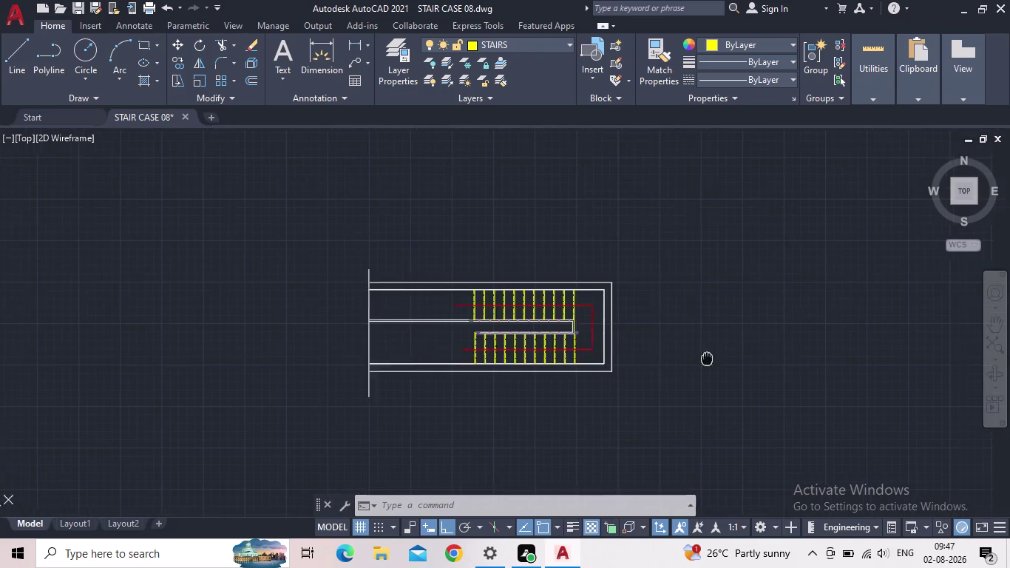
middle_drag(684, 357, 673, 356)
scroll(up, 3)
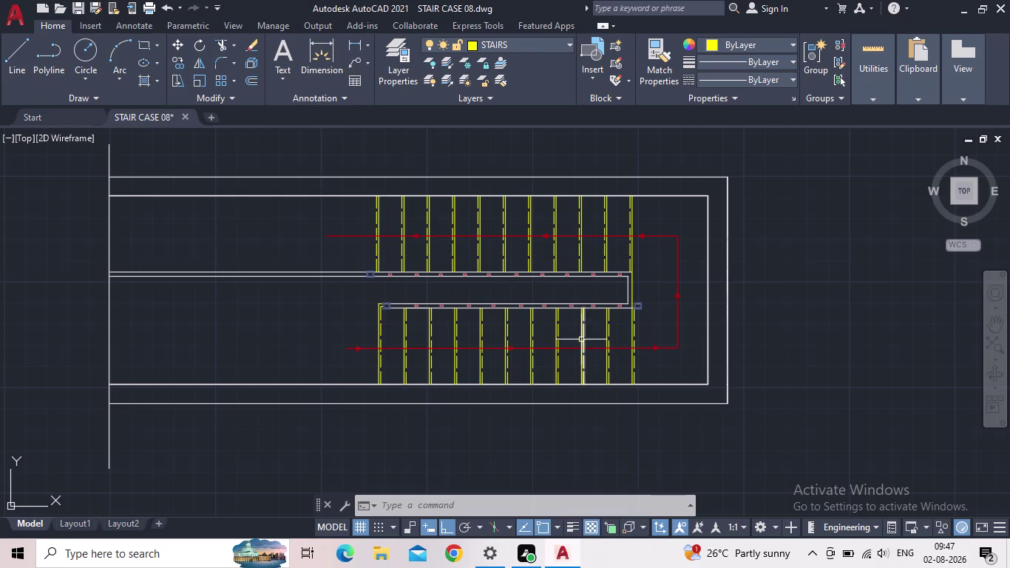
scroll(up, 3)
scroll(down, 3)
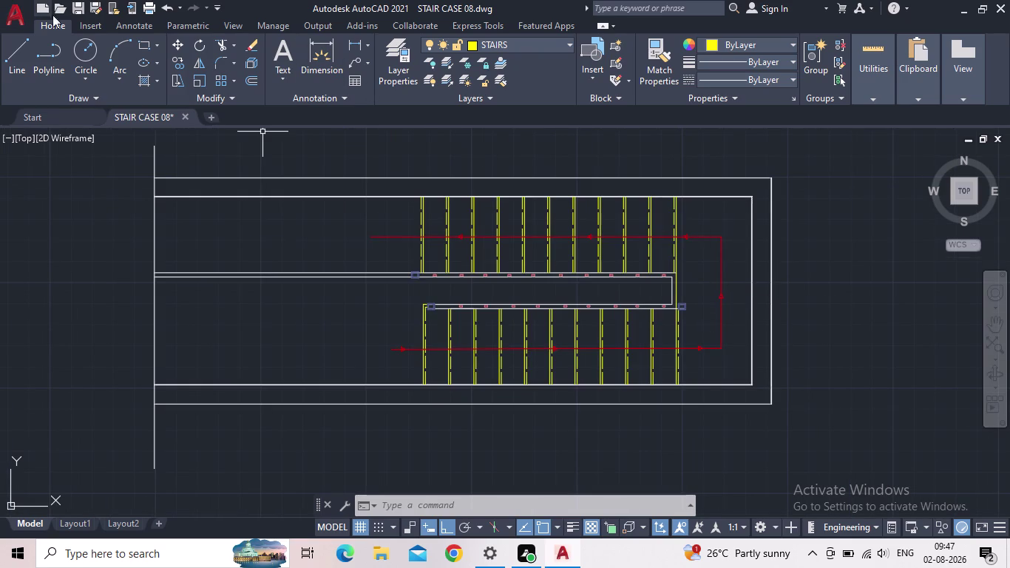
click(80, 6)
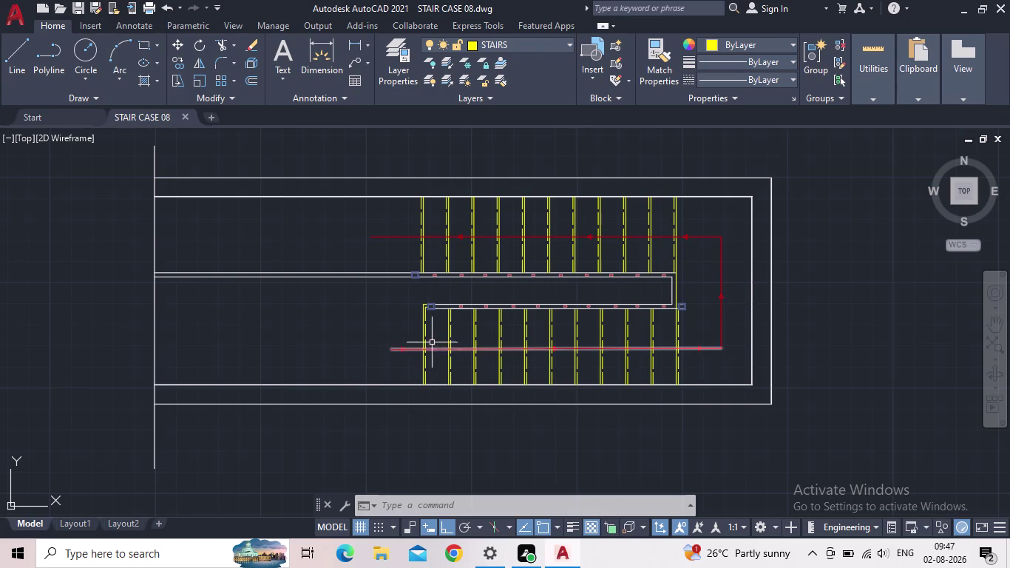
Start a single-line TEXT label beside the lower flight.
middle_drag(429, 342, 449, 348)
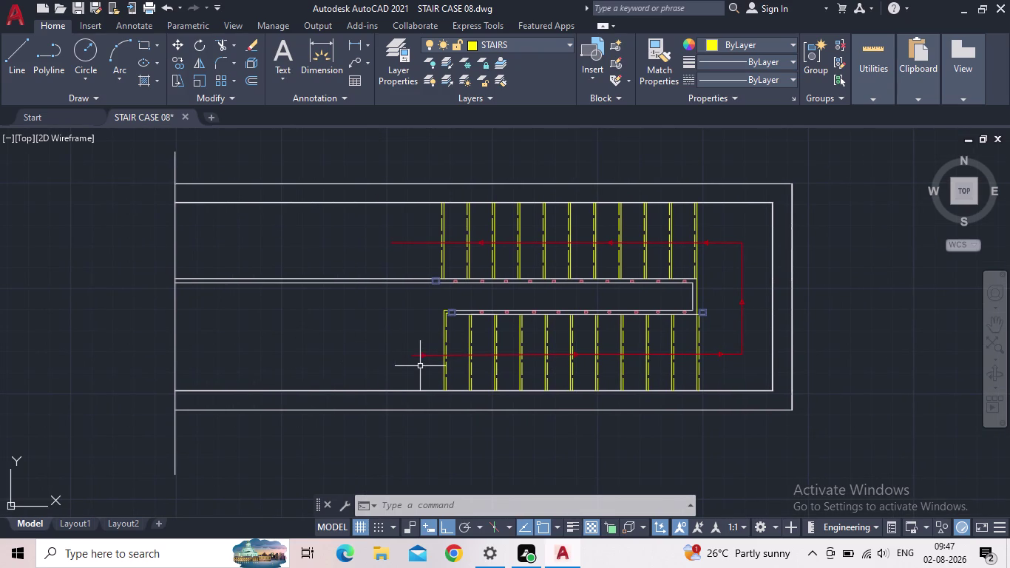
middle_drag(422, 329, 360, 307)
scroll(up, 3)
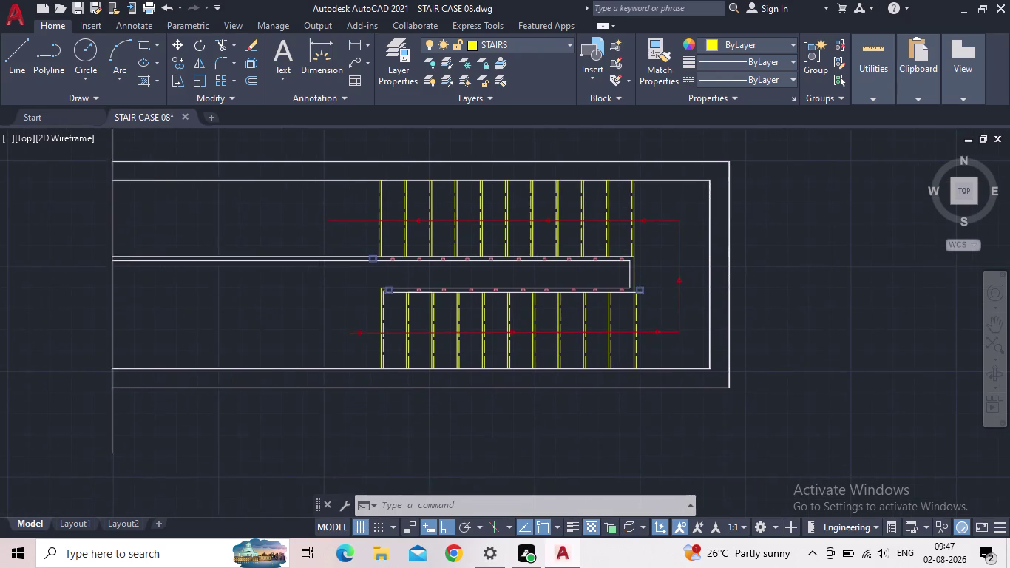
key(t)
key(e)
text(X)
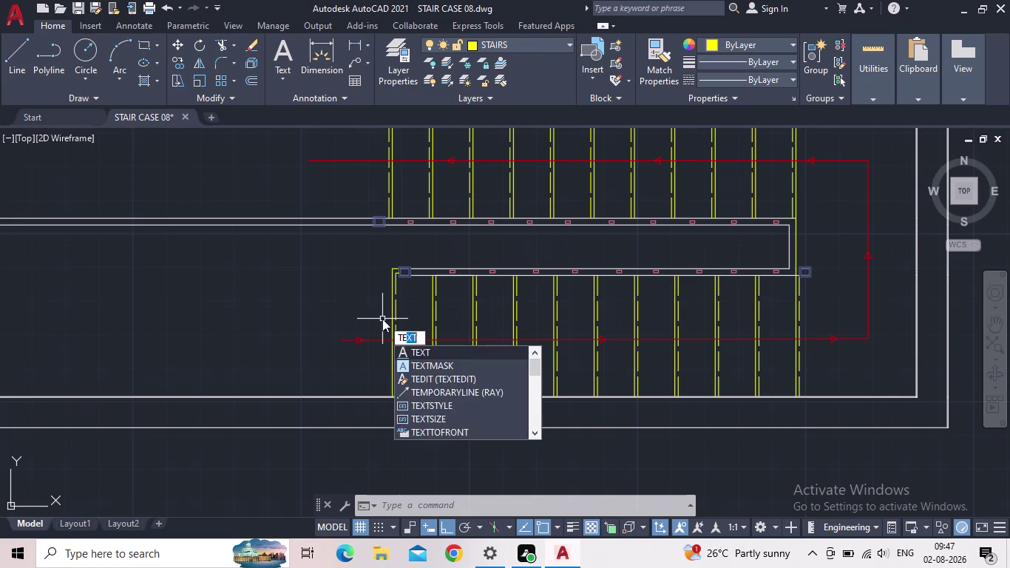
text(T)
key(Return)
Begin a step number 1 in the first tread, then discard it.
scroll(up, 3)
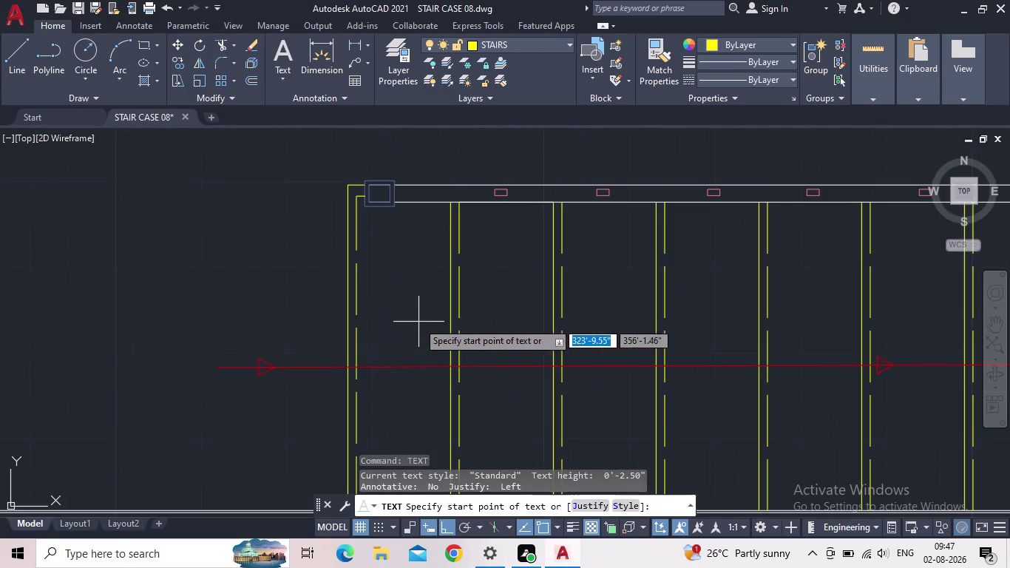
drag(404, 263, 408, 270)
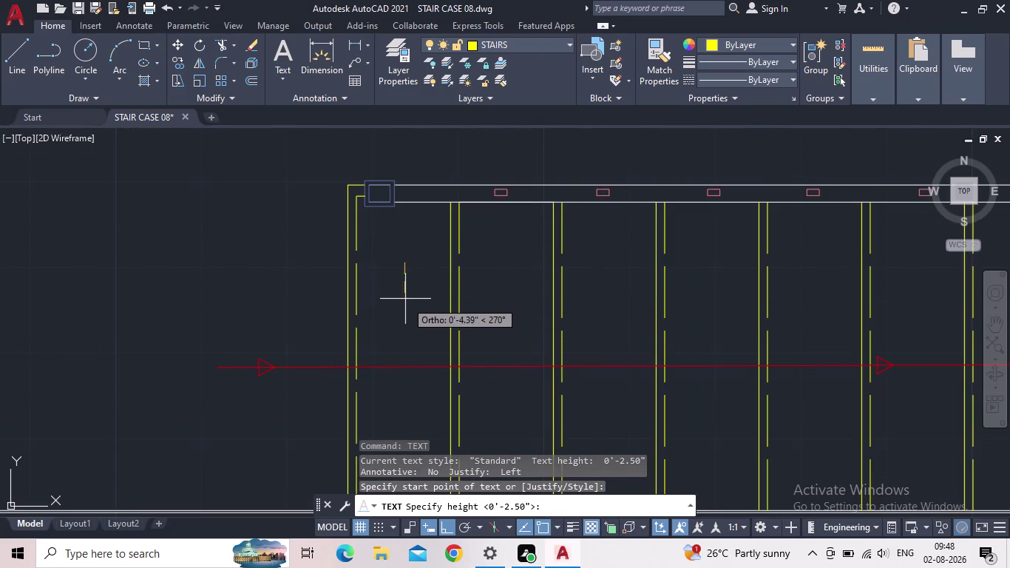
click(404, 297)
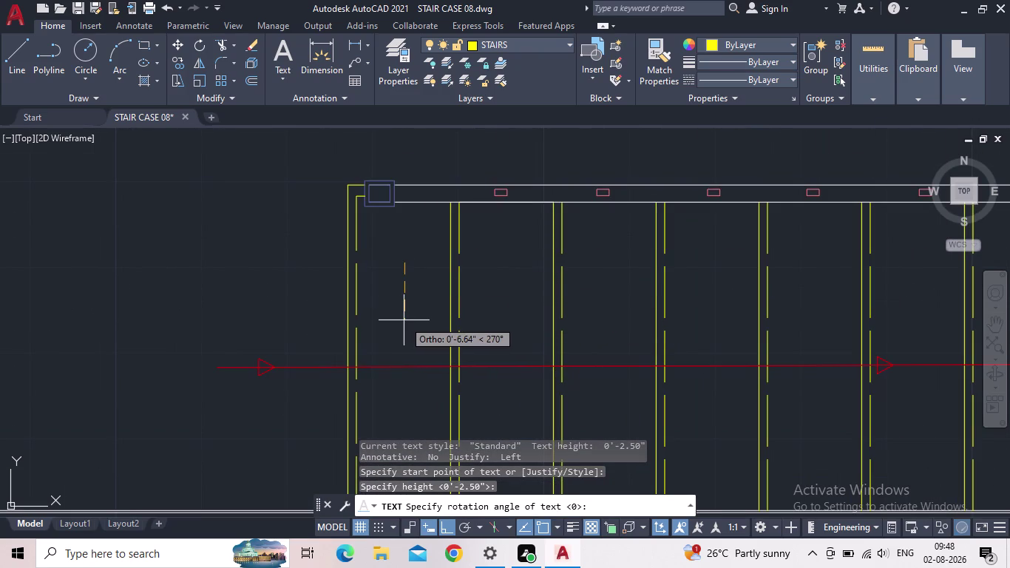
key(Return)
key(1)
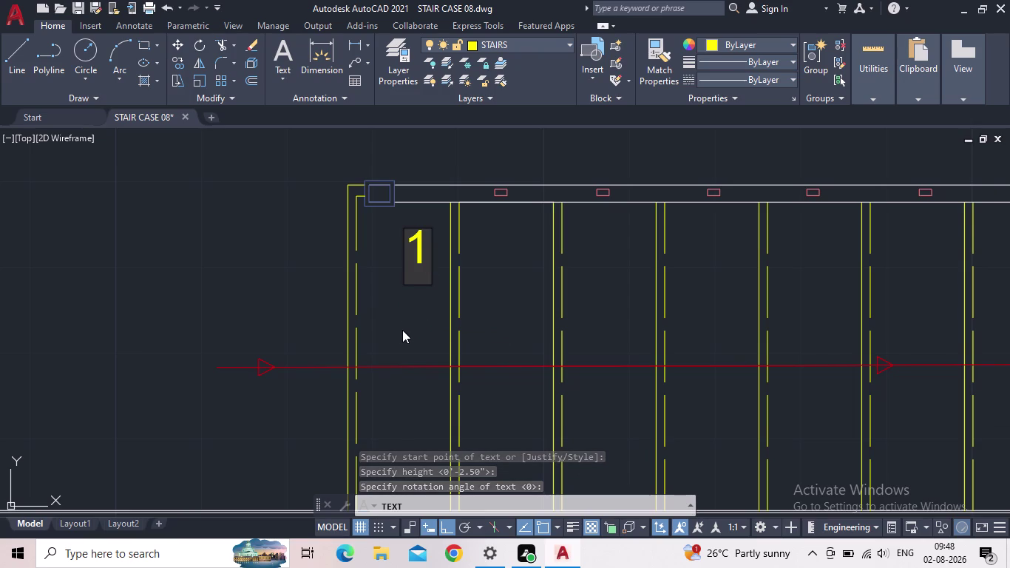
key(Escape)
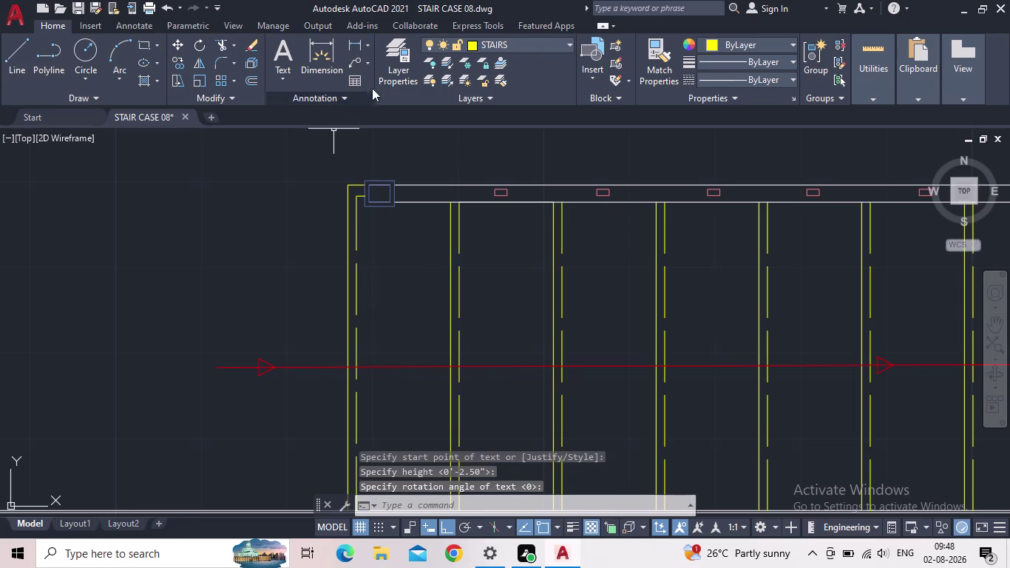
Make the magenta text layer current in Layer Properties.
click(385, 81)
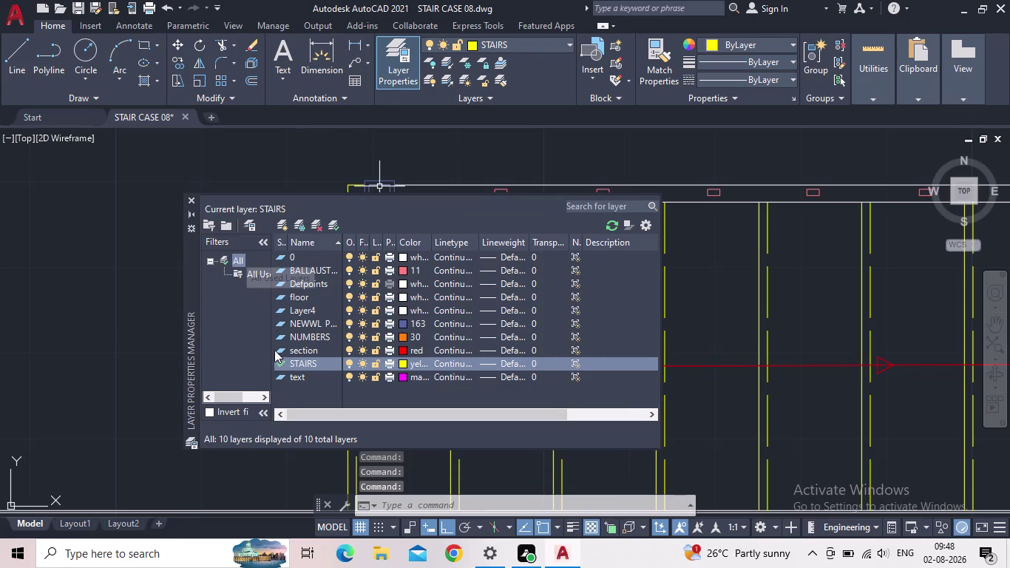
double_click(280, 377)
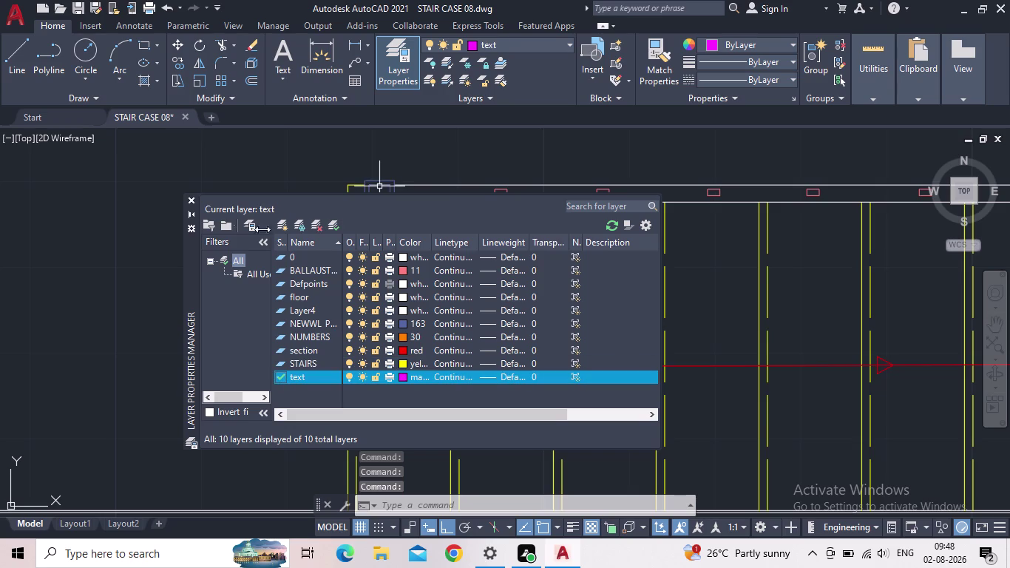
click(190, 199)
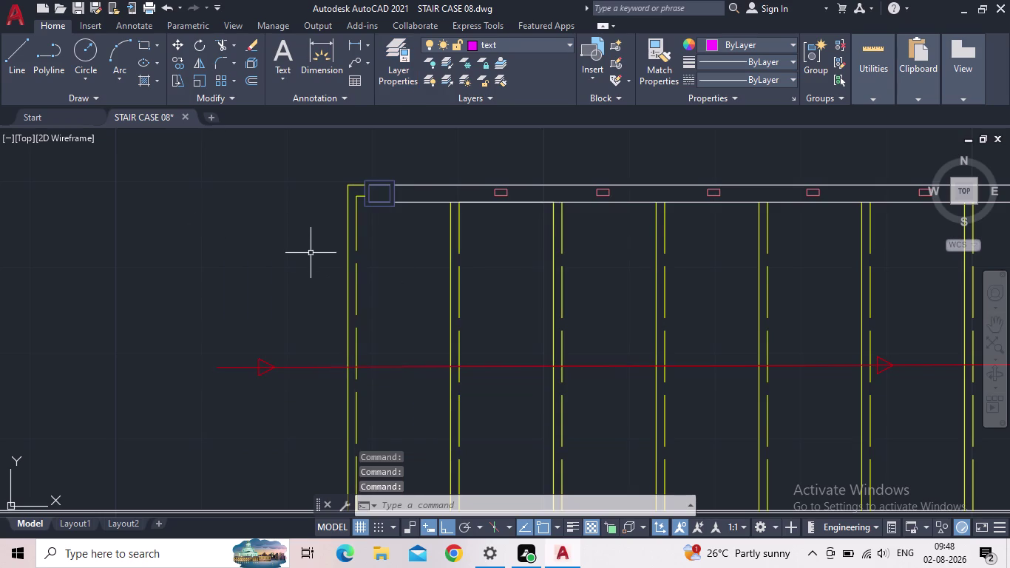
Write the step number 1 in the first tread with TEXT, using default rotation.
key(t)
key(e)
key(x)
key(t)
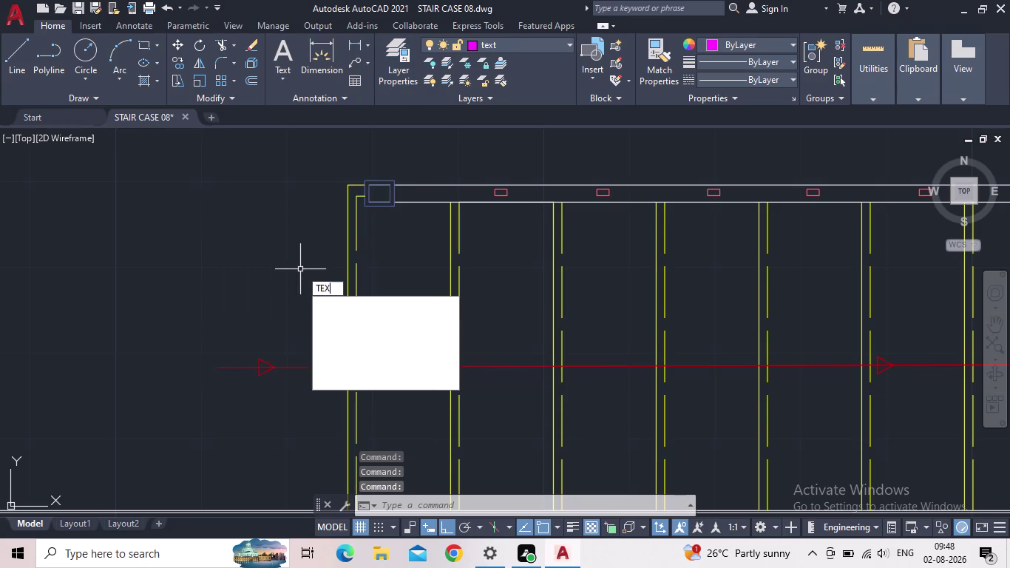
key(Return)
click(402, 273)
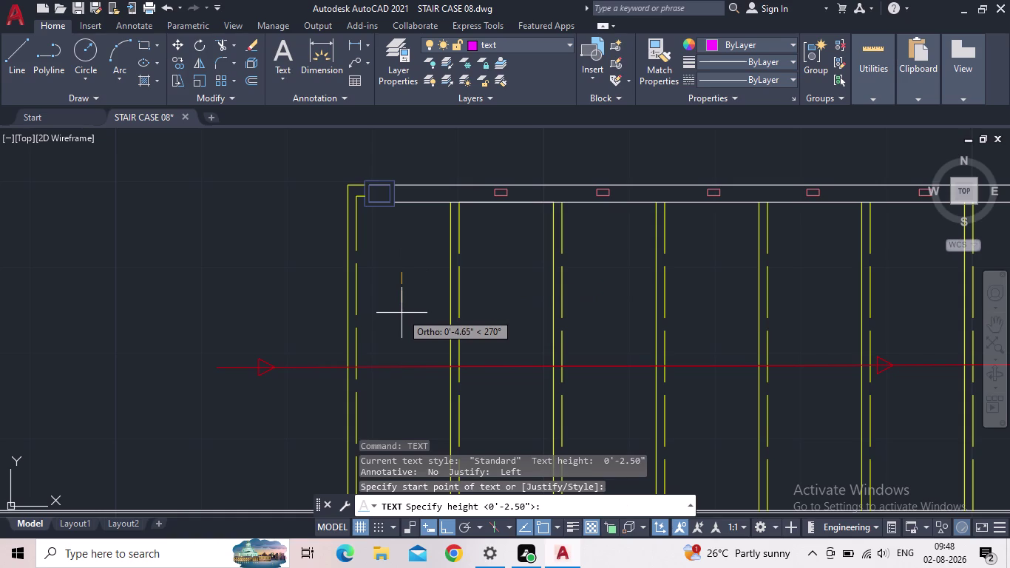
click(402, 313)
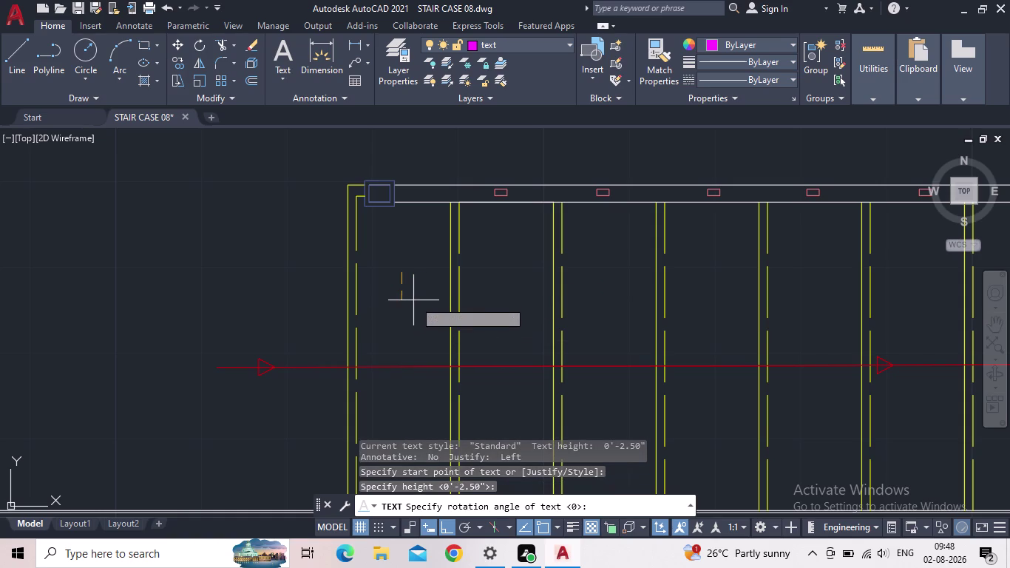
key(Return)
key(1)
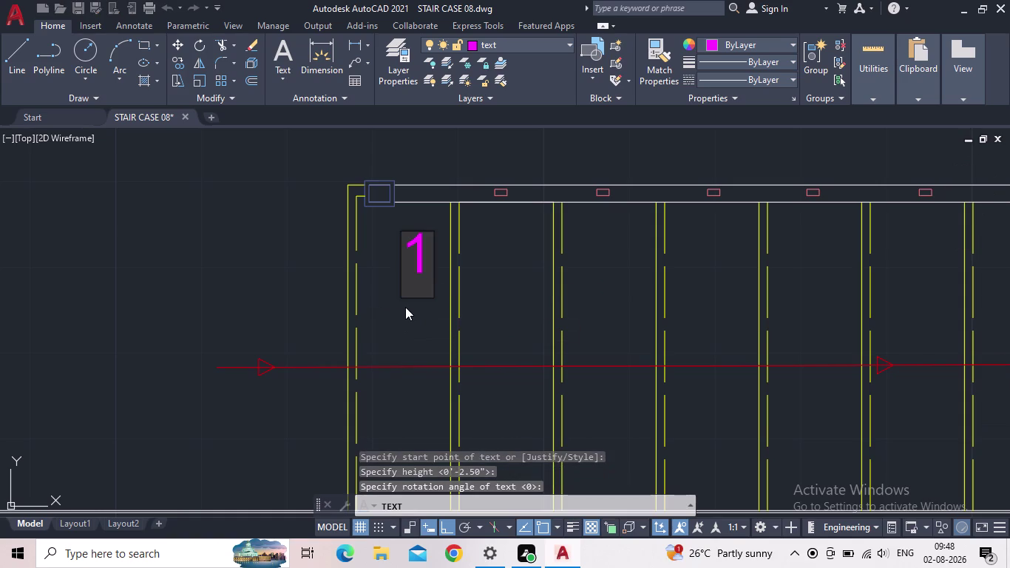
key(Return)
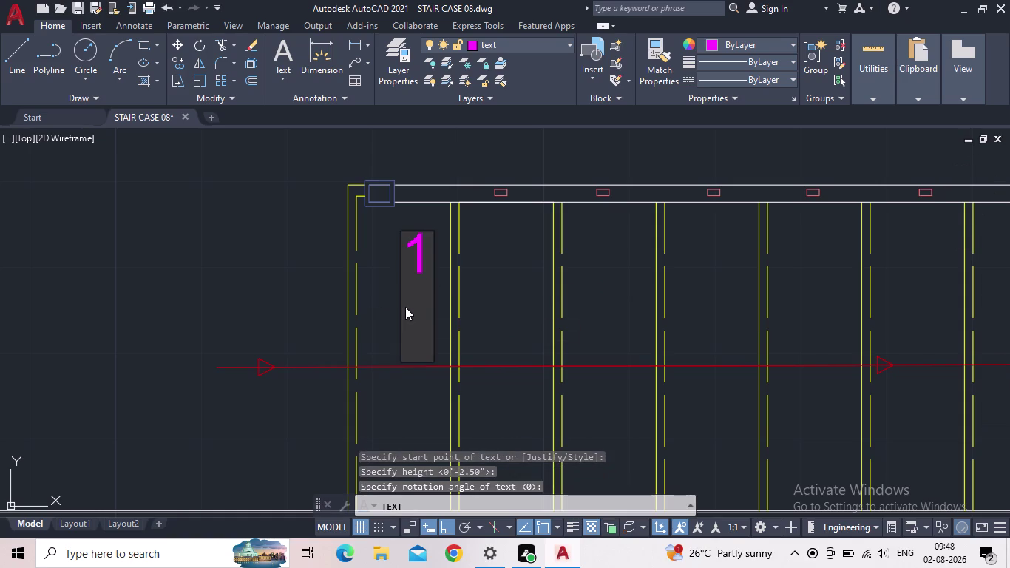
key(Return)
Grip-move the number 1 into place within the first tread.
scroll(down, 3)
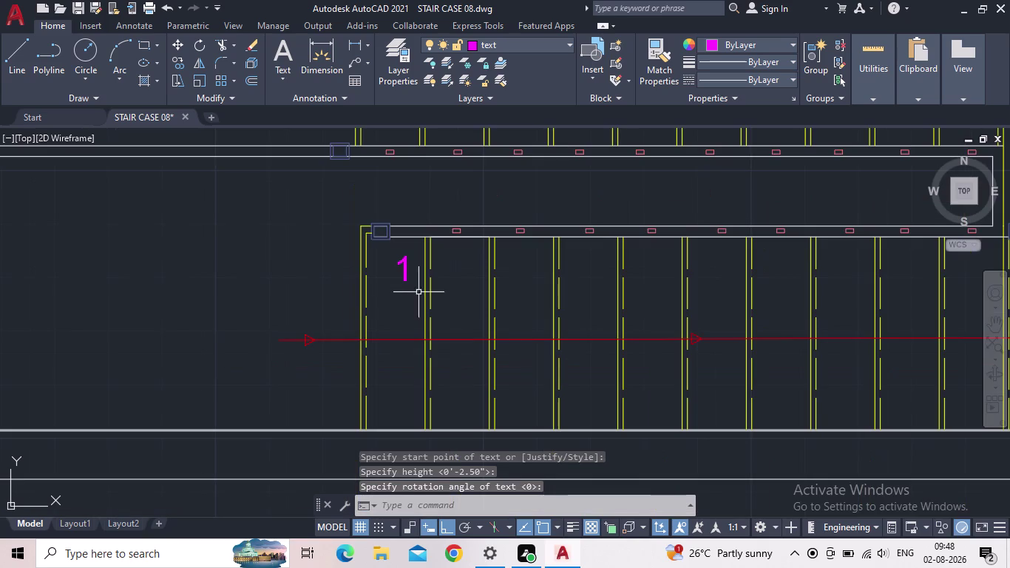
click(415, 277)
click(394, 272)
scroll(up, 3)
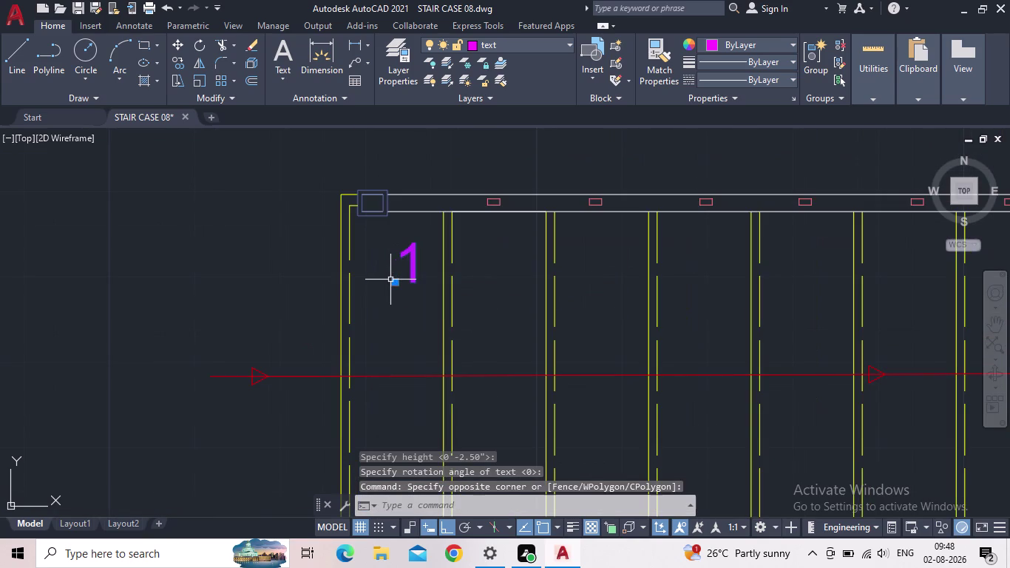
click(394, 284)
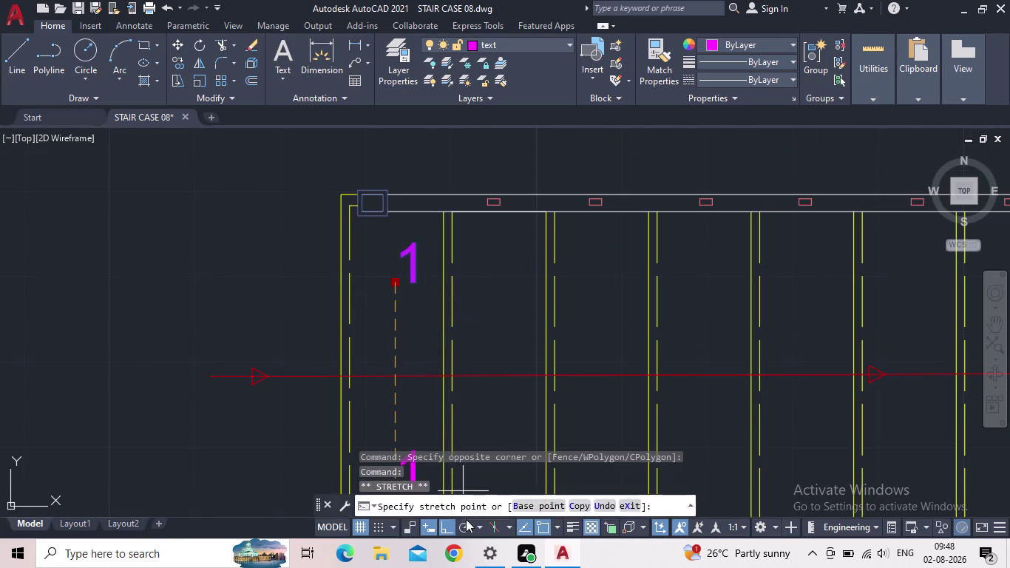
click(447, 522)
scroll(up, 3)
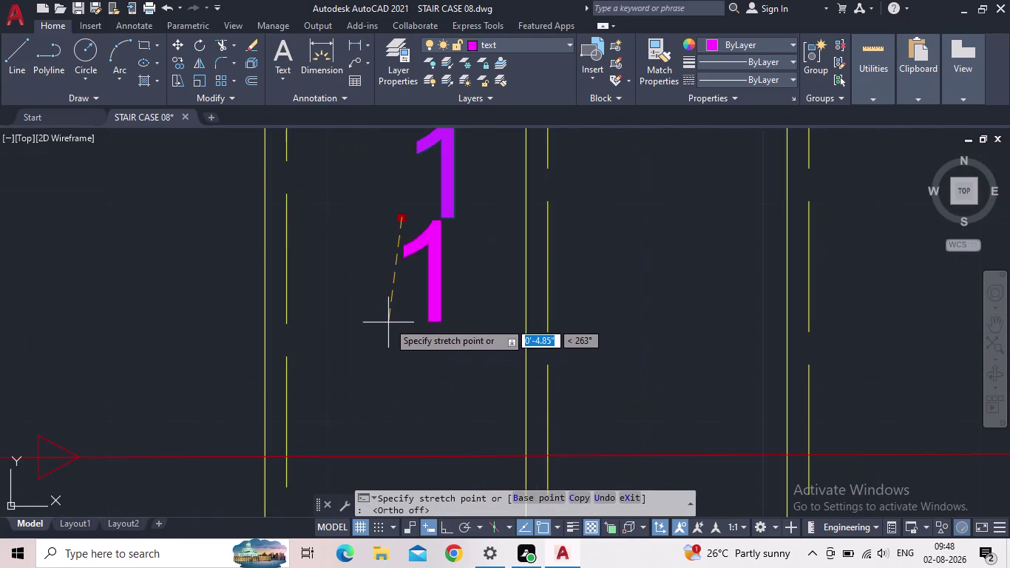
scroll(down, 3)
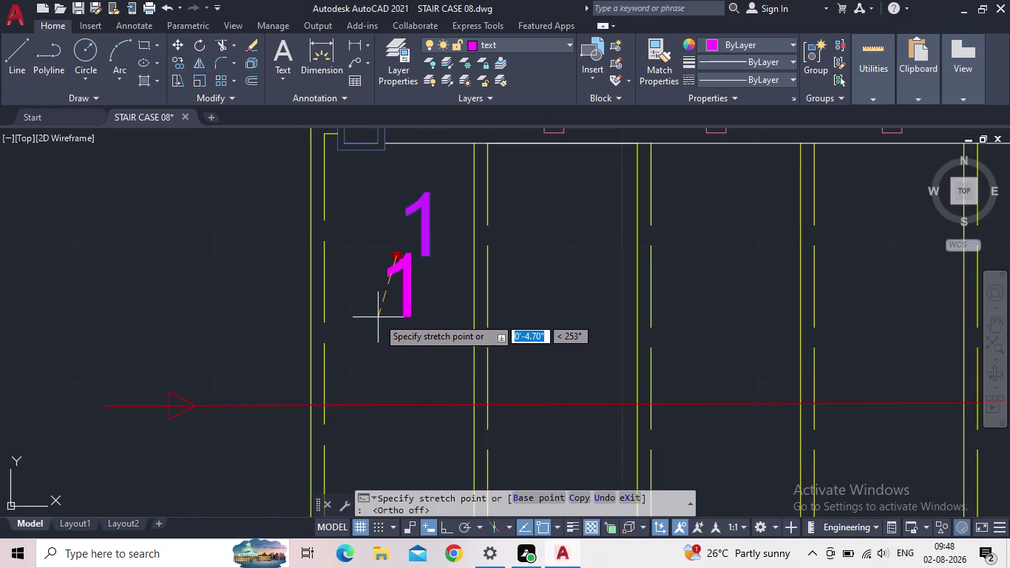
click(377, 317)
scroll(down, 3)
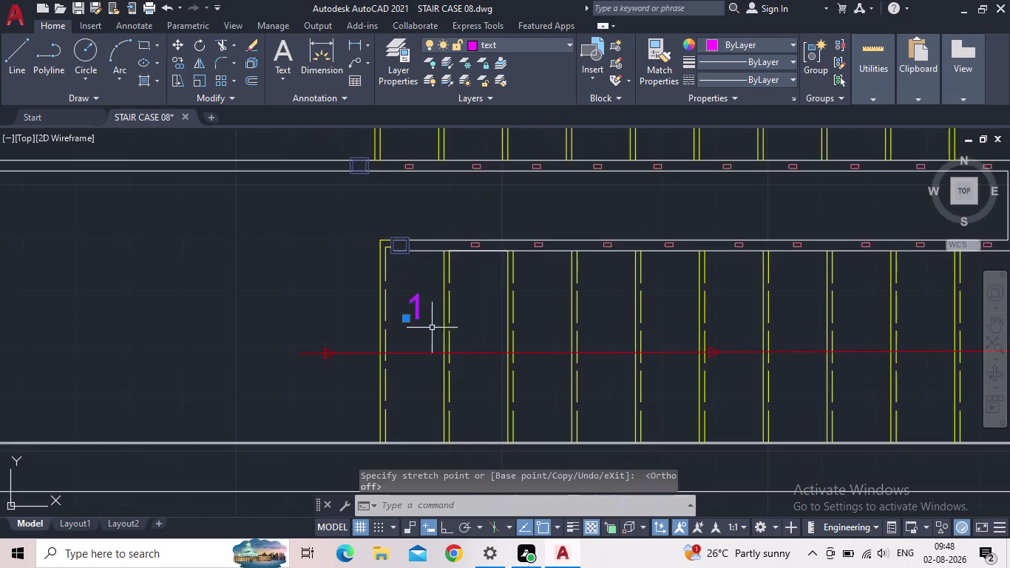
scroll(down, 3)
key(Escape)
scroll(up, 3)
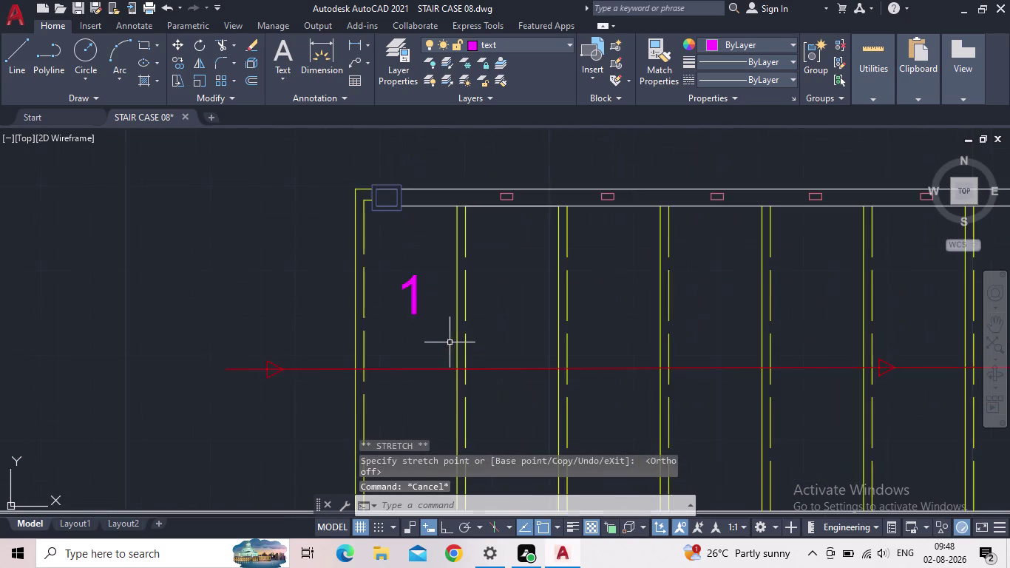
scroll(up, 3)
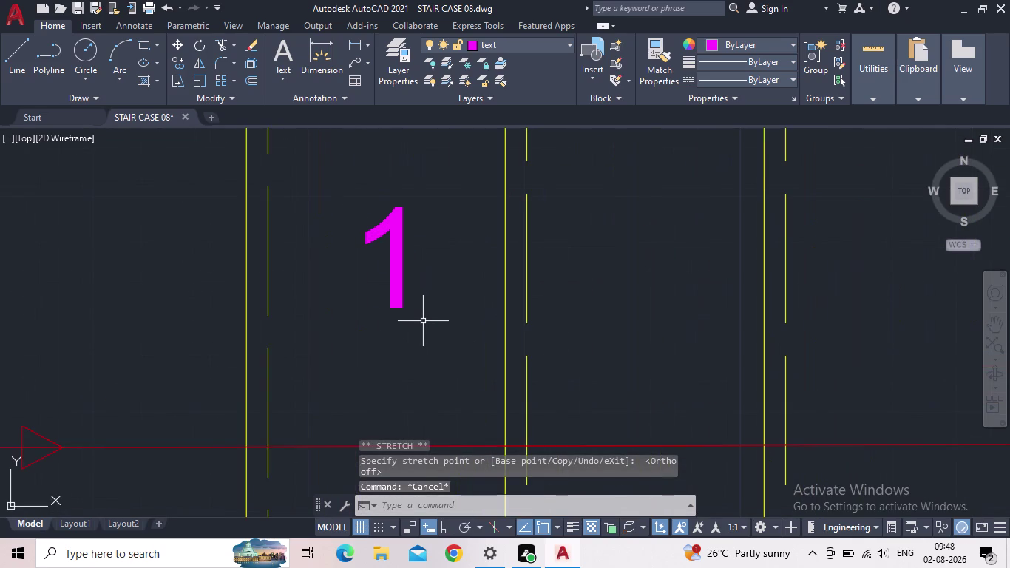
Start copying the number 1 with CO, then cancel it.
key(c)
key(o)
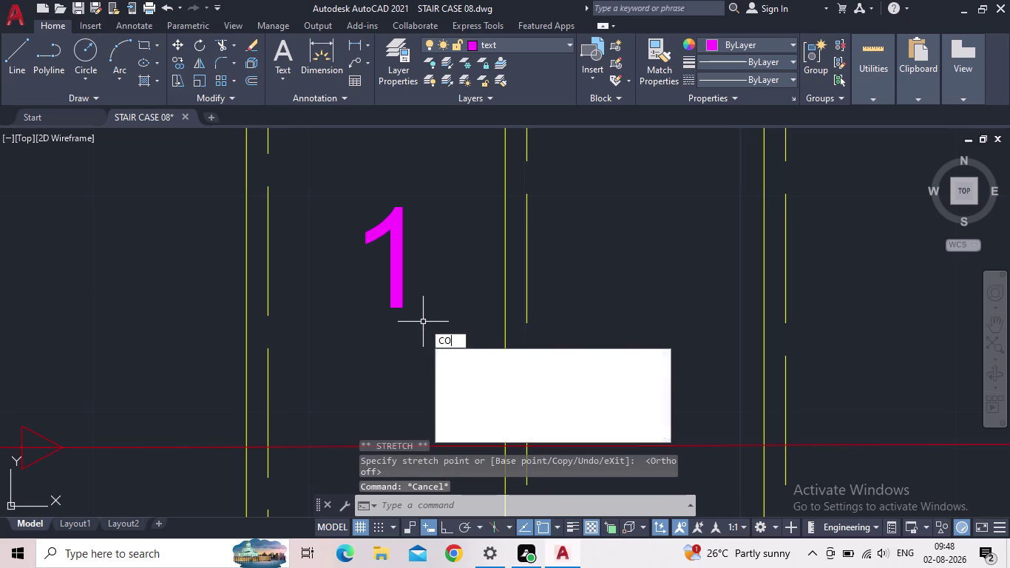
key(Return)
click(417, 328)
click(392, 302)
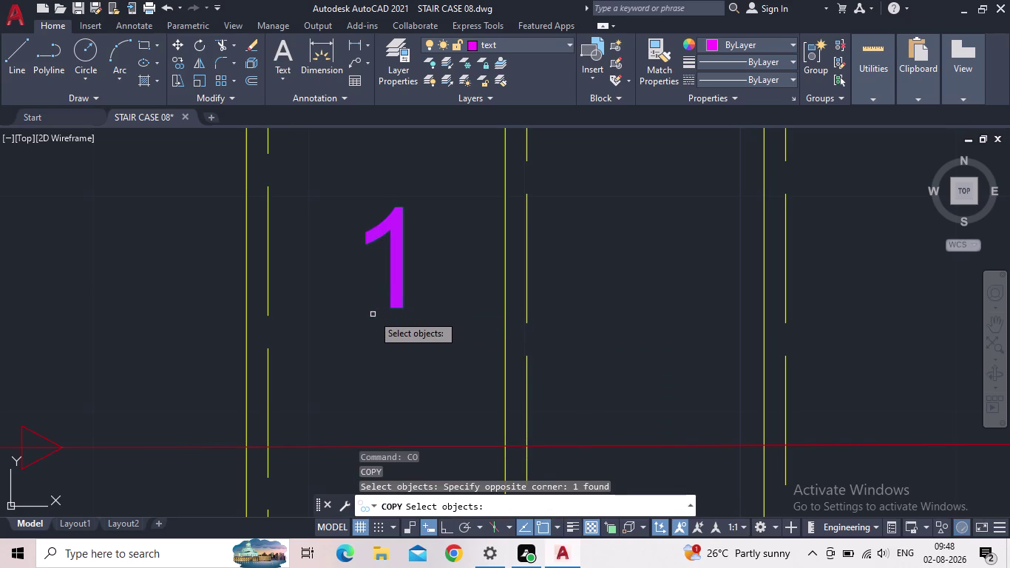
key(space)
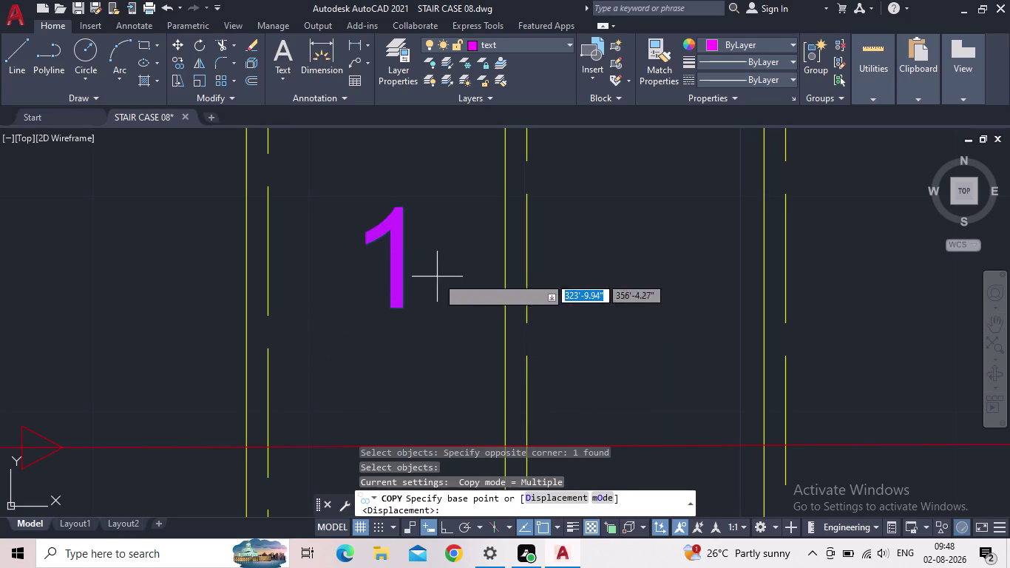
key(Escape)
Restart COPY on the number 1, with its bottom as base point and Ortho on.
key(Escape)
key(c)
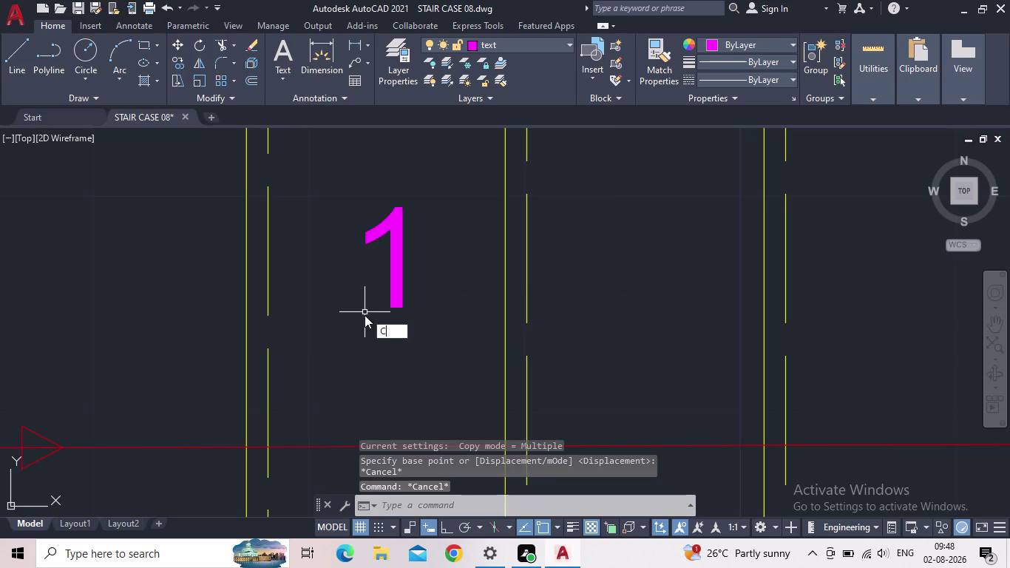
key(o)
key(Return)
click(403, 301)
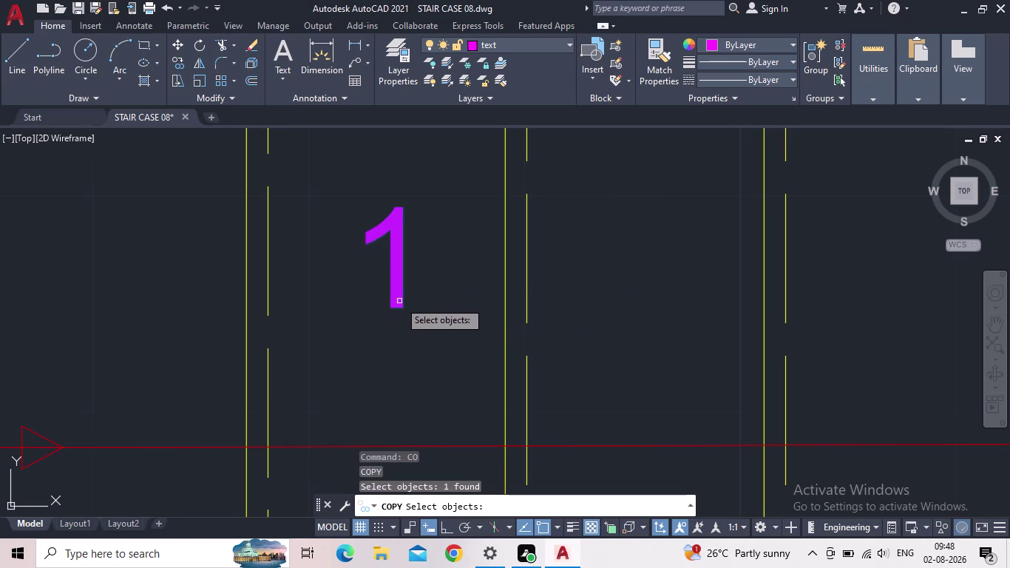
click(400, 302)
click(368, 304)
key(space)
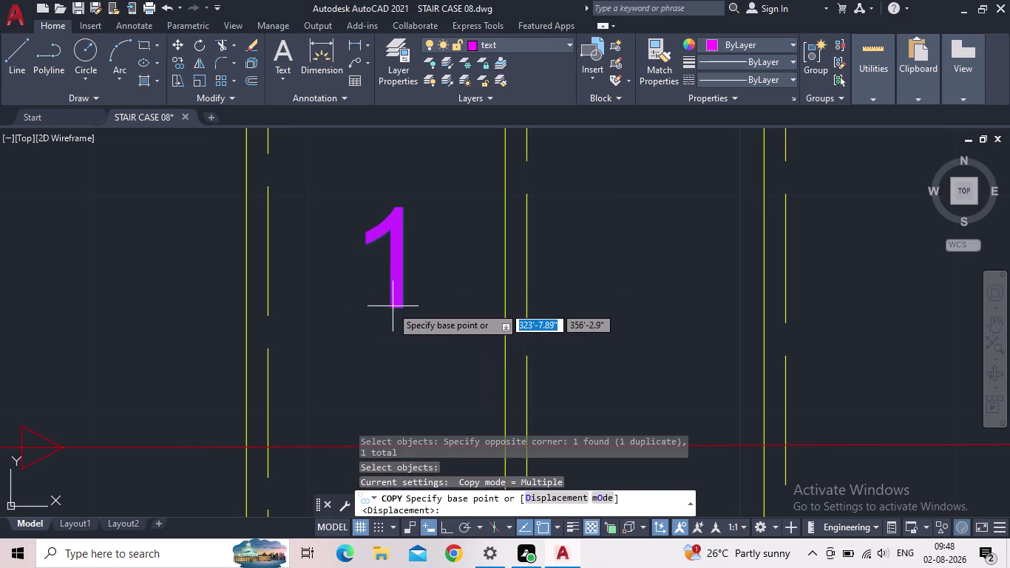
click(387, 304)
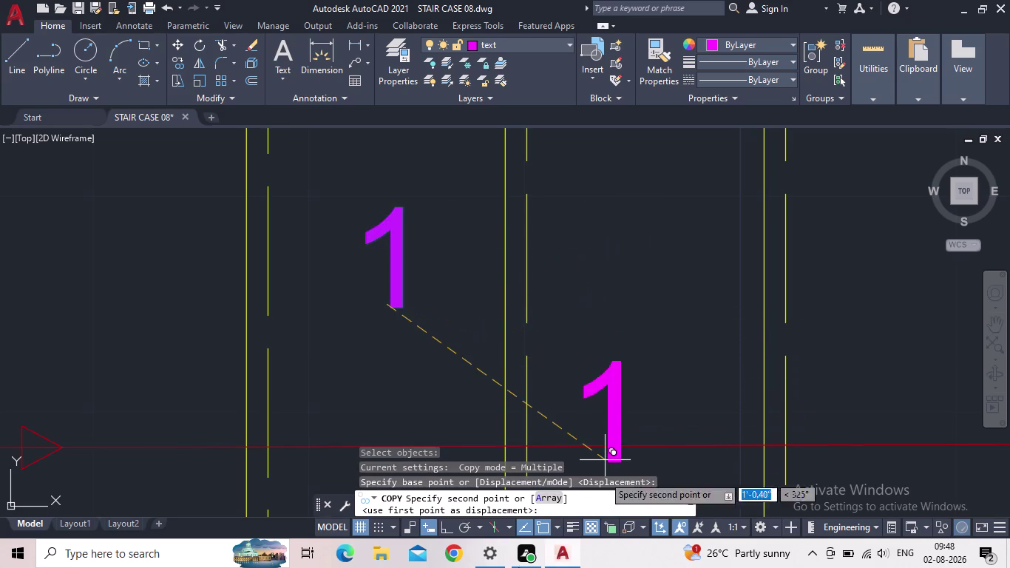
click(442, 524)
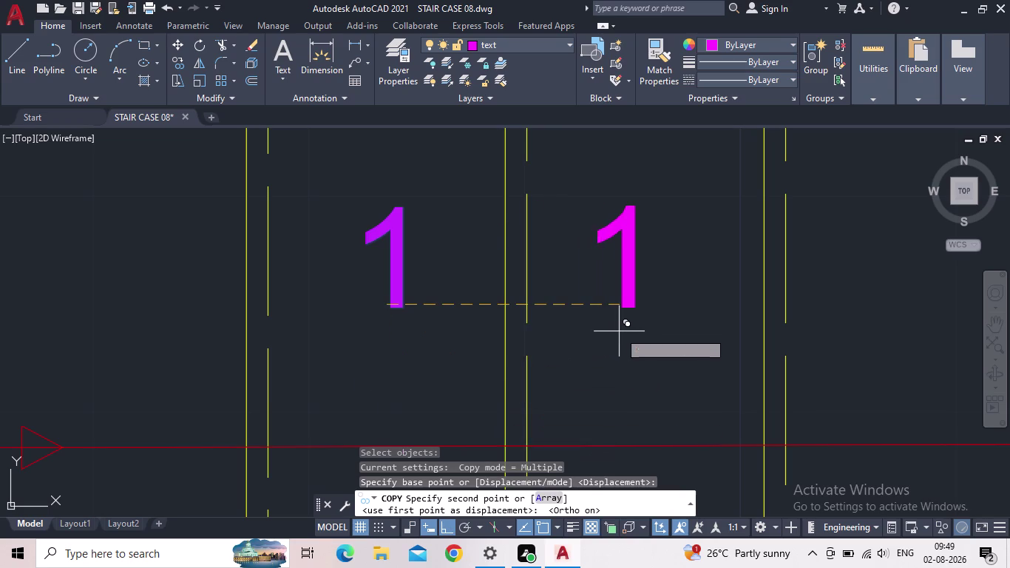
Copy the 1 onto the next five treads of the lower flight.
click(627, 330)
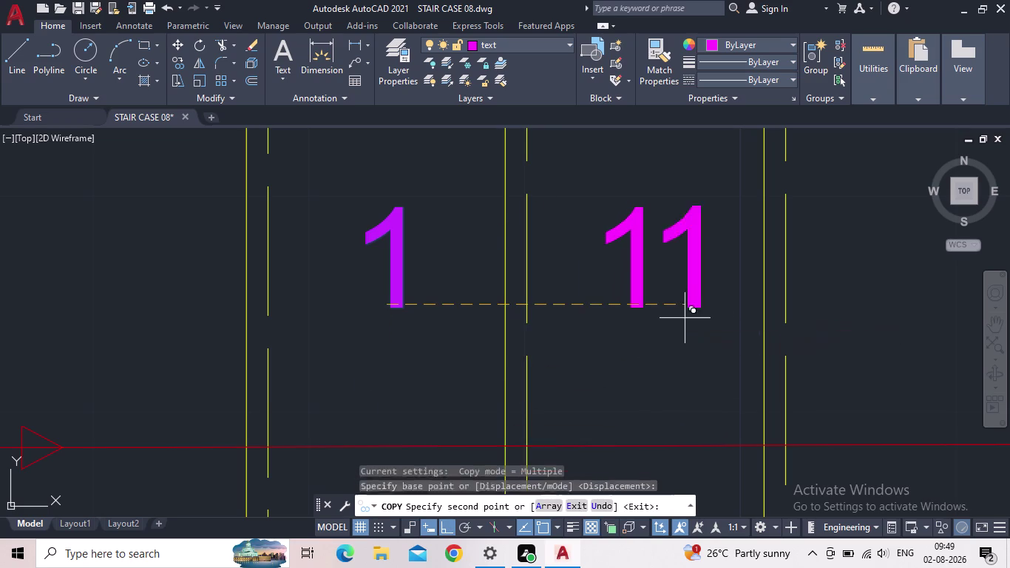
middle_drag(791, 312, 544, 341)
scroll(down, 3)
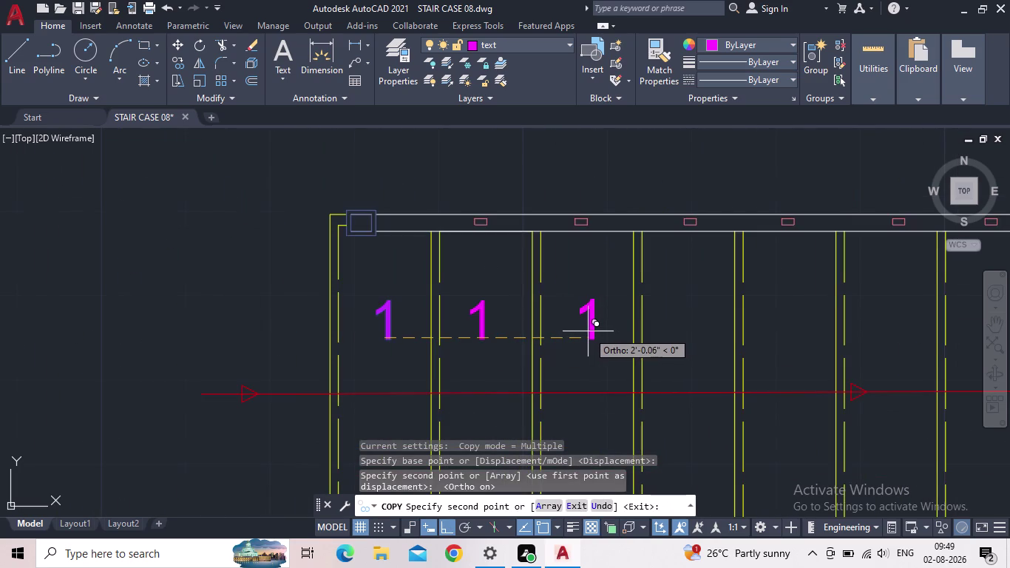
click(586, 331)
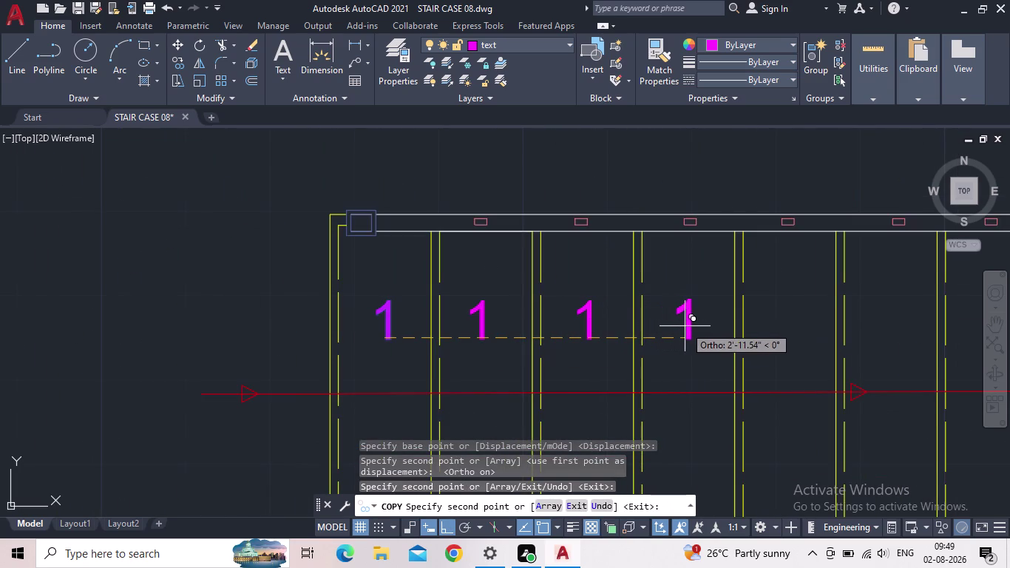
click(685, 326)
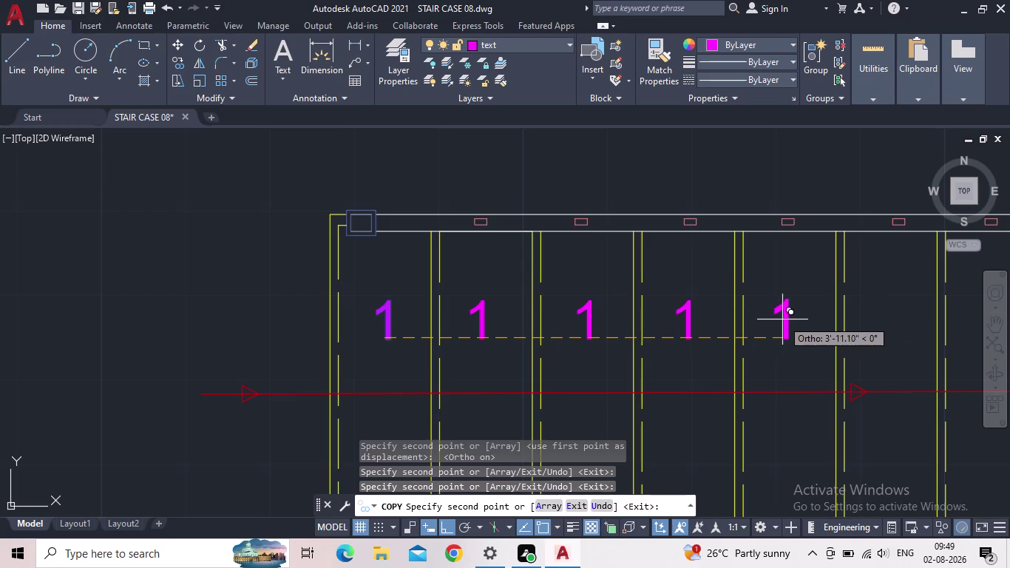
click(783, 320)
click(889, 316)
middle_drag(886, 339, 605, 352)
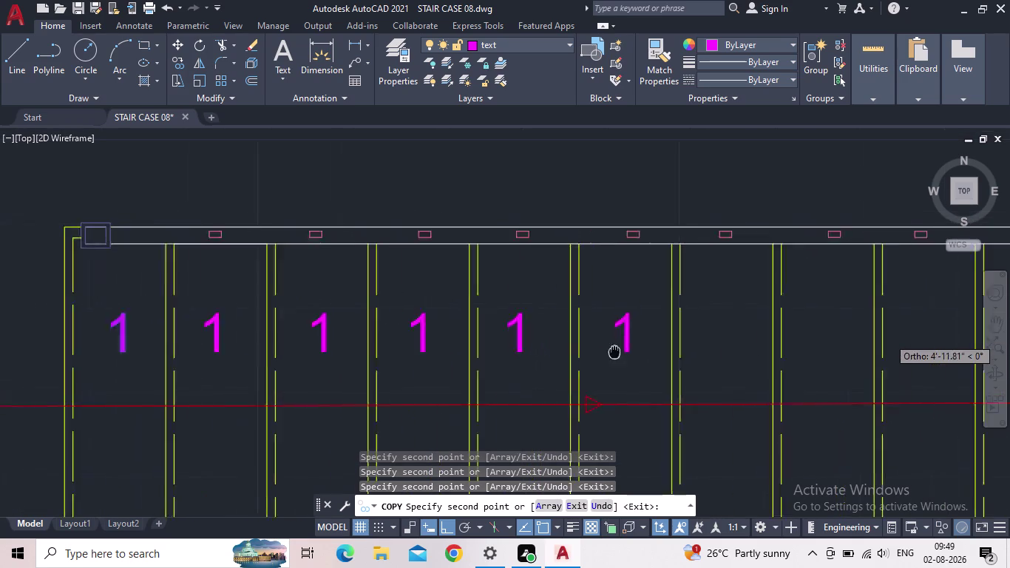
middle_drag(606, 352, 494, 352)
Copy the 1 onto the remaining treads to the end of the flight.
click(599, 333)
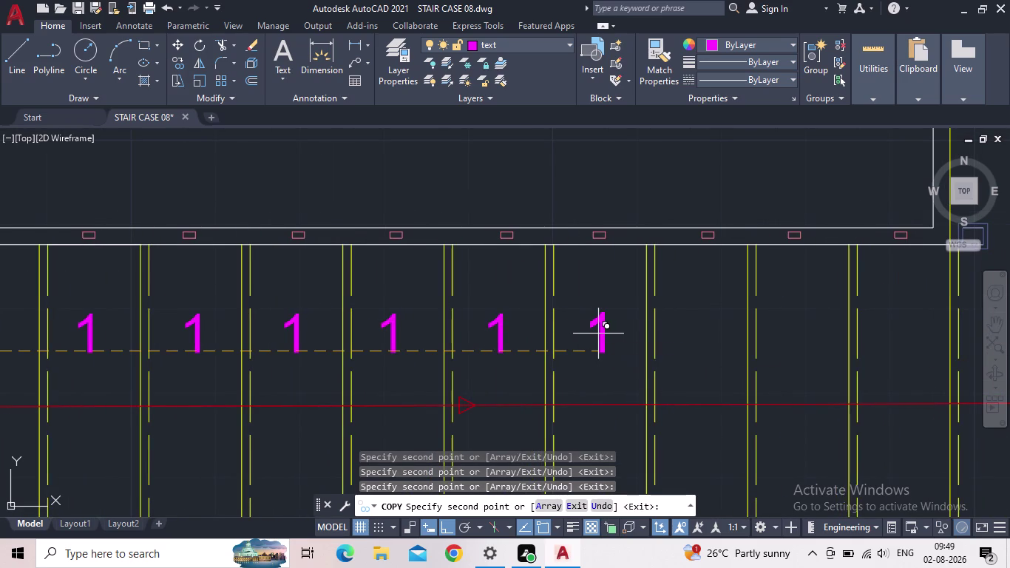
click(699, 330)
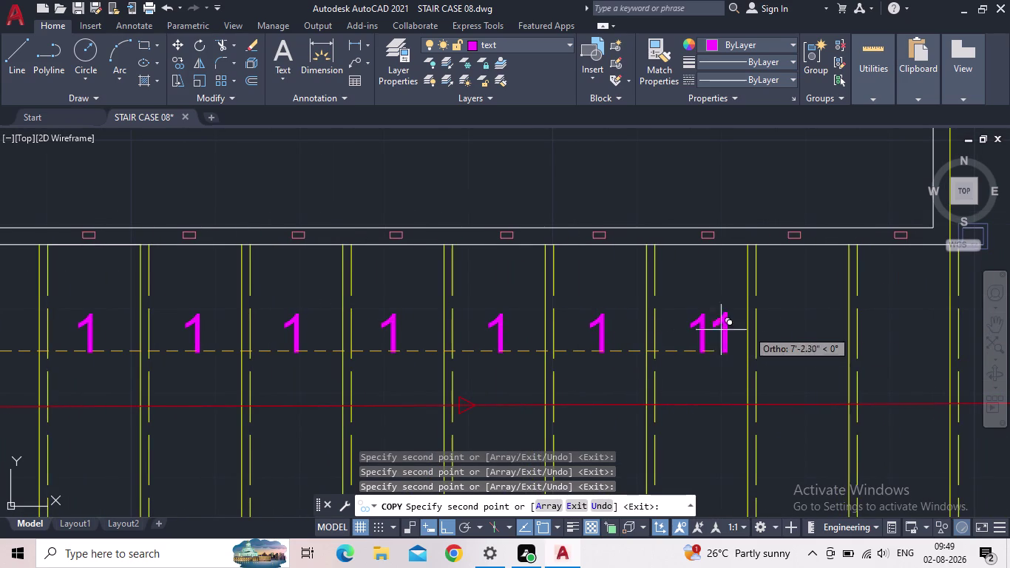
click(801, 332)
click(901, 332)
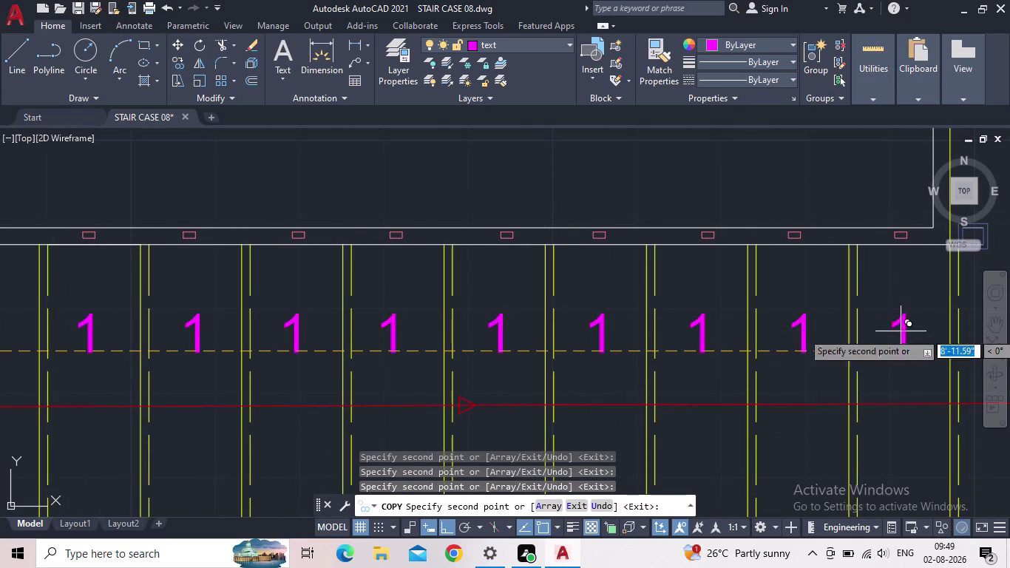
middle_drag(890, 375, 581, 396)
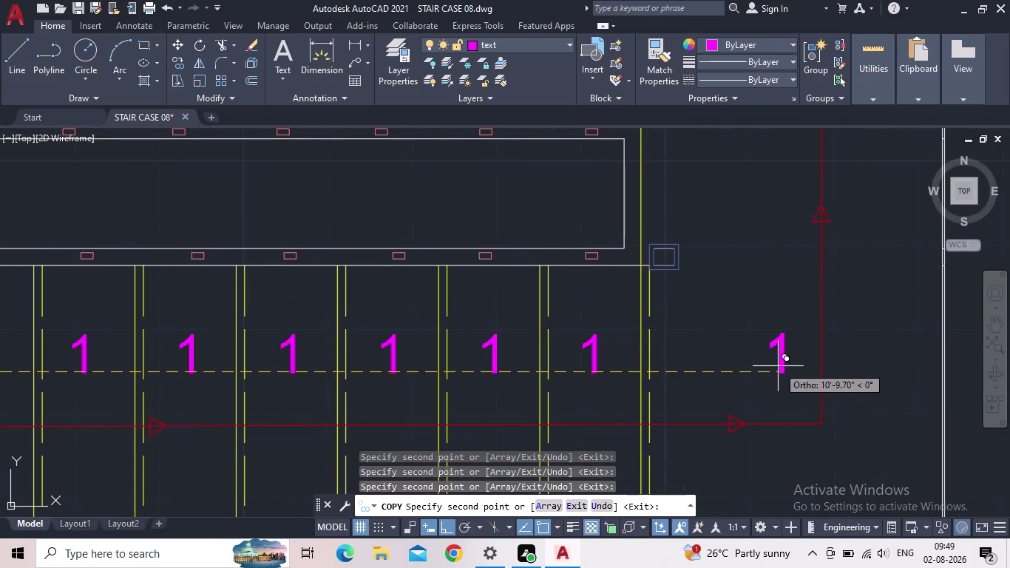
click(725, 371)
key(Escape)
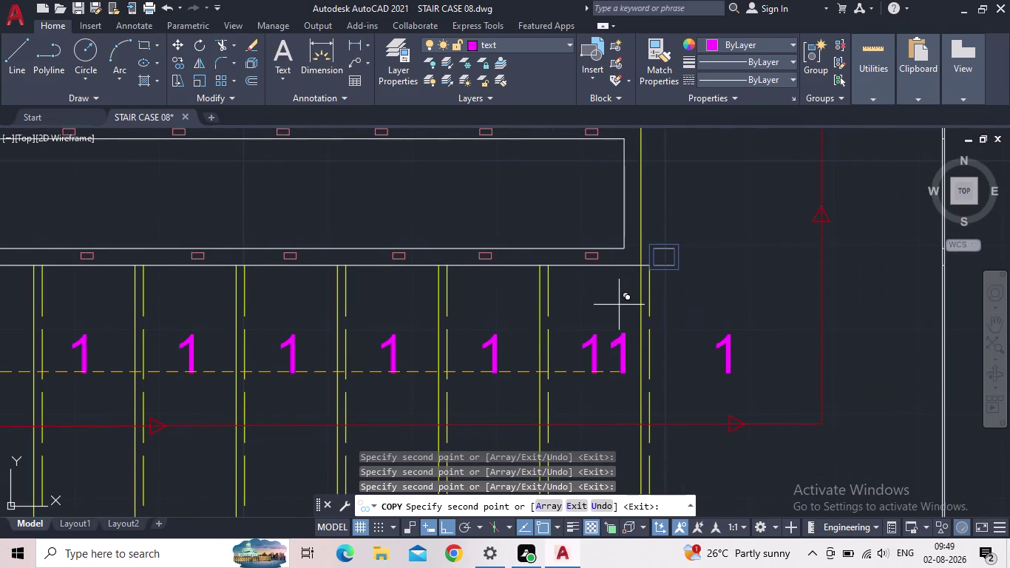
scroll(down, 3)
middle_drag(647, 342, 588, 381)
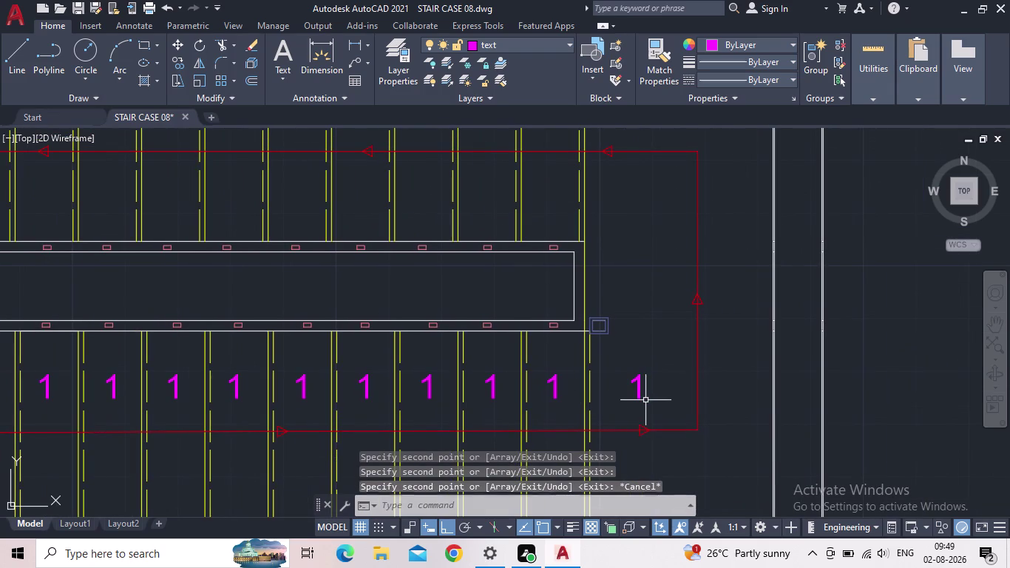
Copy the last step number 1 onto the upper flight's first tread, with Ortho off.
click(645, 405)
click(625, 377)
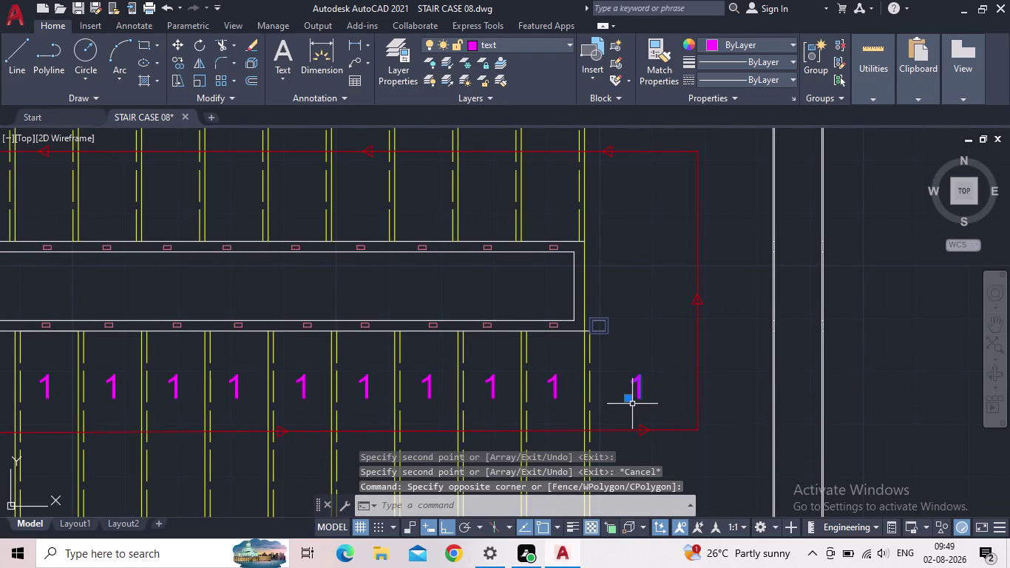
key(c)
key(o)
key(Return)
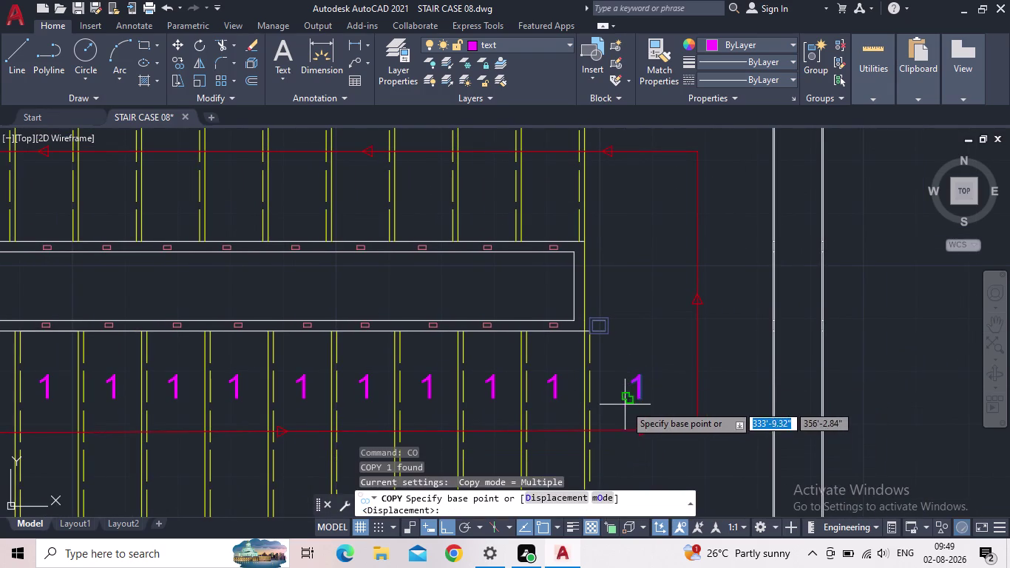
click(631, 400)
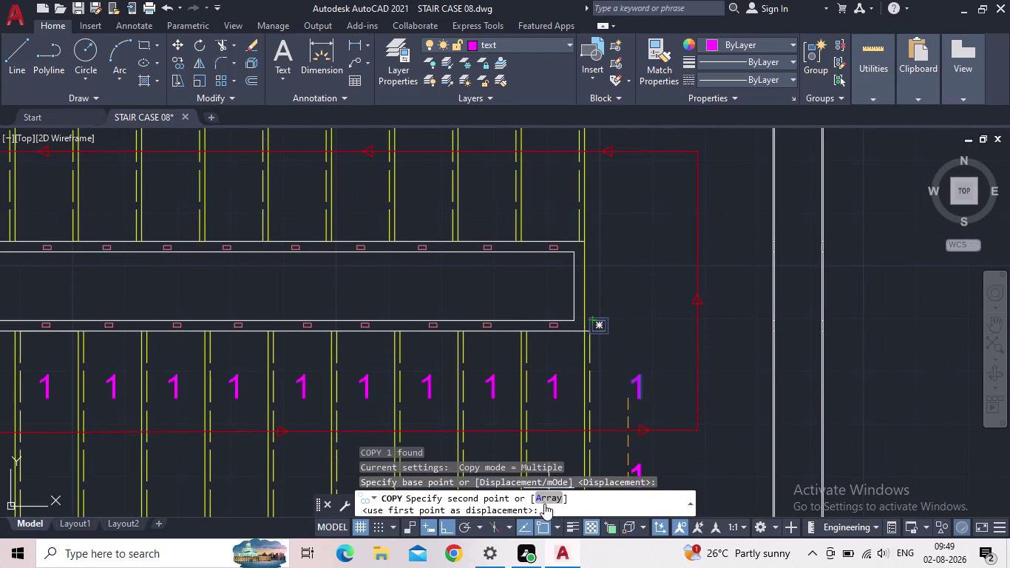
click(446, 528)
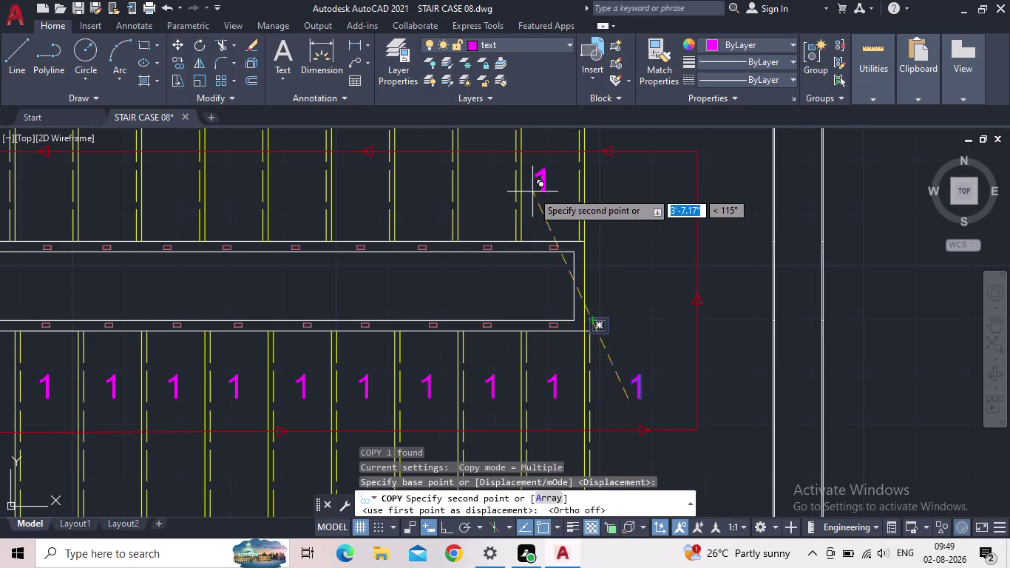
scroll(up, 3)
scroll(down, 3)
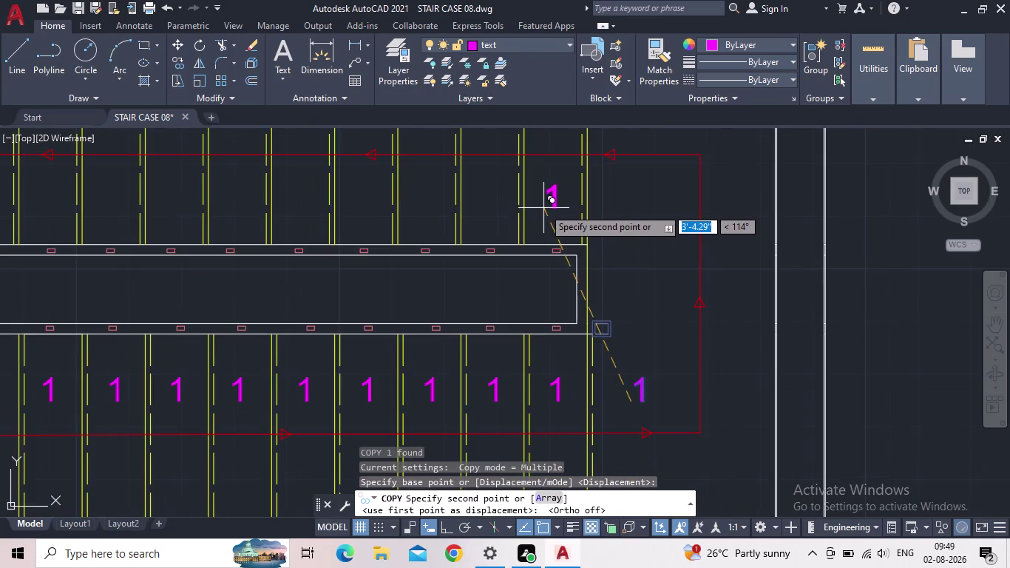
scroll(up, 3)
scroll(up, 3)
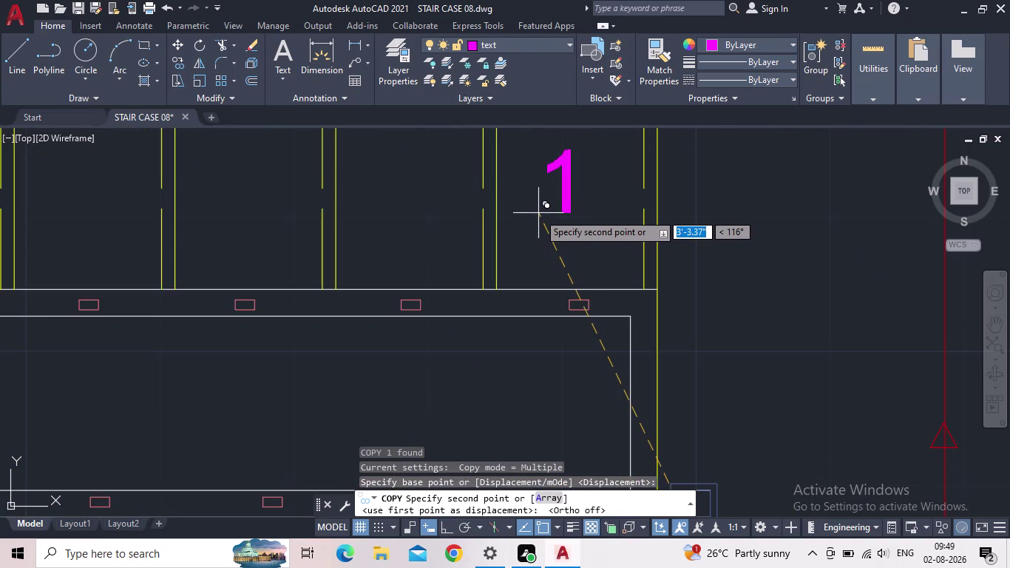
click(538, 219)
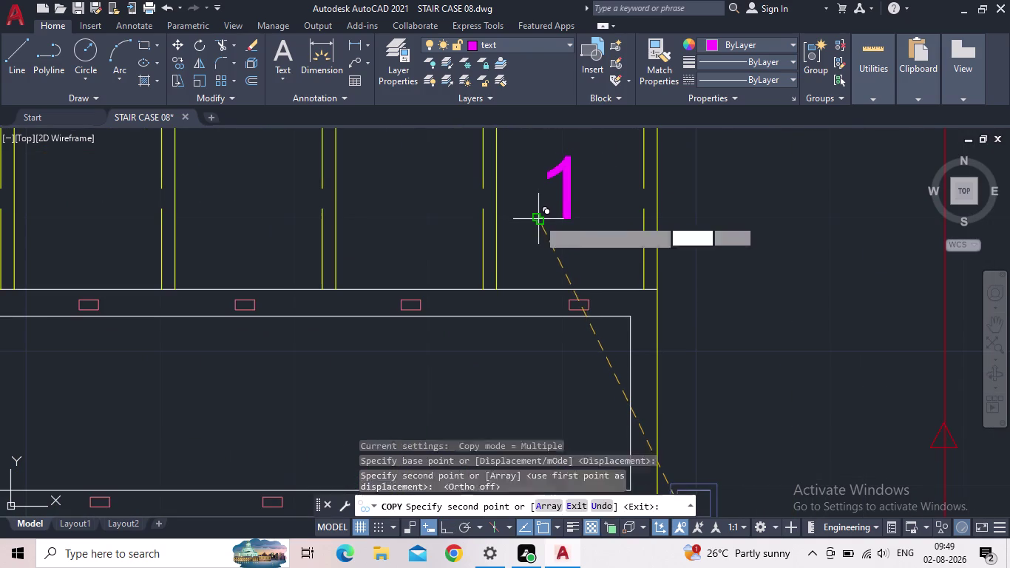
key(Escape)
scroll(down, 3)
Copy the upper step number 1 with Ortho on onto the nearest upper tread.
middle_drag(529, 249, 542, 289)
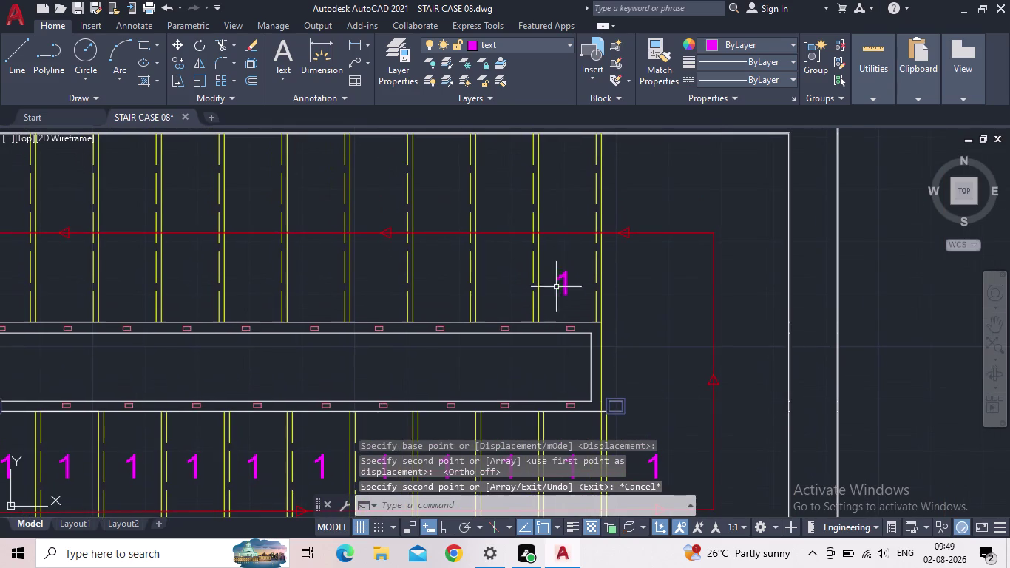
click(576, 287)
click(541, 283)
key(c)
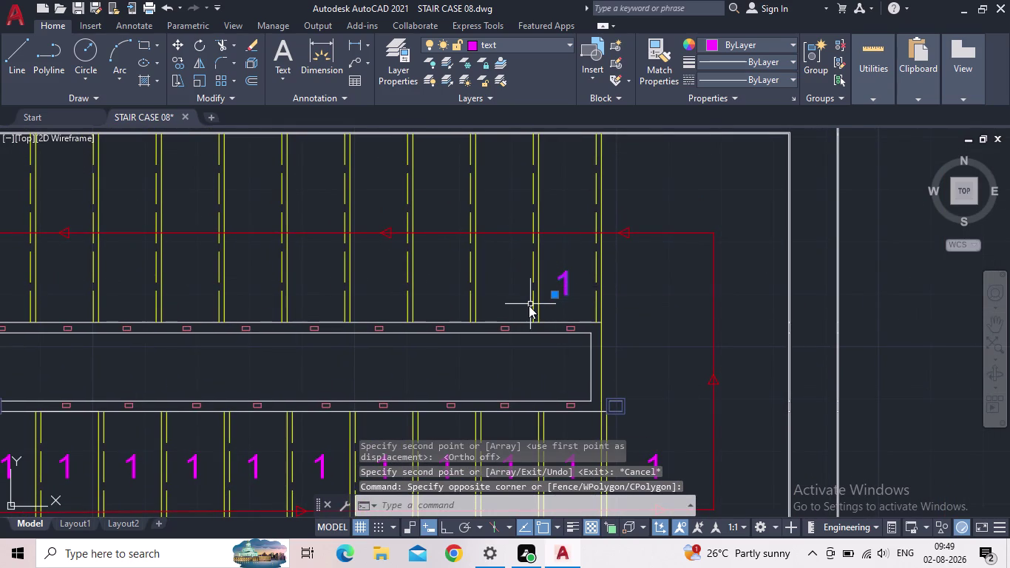
key(o)
key(Return)
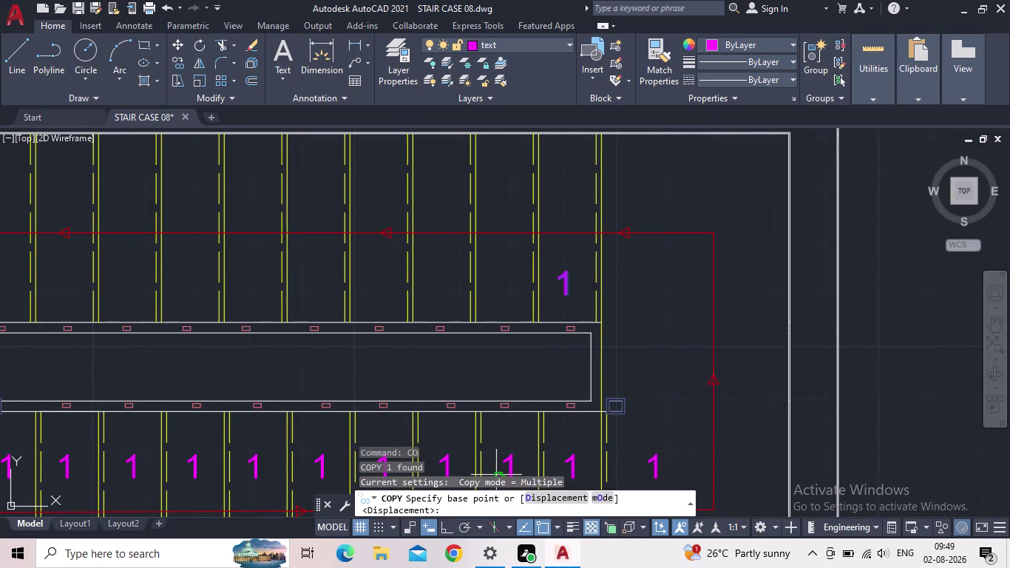
click(445, 527)
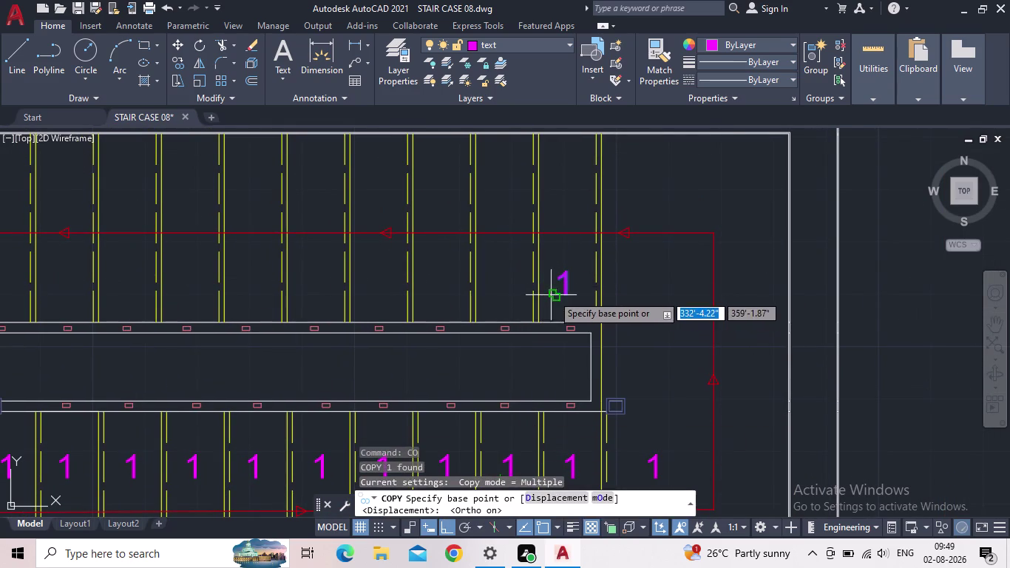
scroll(up, 3)
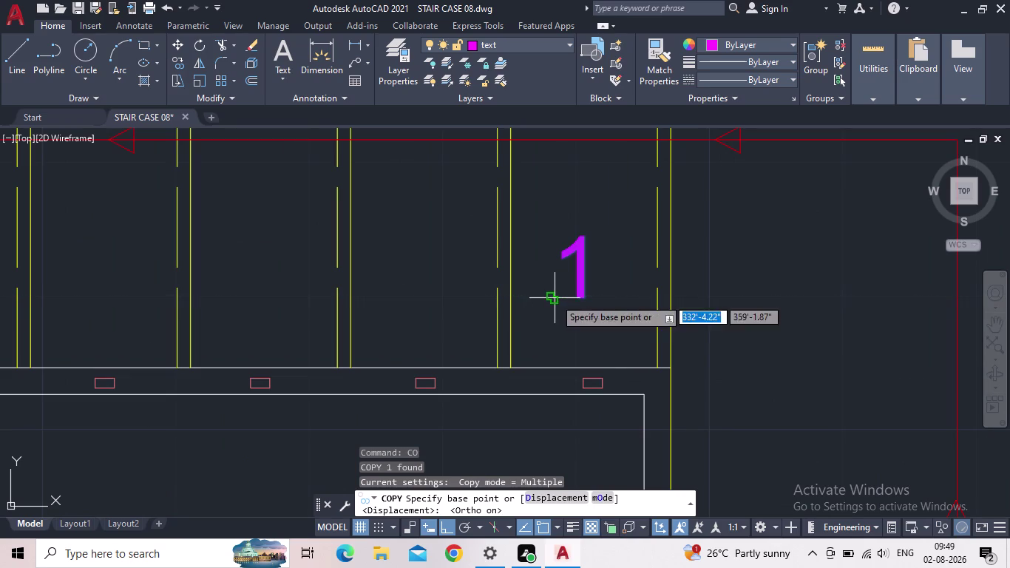
drag(555, 298, 546, 297)
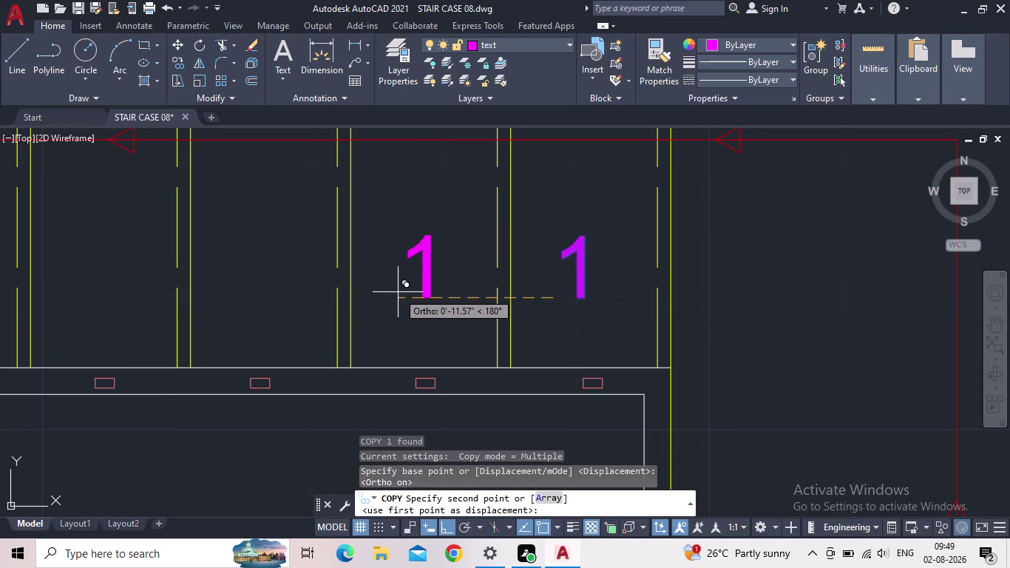
Place more 1 copies in the treads further left, panning along the flight.
click(398, 292)
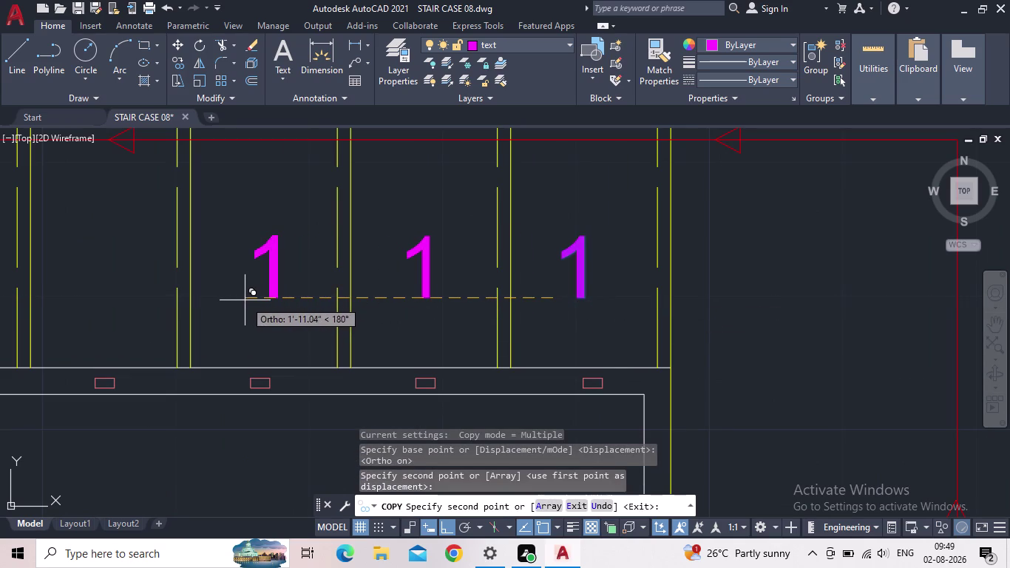
click(241, 300)
middle_drag(92, 313, 183, 314)
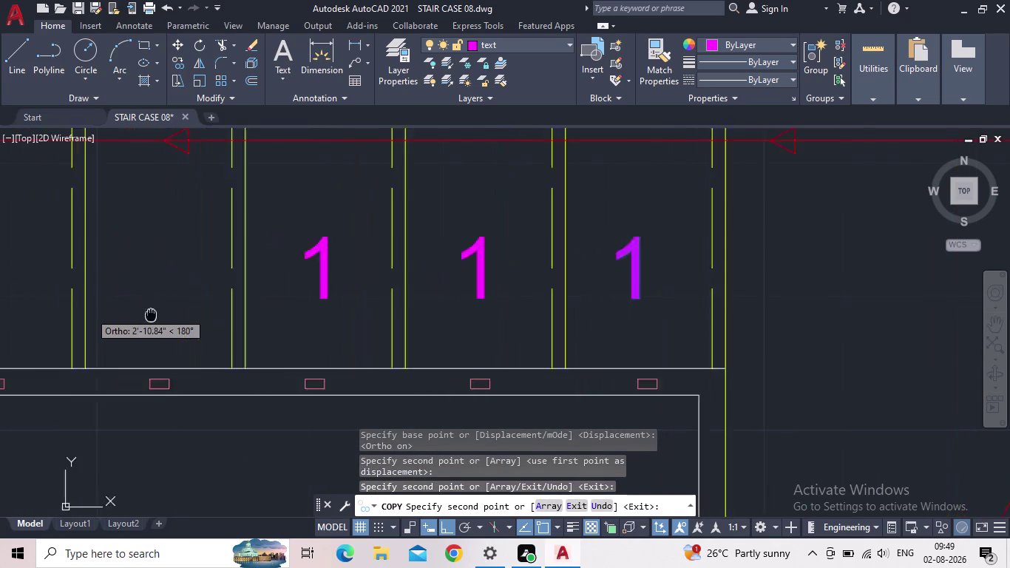
middle_drag(182, 314, 416, 318)
scroll(down, 3)
scroll(up, 3)
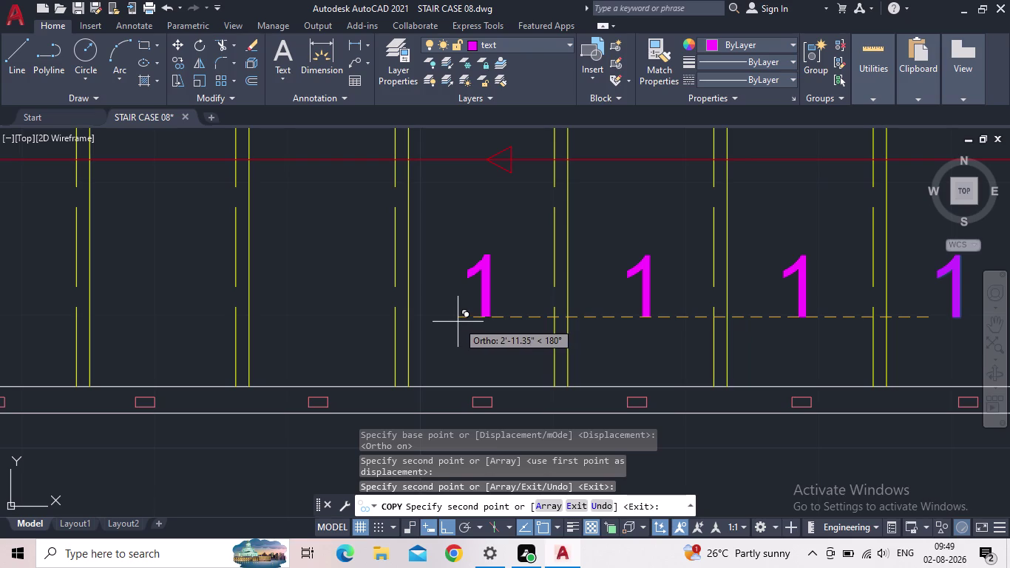
click(458, 320)
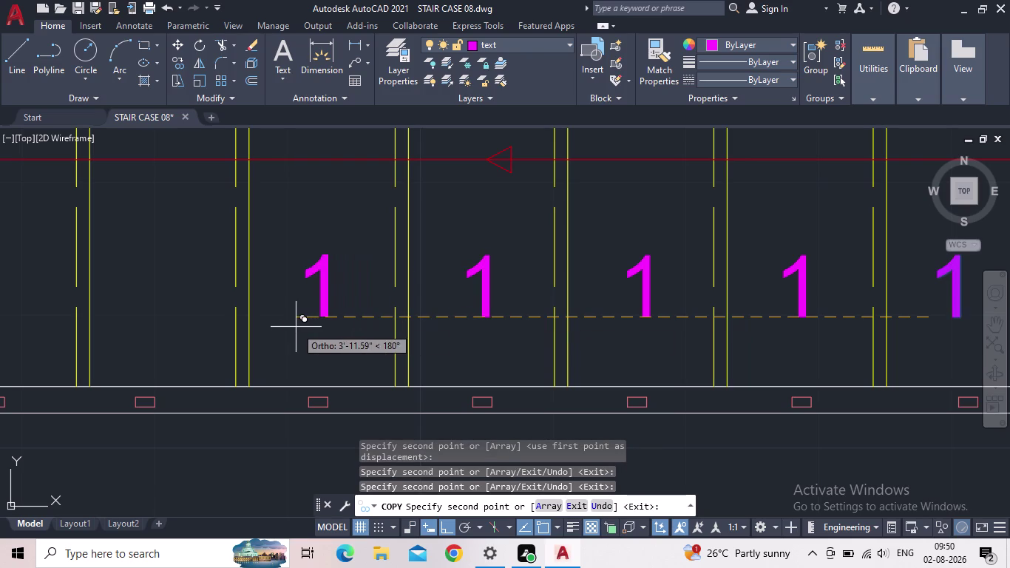
click(296, 327)
click(132, 331)
Place the remaining 1 copies in the leftmost treads and end the copy.
middle_drag(164, 336, 168, 338)
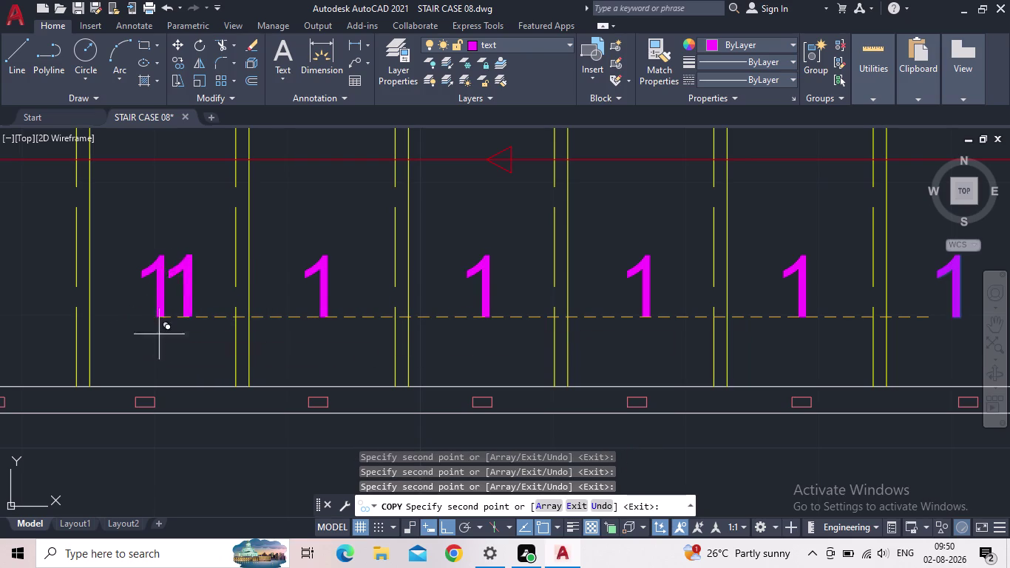
middle_drag(168, 338, 569, 341)
click(388, 326)
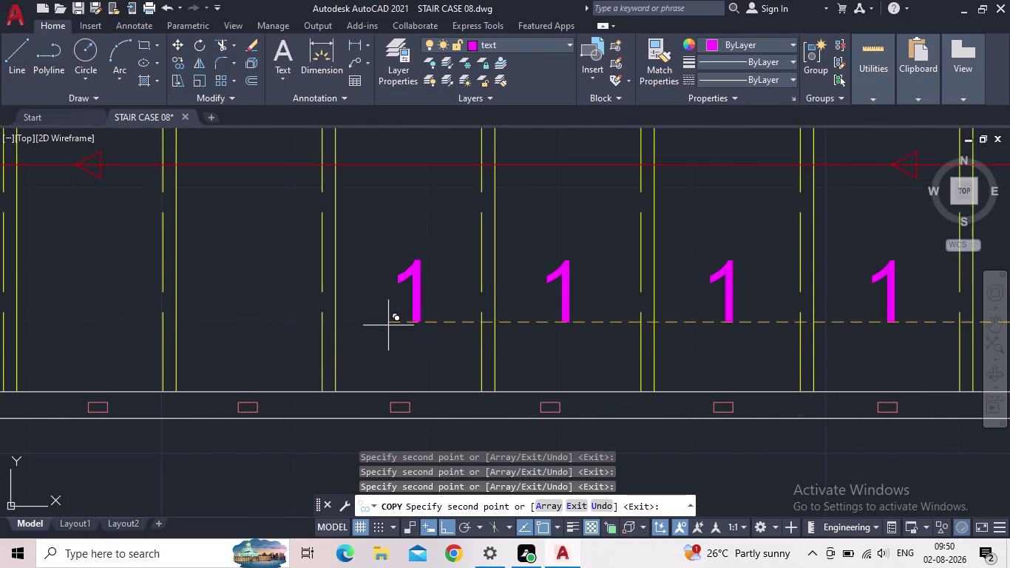
click(226, 327)
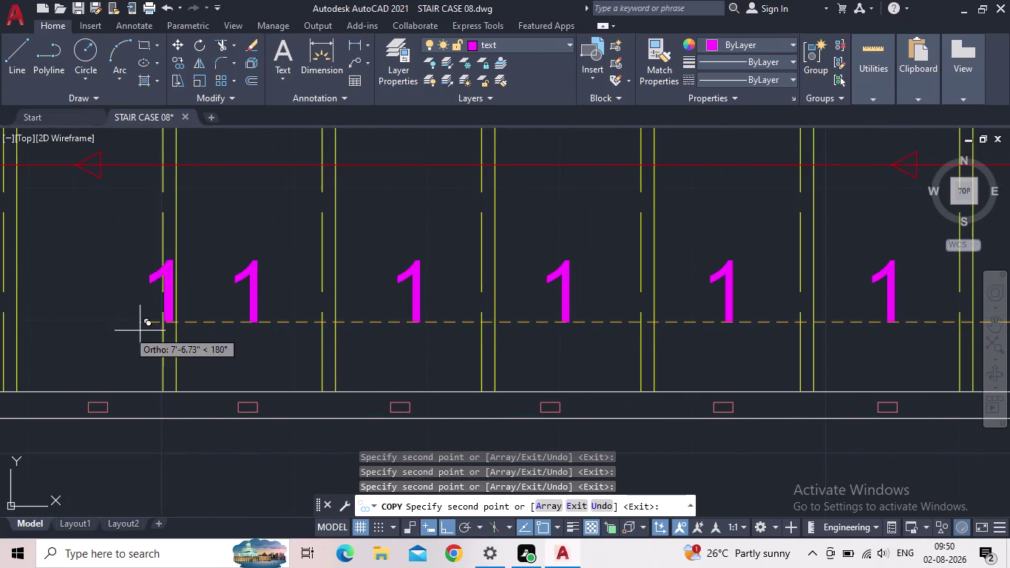
click(66, 332)
middle_drag(151, 338, 159, 342)
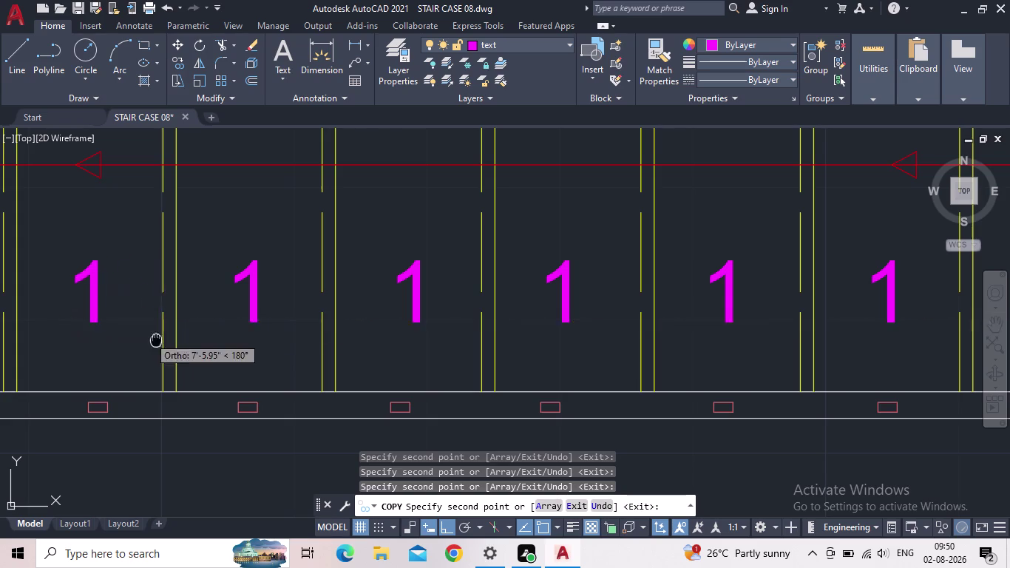
middle_drag(159, 342, 517, 349)
scroll(down, 3)
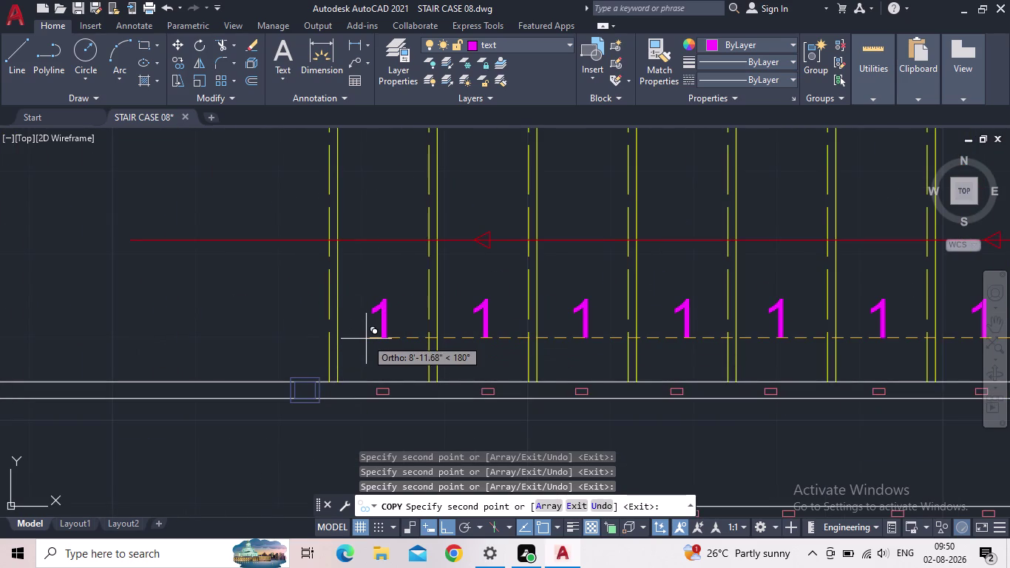
click(364, 339)
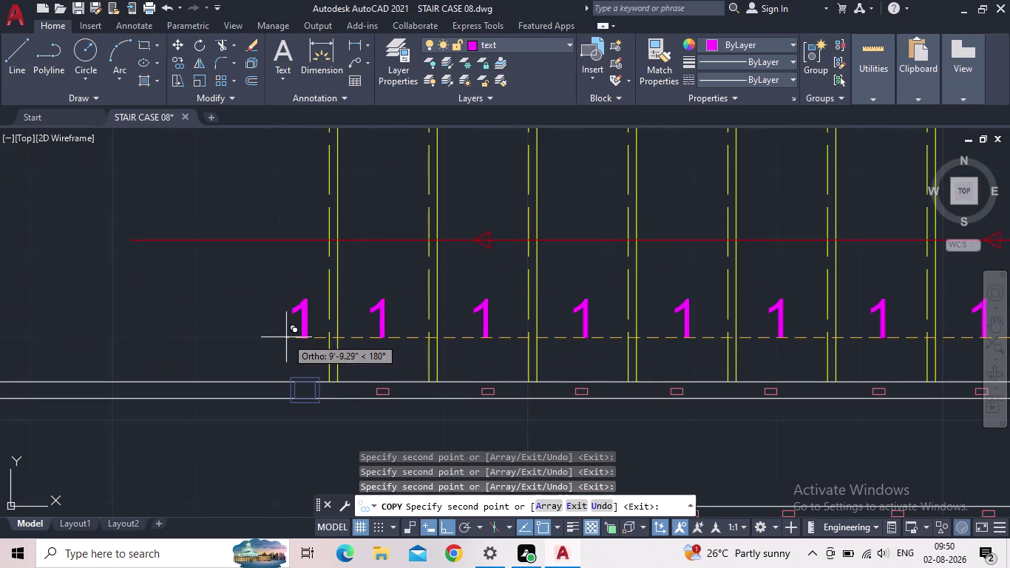
drag(258, 337, 265, 337)
key(Escape)
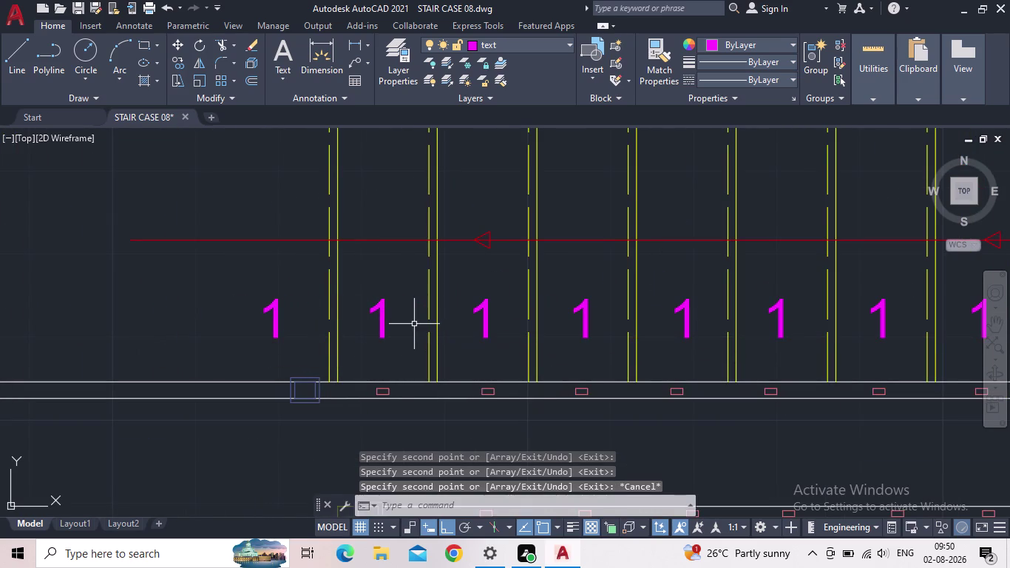
scroll(down, 3)
Start the TCOUNT auto-numbering command with both flights in view.
middle_drag(459, 342, 381, 276)
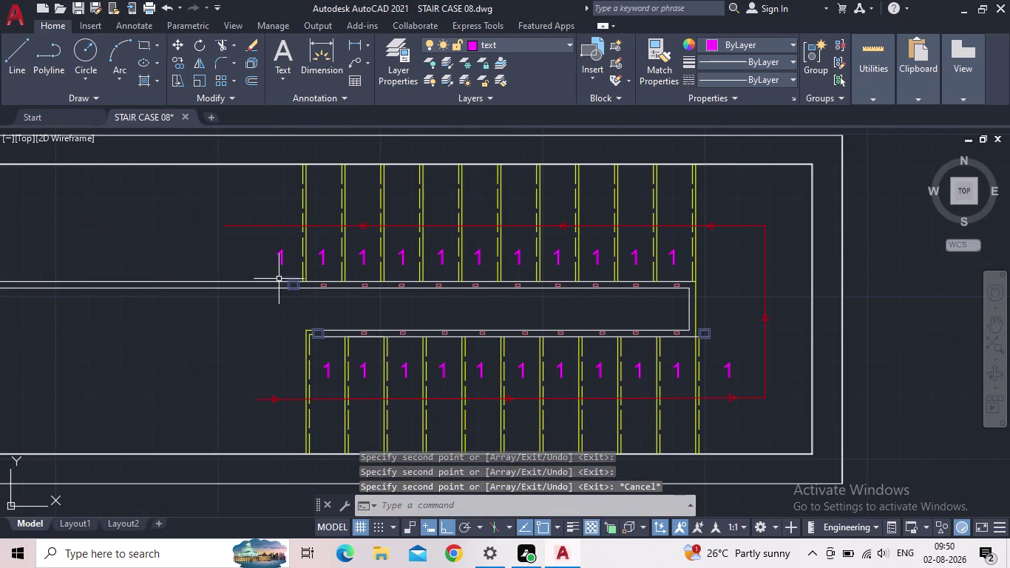
text(TC)
key(o)
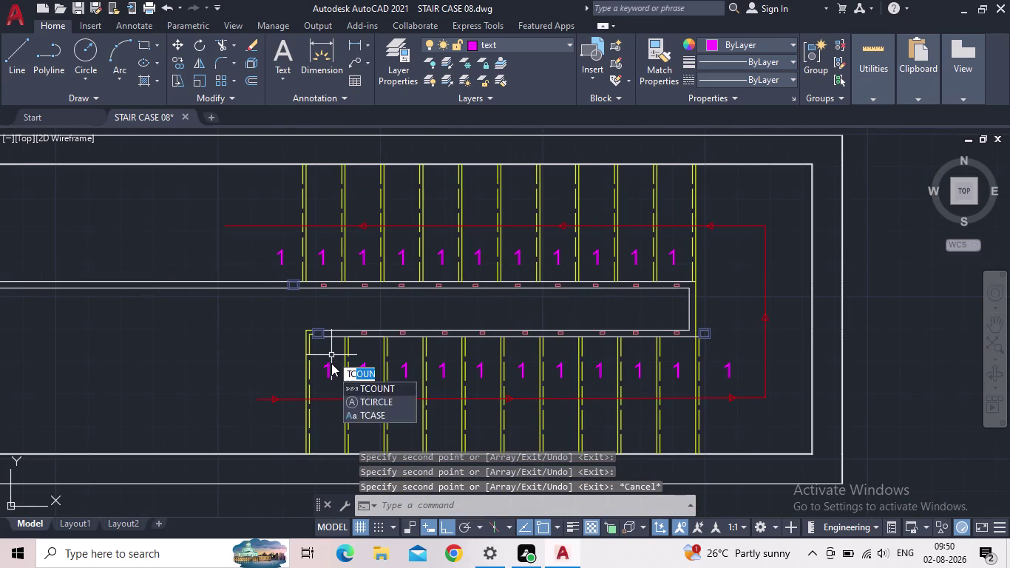
text(UN)
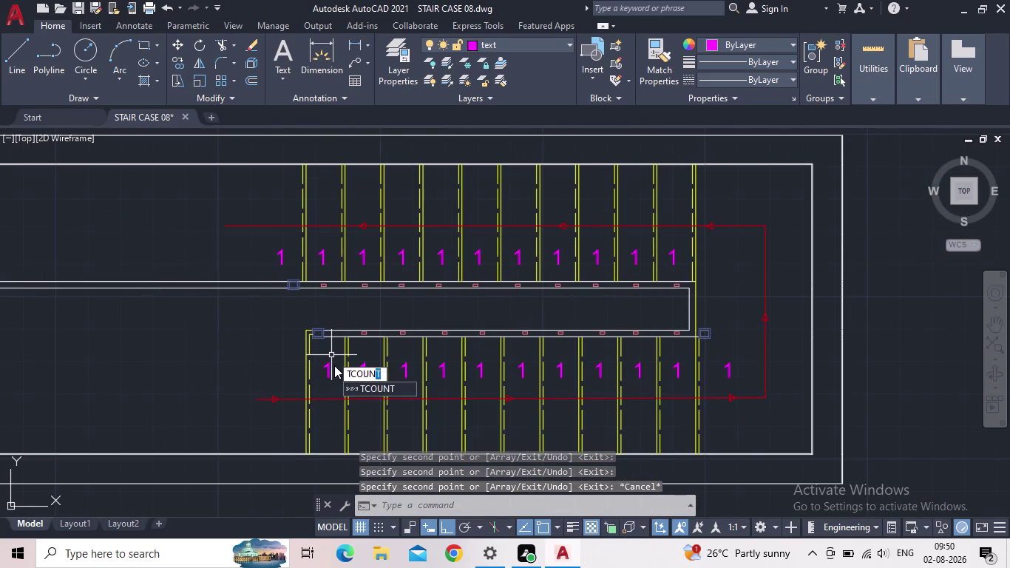
click(373, 386)
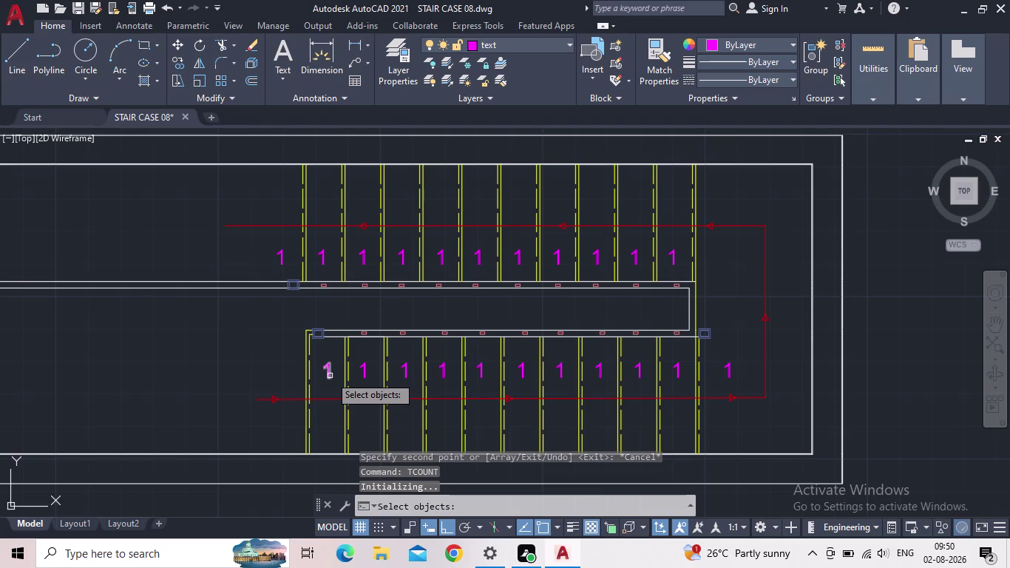
Pick the eleven lower-flight step labels in order from the flight's start.
click(330, 375)
click(367, 375)
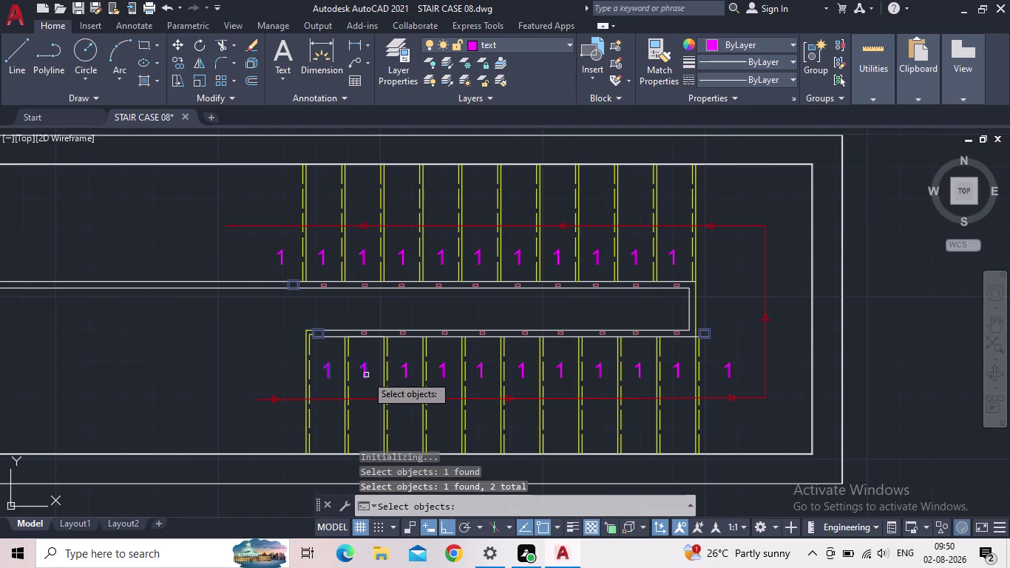
scroll(up, 3)
click(409, 374)
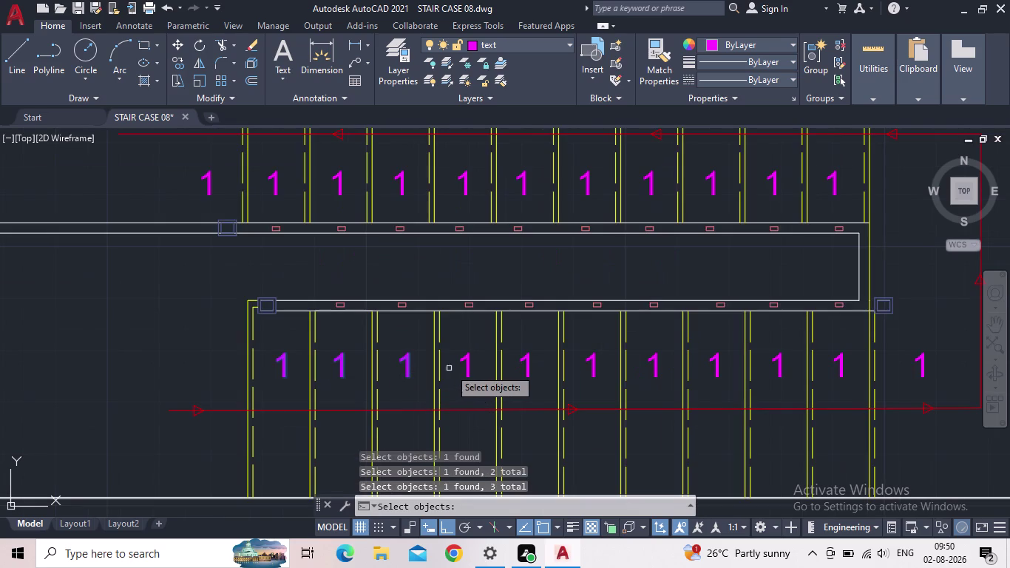
click(468, 367)
click(527, 373)
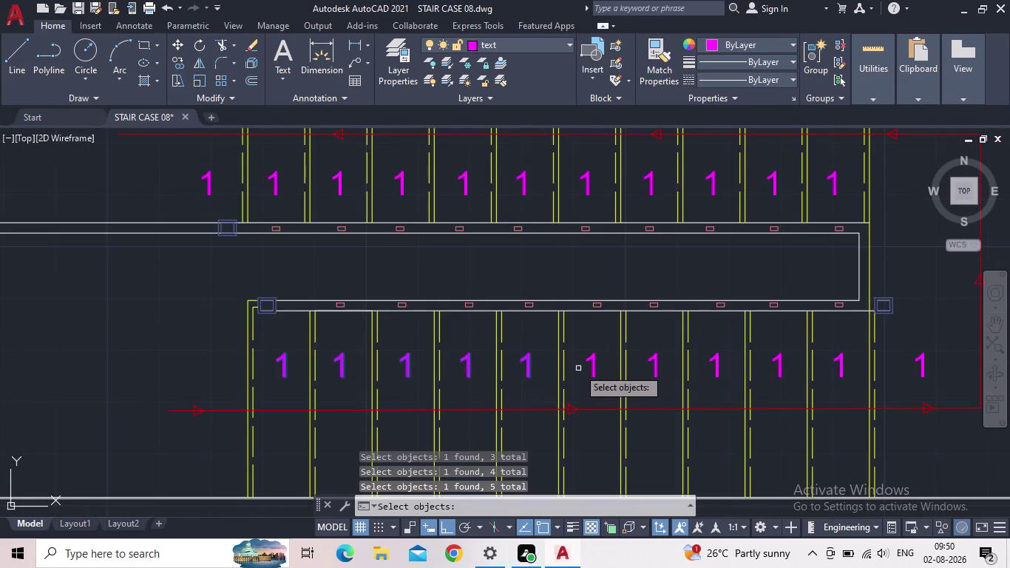
click(591, 363)
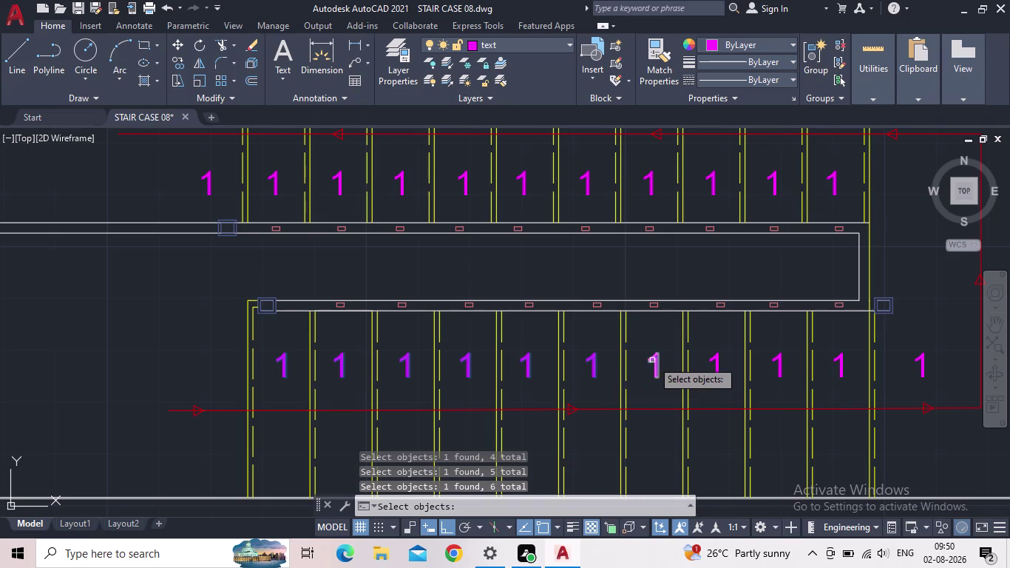
click(653, 360)
click(719, 359)
click(774, 360)
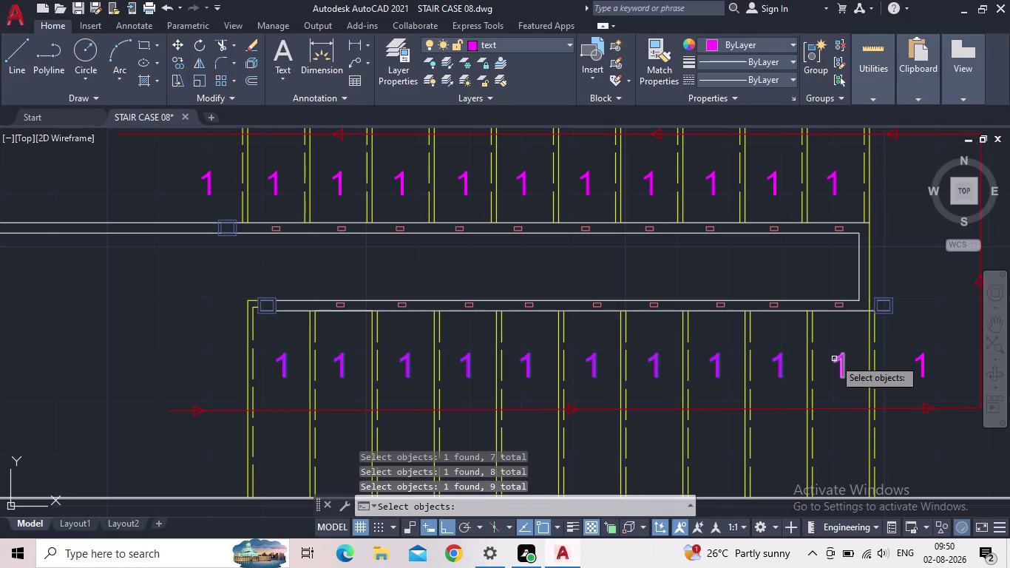
click(835, 359)
click(920, 358)
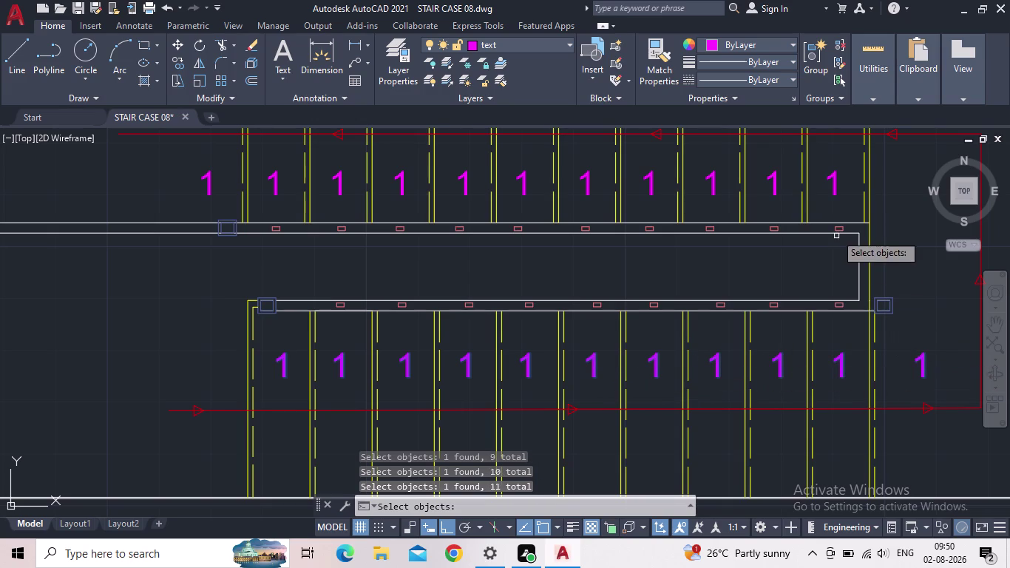
Pick the eleven upper-flight step labels in walking order and finish the selection.
click(836, 188)
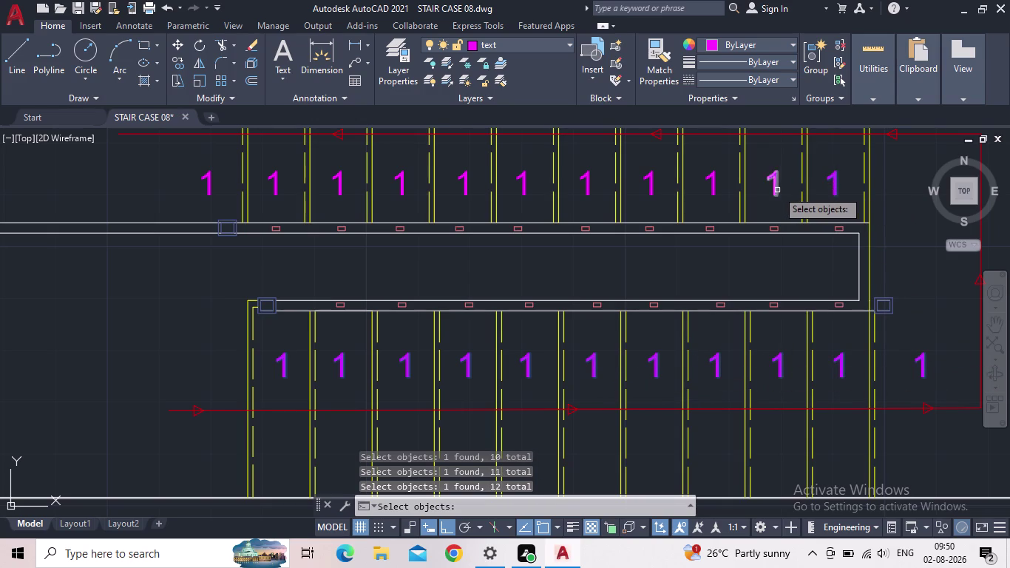
click(777, 191)
click(713, 188)
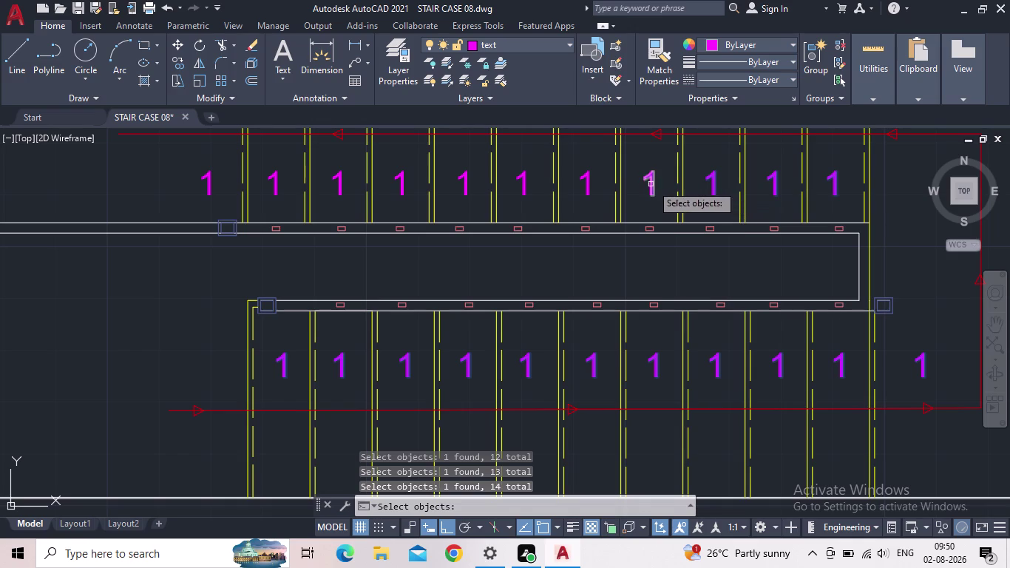
click(654, 183)
click(590, 182)
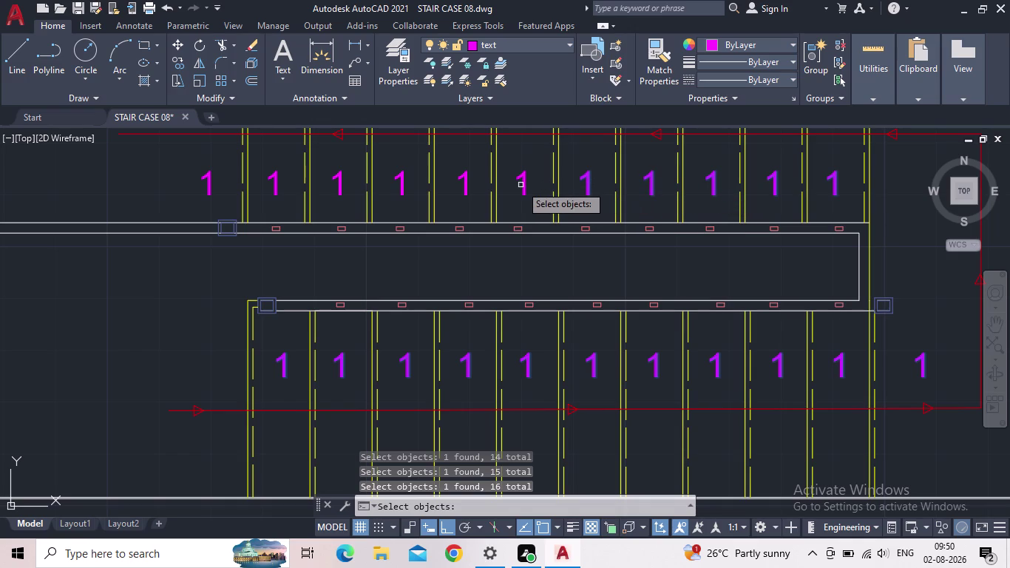
click(524, 184)
click(468, 187)
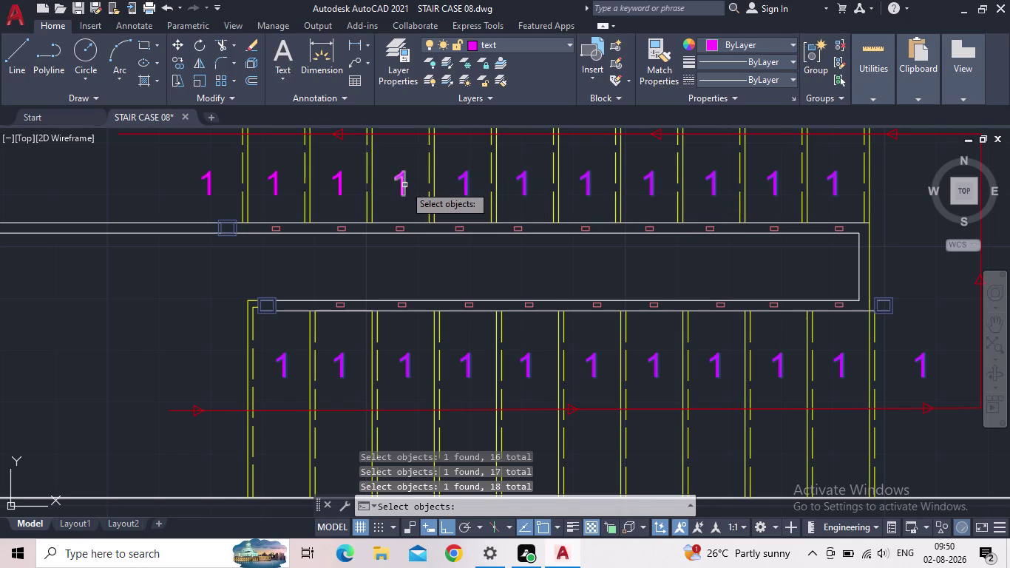
click(403, 185)
click(343, 185)
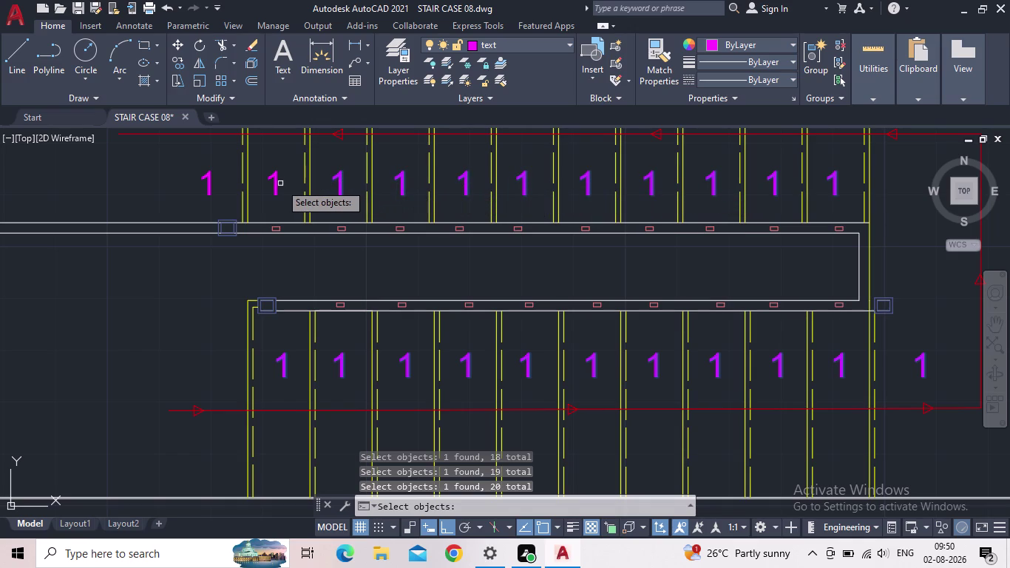
click(278, 185)
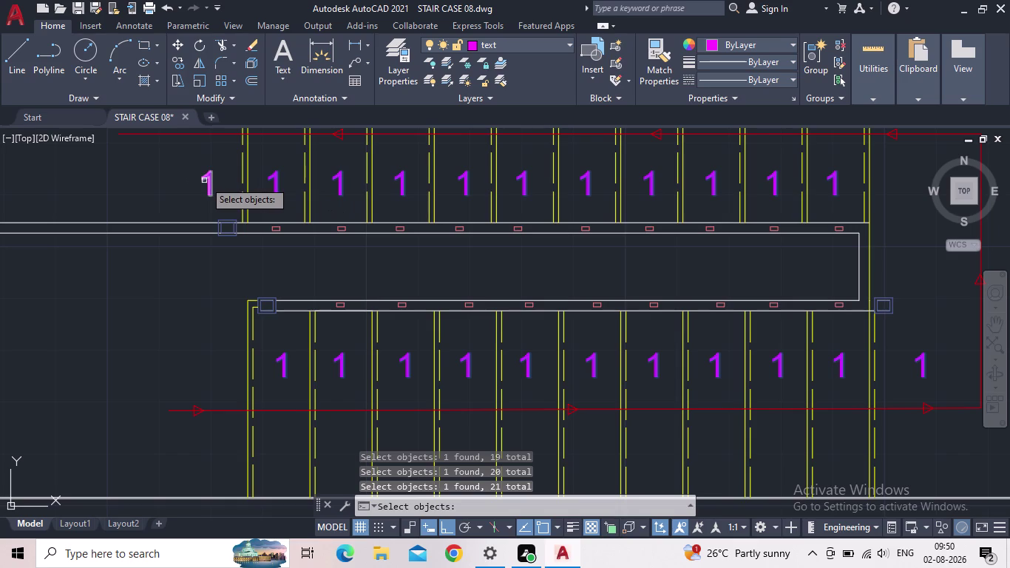
click(204, 181)
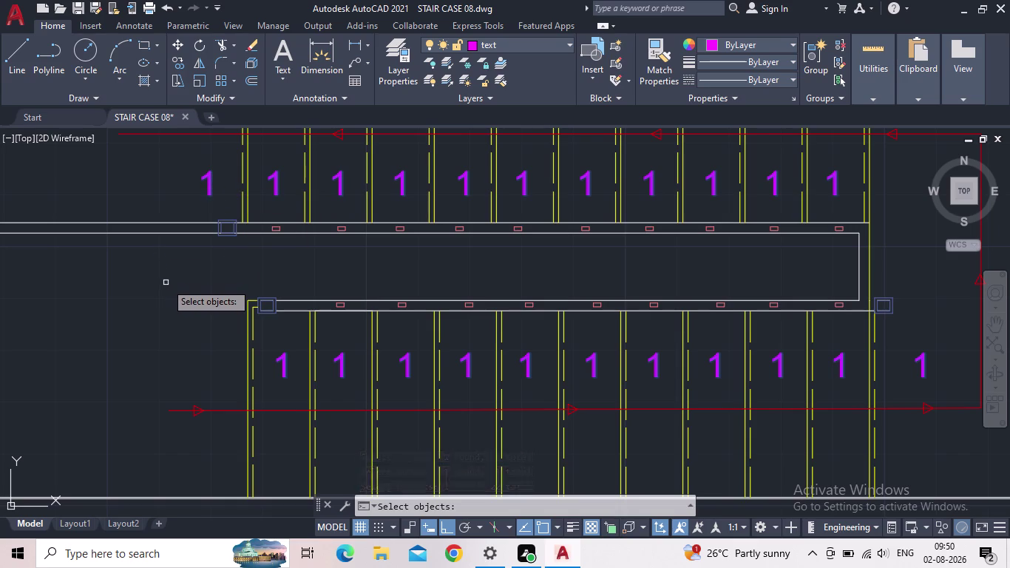
key(Return)
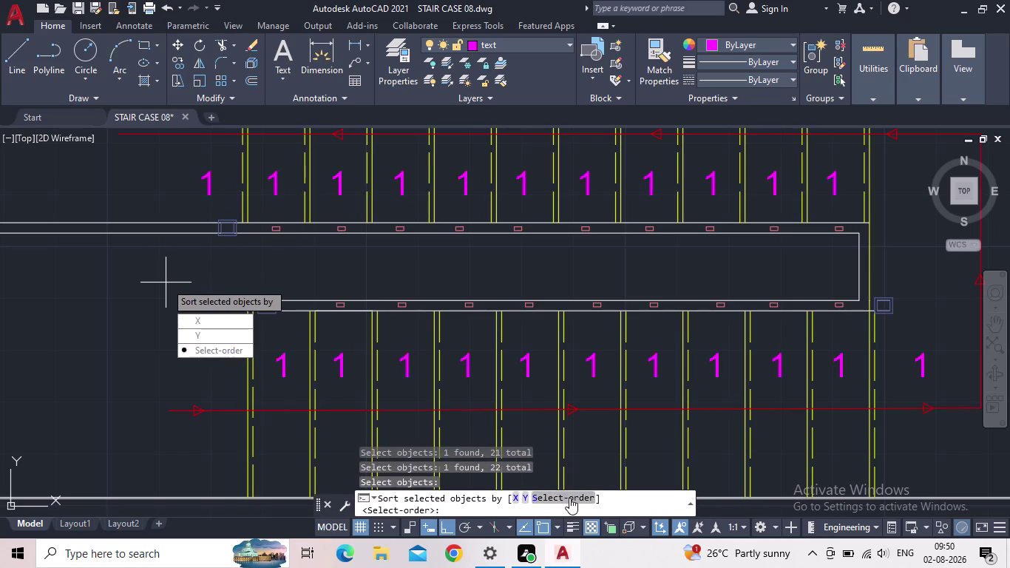
Number the labels in pick order with start 1, increment 1, overwriting each 1.
click(570, 498)
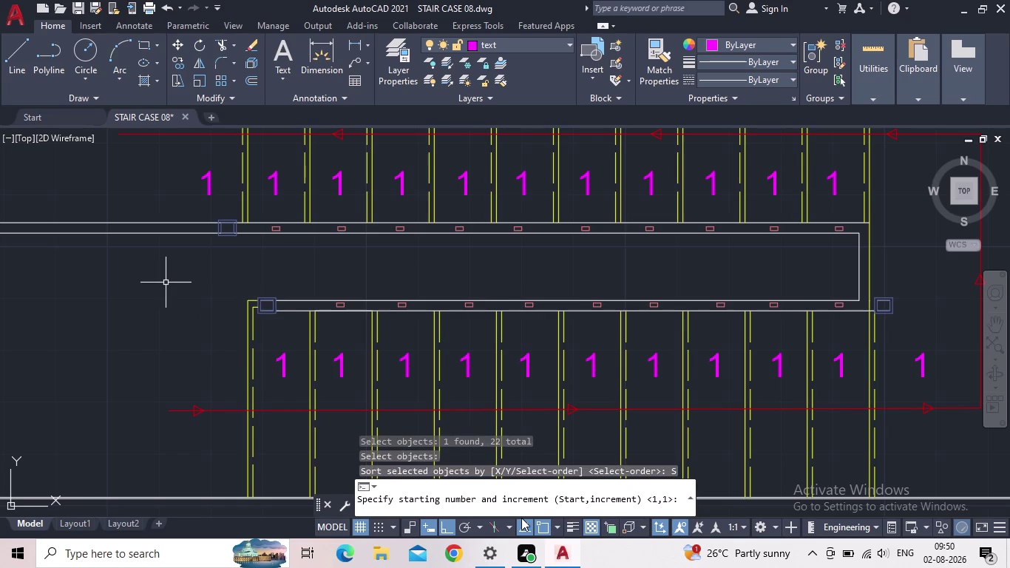
key(1)
key(comma)
key(1)
key(Return)
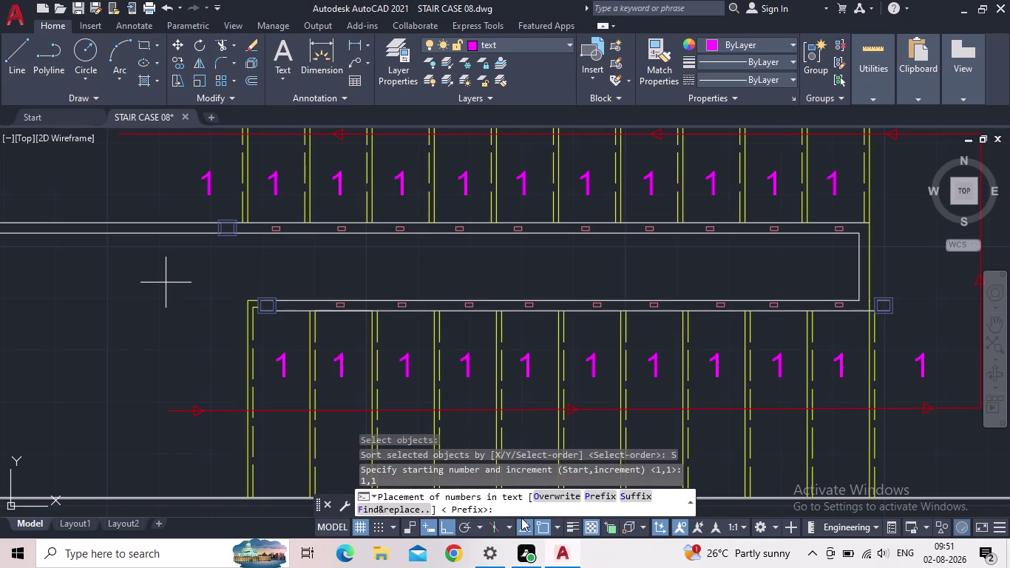
click(549, 497)
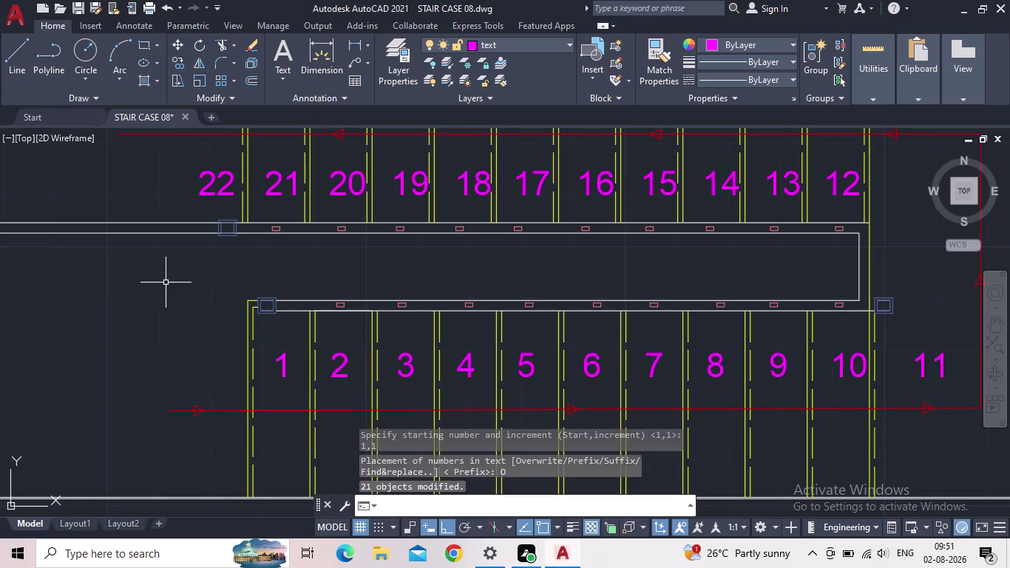
scroll(down, 3)
middle_drag(538, 366, 527, 368)
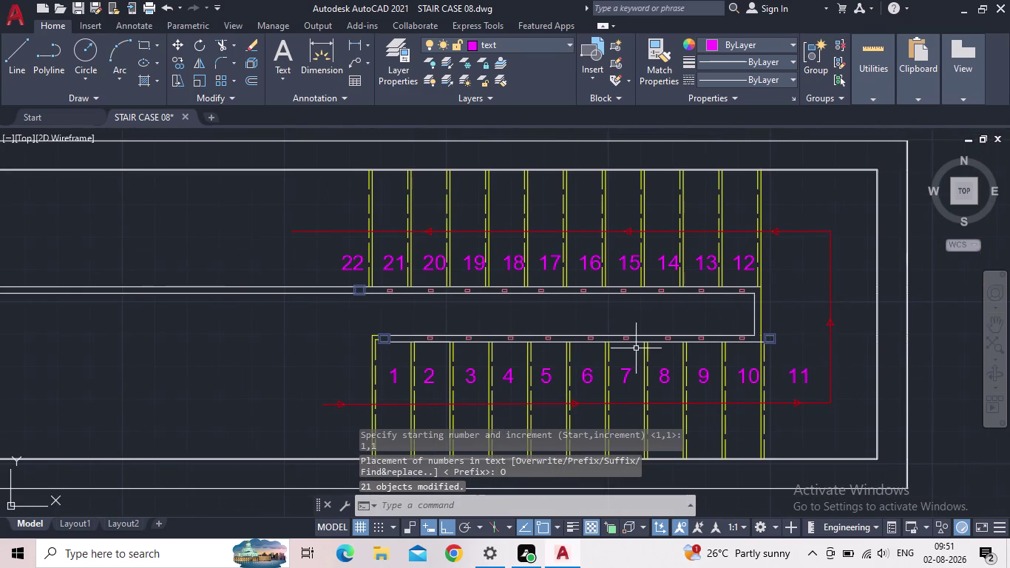
scroll(up, 3)
scroll(down, 3)
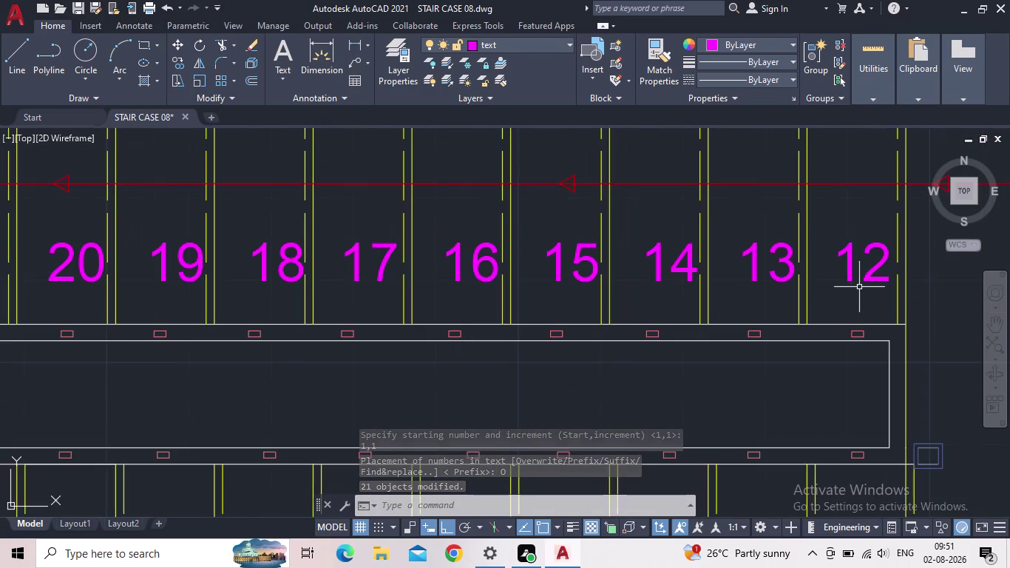
Shift step numbers 12, 13 and 14 left to centre them in their treads.
click(864, 289)
click(840, 268)
click(833, 281)
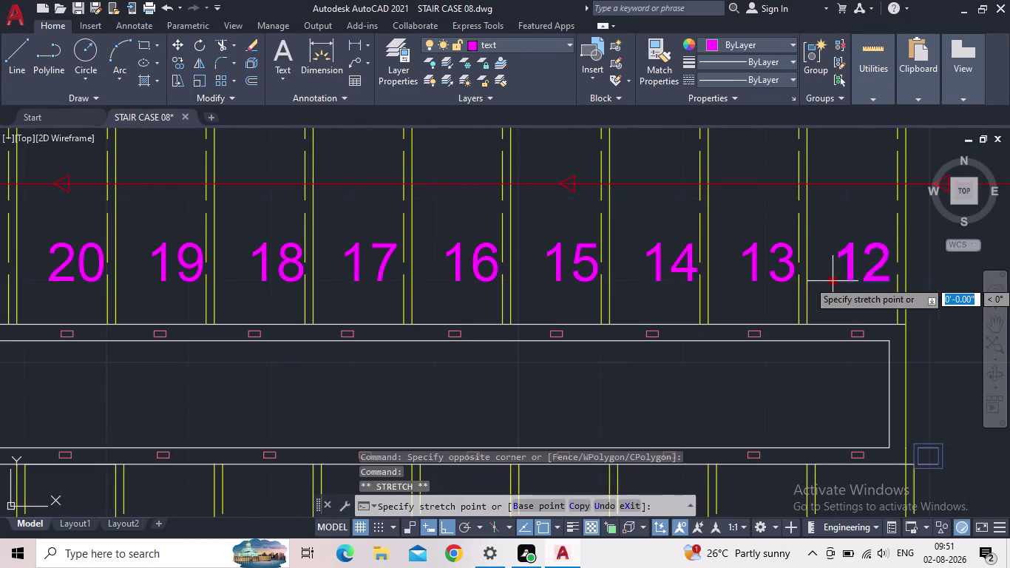
click(825, 278)
click(795, 279)
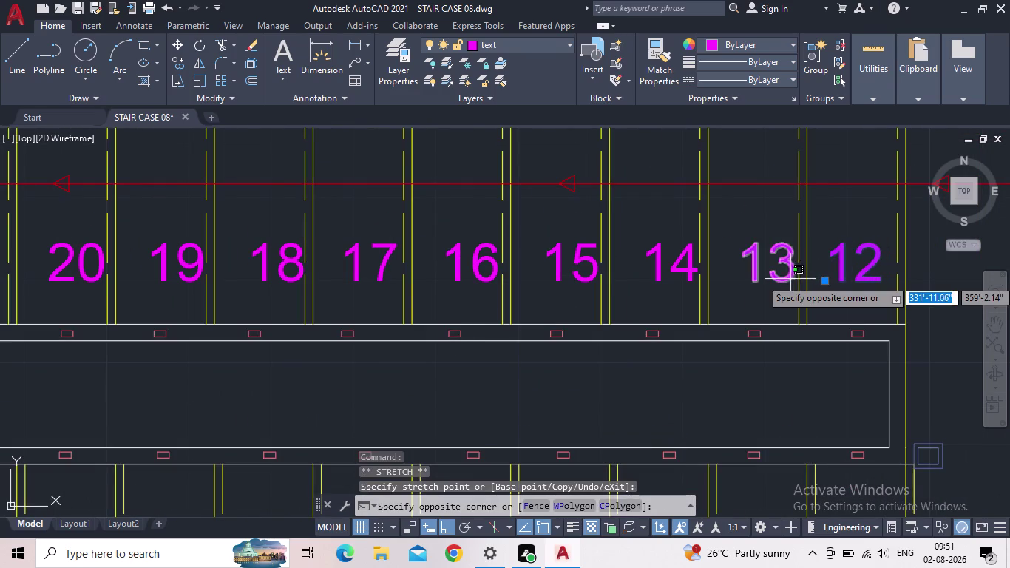
click(786, 278)
key(Escape)
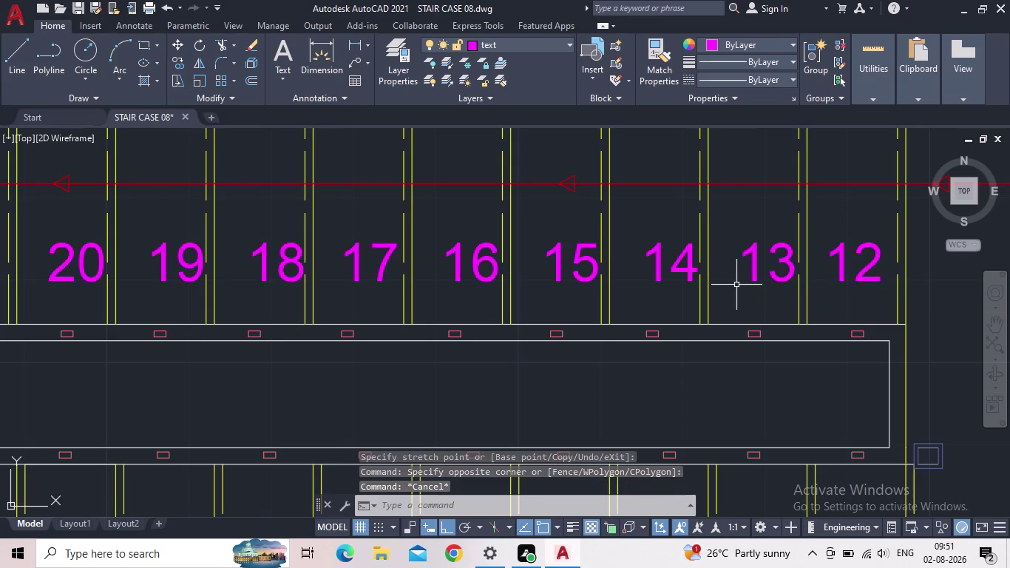
click(757, 276)
click(739, 281)
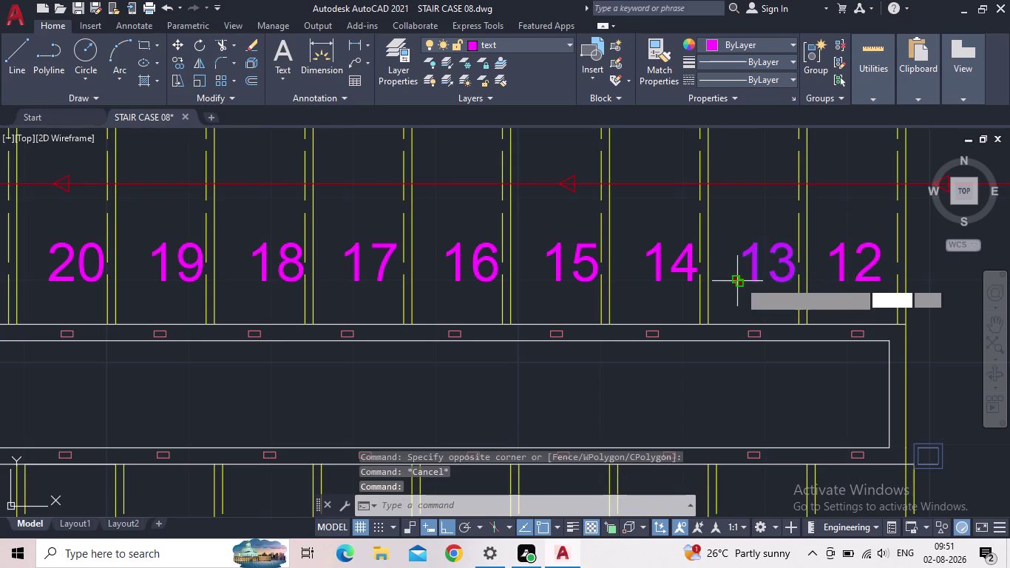
click(725, 281)
click(684, 280)
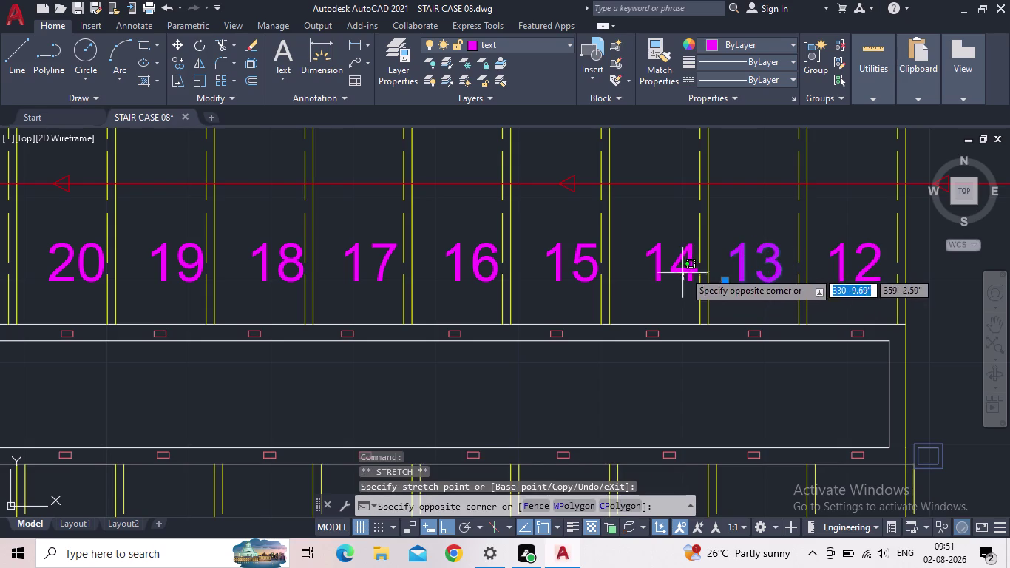
click(684, 270)
click(682, 269)
click(674, 272)
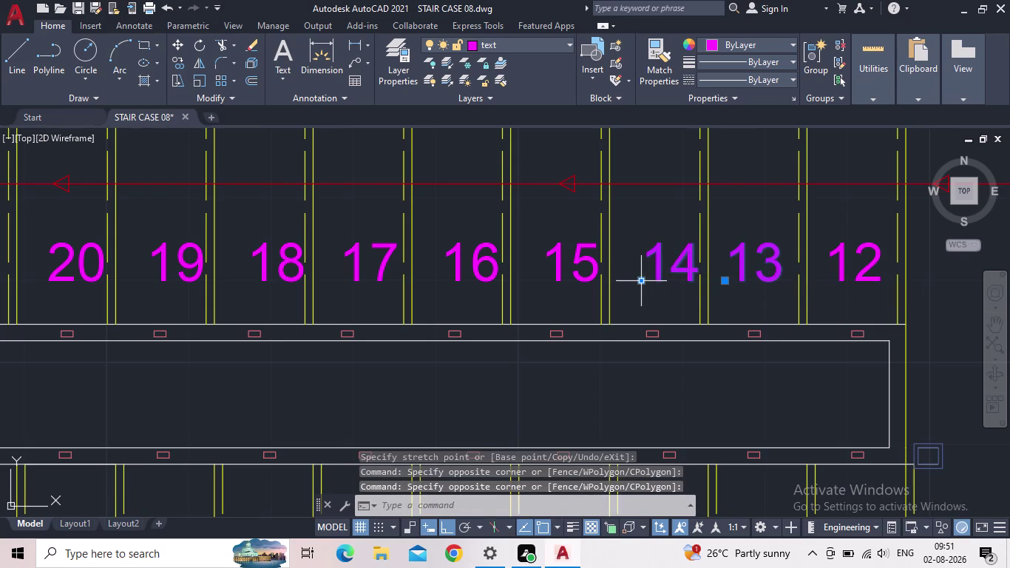
click(643, 281)
Shift step numbers 15, 16 and 17 left within their treads.
click(627, 282)
click(588, 275)
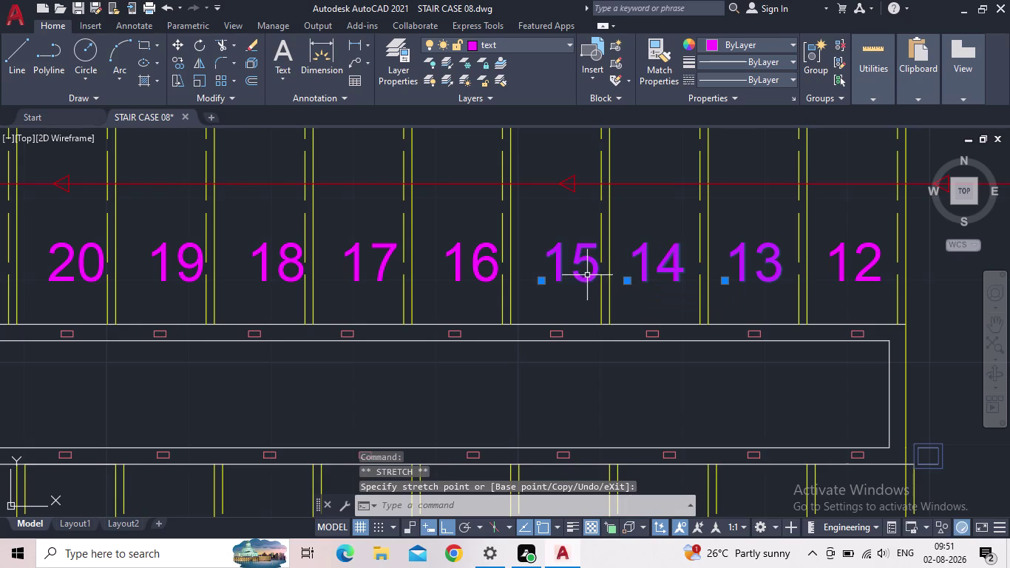
click(540, 282)
click(527, 281)
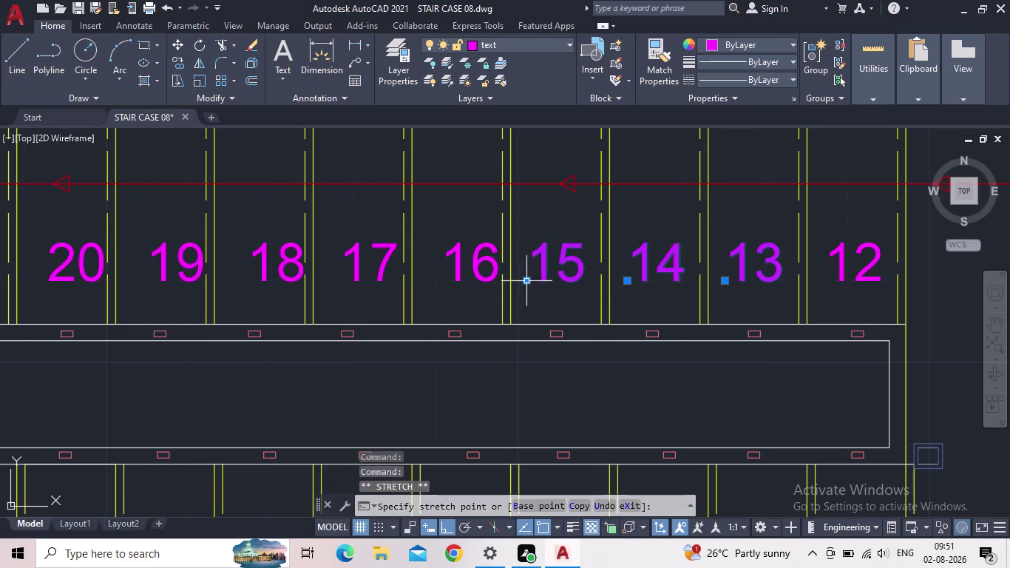
click(480, 274)
click(441, 280)
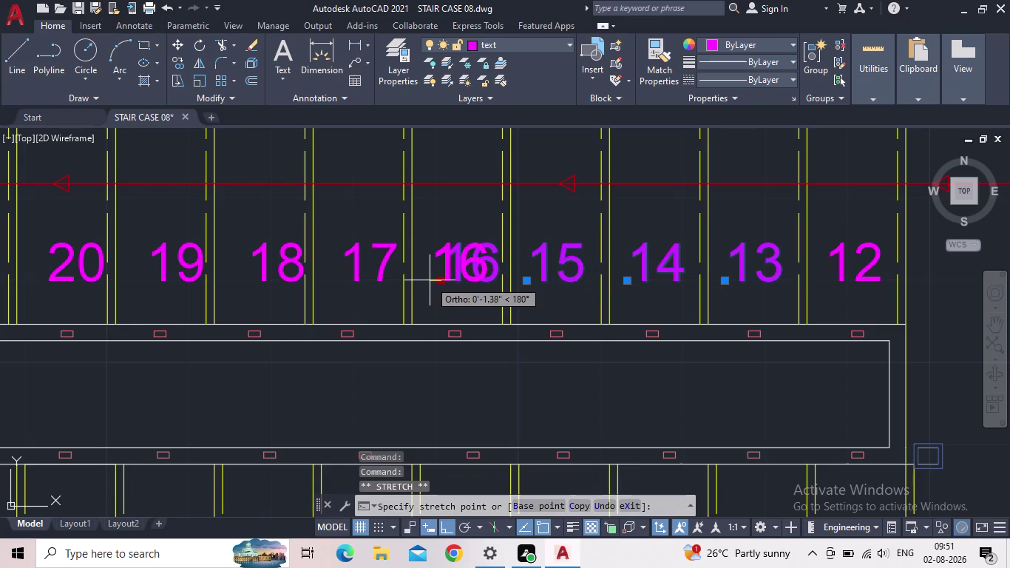
click(427, 280)
click(369, 273)
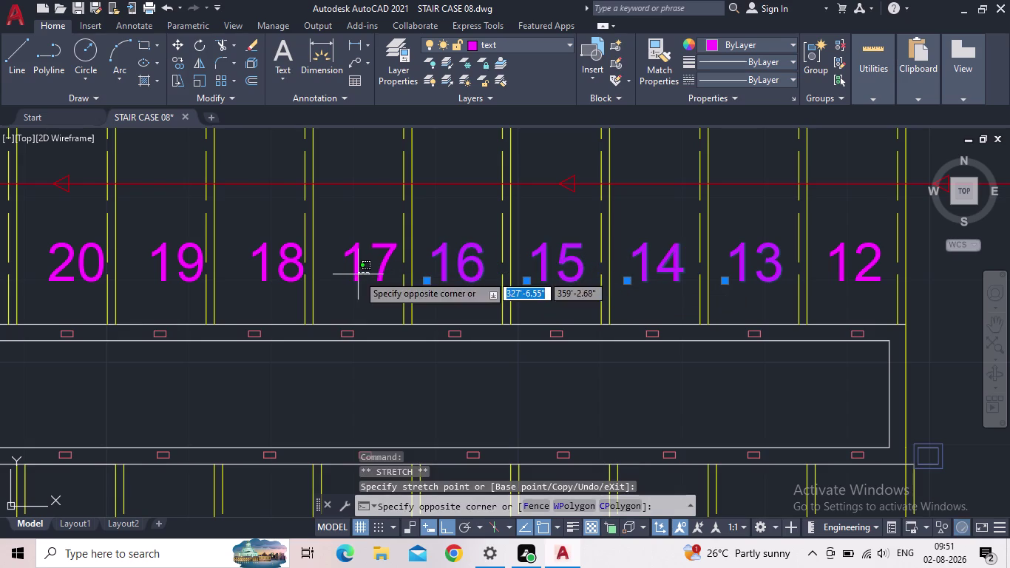
click(358, 274)
click(338, 280)
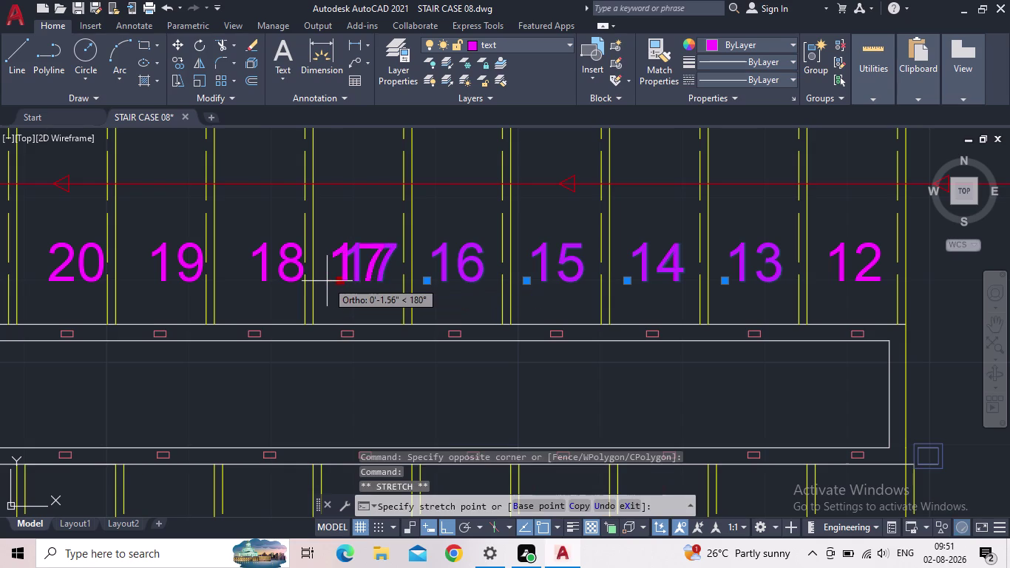
click(328, 281)
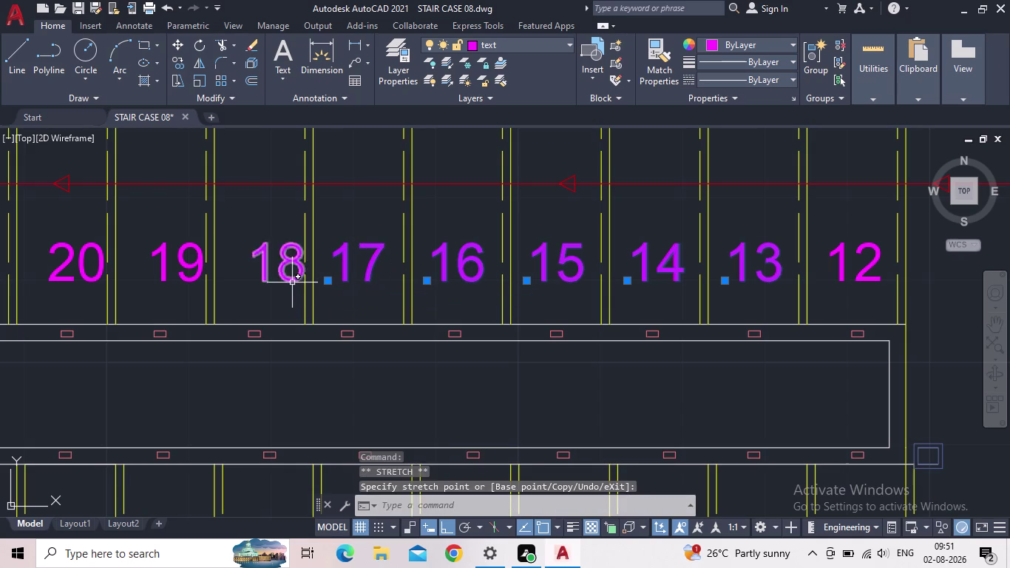
Shift step numbers 18 and 19 left to centre them.
click(292, 282)
click(251, 281)
click(229, 282)
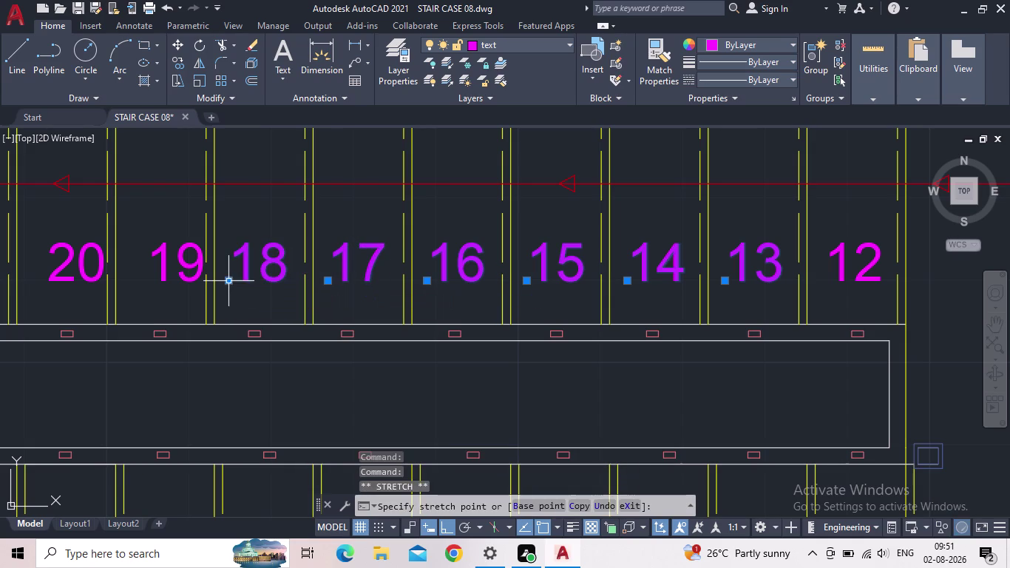
click(180, 277)
click(143, 281)
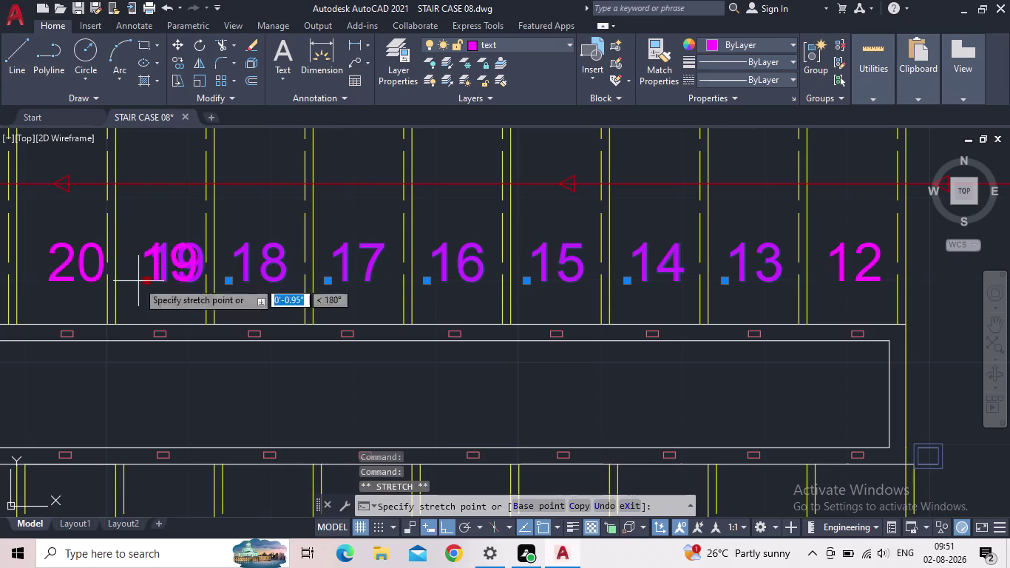
click(128, 281)
Nudge step numbers 20, 21 and 22 within their treads, then clear the selection.
middle_drag(160, 282, 610, 307)
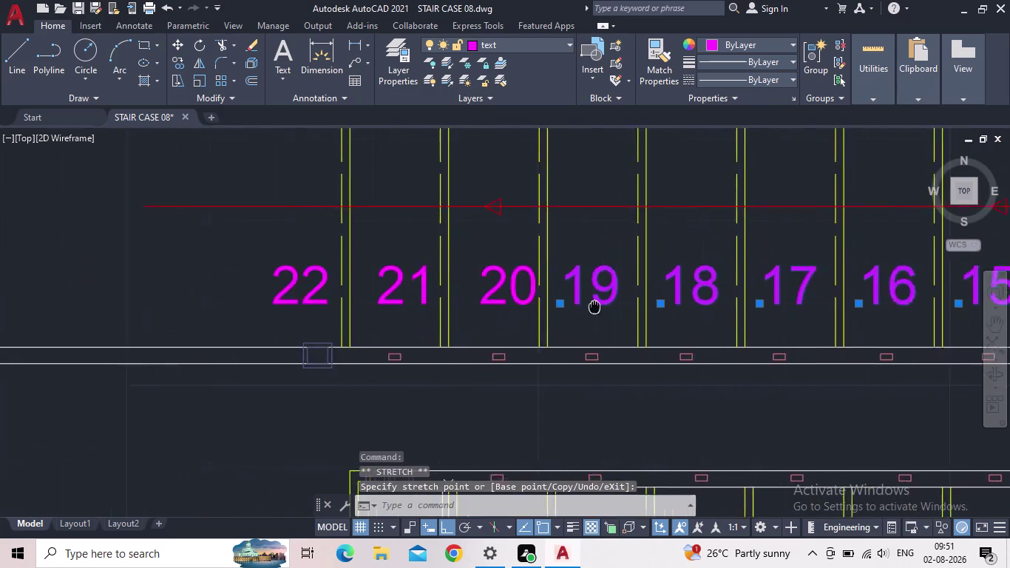
middle_drag(610, 307, 718, 329)
click(616, 317)
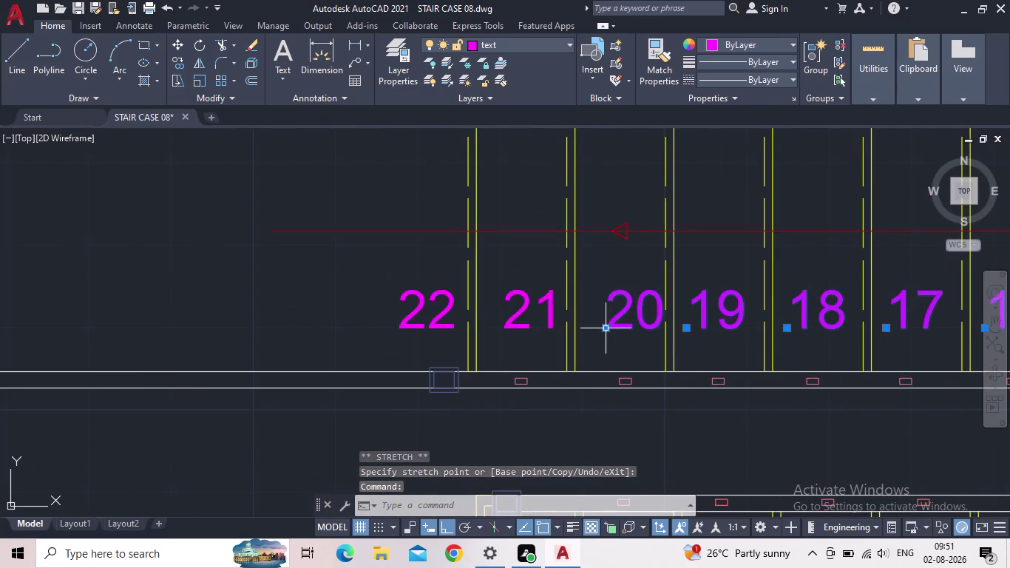
click(603, 328)
click(590, 326)
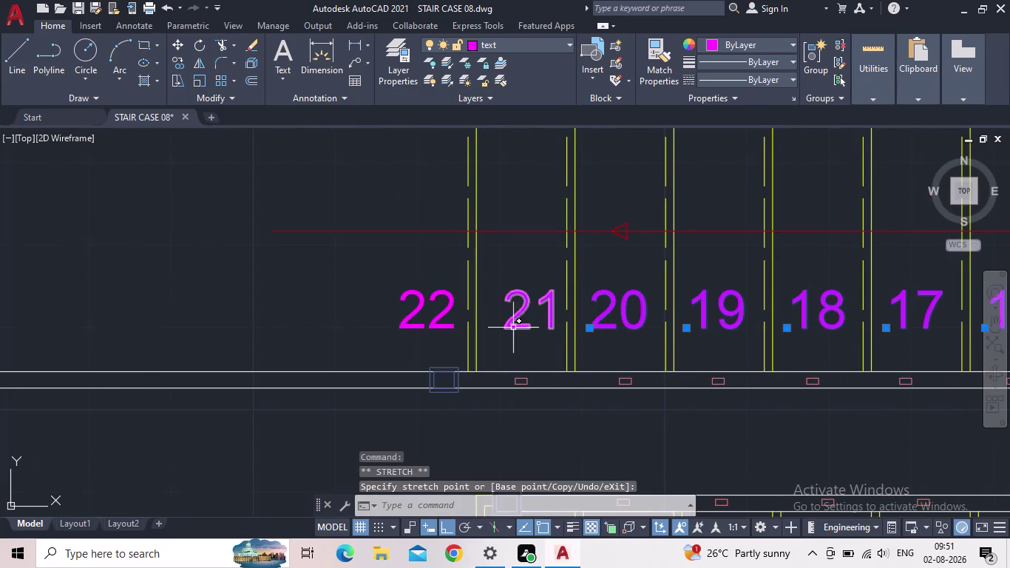
click(512, 328)
click(498, 330)
click(507, 331)
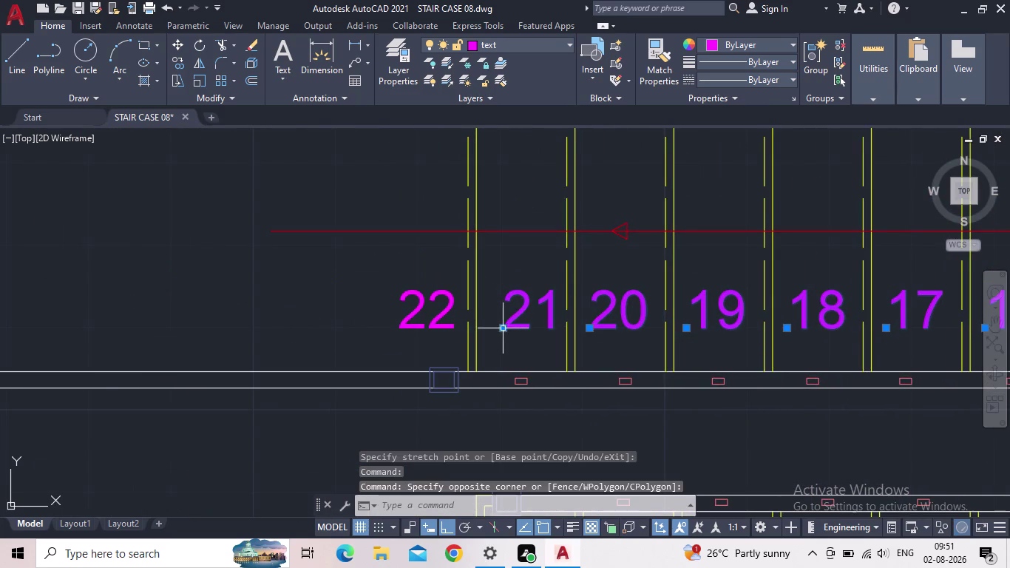
click(504, 329)
click(495, 328)
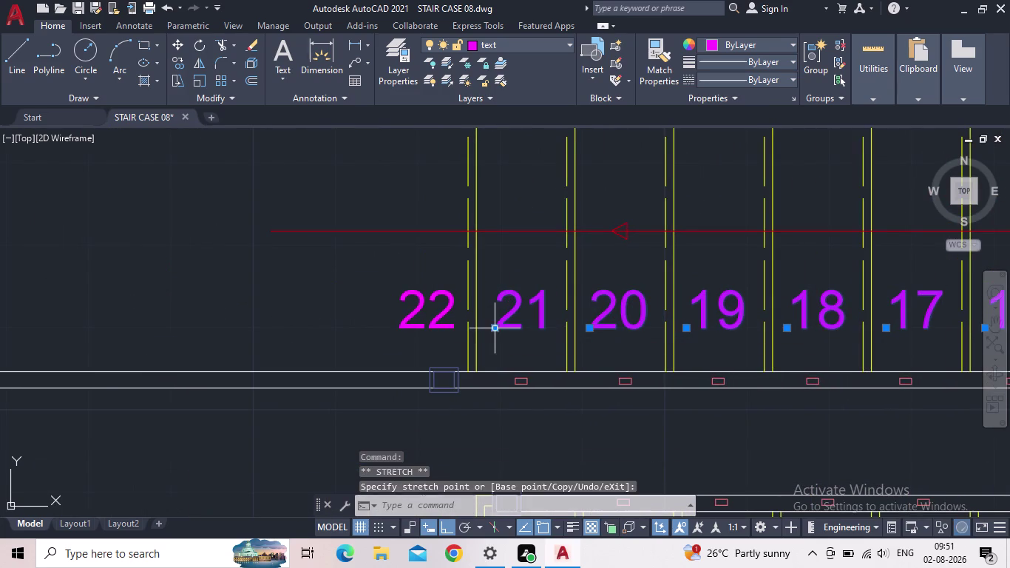
click(449, 327)
click(399, 328)
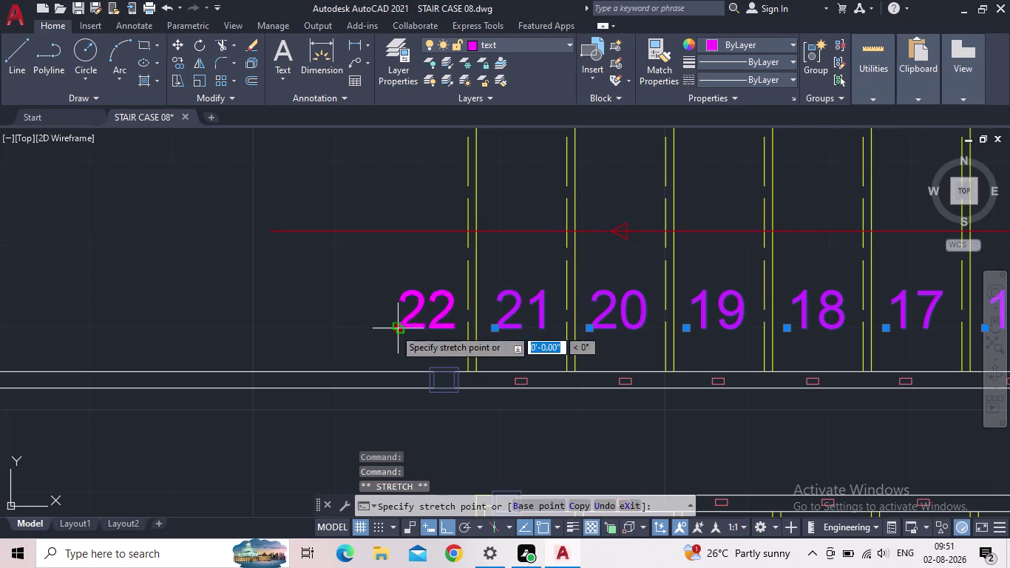
click(385, 329)
key(Escape)
scroll(down, 3)
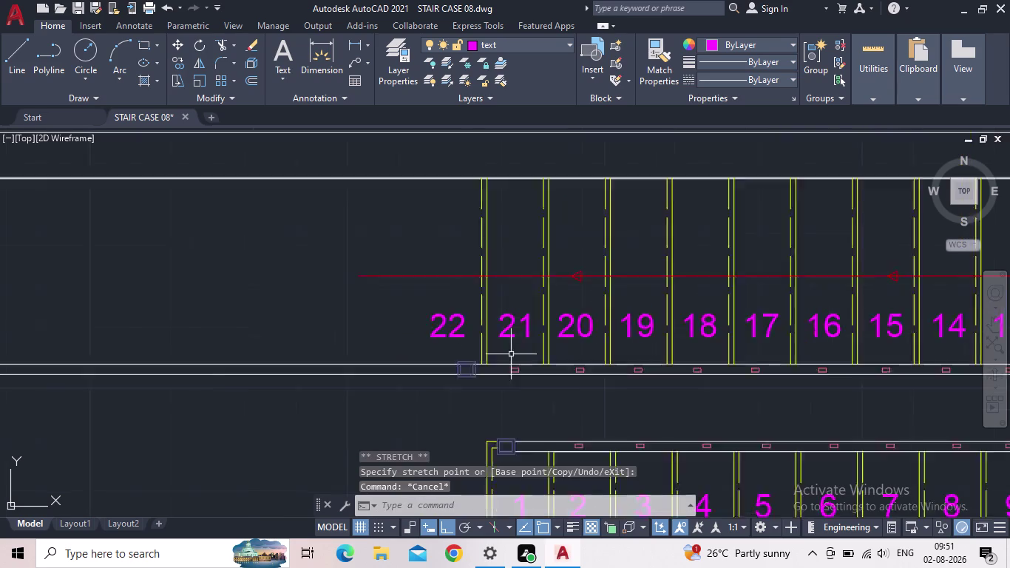
scroll(down, 3)
middle_drag(658, 381, 596, 352)
Start TCIRCLE and select step numbers 1 through 9 on the lower flight.
scroll(up, 3)
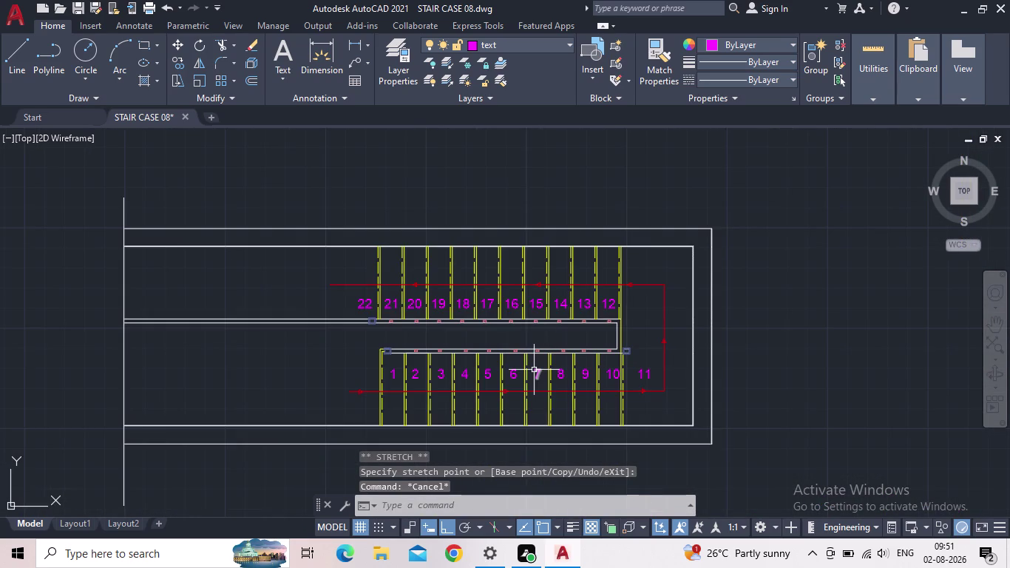
key(t)
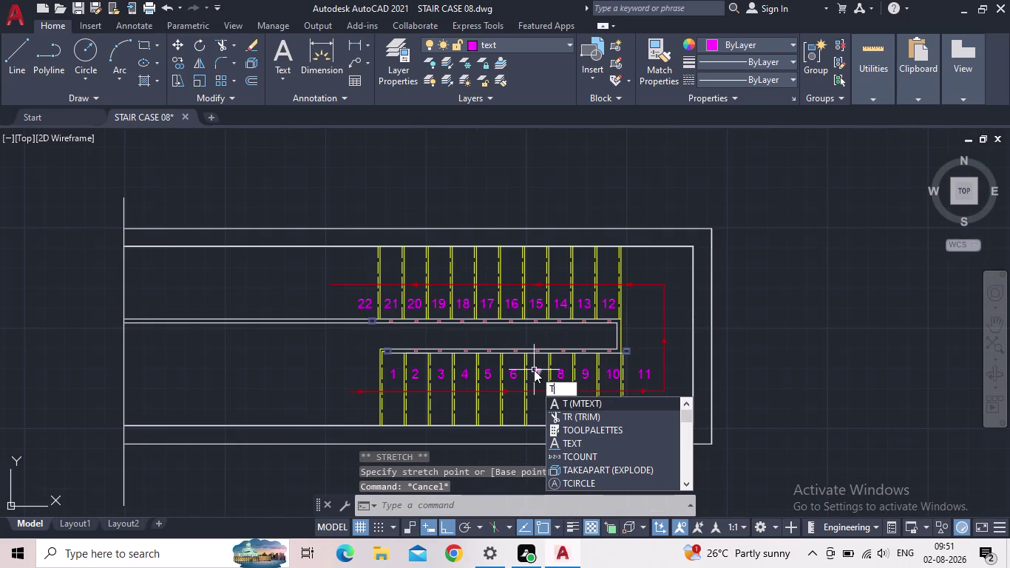
key(c)
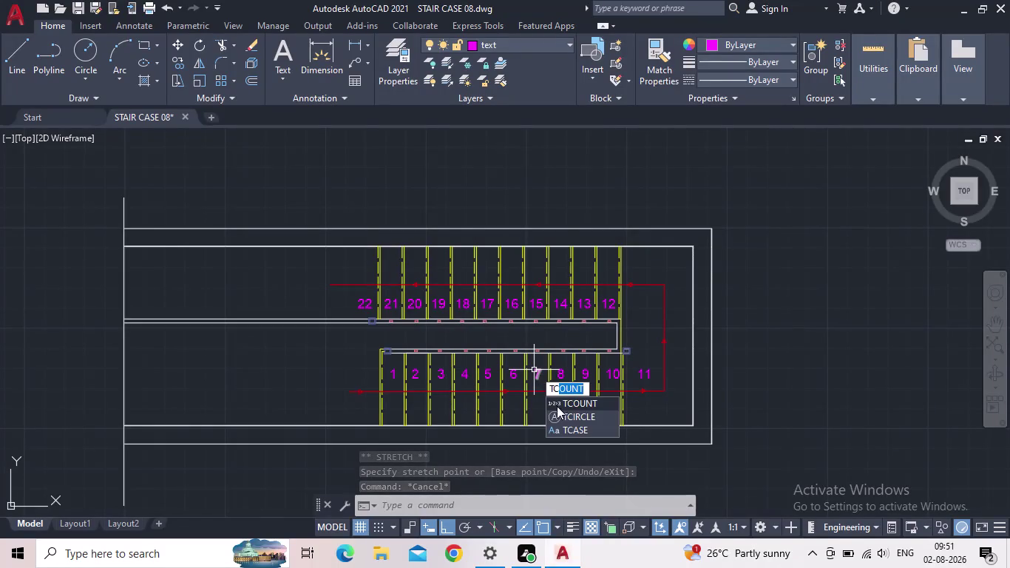
click(573, 418)
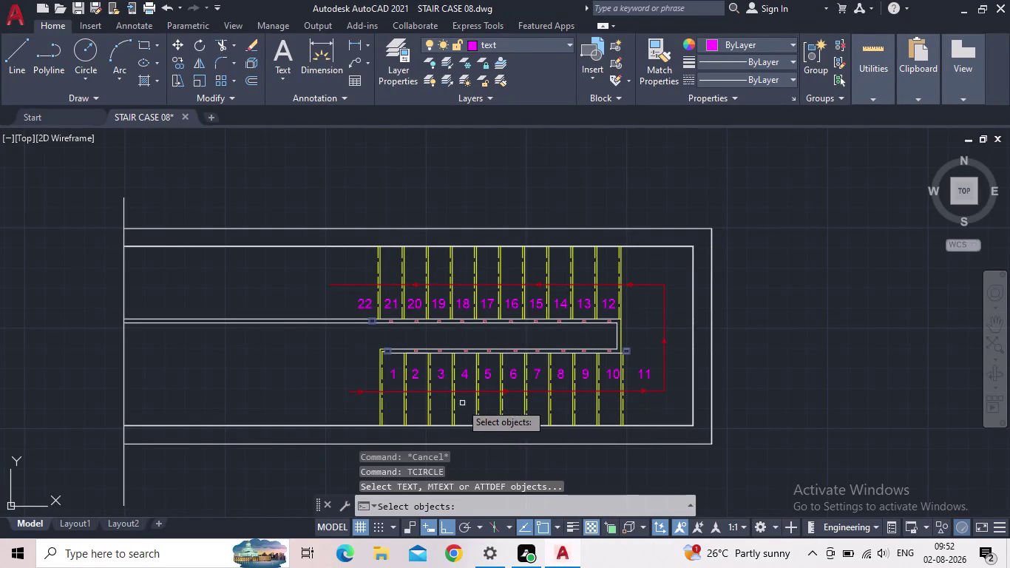
scroll(up, 3)
click(416, 376)
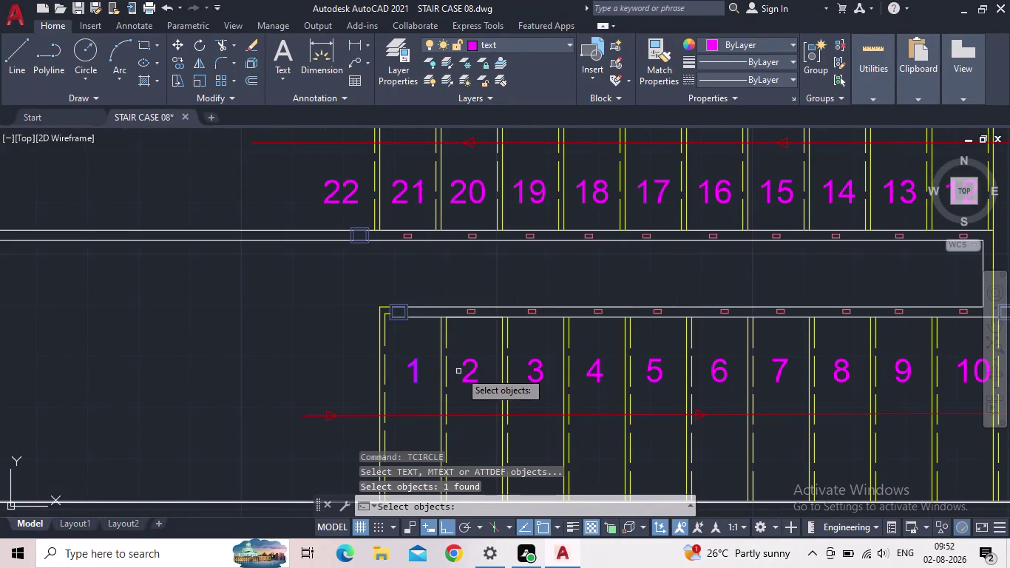
click(471, 375)
click(534, 369)
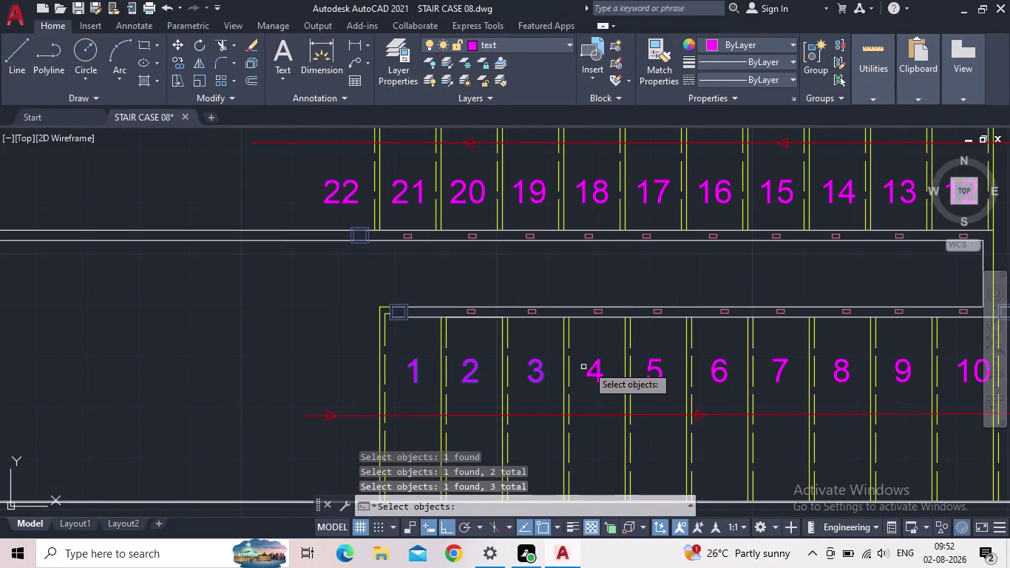
click(597, 371)
click(659, 371)
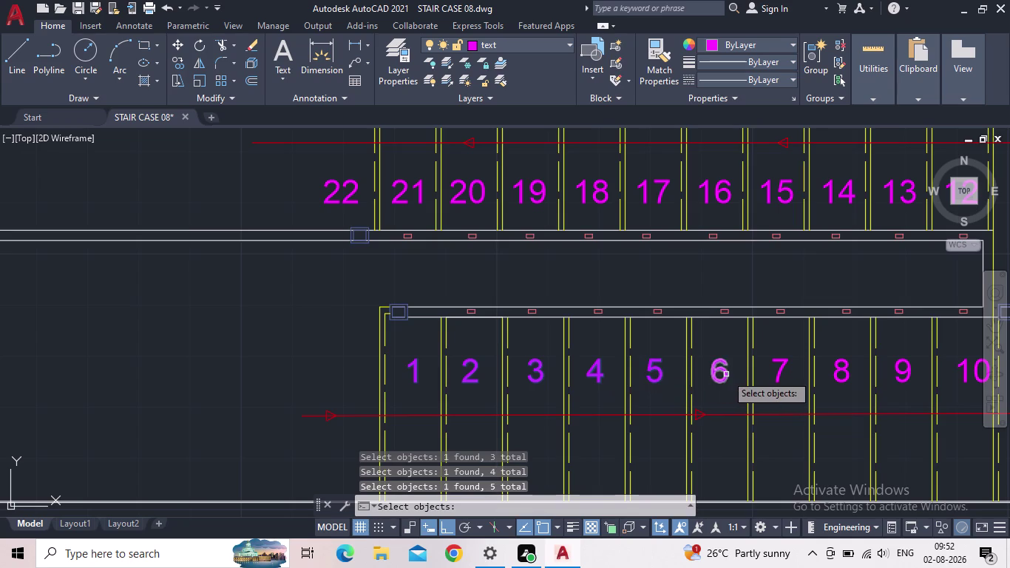
click(726, 374)
click(784, 369)
click(836, 375)
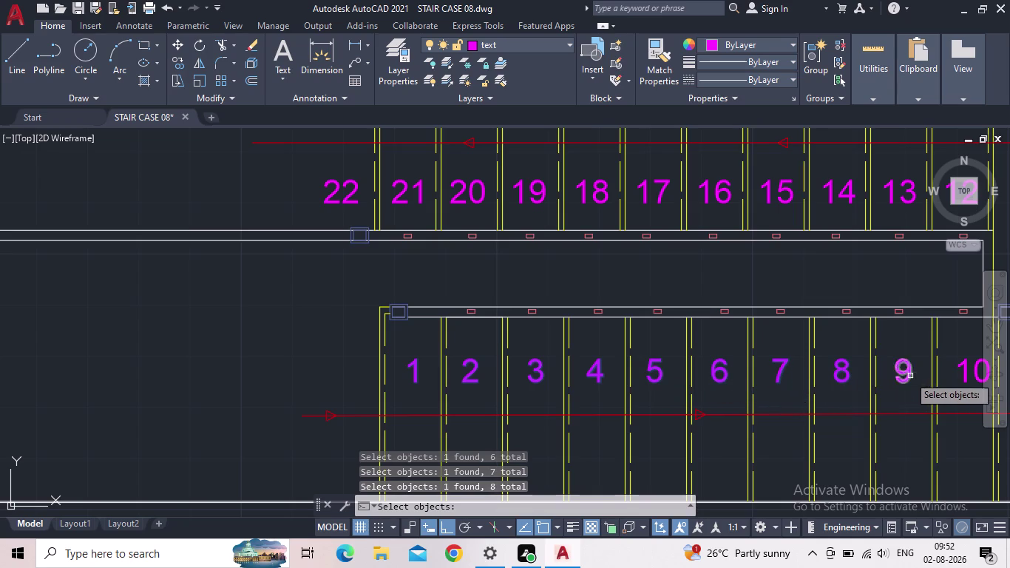
click(907, 374)
Add step numbers 10 through 16 to the TCIRCLE selection.
middle_drag(913, 400, 347, 457)
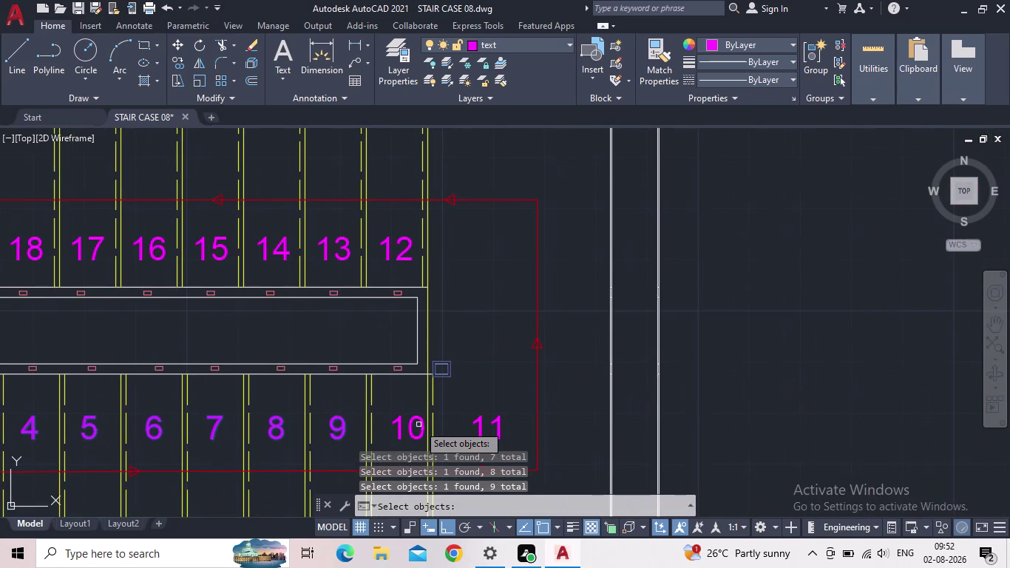
click(402, 426)
click(479, 419)
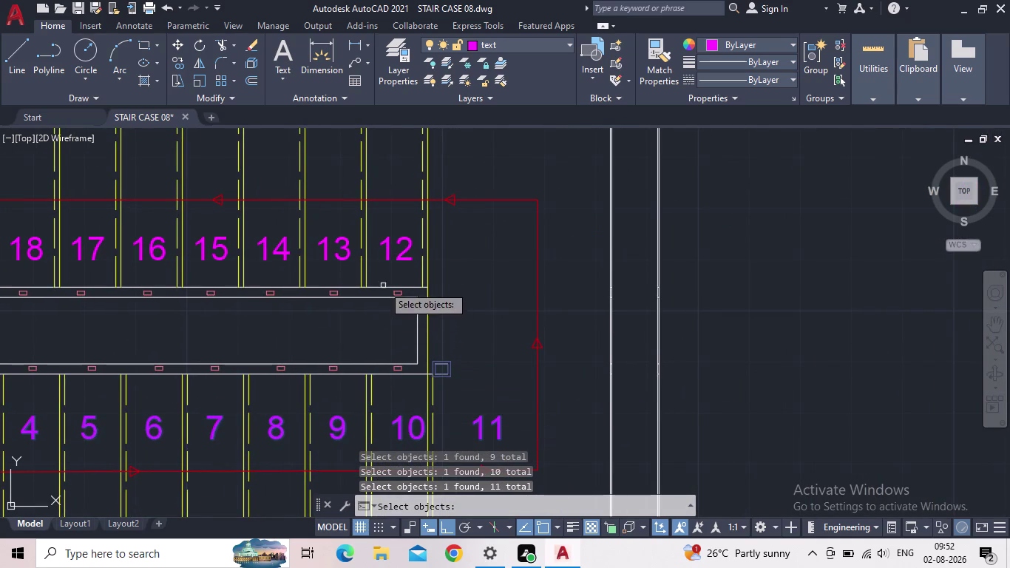
click(385, 245)
click(349, 253)
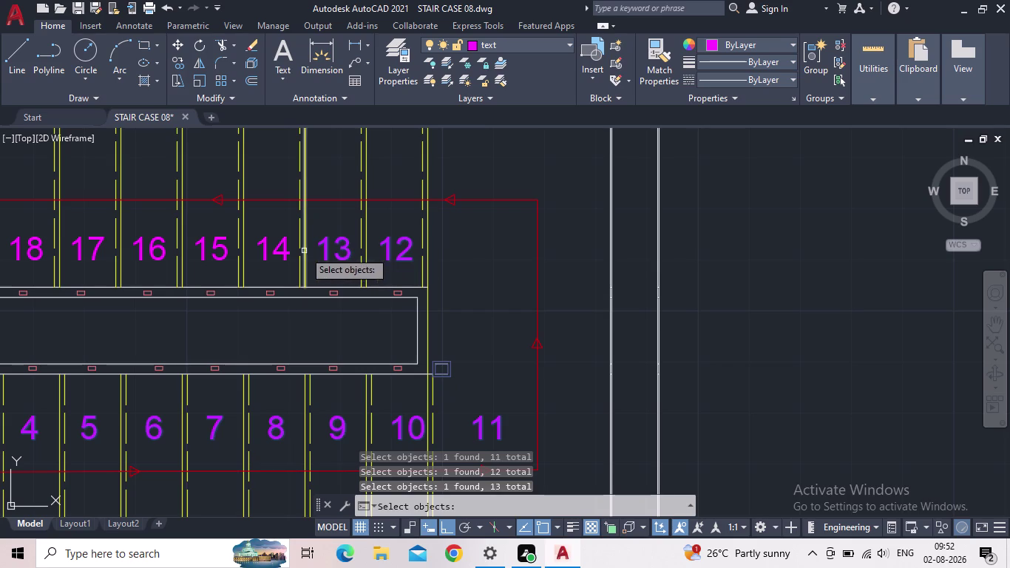
click(281, 252)
click(276, 253)
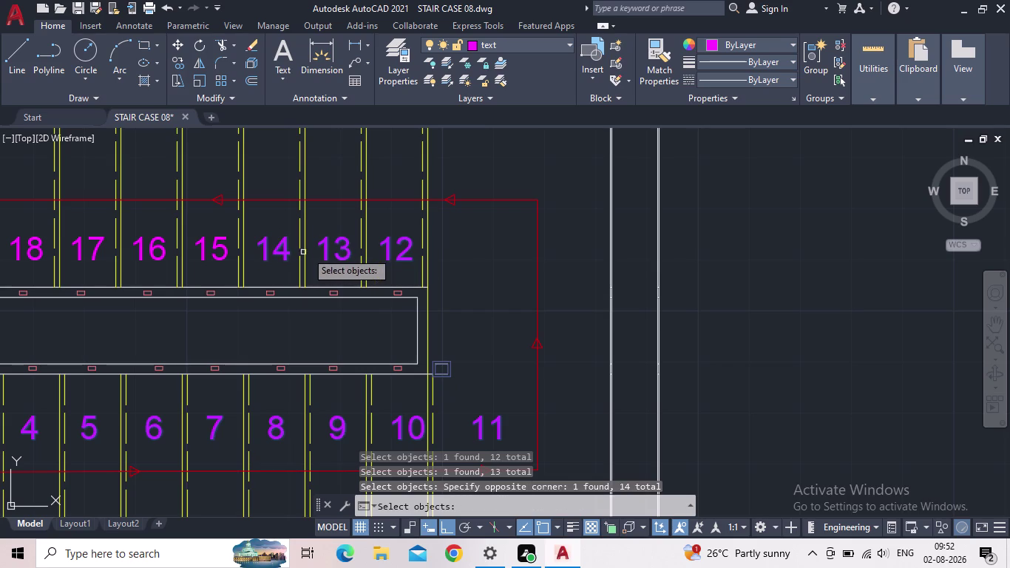
click(206, 252)
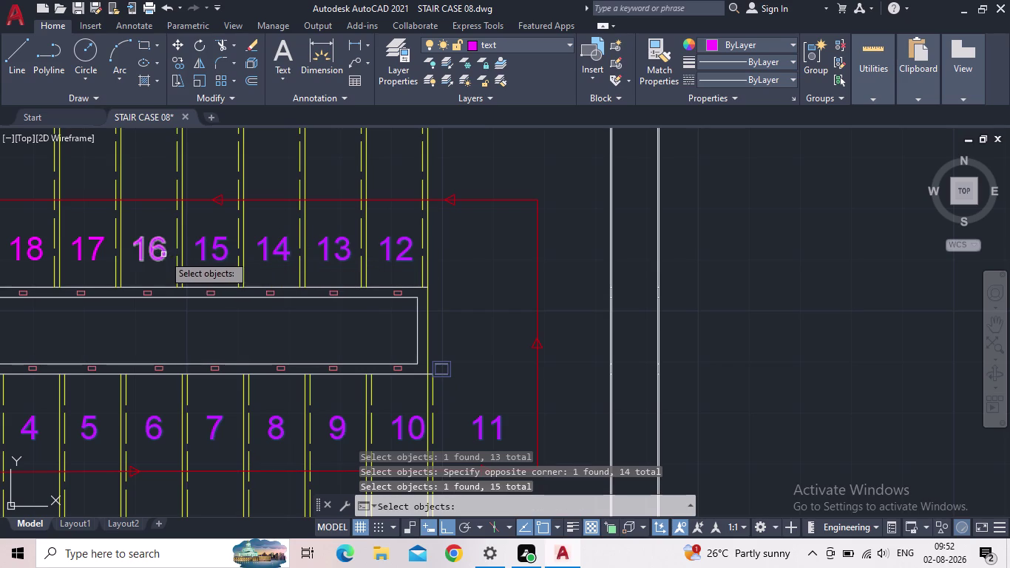
click(161, 253)
click(96, 256)
Add the remaining upper-flight step numbers 17 through 22.
middle_drag(88, 284, 127, 277)
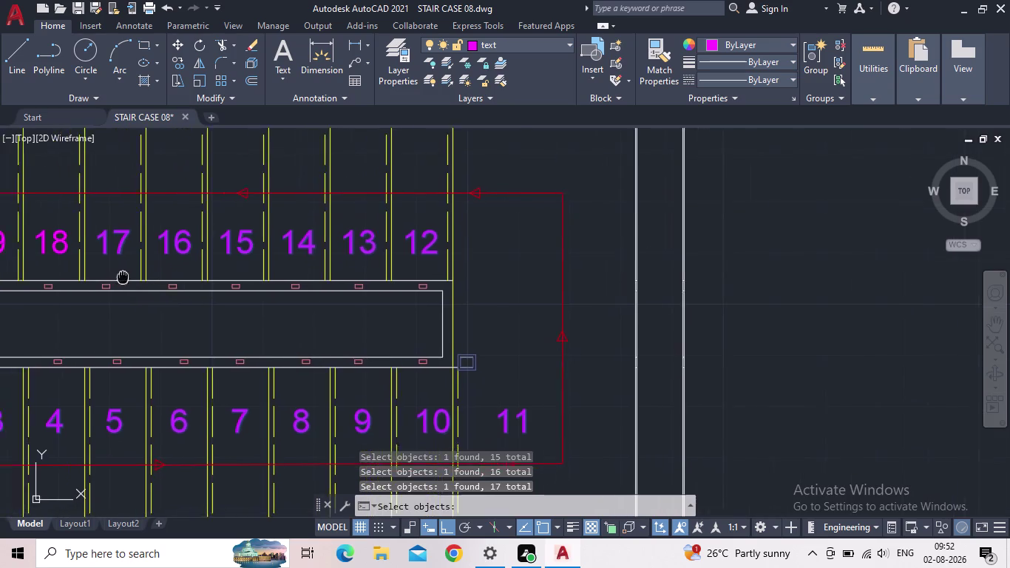
middle_drag(127, 278, 762, 383)
click(696, 356)
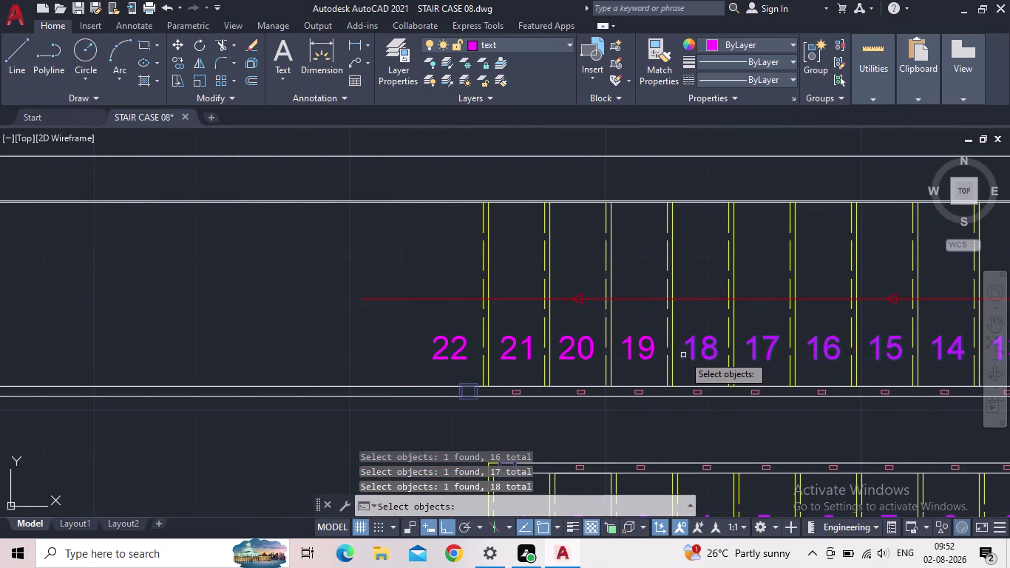
click(633, 345)
click(572, 349)
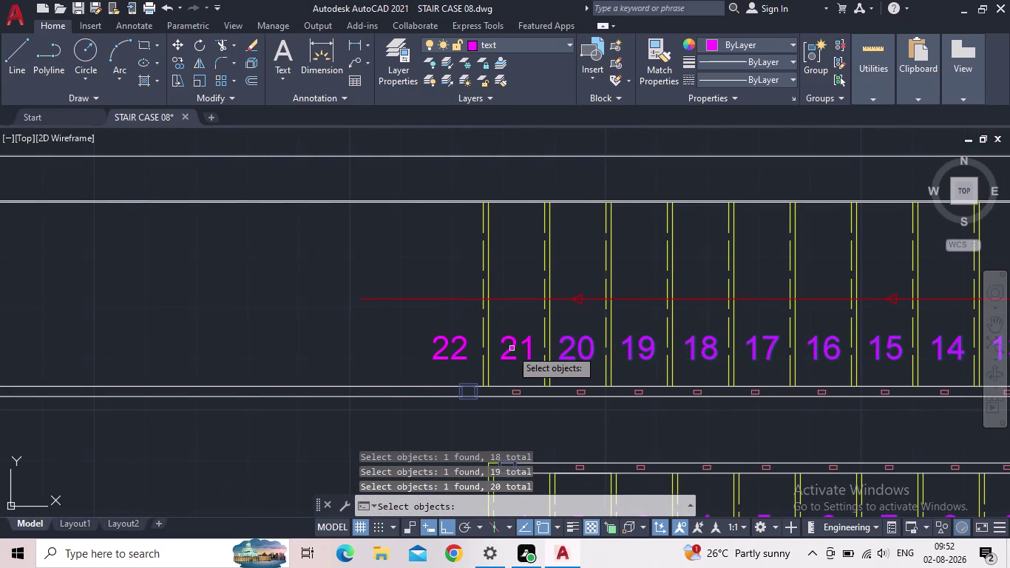
click(511, 349)
click(443, 353)
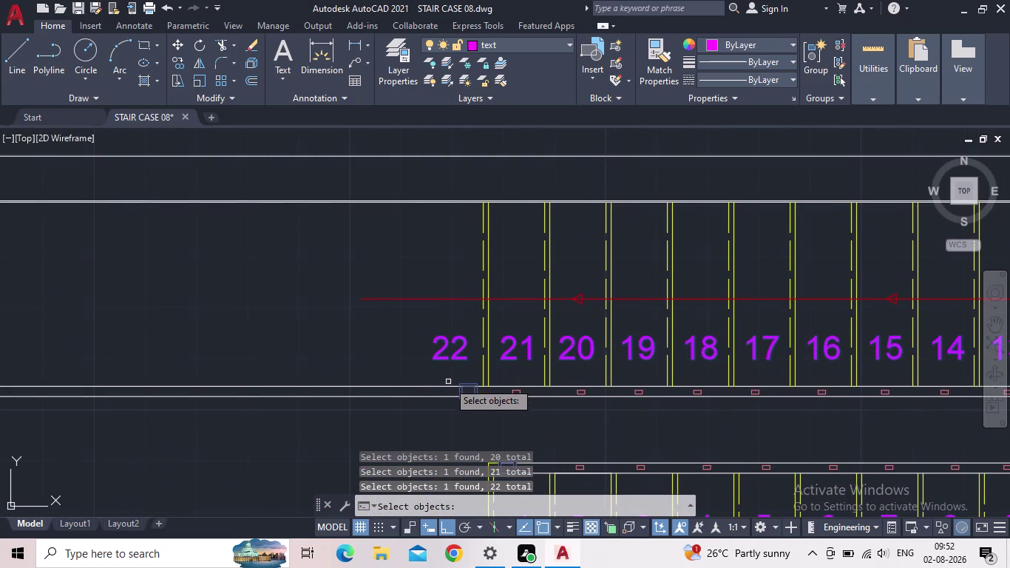
Accept the default offset and enclose the numbers in constant-size circles.
key(Return)
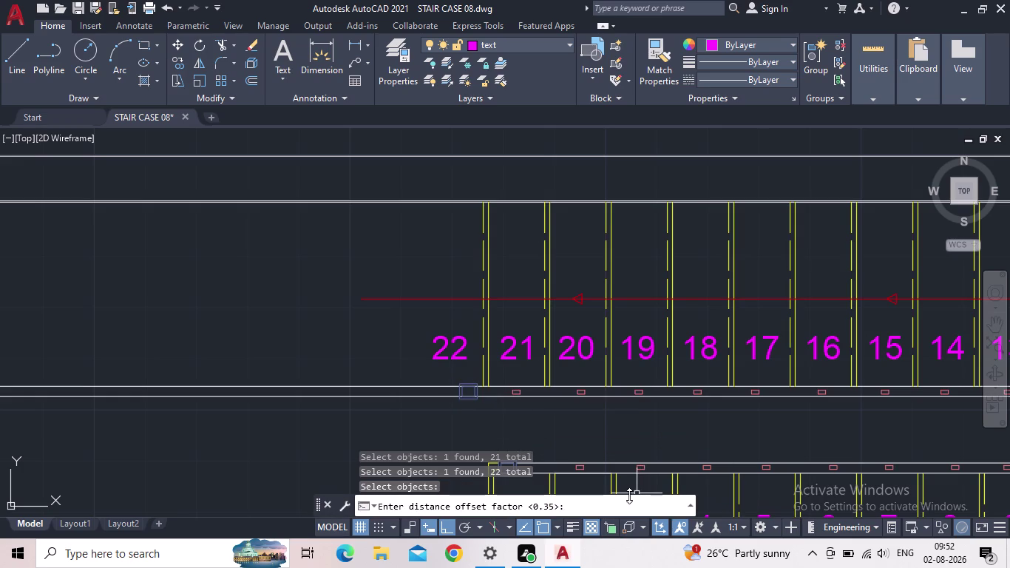
key(Return)
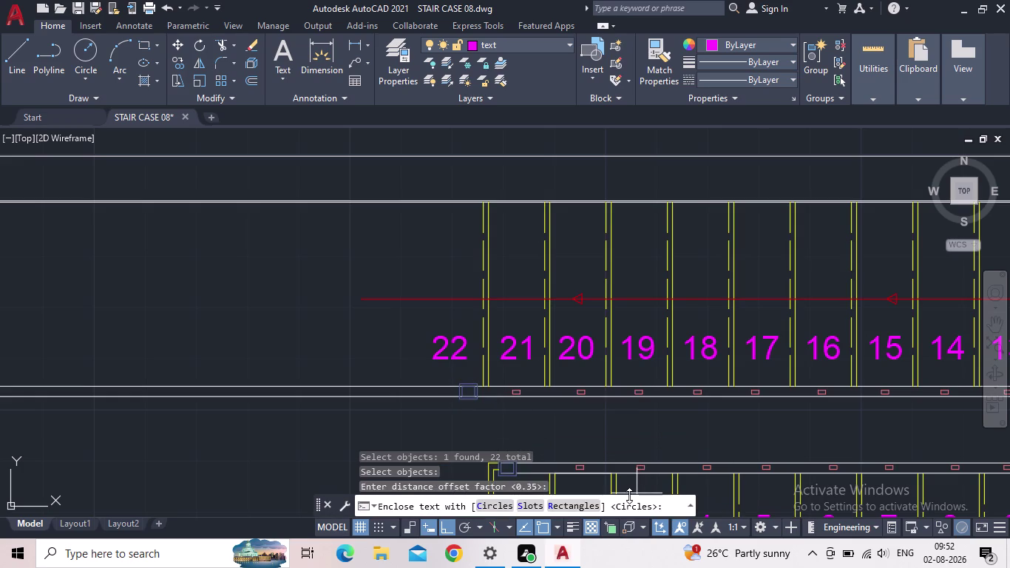
click(493, 507)
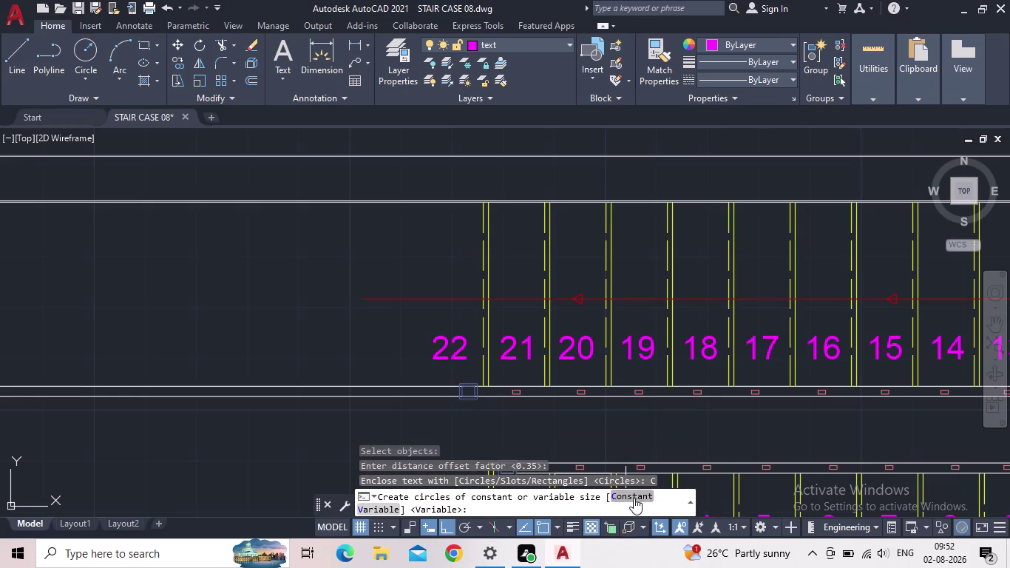
click(641, 492)
Select the circles around step numbers 1 to 3.
scroll(down, 3)
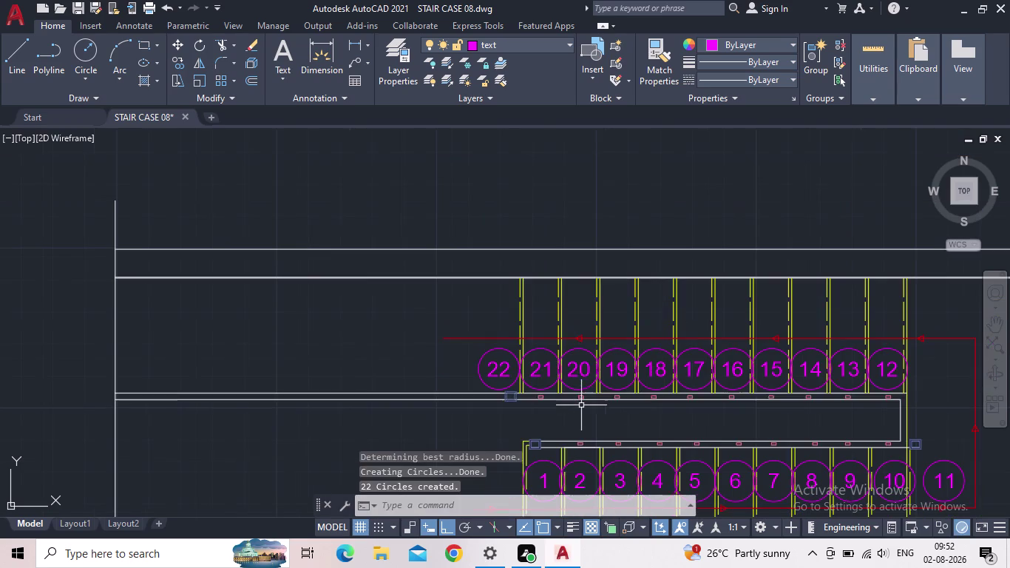
middle_drag(609, 419, 566, 358)
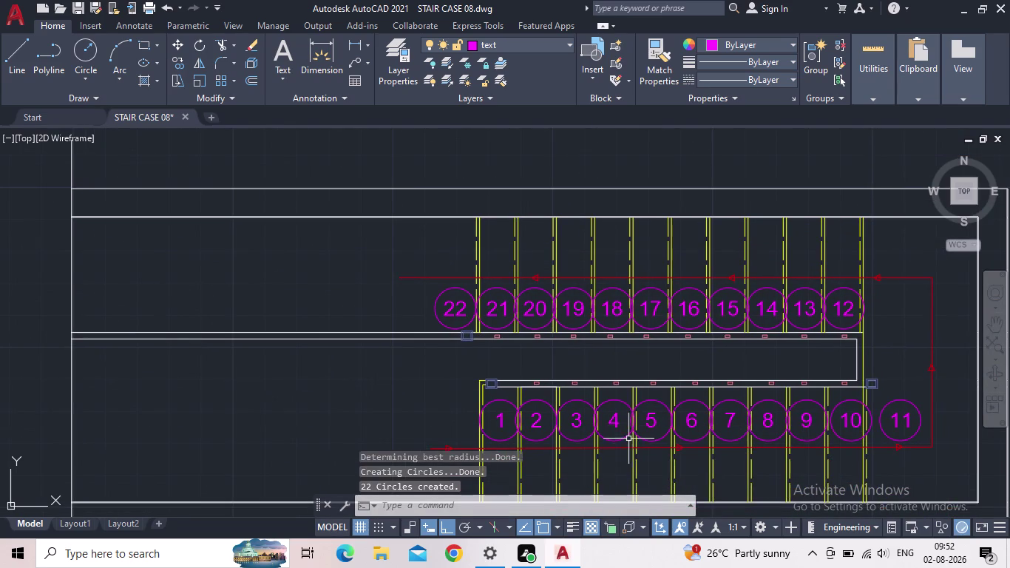
scroll(up, 3)
scroll(up, 3)
middle_drag(524, 436, 522, 425)
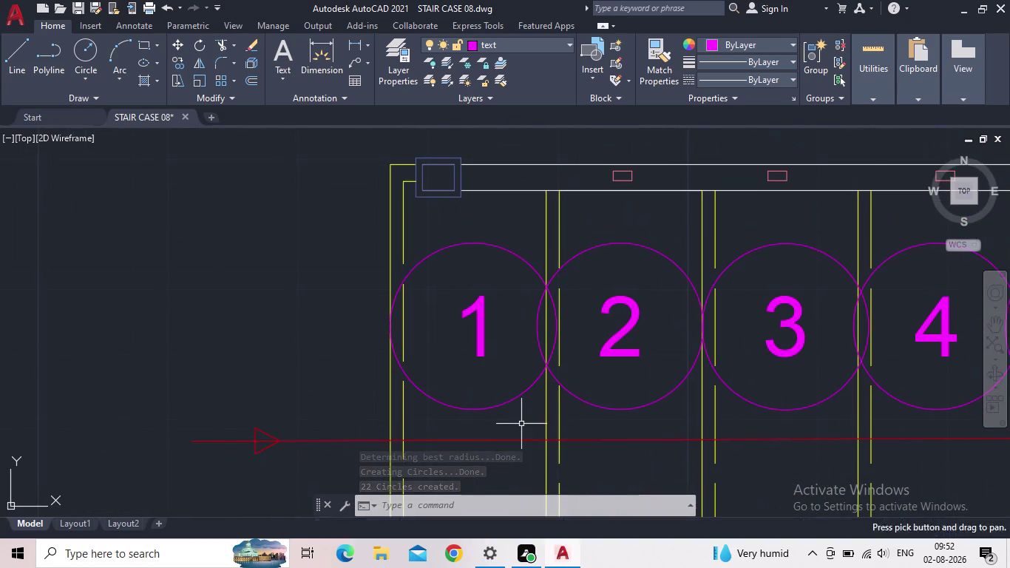
click(521, 424)
click(465, 403)
click(646, 421)
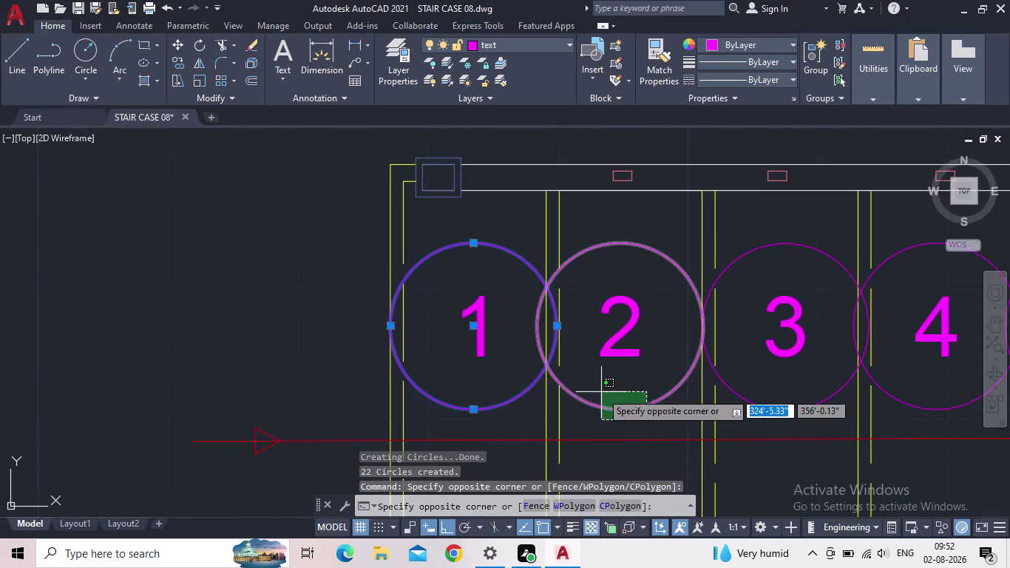
click(601, 392)
click(811, 416)
click(781, 395)
Add the circles around step numbers 4 through 11 to the selection.
scroll(down, 3)
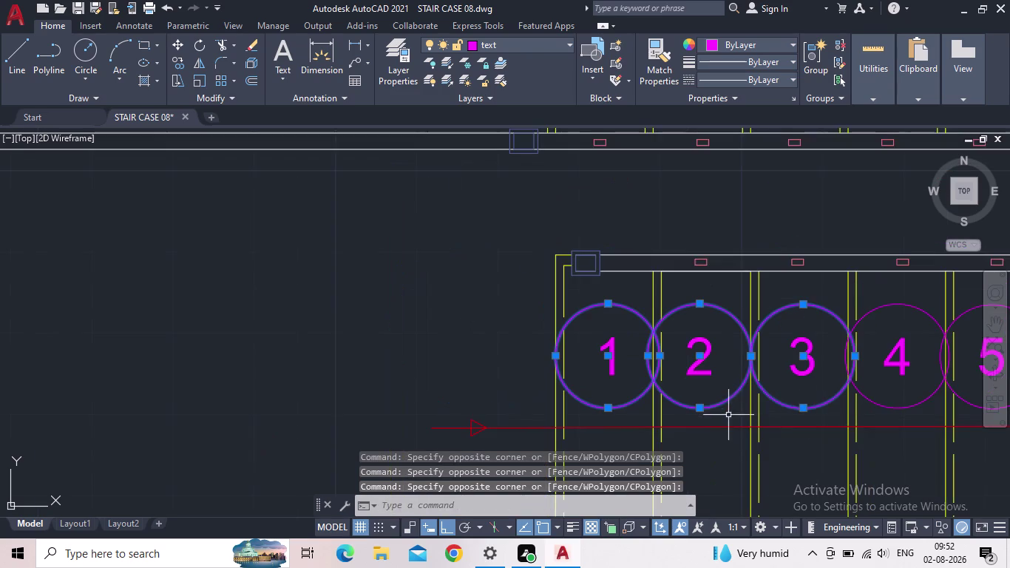
middle_drag(761, 384, 256, 346)
click(421, 366)
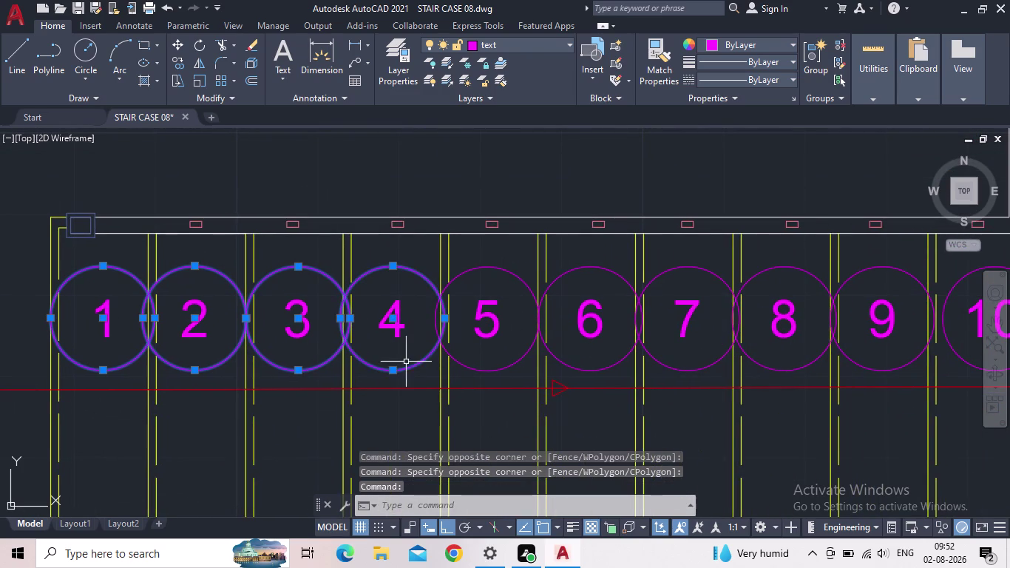
click(499, 368)
click(581, 367)
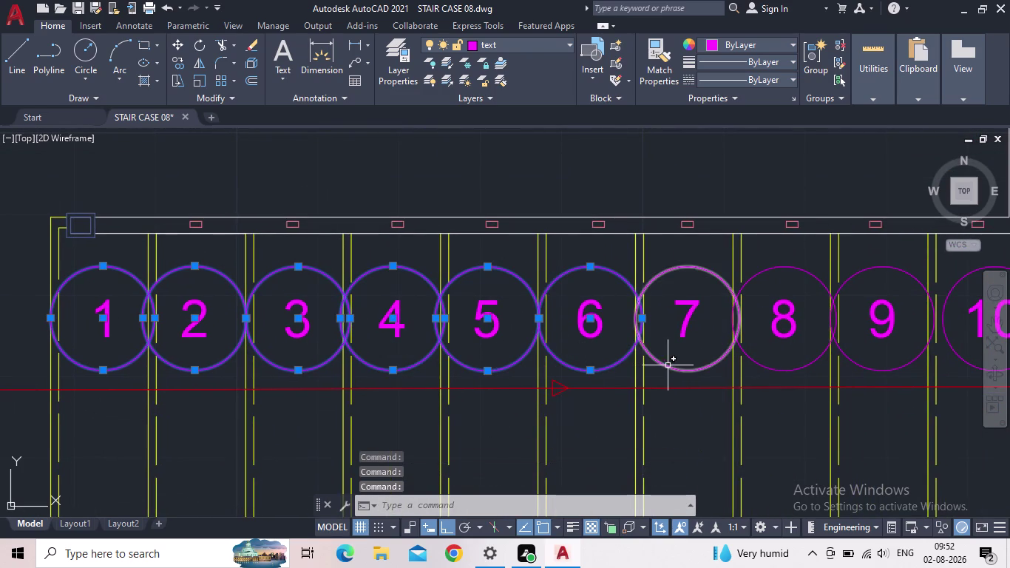
click(668, 366)
click(767, 366)
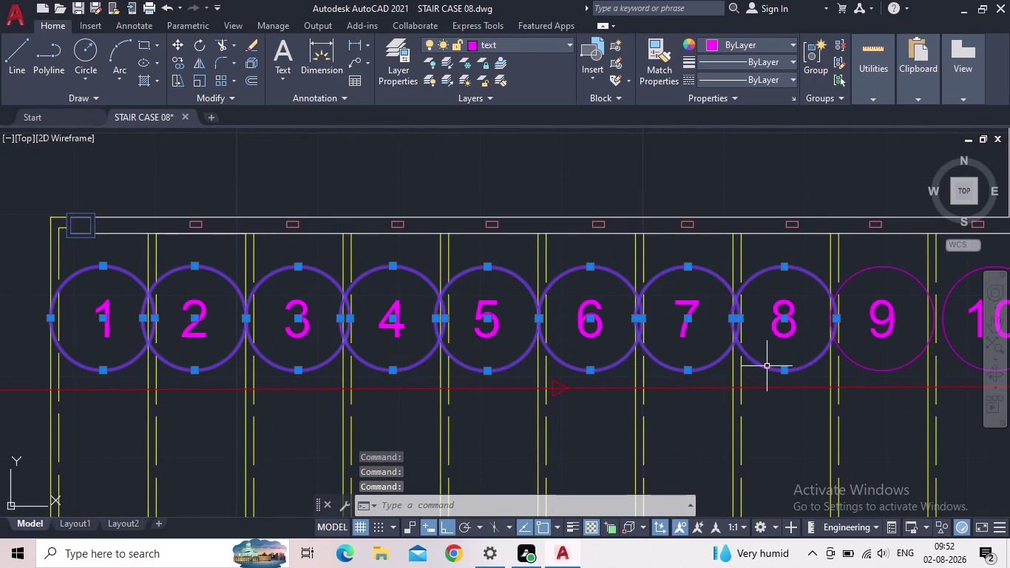
click(865, 364)
click(864, 372)
middle_drag(859, 378, 764, 380)
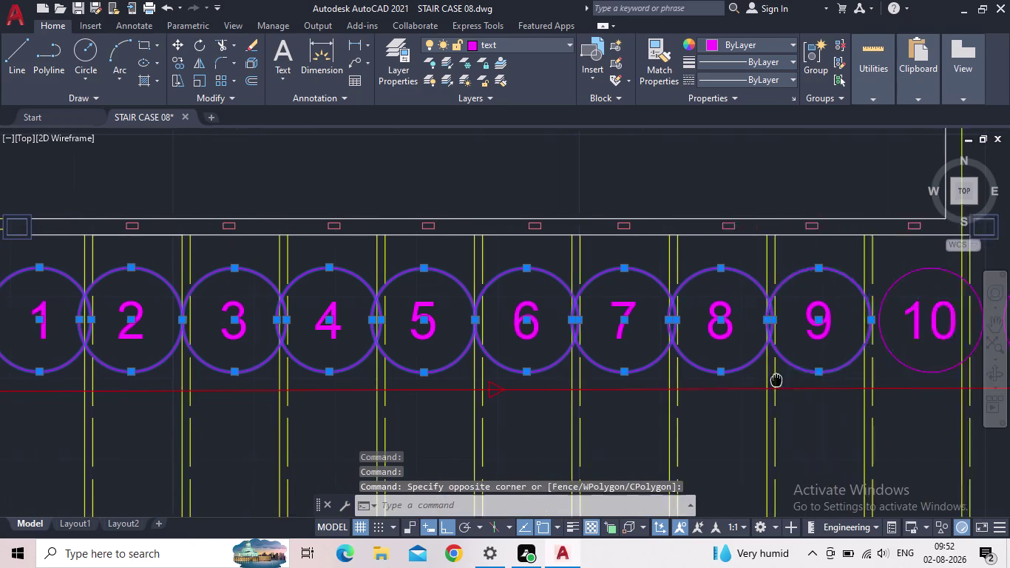
middle_drag(765, 381, 243, 435)
click(357, 421)
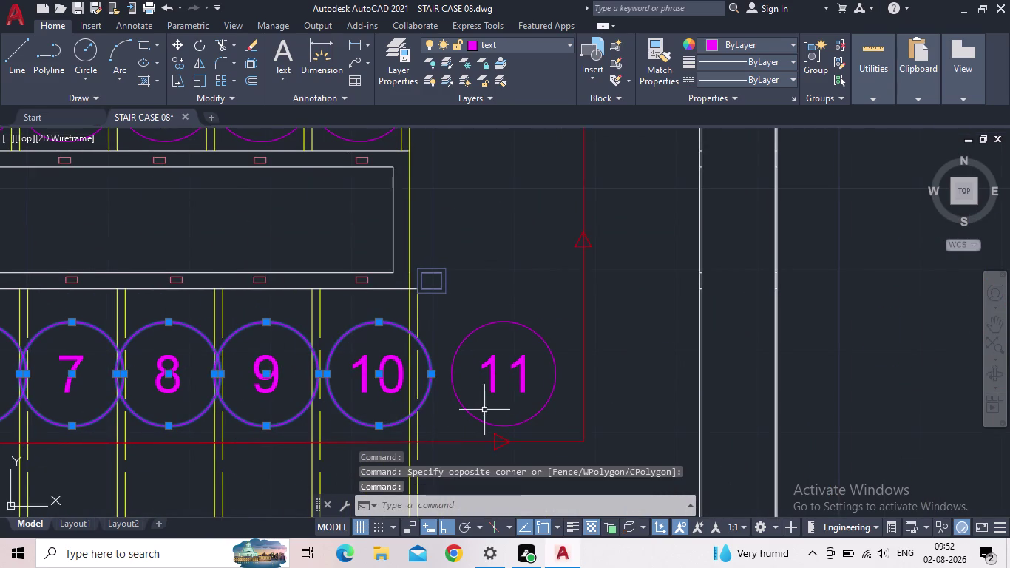
drag(475, 412, 466, 413)
click(459, 413)
Add the upper-flight circles around step numbers 12 through 15.
middle_drag(510, 226, 566, 364)
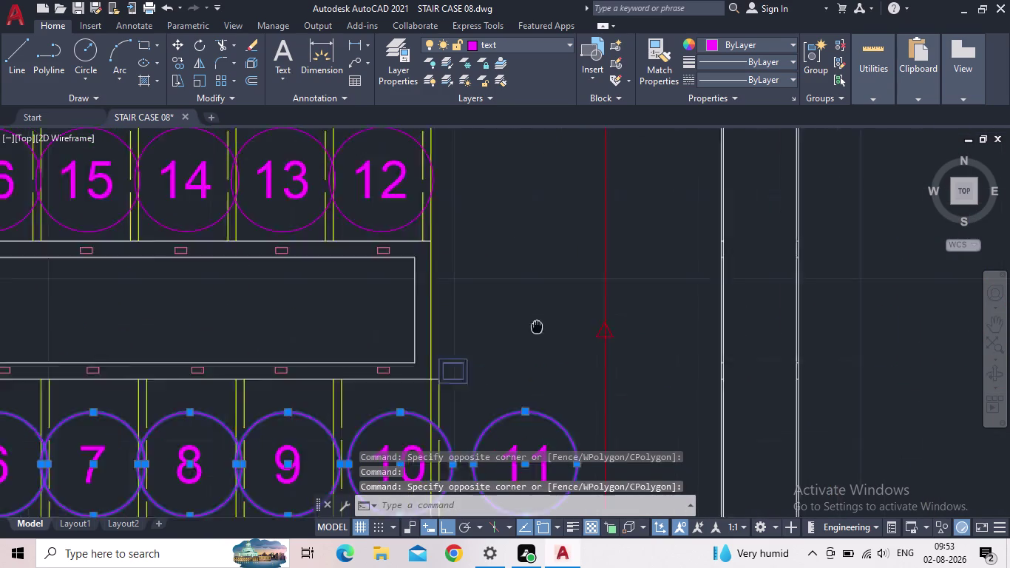
middle_drag(566, 364, 646, 483)
click(499, 312)
click(463, 292)
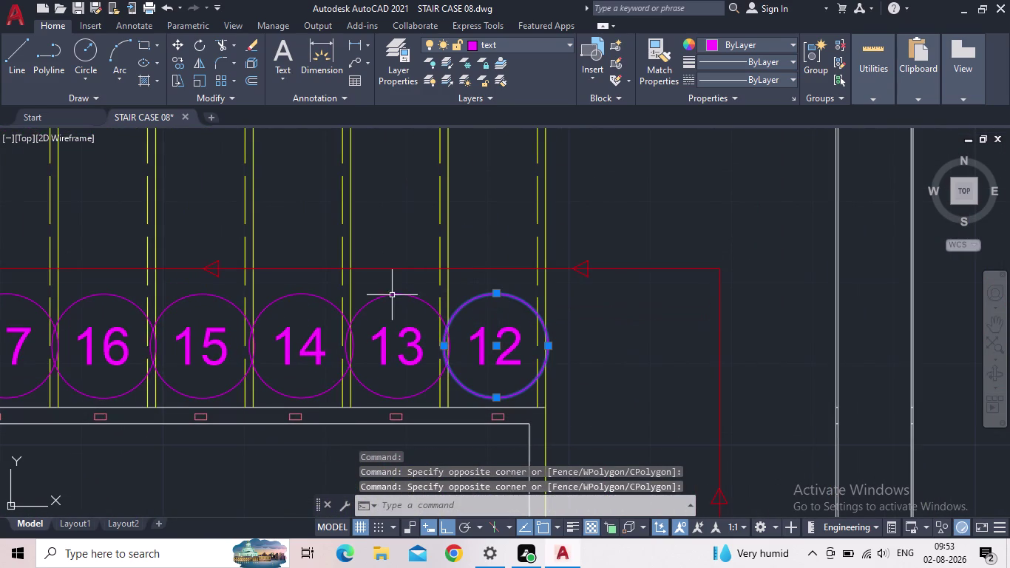
click(386, 297)
click(311, 295)
click(212, 298)
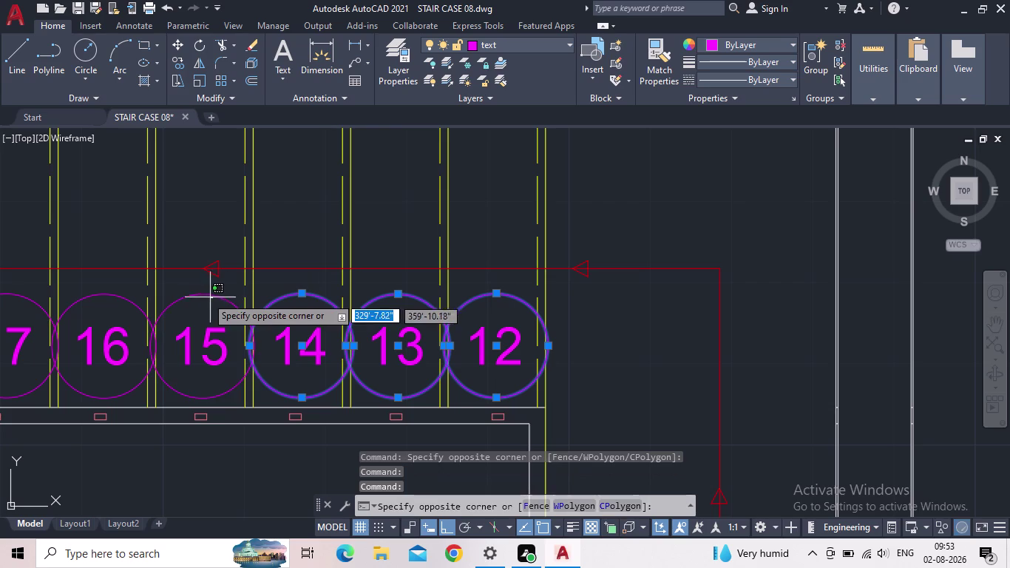
click(196, 295)
click(123, 297)
Add the last circles, around step numbers 16 through 22.
middle_drag(110, 316, 210, 339)
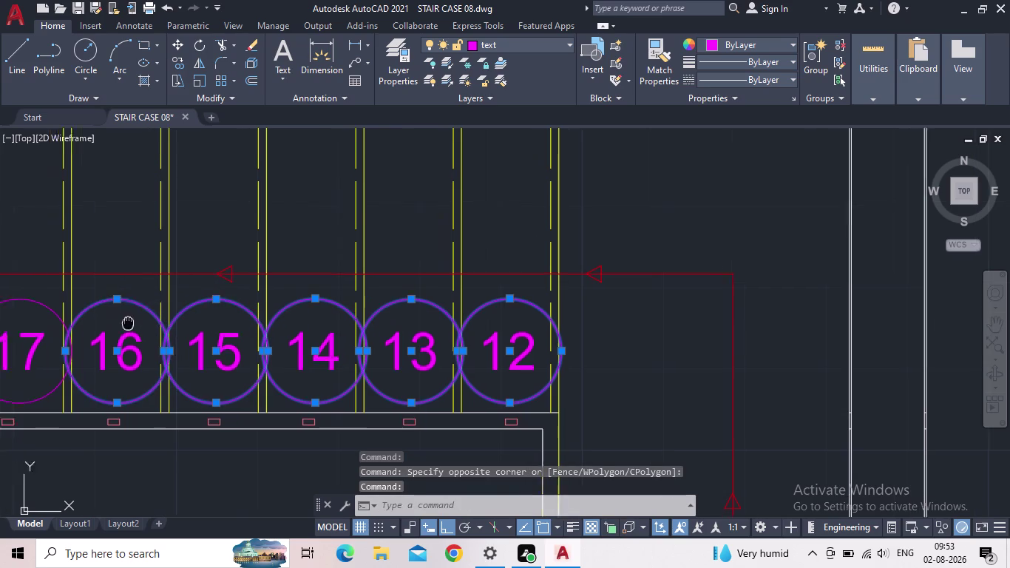
middle_drag(209, 338, 682, 352)
drag(572, 338, 564, 332)
click(546, 324)
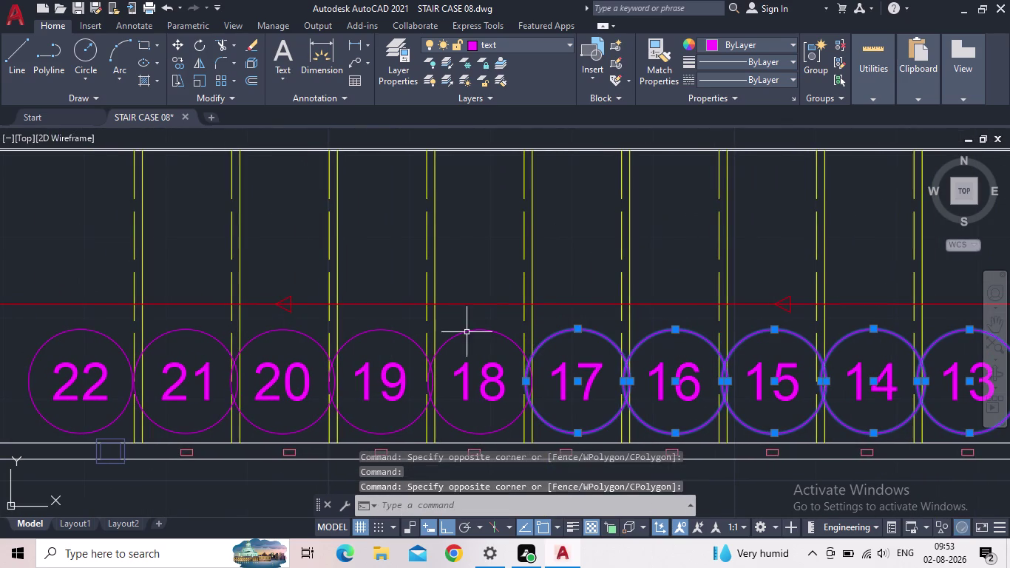
click(463, 332)
click(388, 330)
click(279, 333)
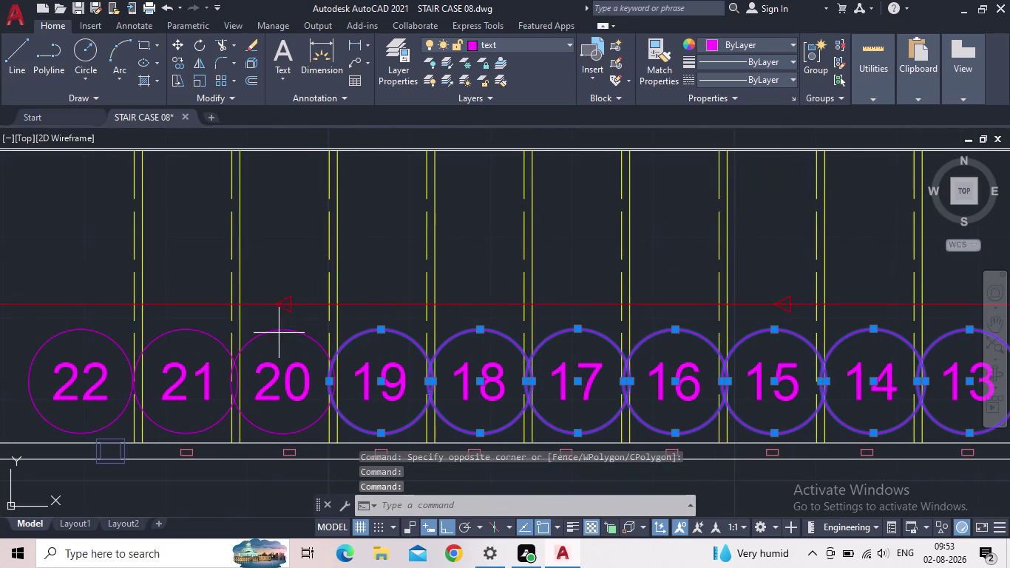
click(268, 330)
click(205, 330)
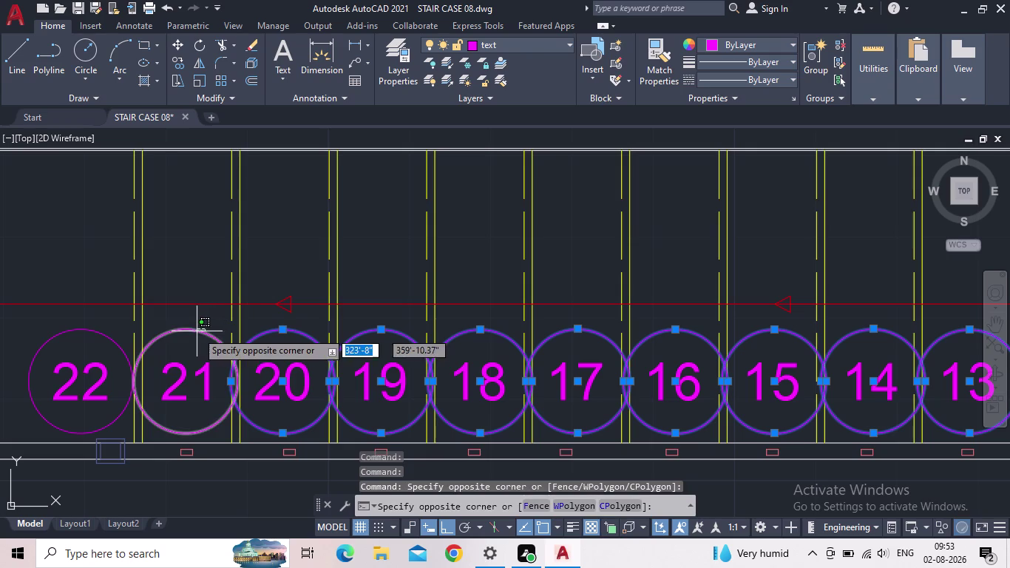
click(195, 332)
click(68, 329)
scroll(down, 3)
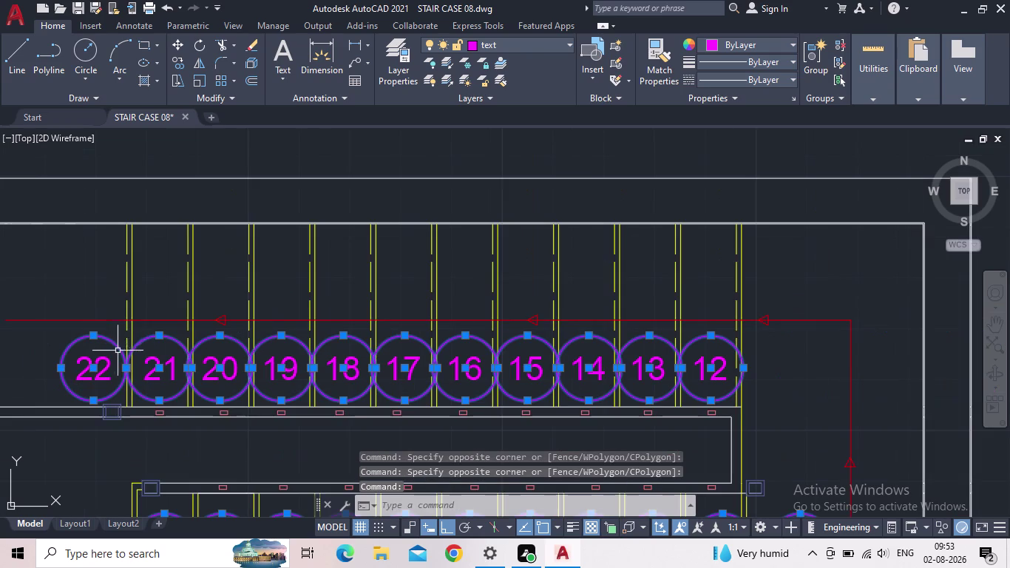
Open Properties for the selected circles and try radius 3", then 5".
key(p)
key(r)
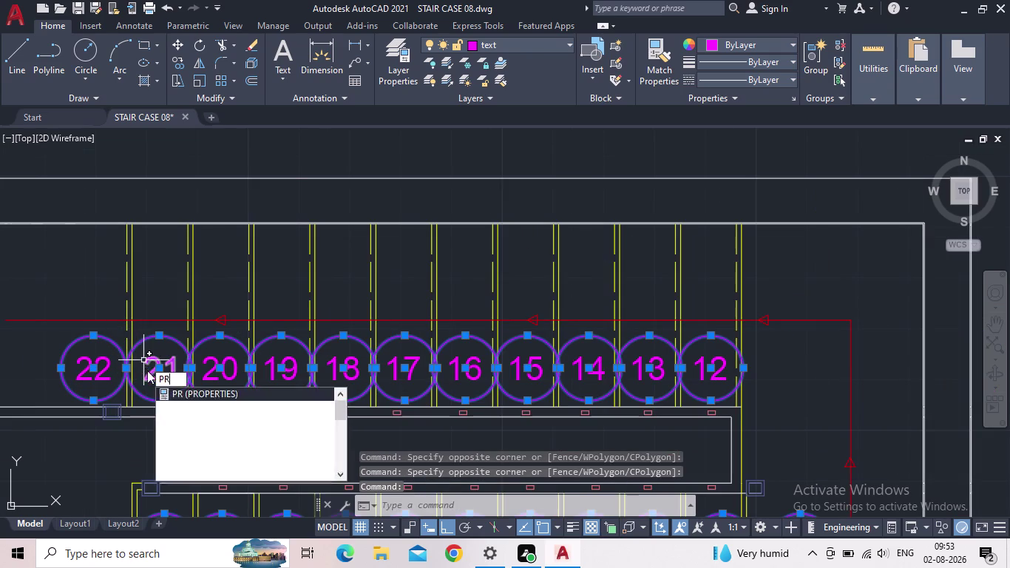
key(Return)
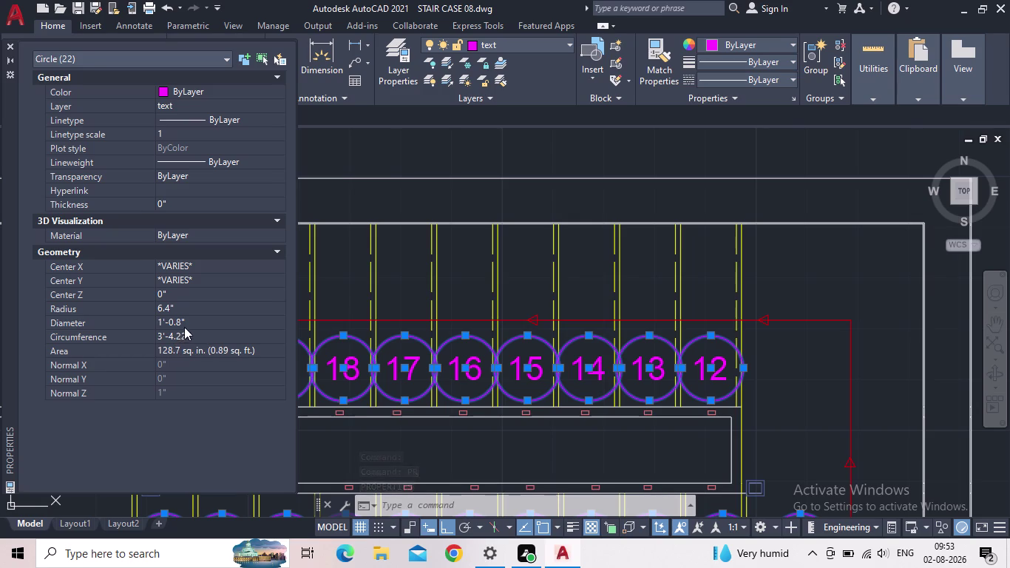
click(173, 309)
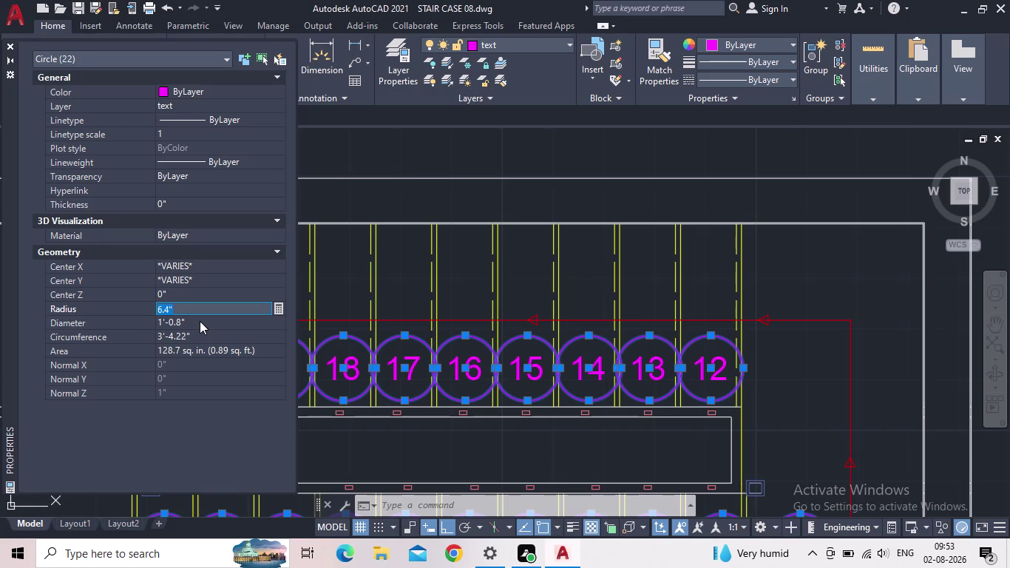
key(3)
key(shift+quotedbl)
key(Return)
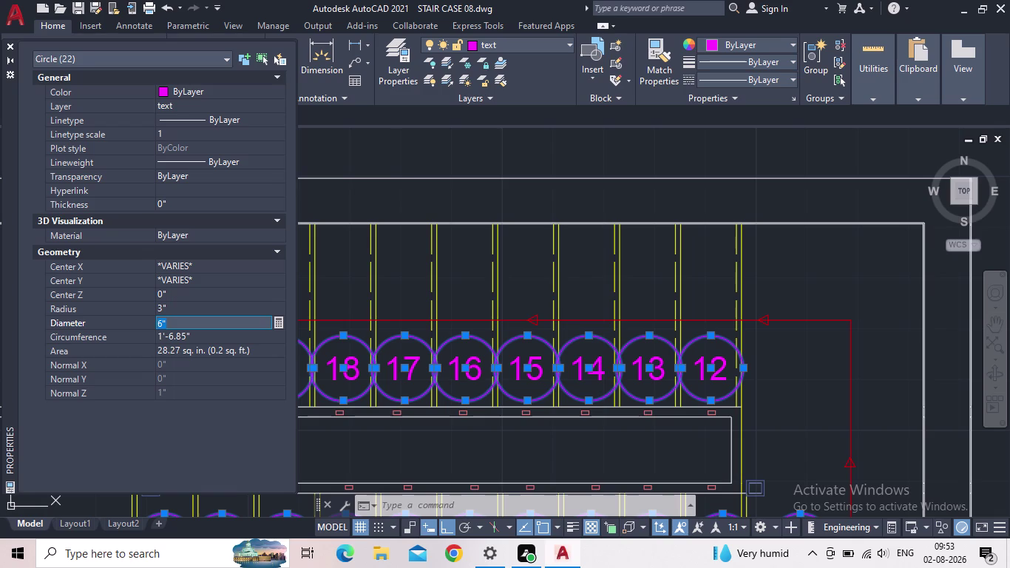
click(172, 305)
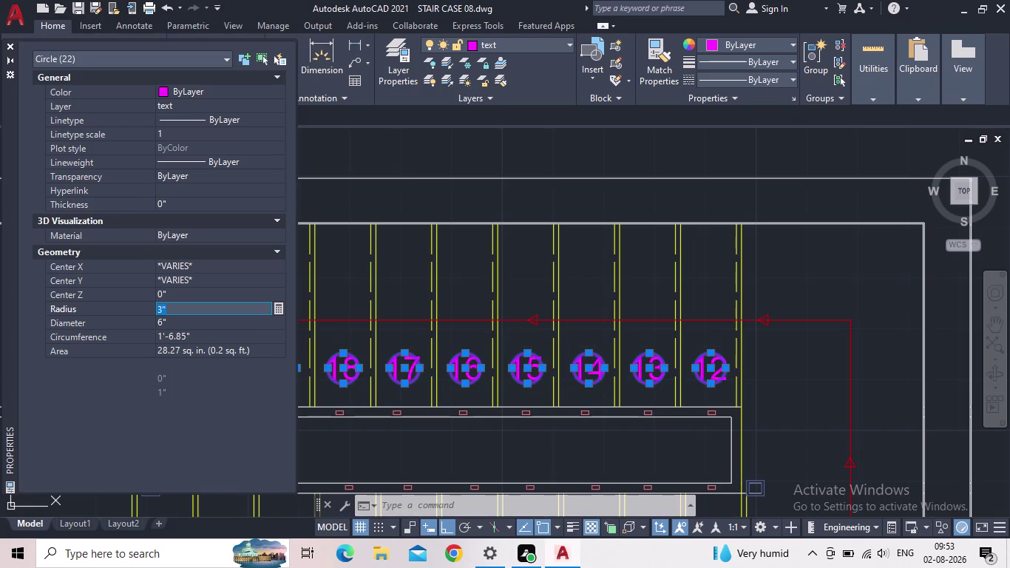
text(5")
key(Return)
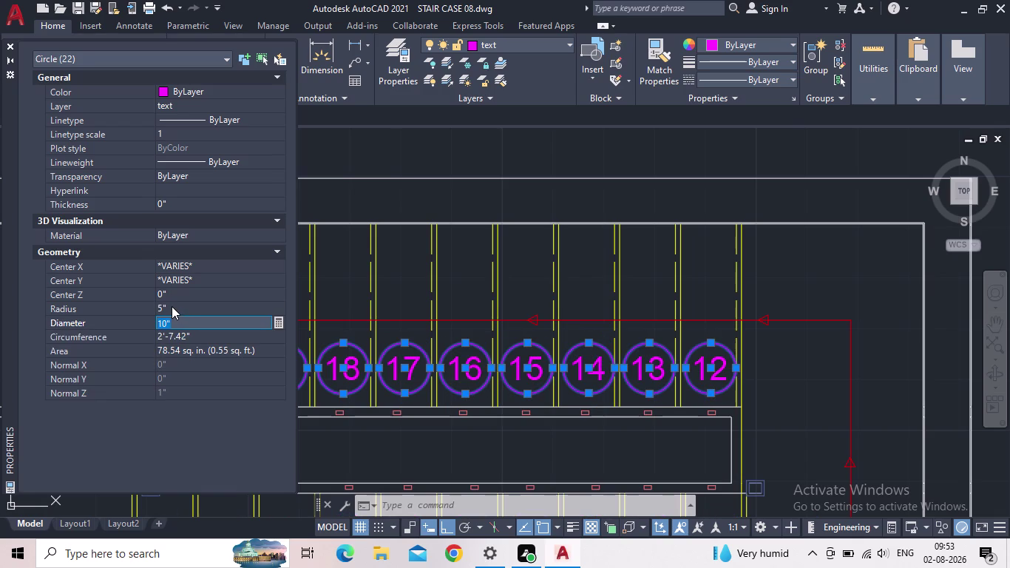
Set the radius of all 22 circles to 4".
click(172, 306)
text(4")
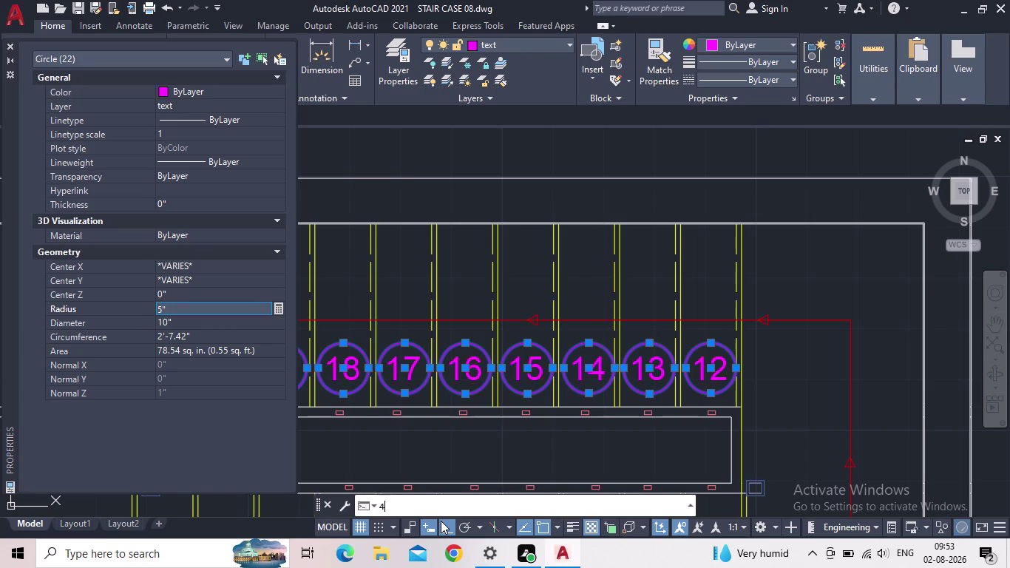
key(Return)
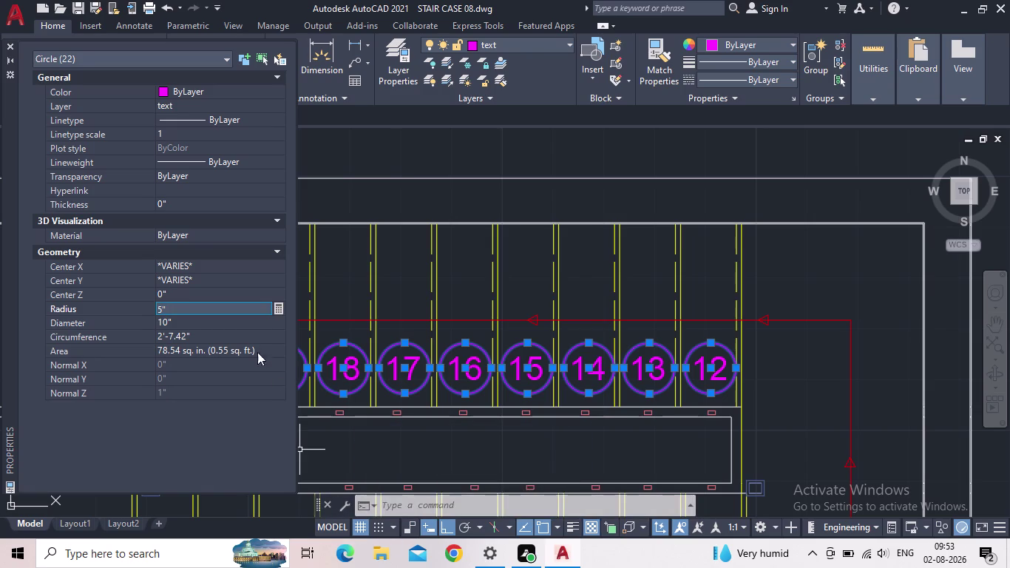
click(189, 308)
drag(187, 309, 135, 309)
text(4")
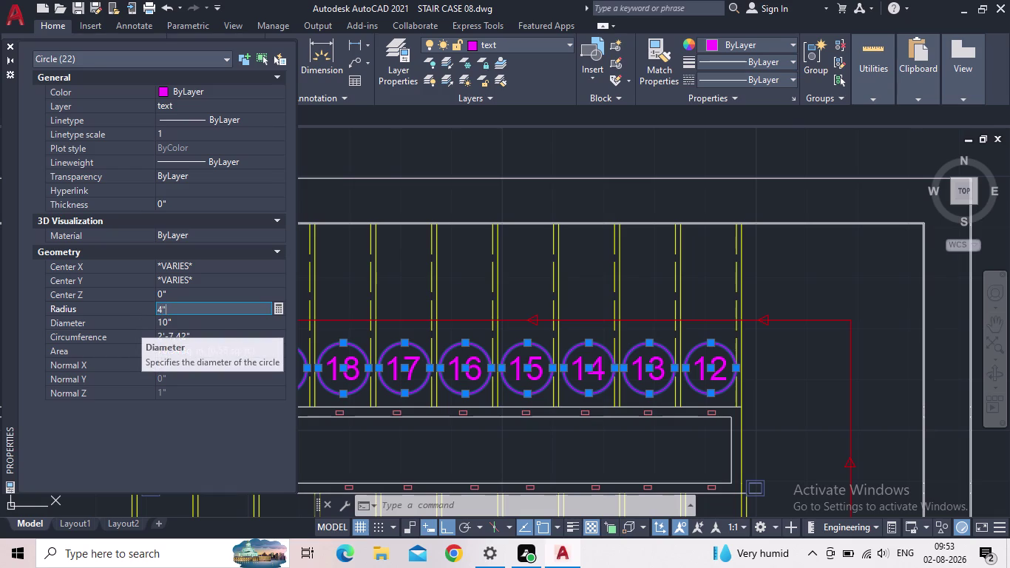
key(Return)
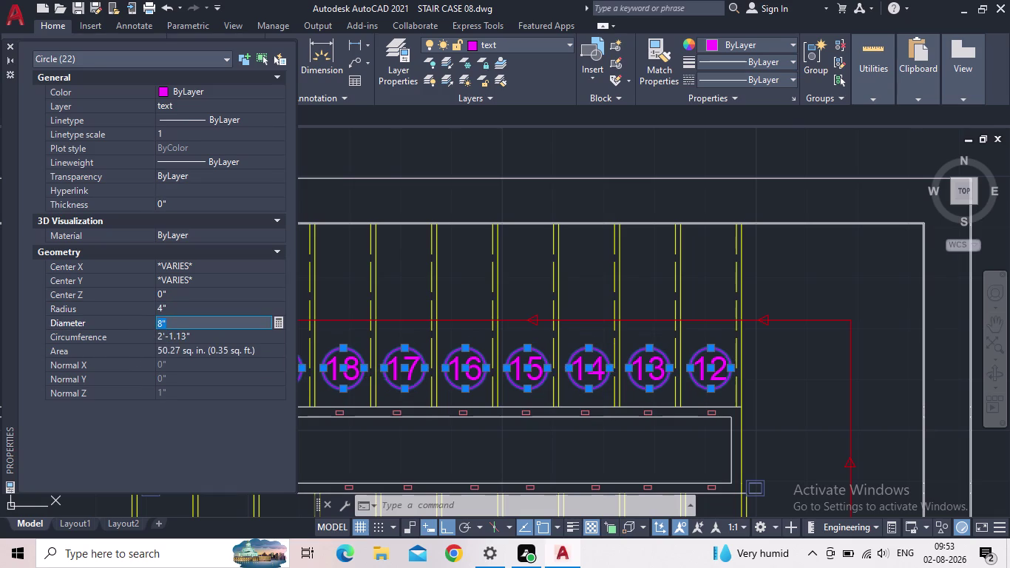
Review the resized circles, close the Properties palette and clear the selection.
scroll(up, 3)
scroll(up, 3)
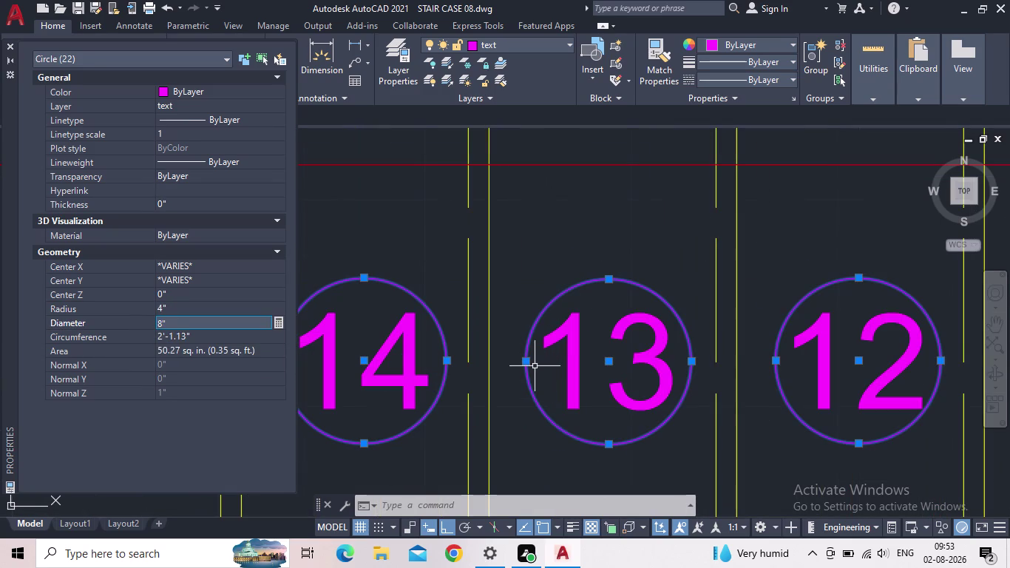
scroll(down, 3)
scroll(down, 3)
scroll(down, 3)
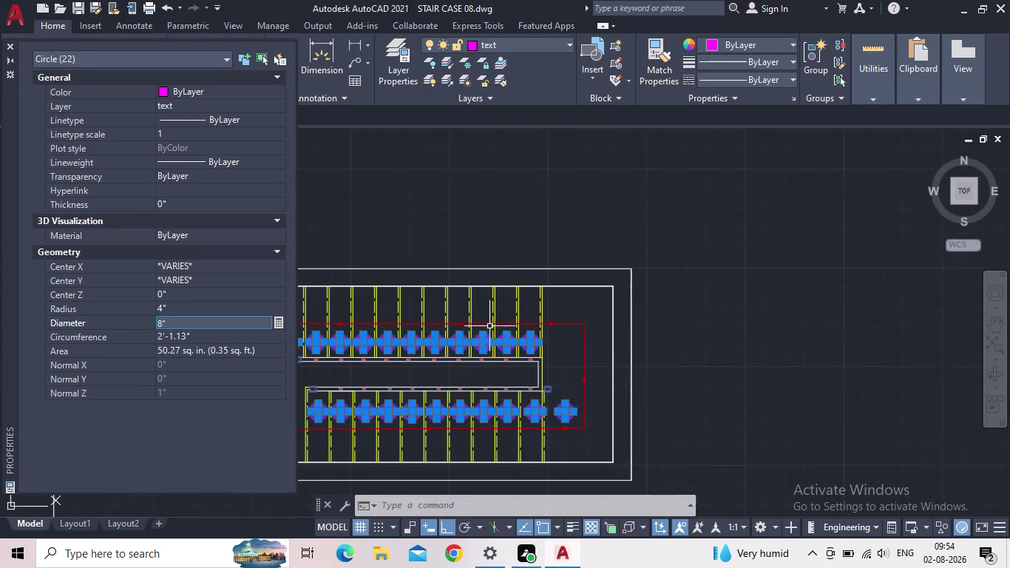
scroll(up, 3)
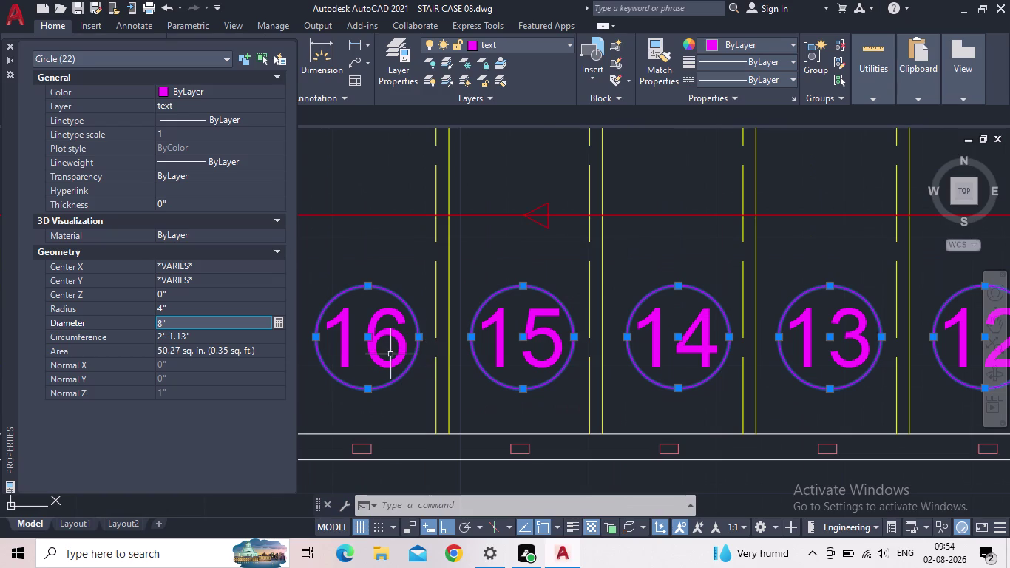
click(10, 46)
key(Escape)
scroll(down, 3)
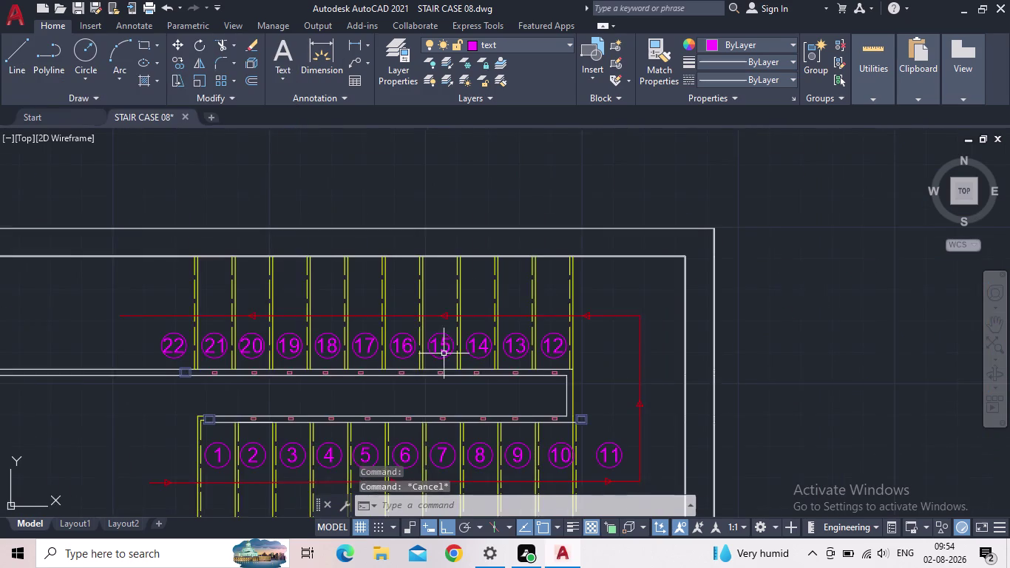
Save the staircase drawing, then zoom in and start selecting the upper arrowhead.
middle_drag(461, 361, 544, 312)
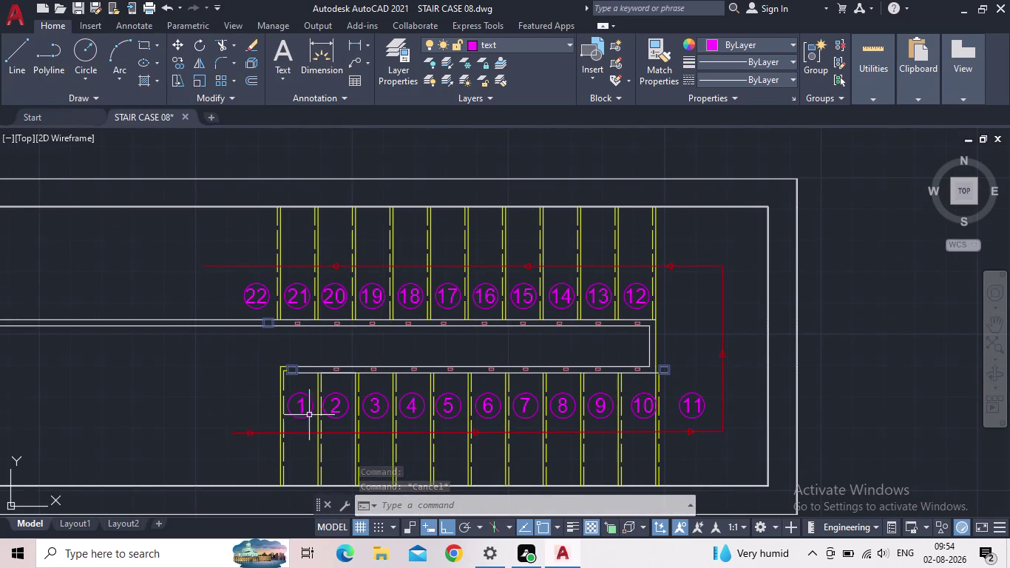
click(82, 9)
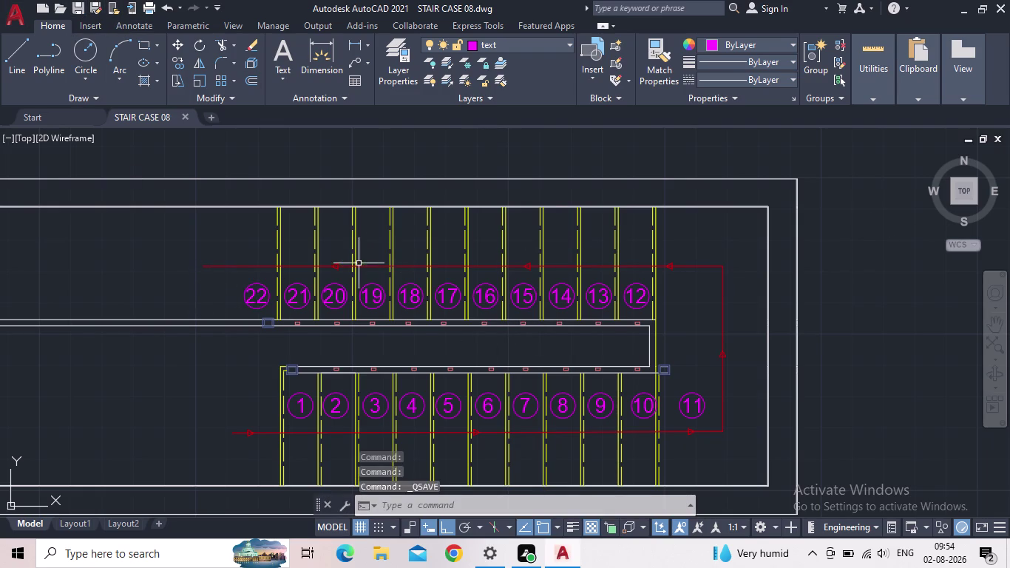
scroll(up, 3)
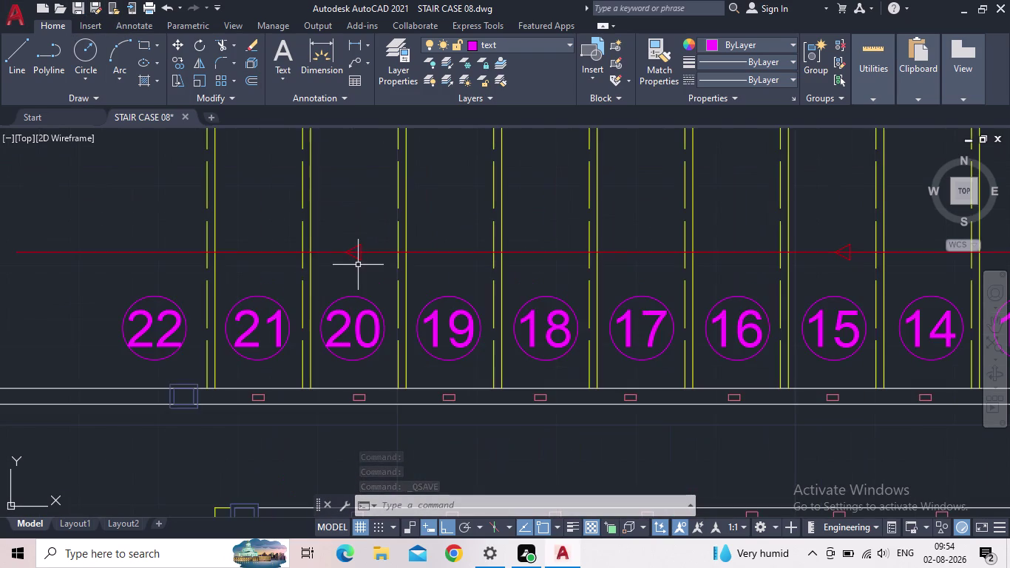
scroll(up, 3)
drag(380, 242, 368, 242)
Copy the arrowhead from its tip to the upper red line's left end.
click(336, 242)
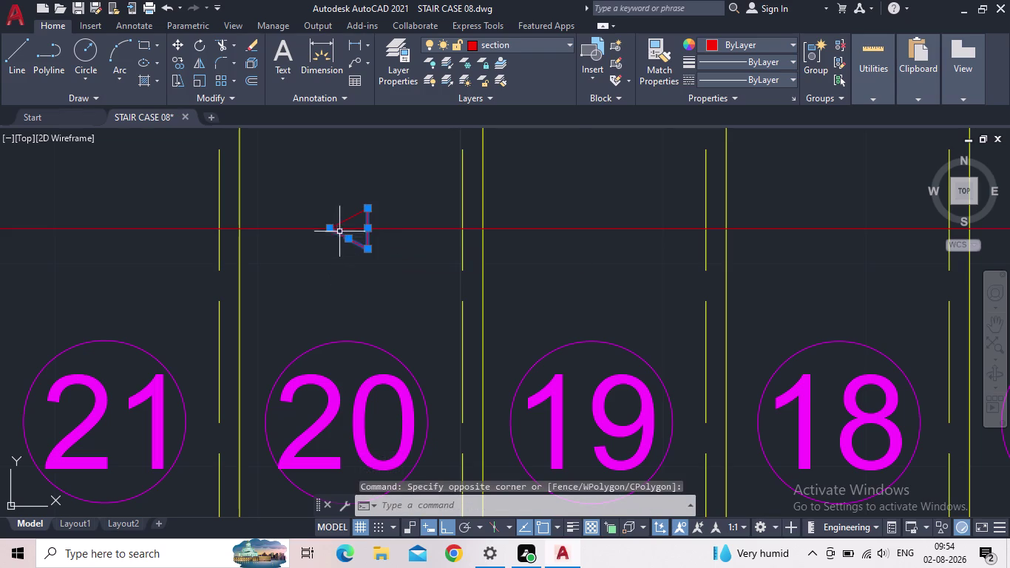
click(353, 219)
key(c)
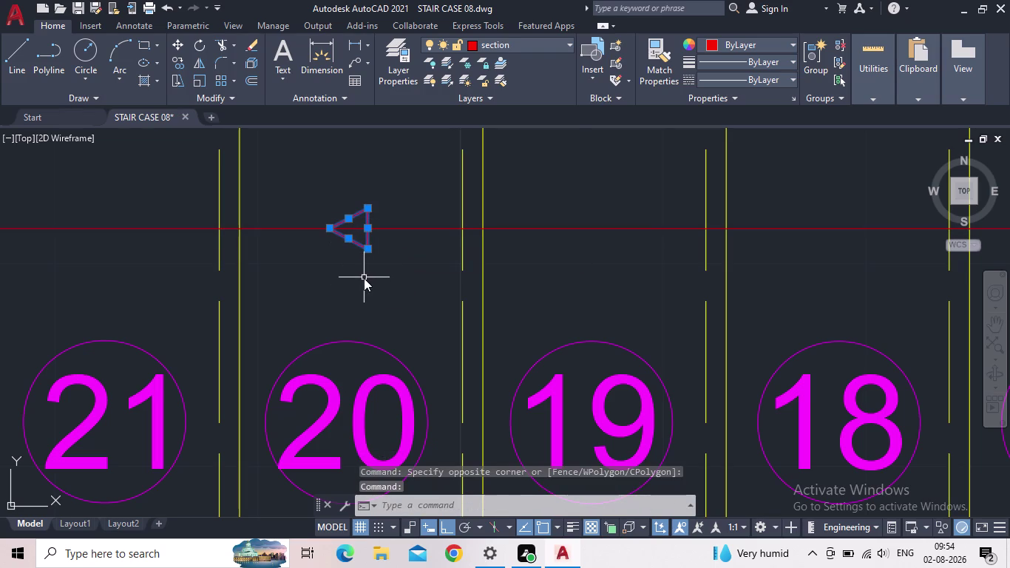
key(o)
key(Return)
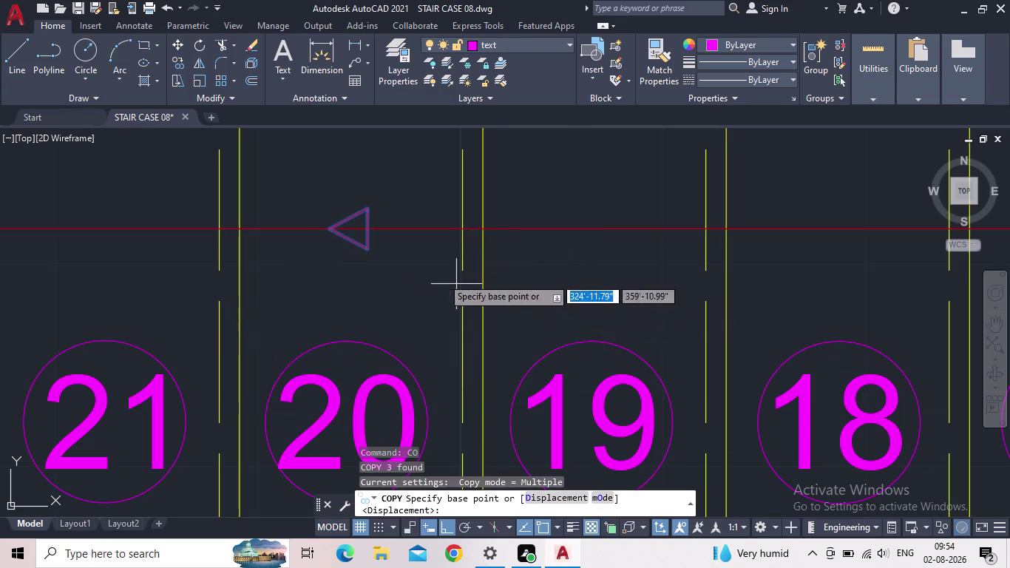
drag(333, 231, 322, 231)
middle_drag(122, 232, 229, 244)
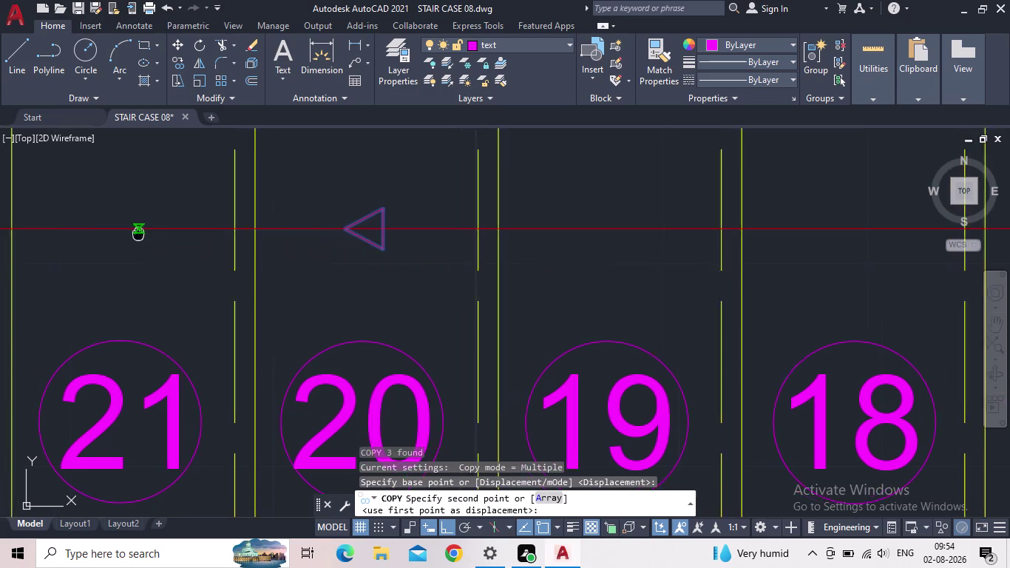
middle_drag(229, 243, 529, 261)
scroll(down, 3)
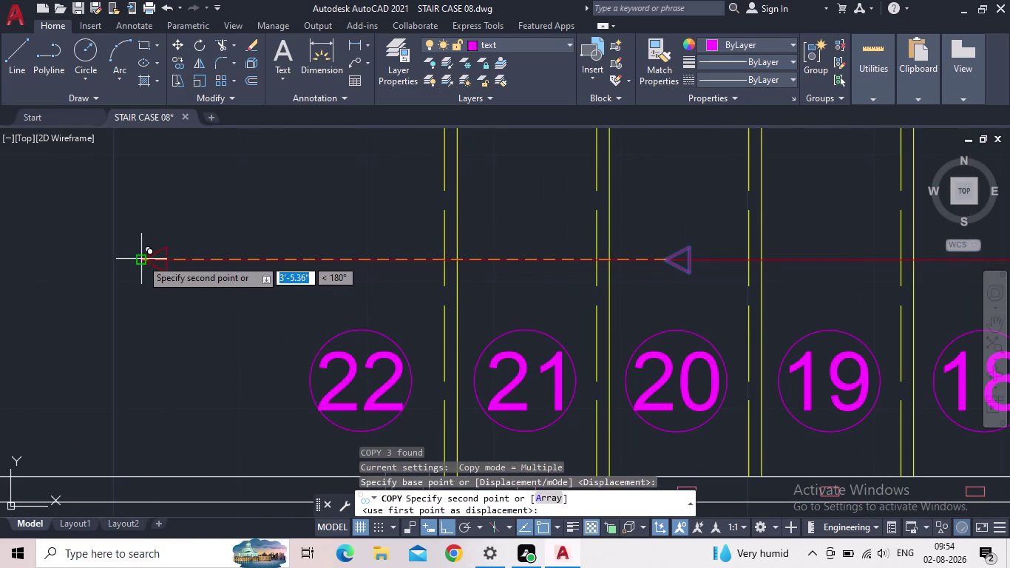
scroll(up, 3)
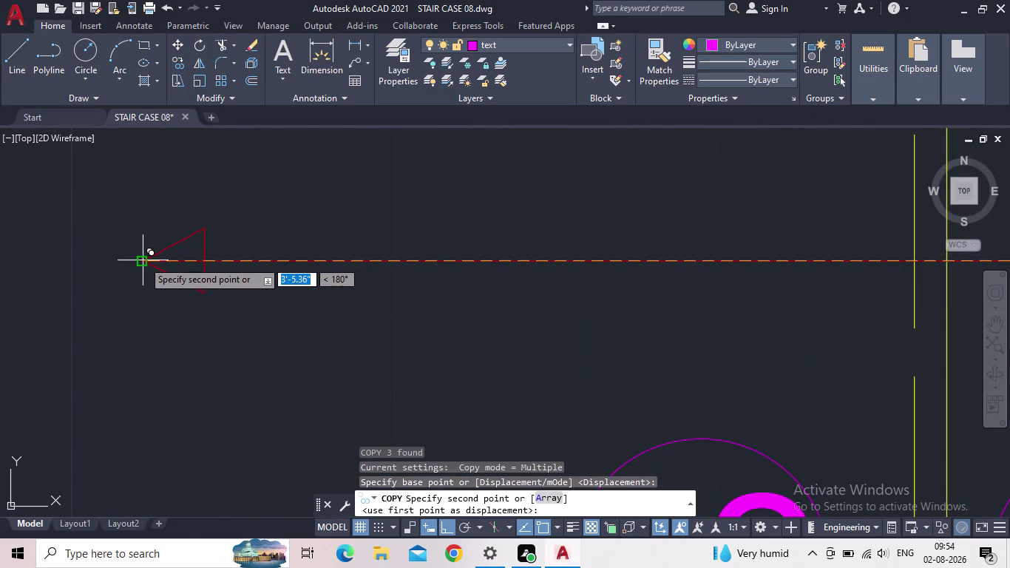
click(142, 262)
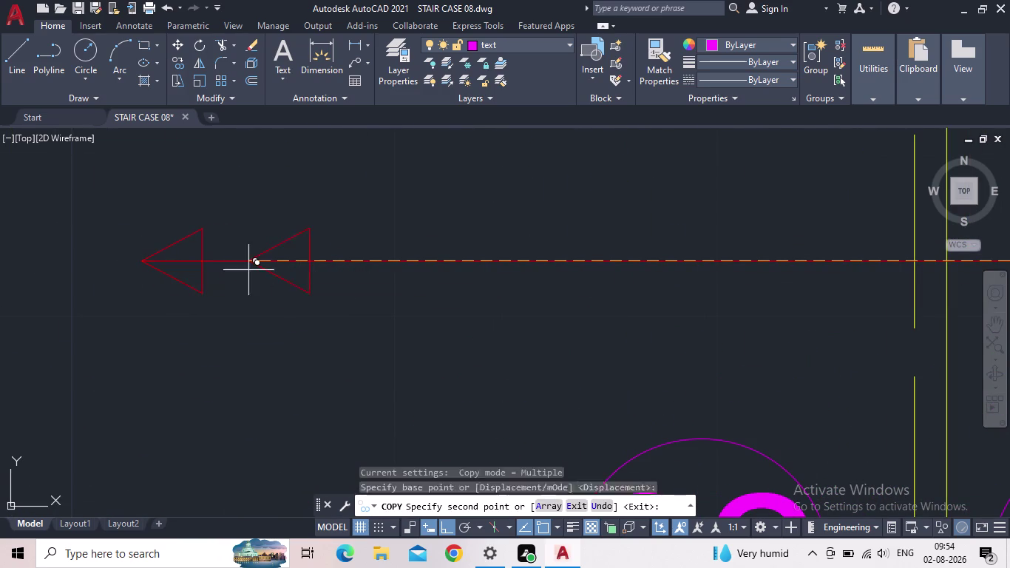
key(Escape)
Zoom and pan back to view the whole staircase.
scroll(down, 3)
scroll(up, 3)
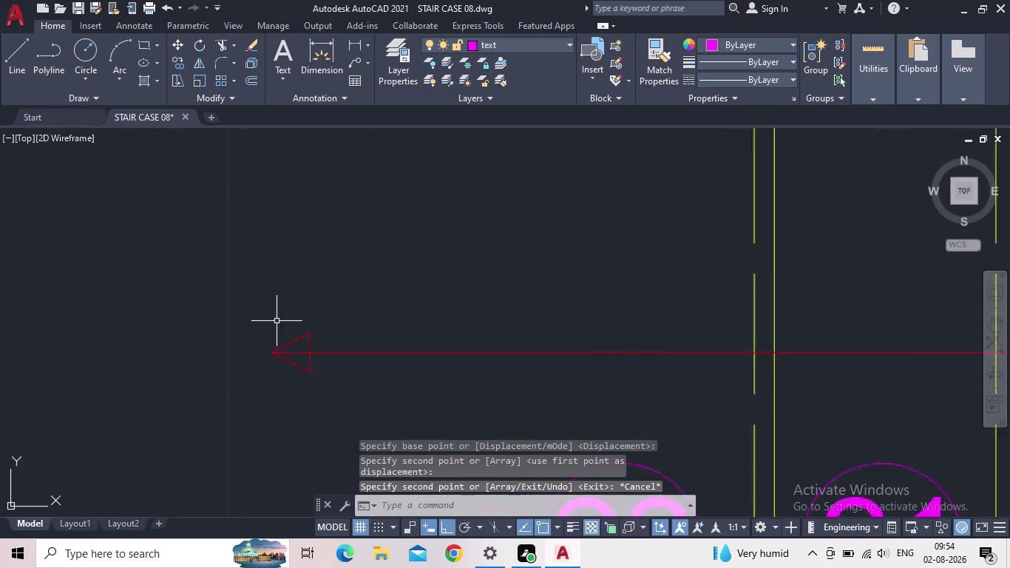
scroll(up, 3)
scroll(up, 3)
scroll(down, 3)
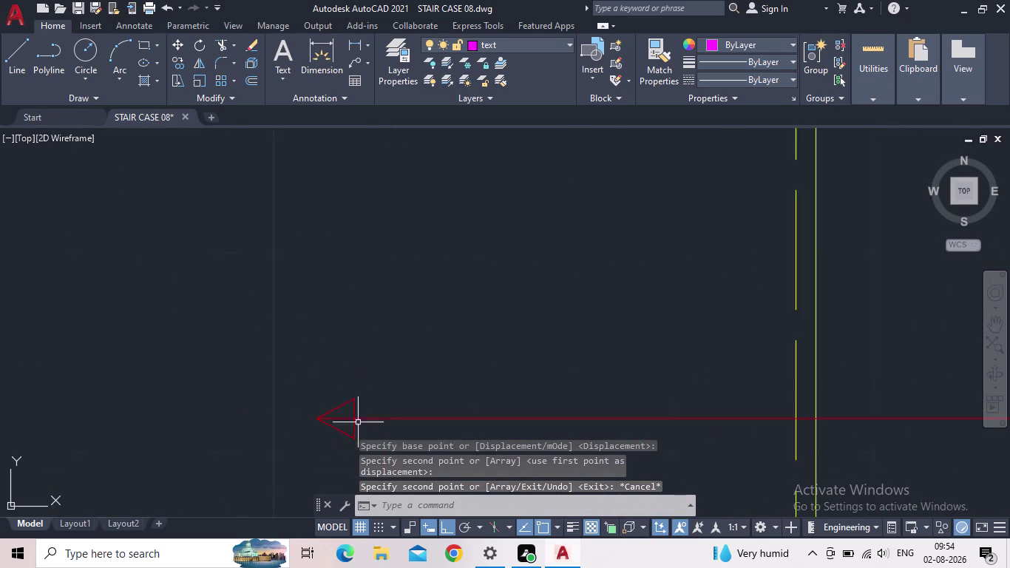
scroll(down, 3)
middle_drag(430, 352, 307, 283)
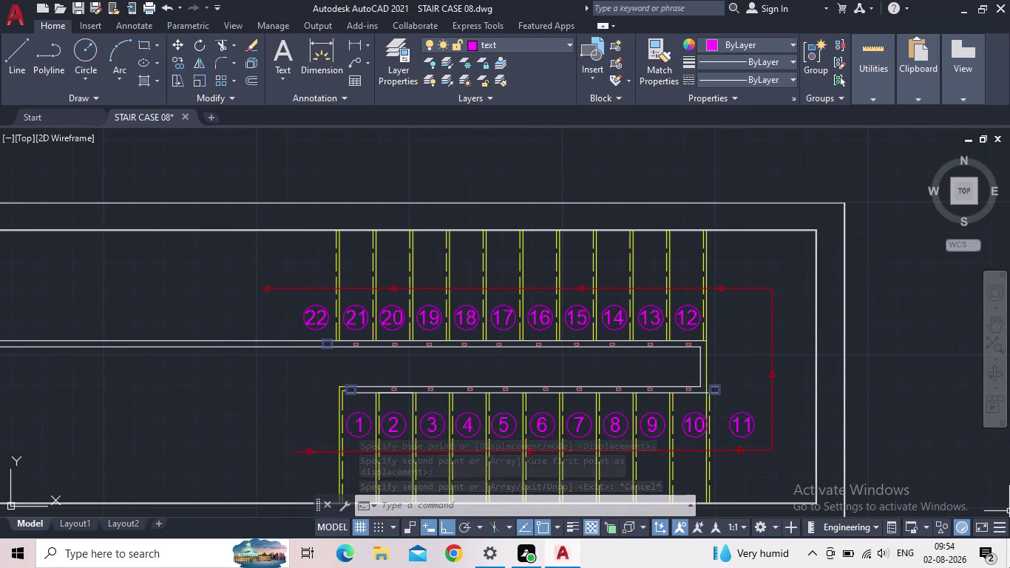
Save the drawing and pan and zoom across the staircase plan to inspect it.
click(81, 4)
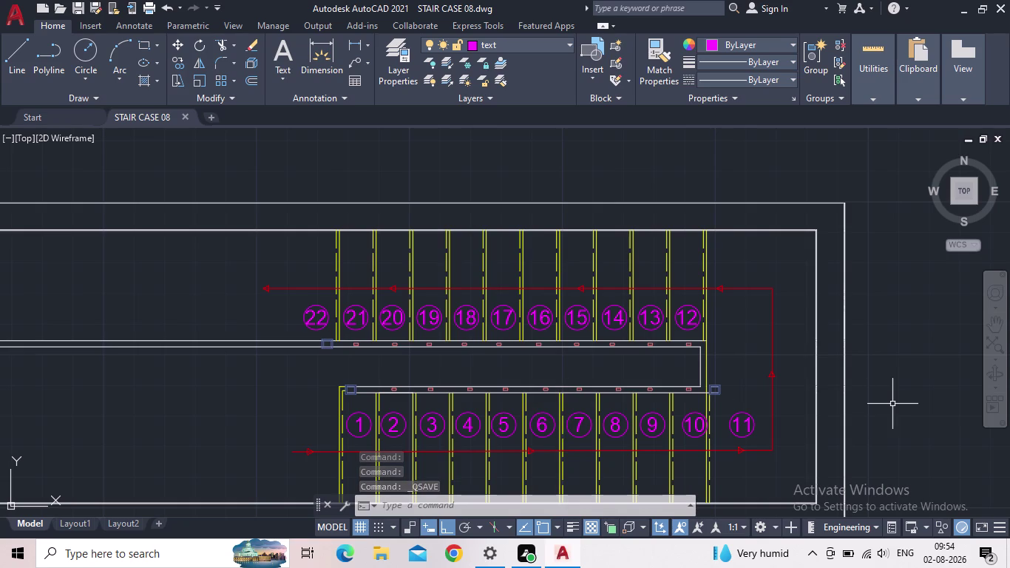
middle_drag(735, 370, 722, 320)
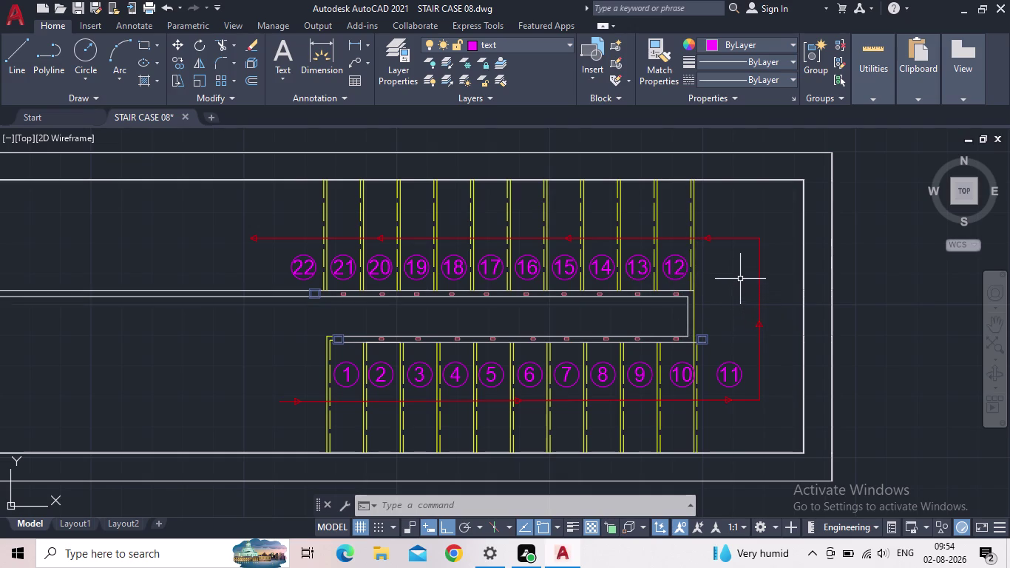
middle_click(728, 318)
scroll(down, 3)
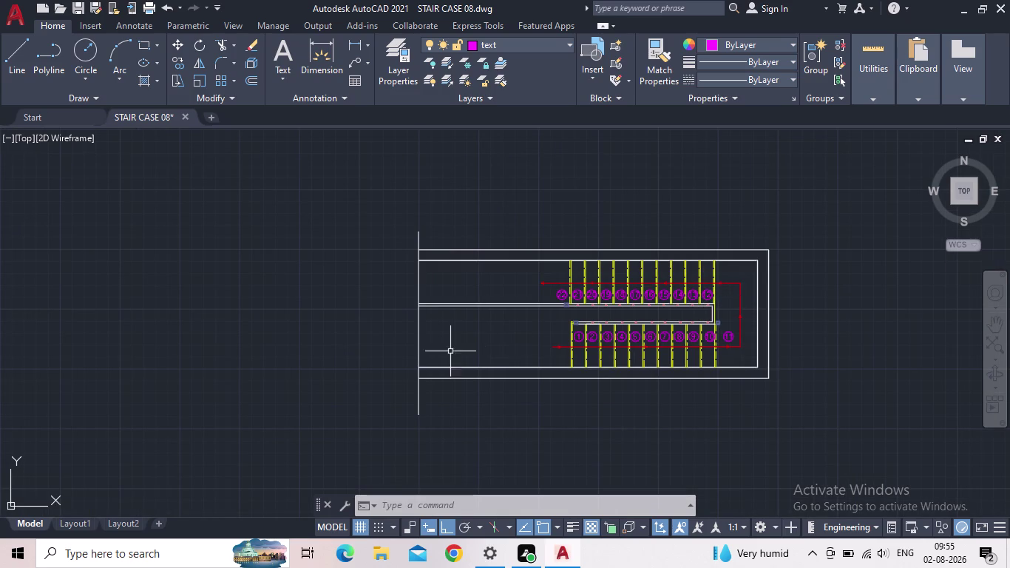
scroll(up, 3)
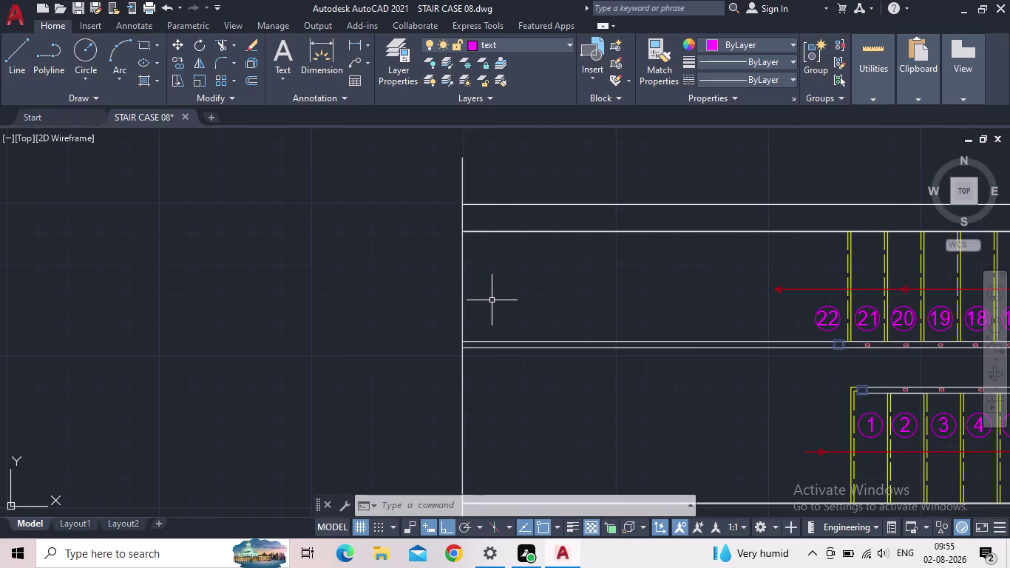
scroll(down, 3)
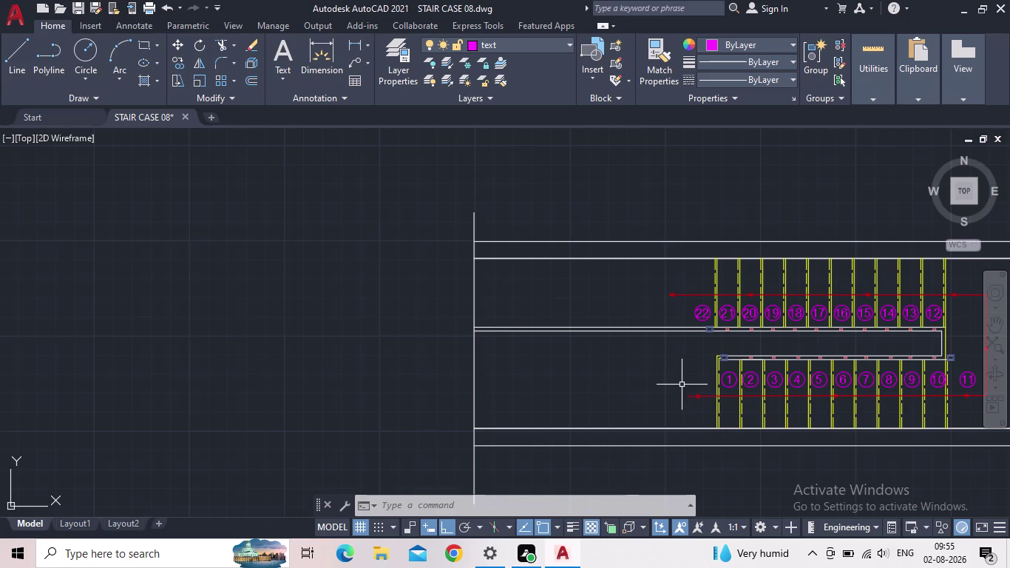
scroll(down, 3)
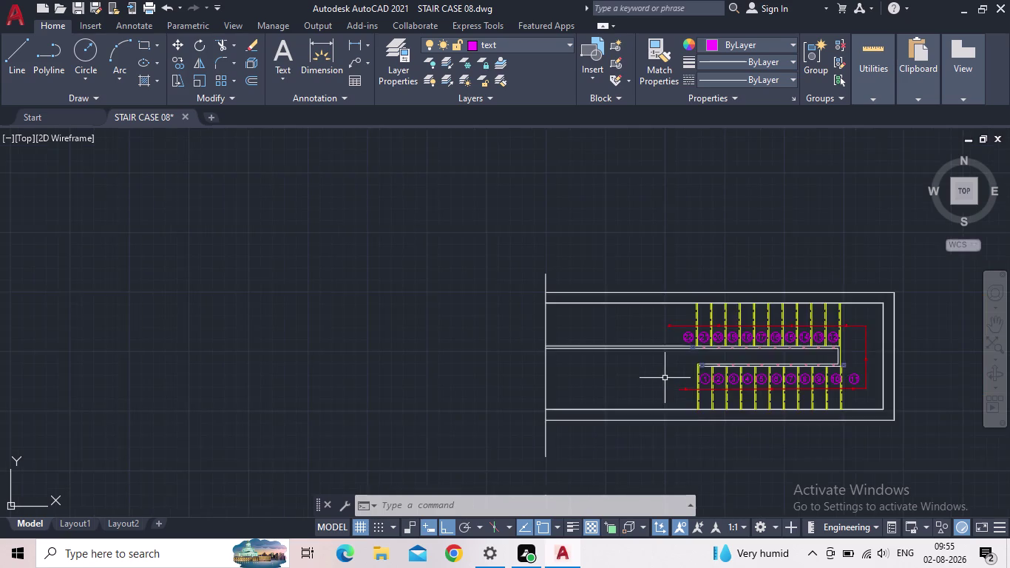
middle_drag(658, 373, 503, 329)
scroll(up, 3)
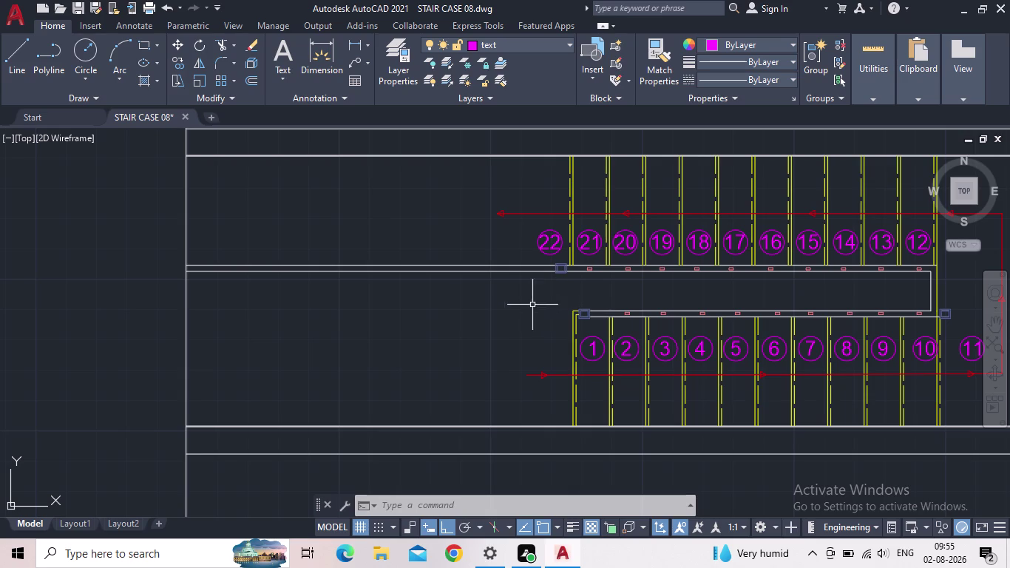
scroll(down, 3)
middle_drag(490, 320, 395, 321)
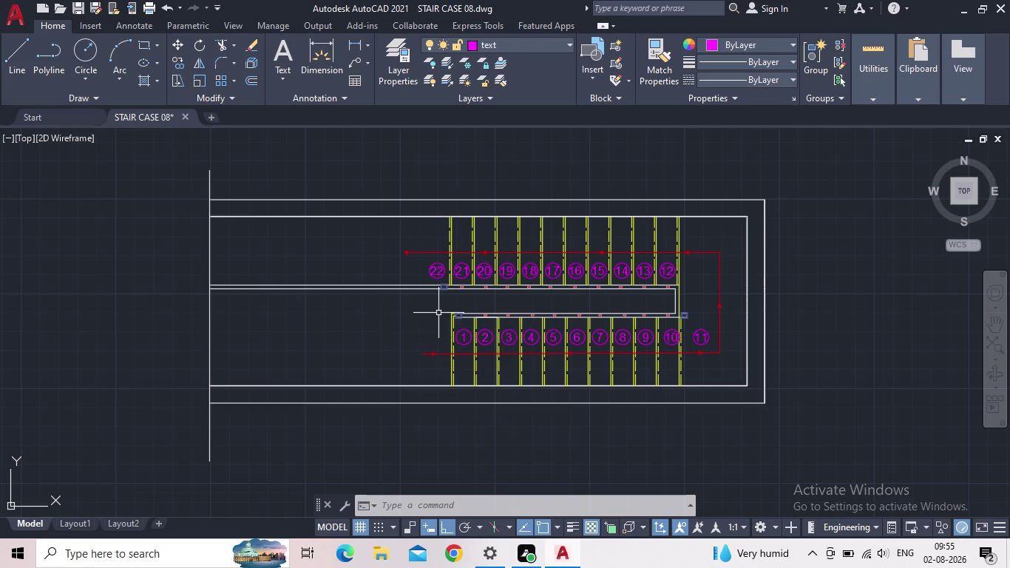
scroll(up, 3)
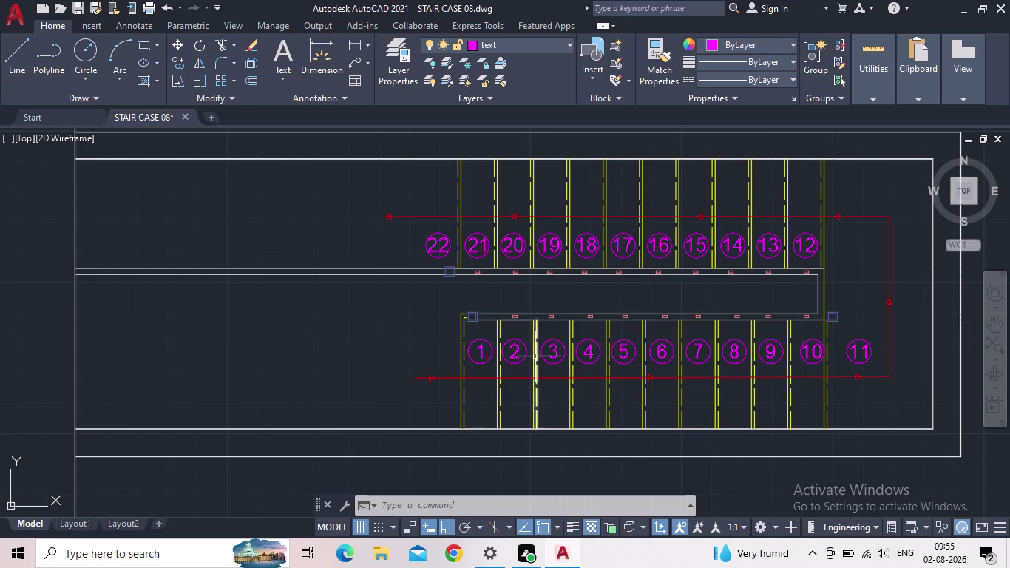
Start COPY on step number 1 and set the base point on the number.
key(c)
key(o)
key(Return)
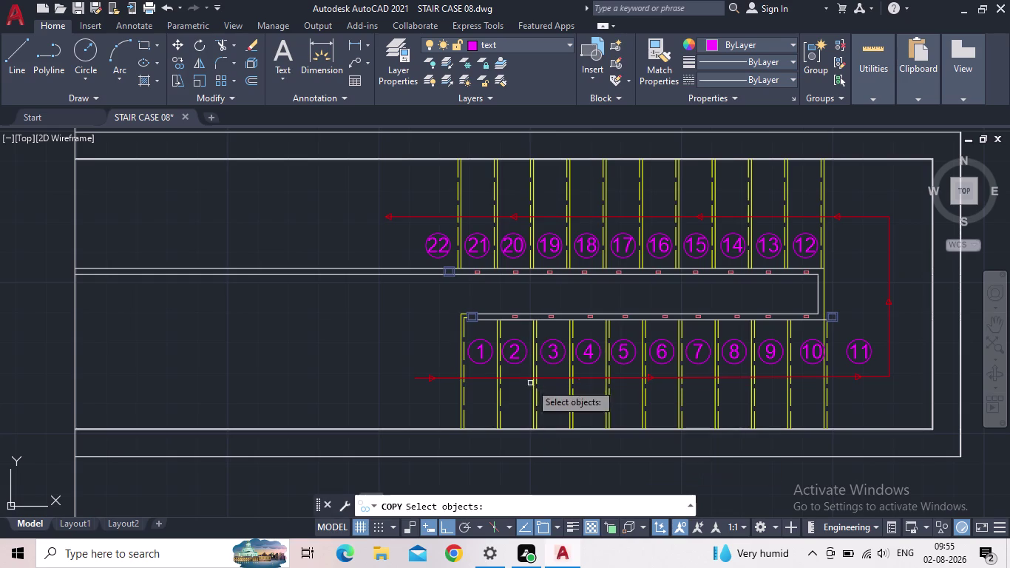
click(483, 355)
key(space)
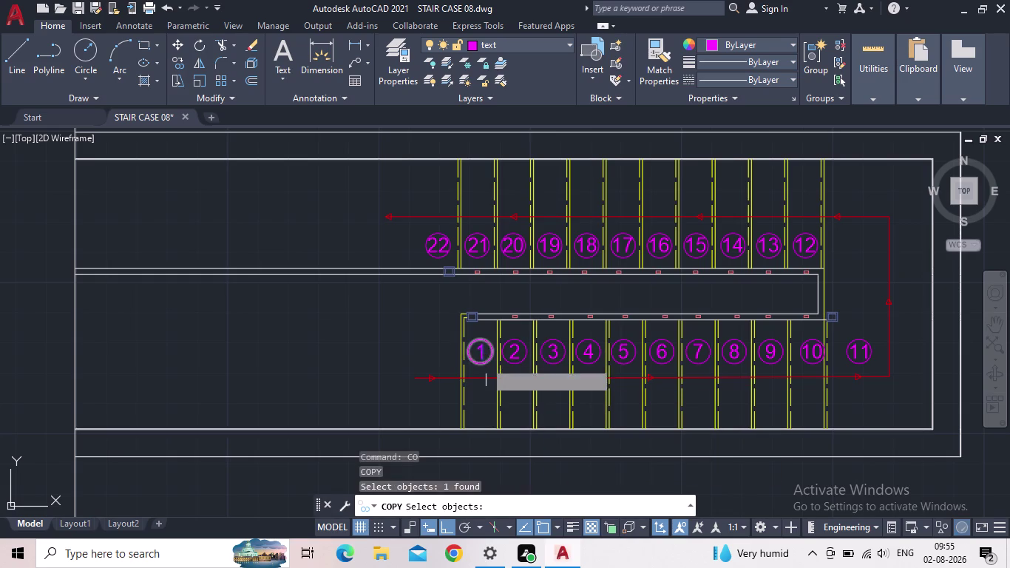
scroll(up, 3)
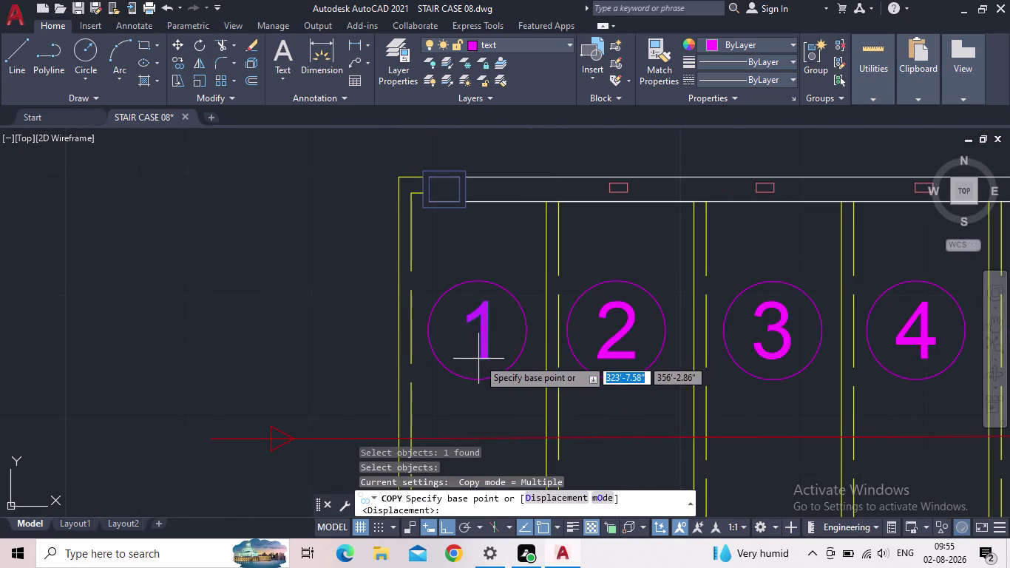
click(464, 360)
Drop the copied 1 left of the lower red arrow's start and end the copy.
middle_drag(242, 382, 340, 361)
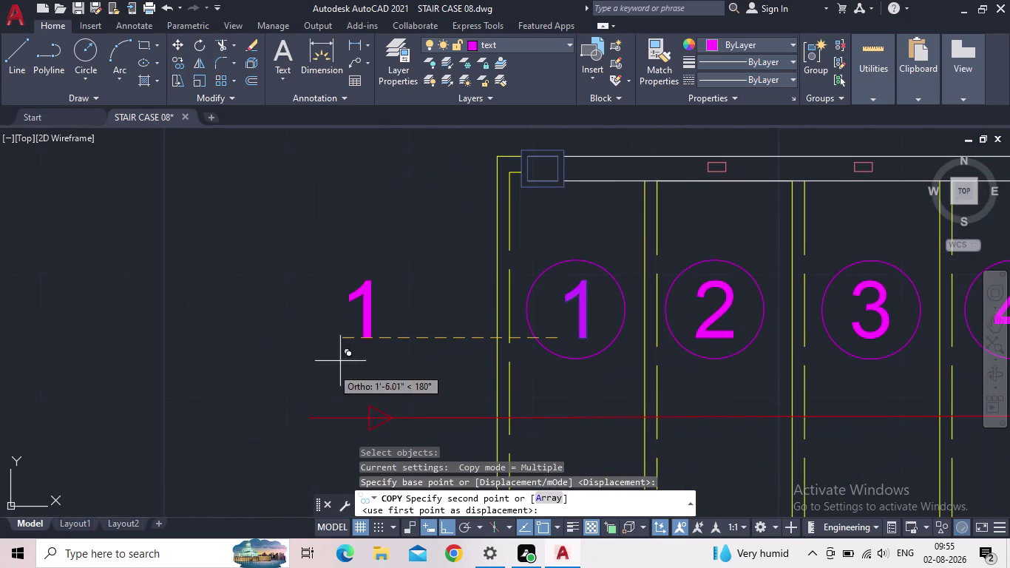
click(449, 525)
middle_drag(319, 426, 419, 386)
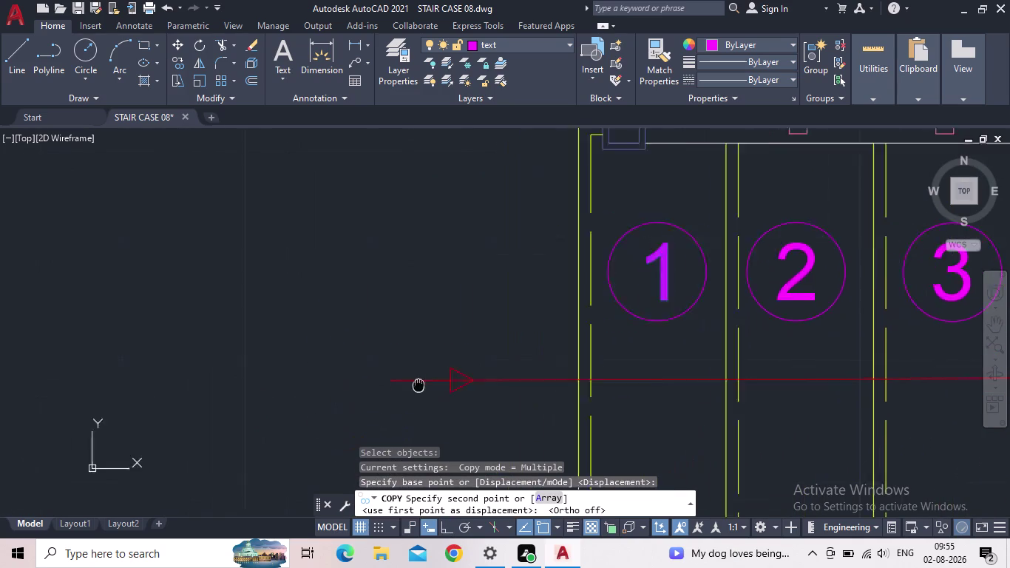
middle_drag(419, 385, 437, 382)
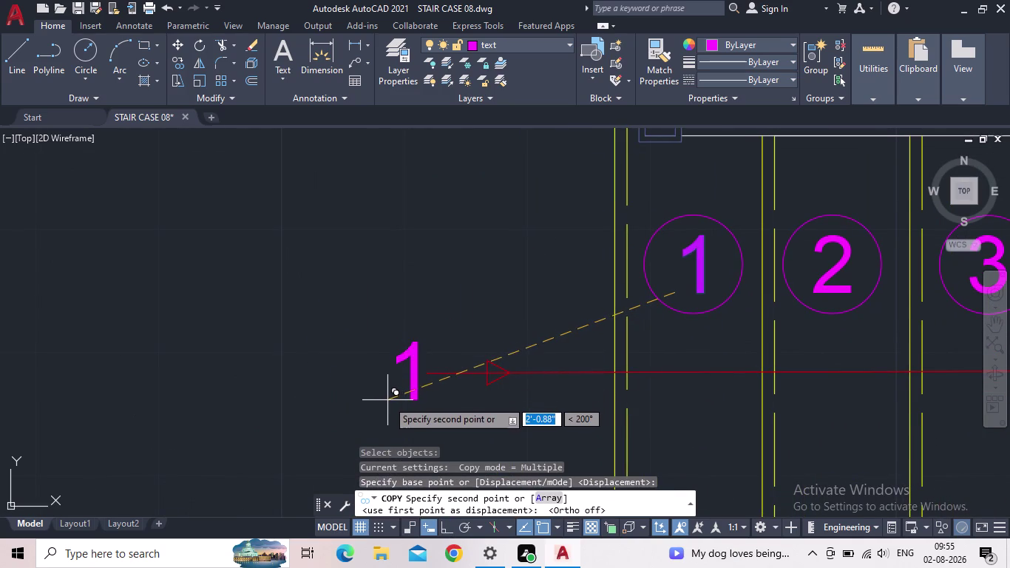
click(388, 399)
middle_drag(348, 292, 457, 389)
scroll(down, 3)
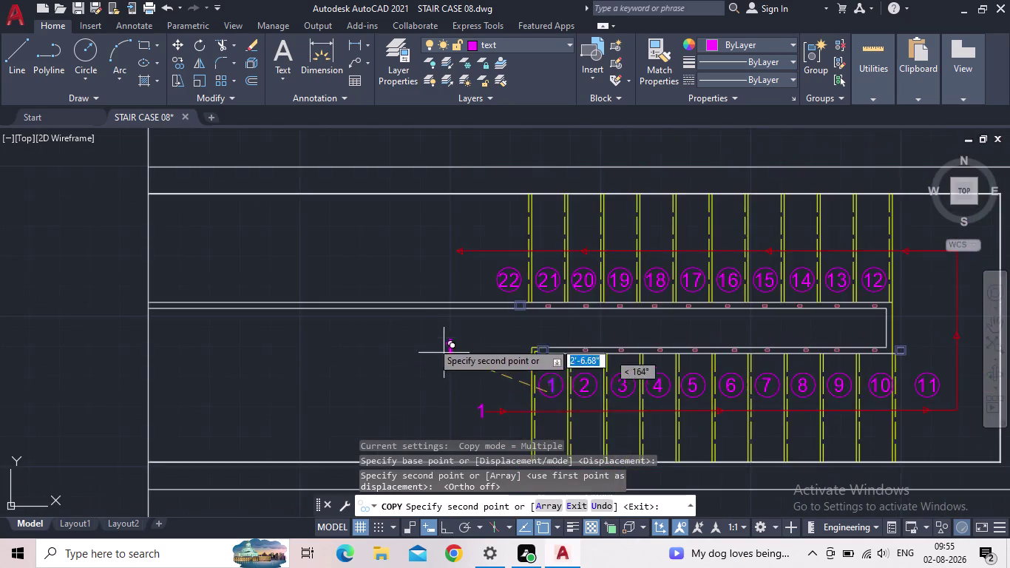
scroll(down, 3)
scroll(up, 3)
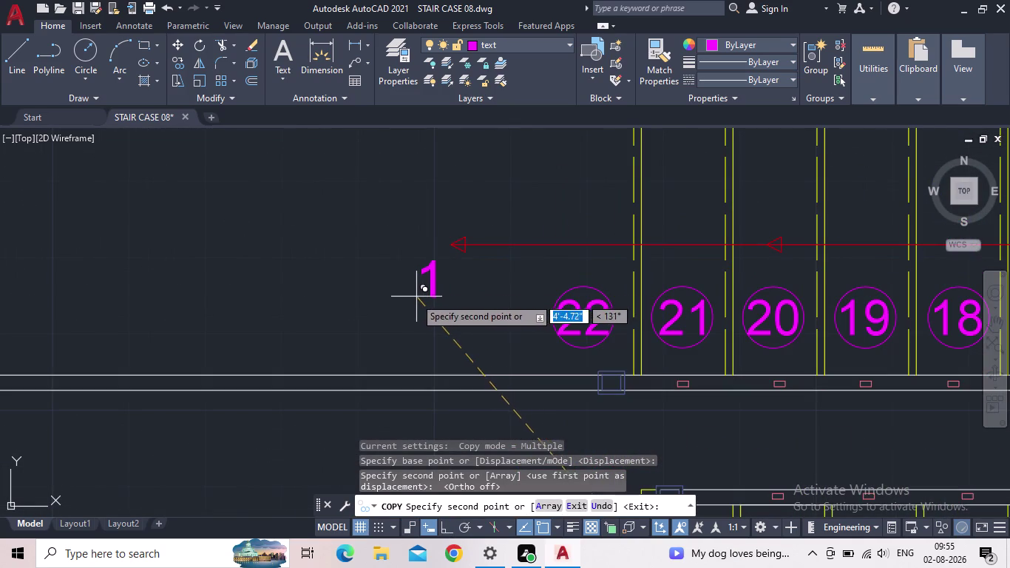
scroll(down, 3)
key(Escape)
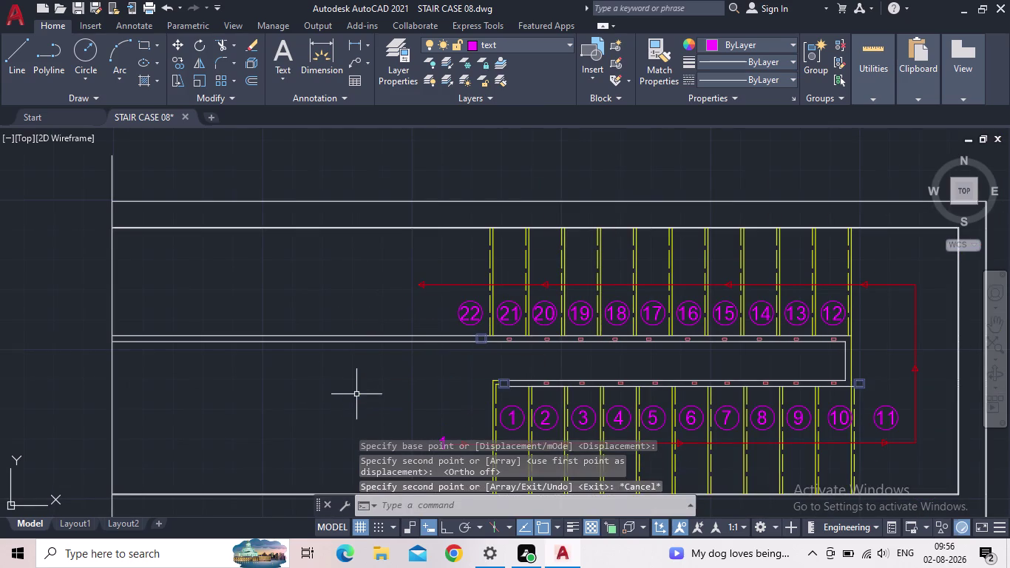
Repeatedly try to select the copied number 1 so it can be edited.
middle_drag(398, 408, 317, 322)
scroll(up, 3)
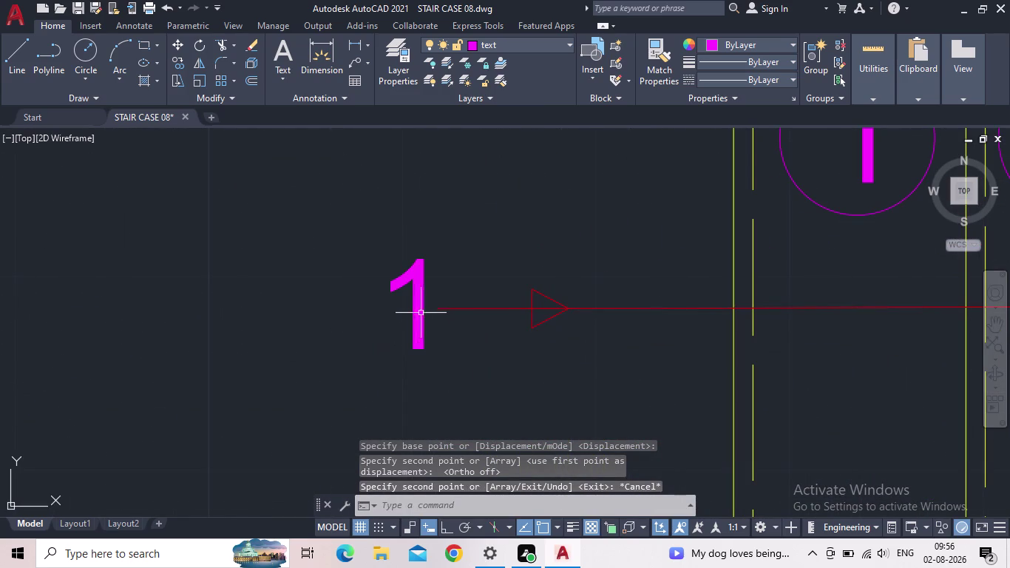
double_click(418, 315)
click(427, 330)
double_click(416, 329)
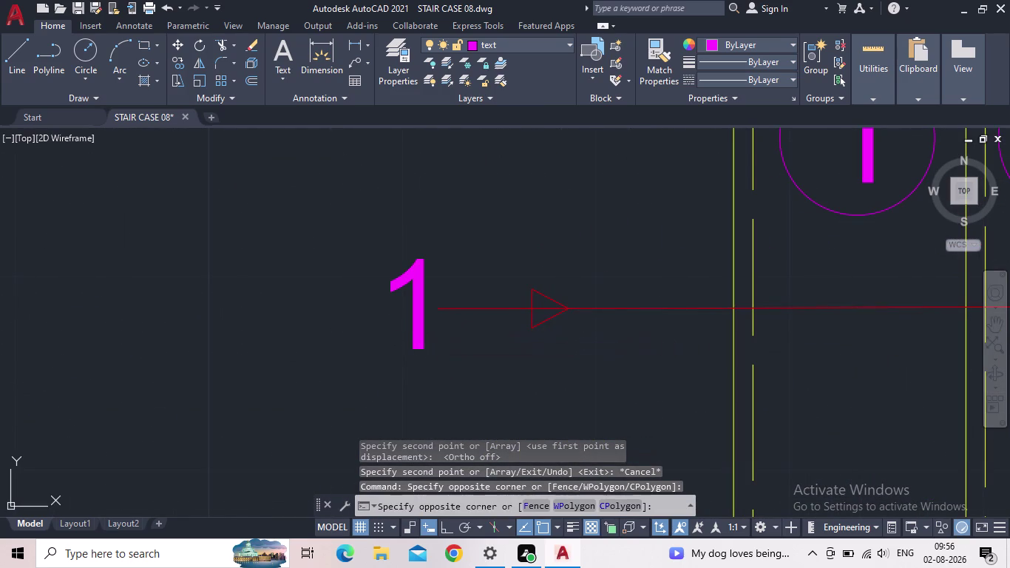
double_click(416, 328)
click(432, 315)
double_click(421, 322)
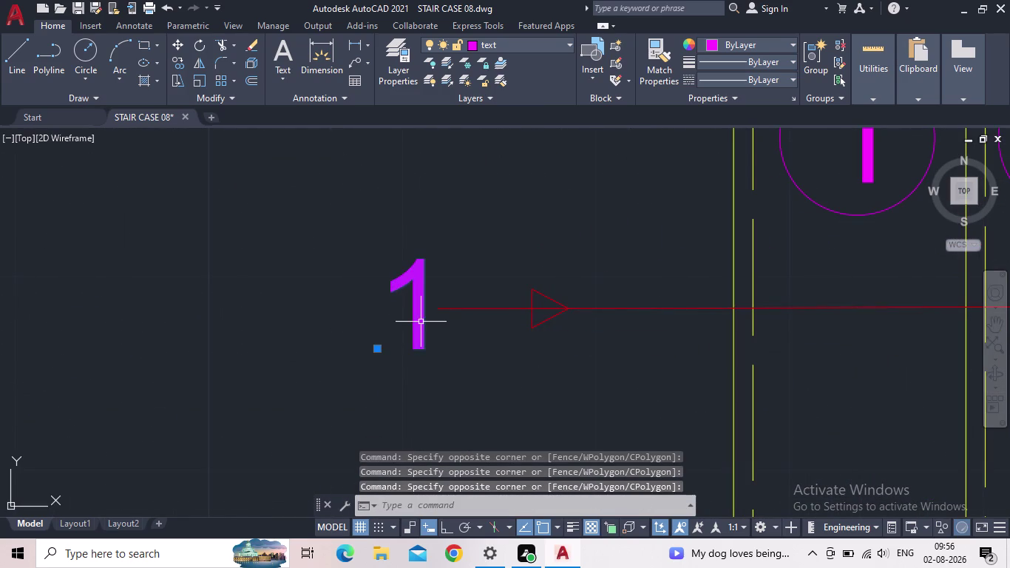
click(425, 327)
double_click(420, 328)
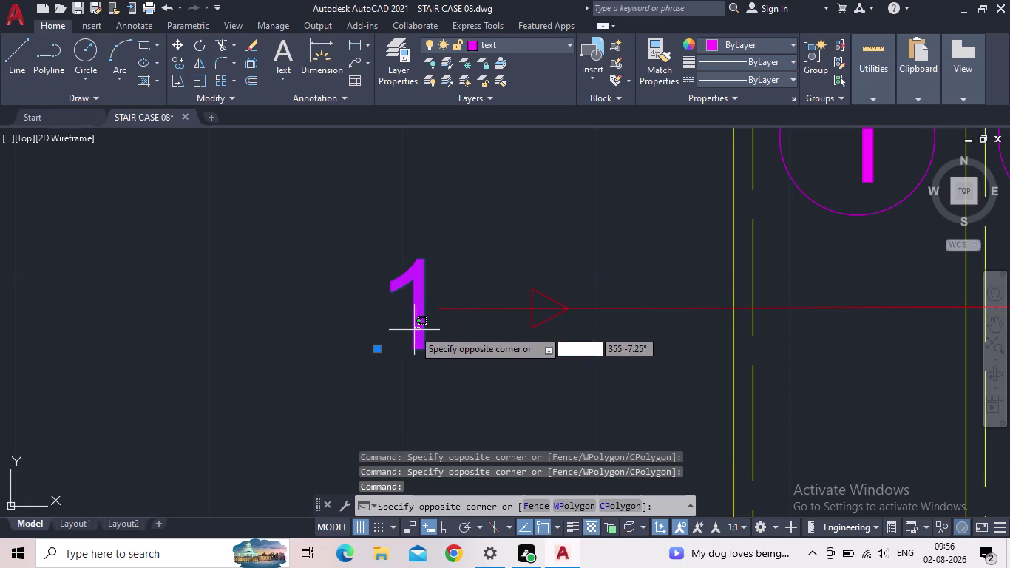
click(409, 330)
click(412, 323)
double_click(420, 329)
key(Escape)
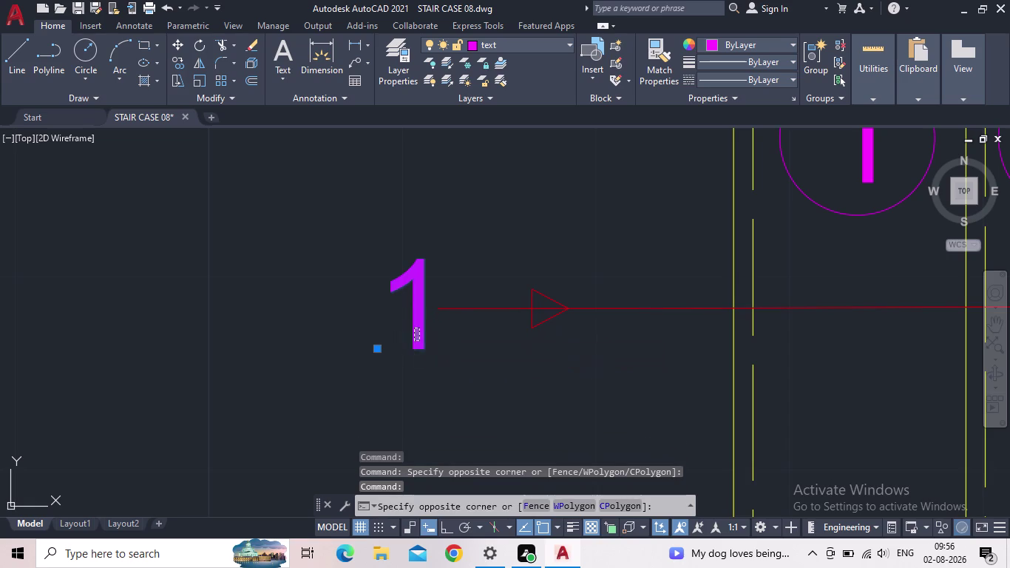
key(Escape)
triple_click(424, 332)
double_click(421, 331)
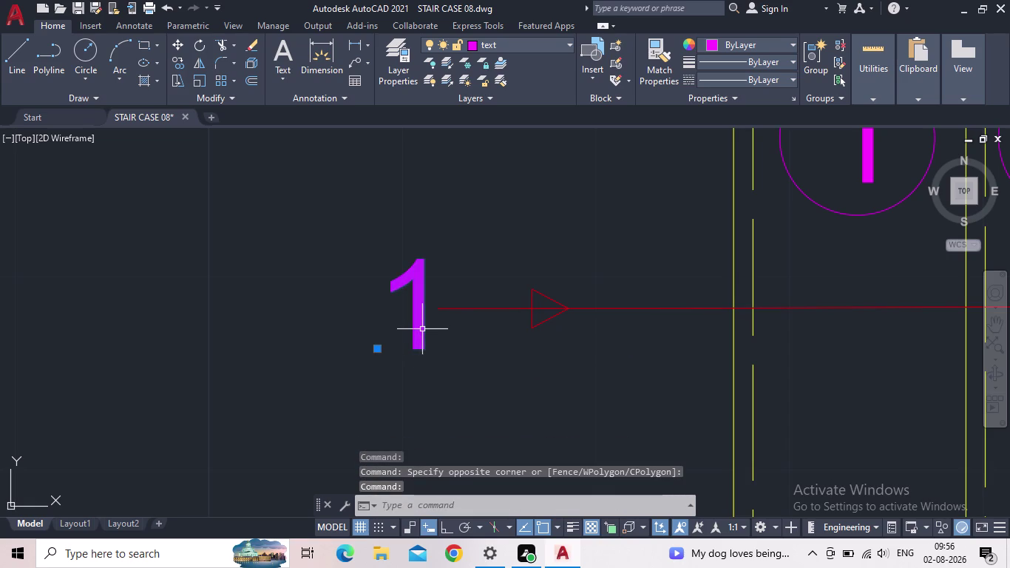
triple_click(417, 330)
click(417, 330)
key(Escape)
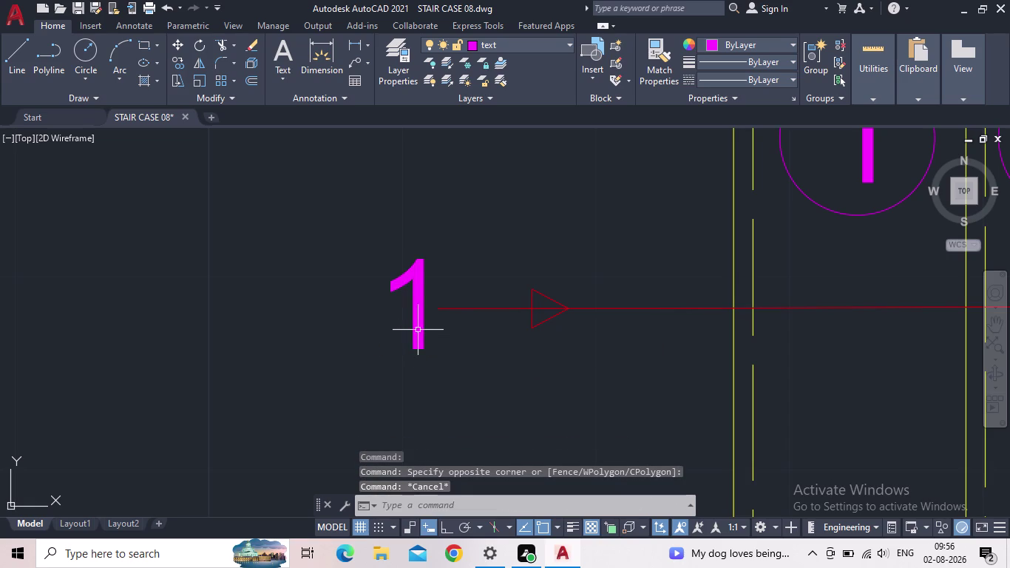
right_click(417, 332)
click(415, 343)
triple_click(416, 338)
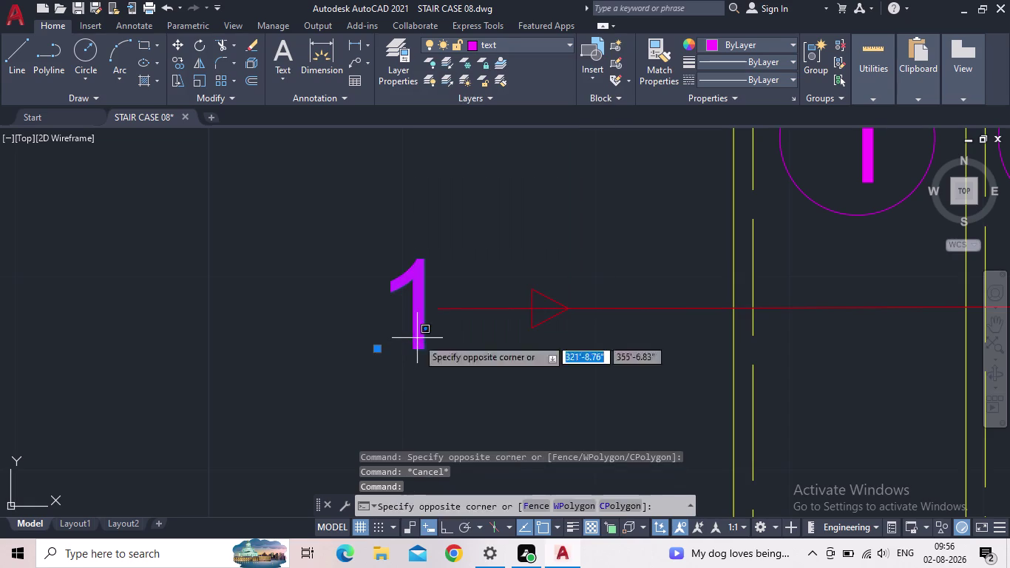
double_click(420, 338)
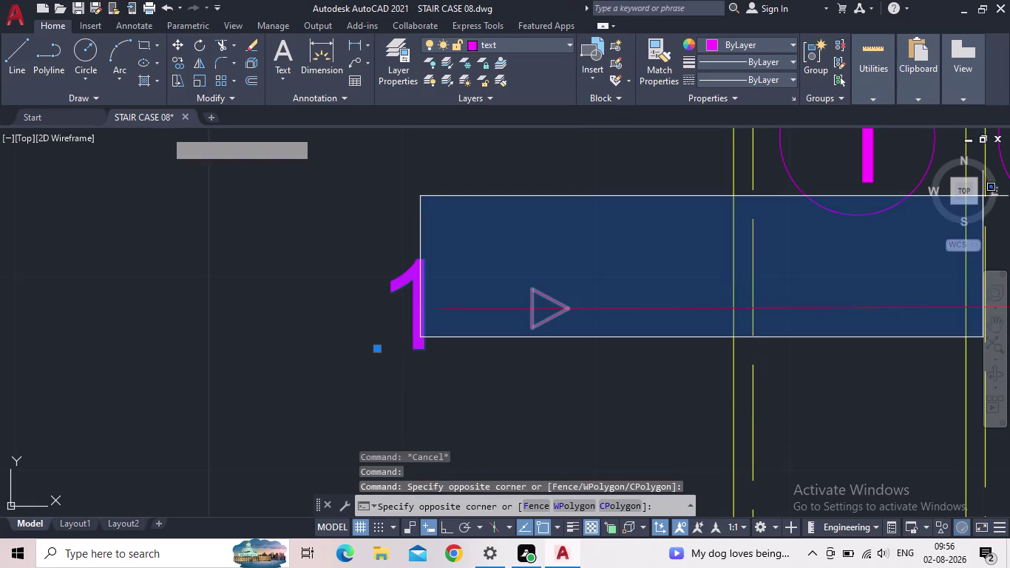
click(367, 322)
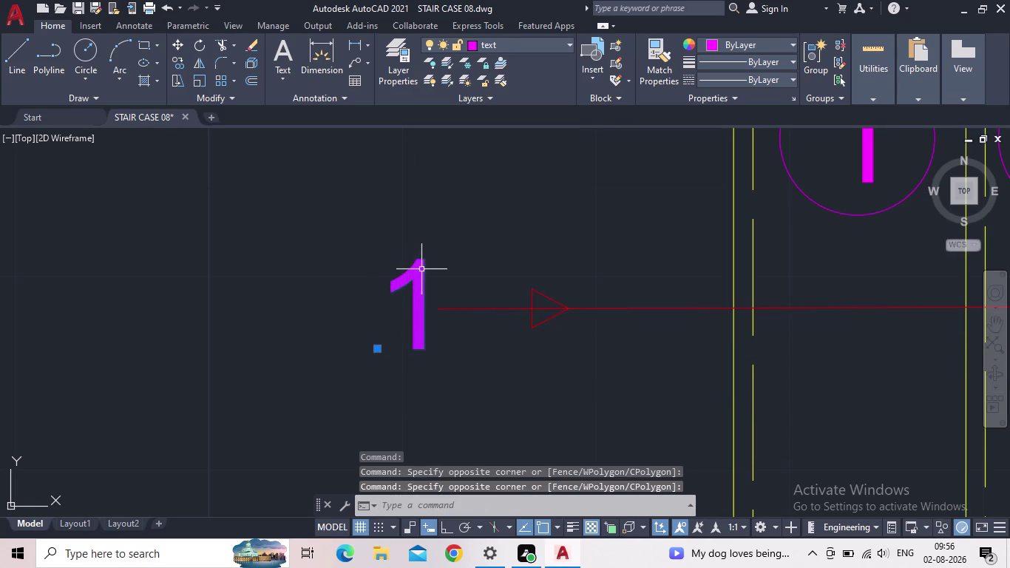
triple_click(422, 270)
click(422, 270)
double_click(415, 274)
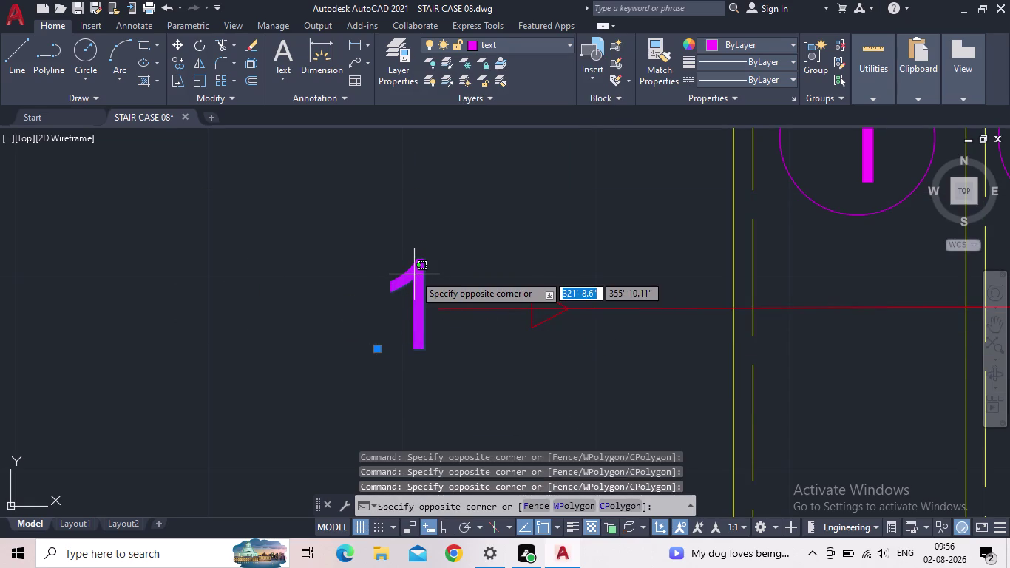
triple_click(413, 275)
key(Escape)
triple_click(412, 289)
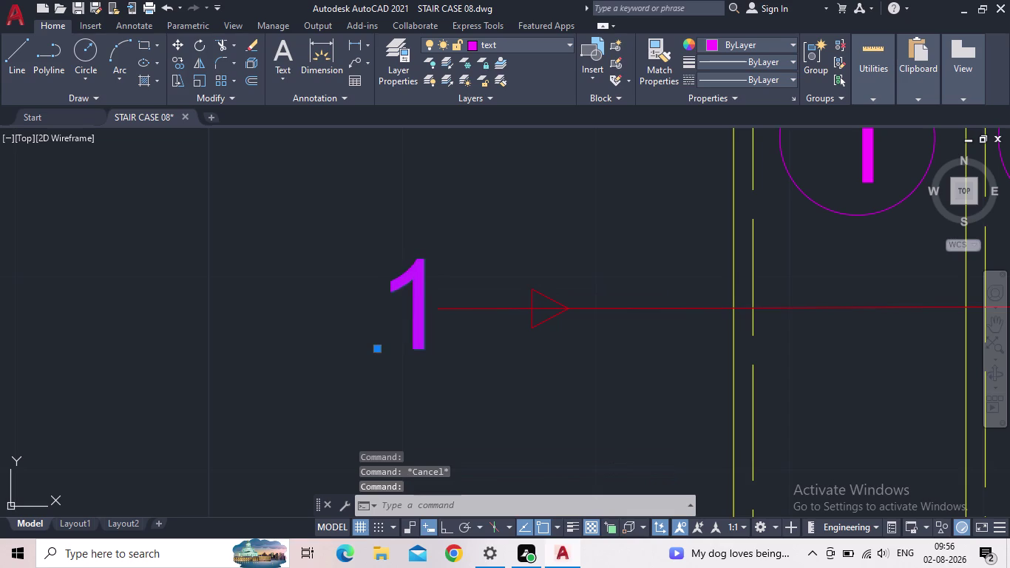
Change the copied 1's text to 'UP'.
click(412, 292)
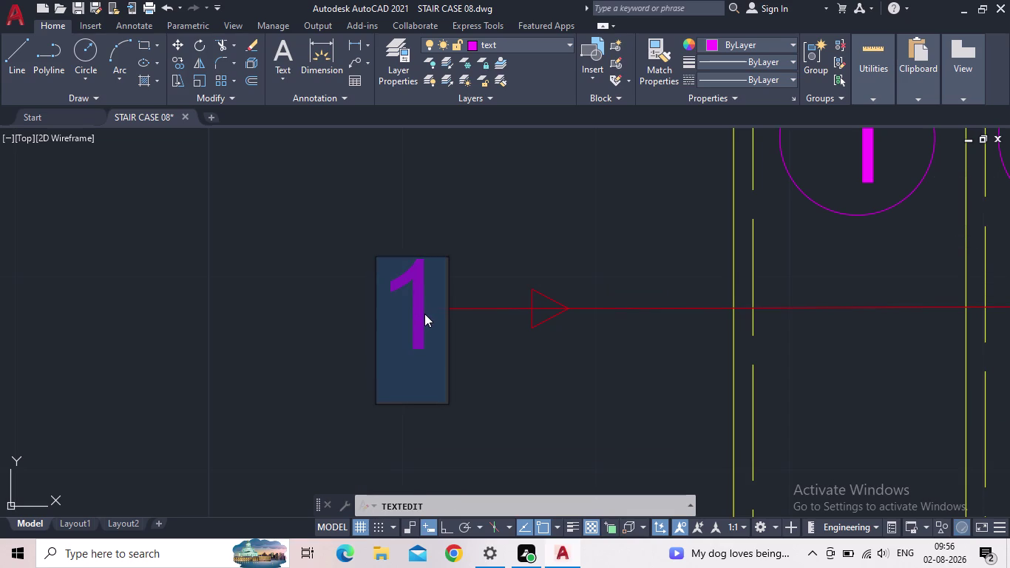
text(UP)
key(Return)
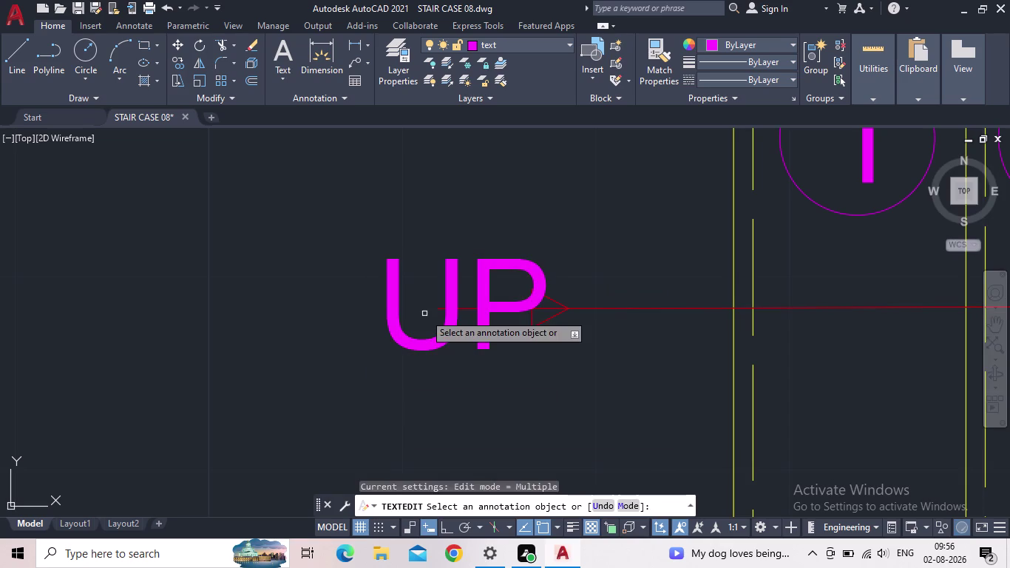
key(Escape)
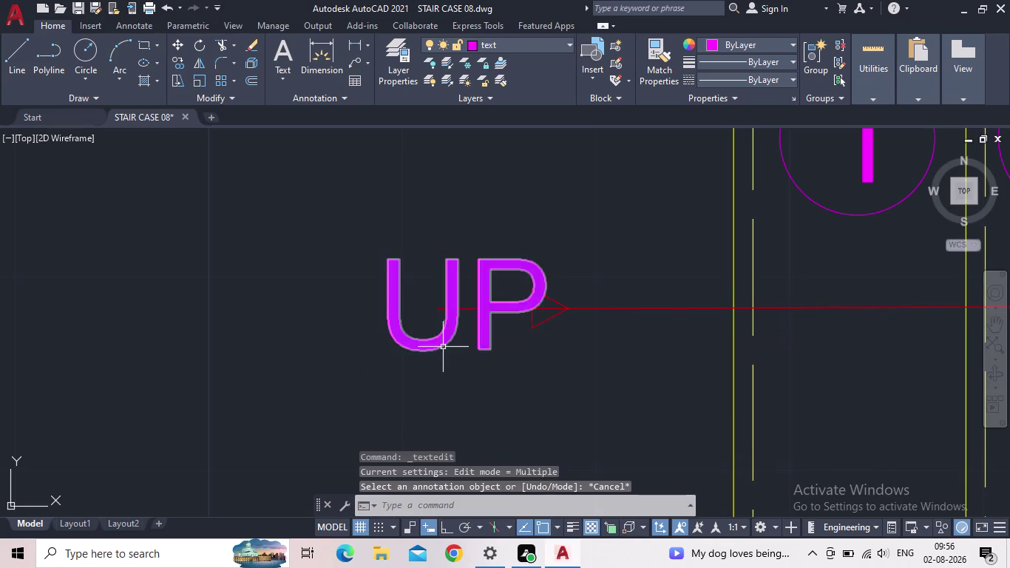
Move the UP label just left of the lower arrow's start, then view the staircase.
click(443, 347)
click(377, 351)
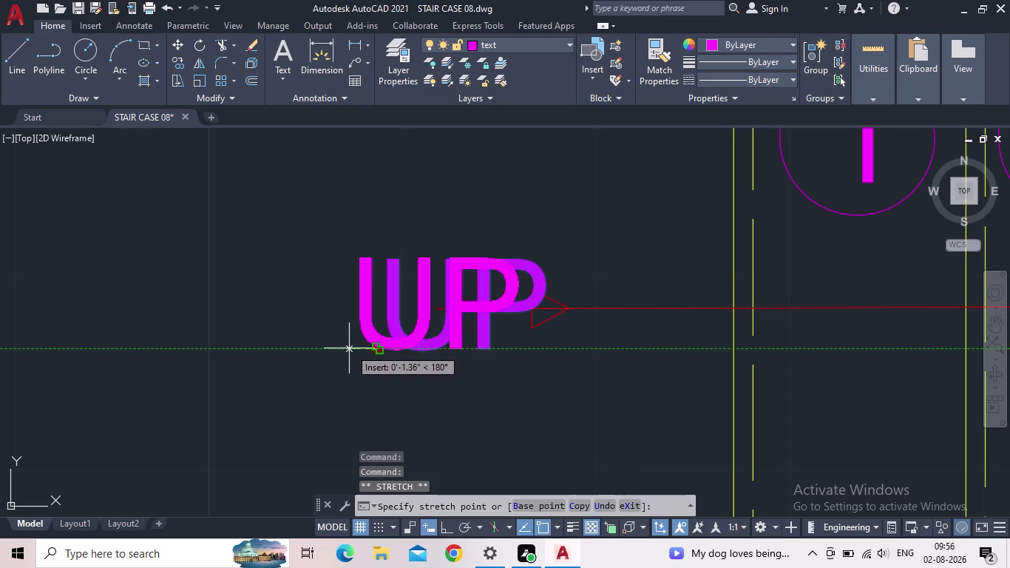
click(323, 347)
scroll(down, 3)
scroll(down, 3)
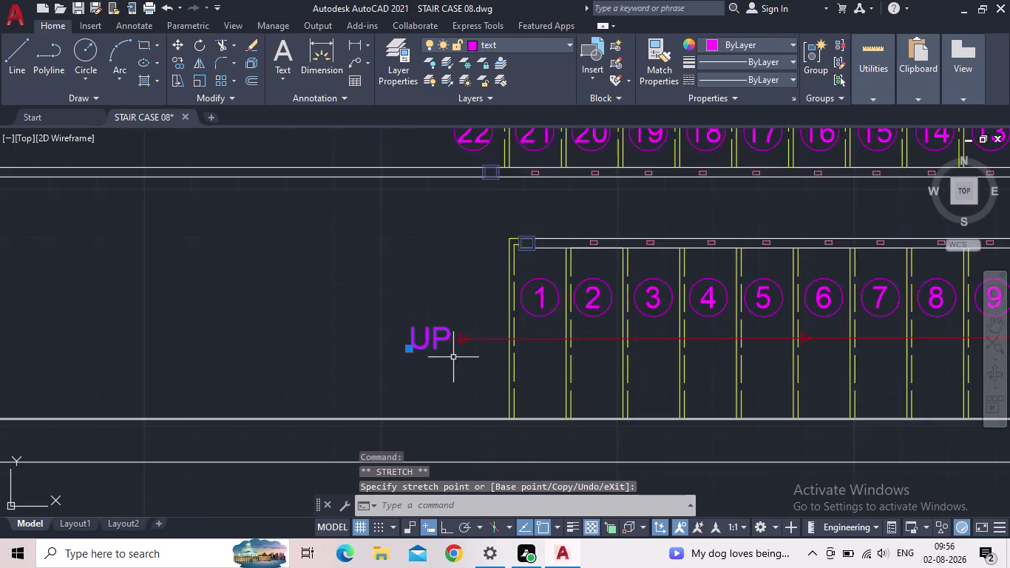
scroll(down, 3)
middle_drag(472, 380, 449, 393)
key(Escape)
scroll(down, 3)
scroll(up, 3)
middle_drag(452, 387, 330, 380)
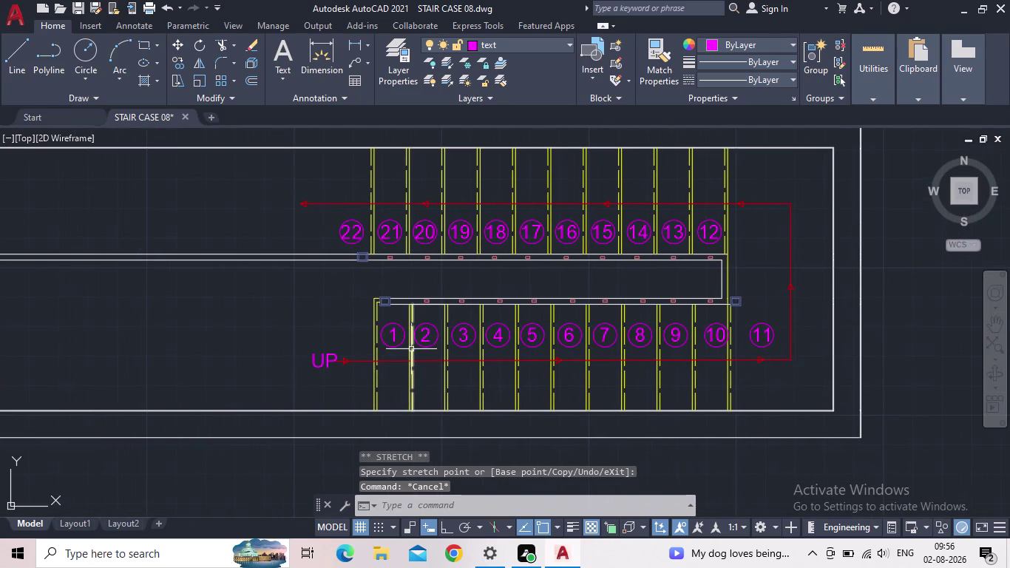
scroll(down, 3)
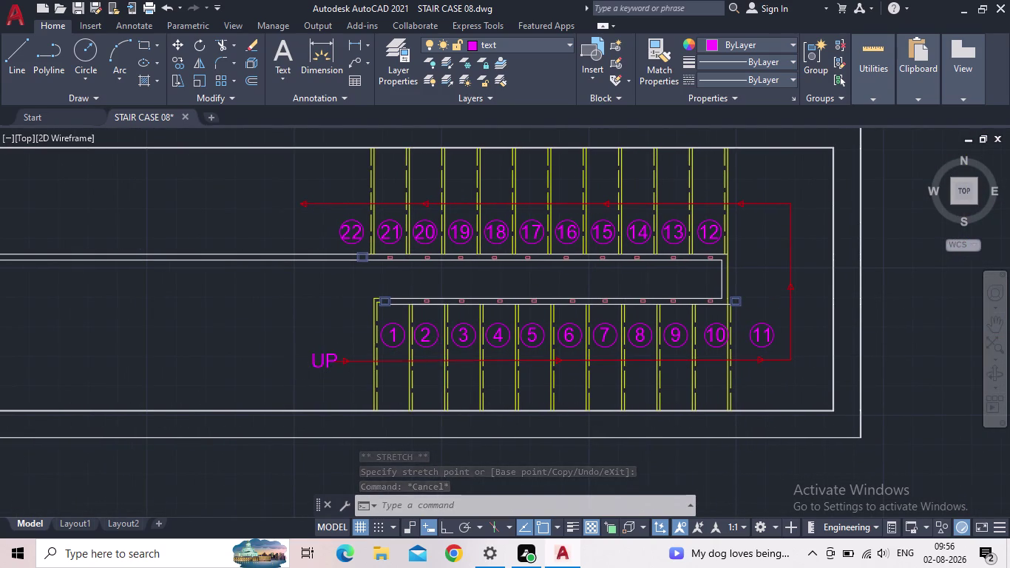
middle_drag(254, 365, 449, 386)
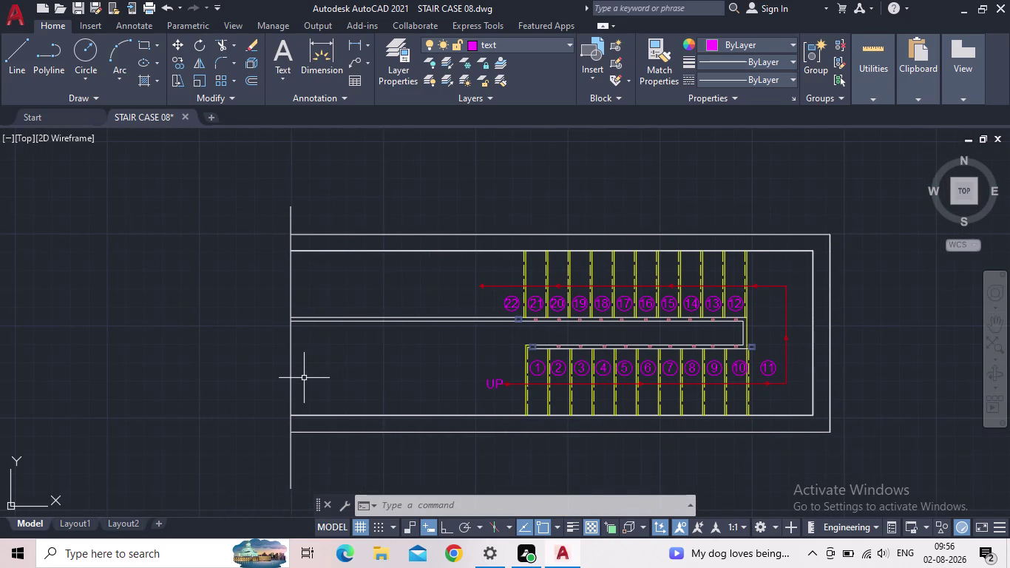
Stretch the vertical wall line left of the stairs inward using its grip.
click(306, 379)
click(266, 374)
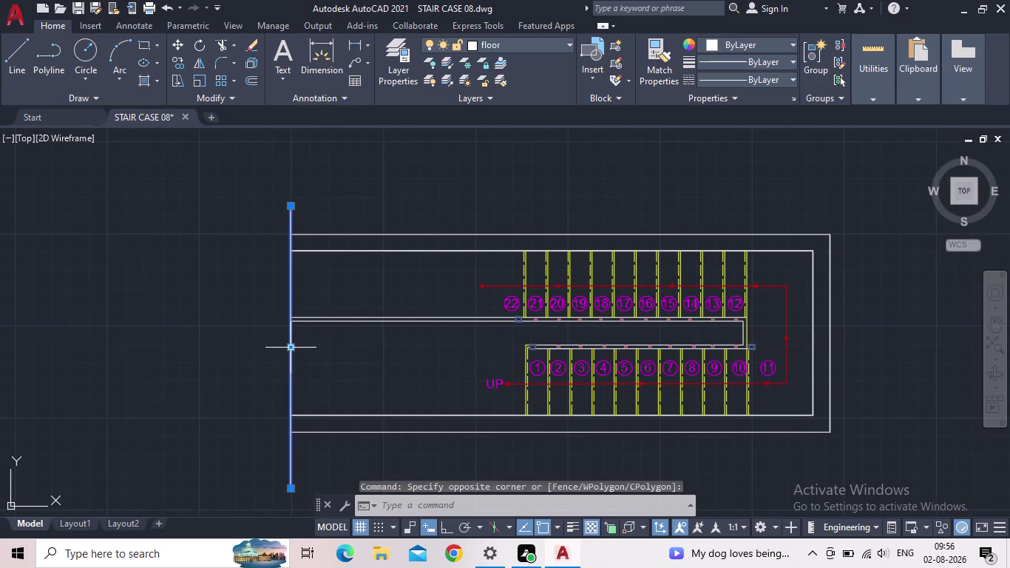
click(291, 348)
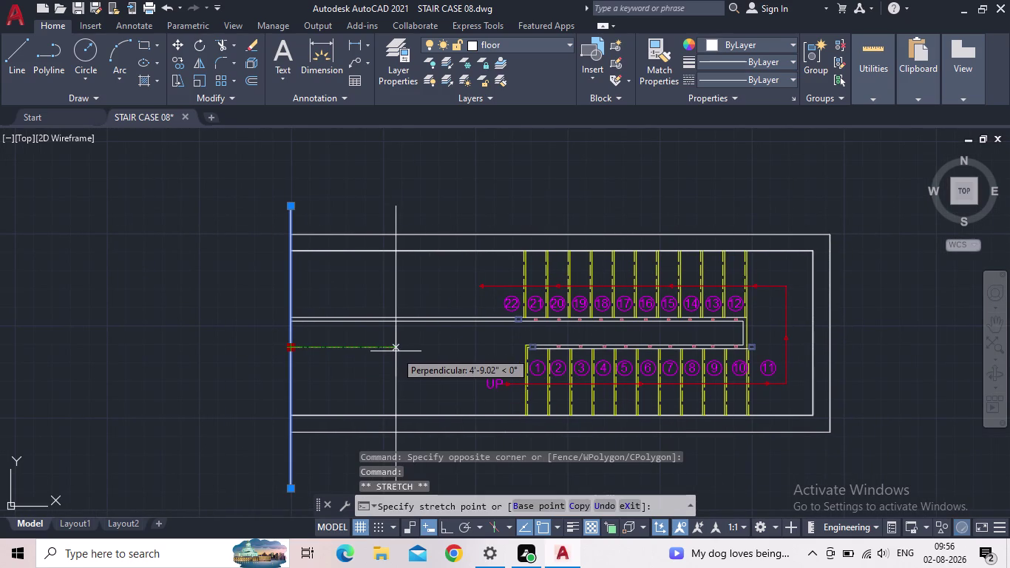
click(396, 352)
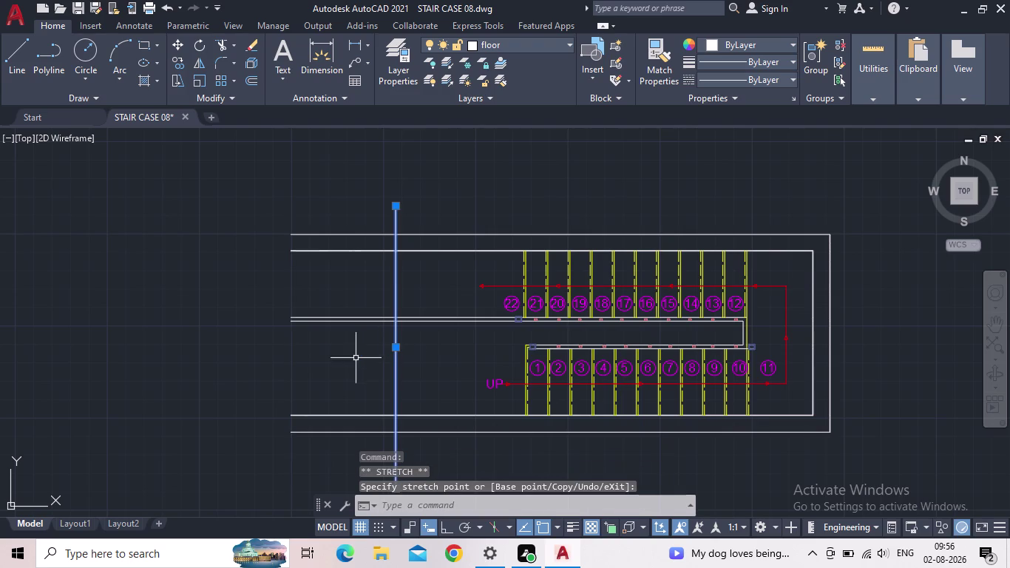
Trim the landing lines protruding past the vertical wall line with a TR fence.
text(TR)
key(space)
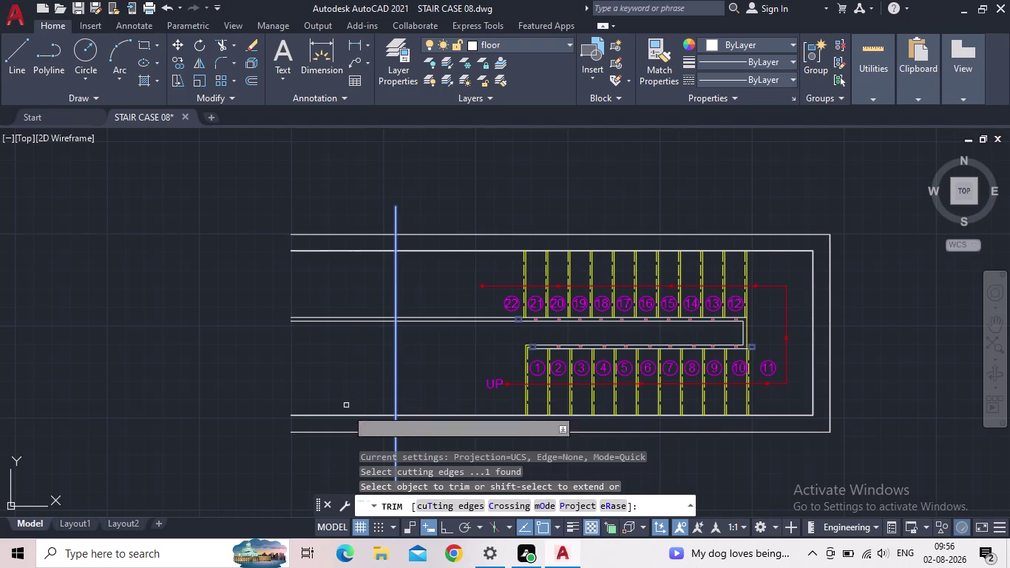
click(348, 443)
click(313, 188)
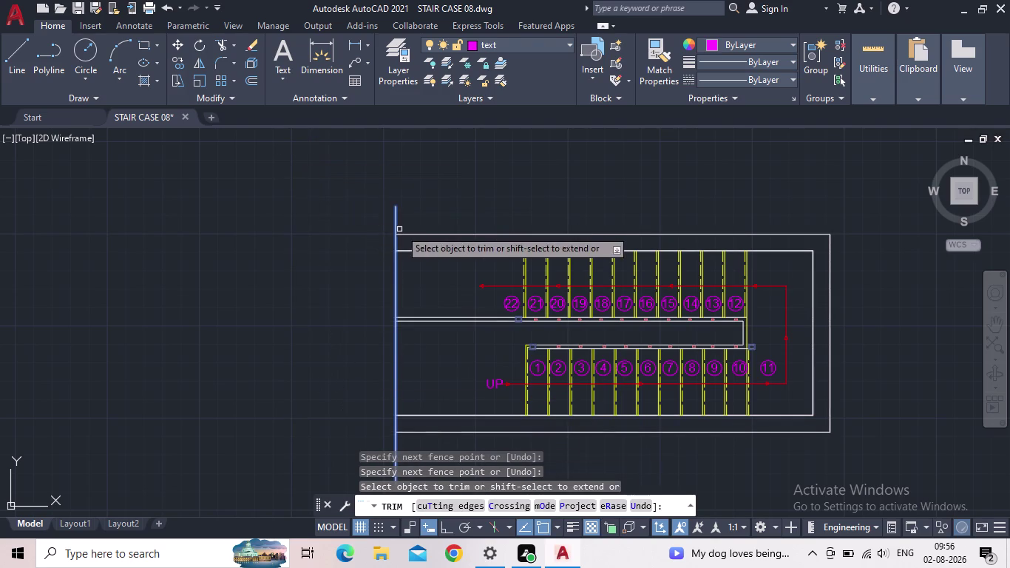
scroll(up, 3)
scroll(up, 3)
key(Escape)
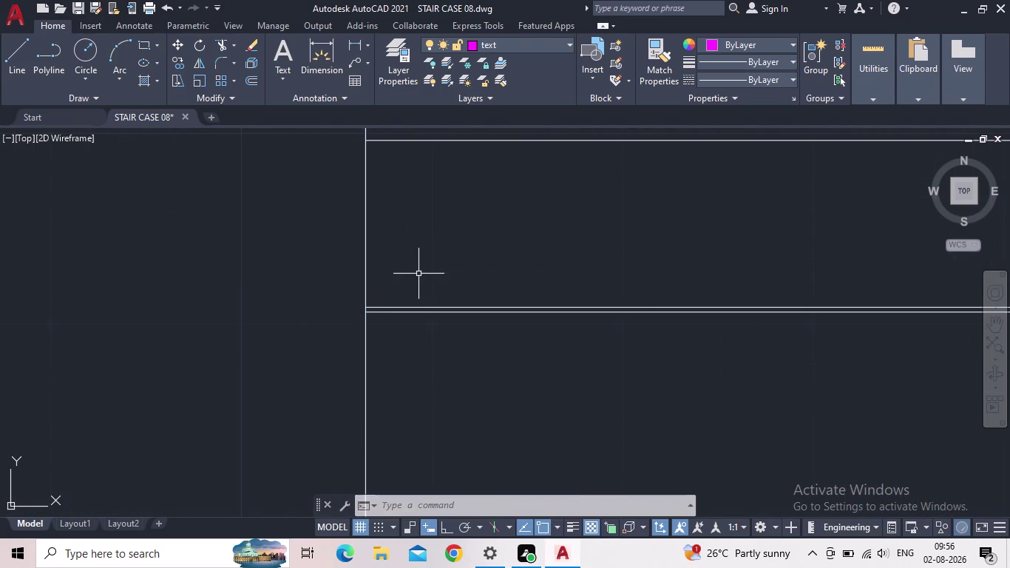
scroll(down, 3)
middle_drag(416, 275, 304, 283)
scroll(up, 3)
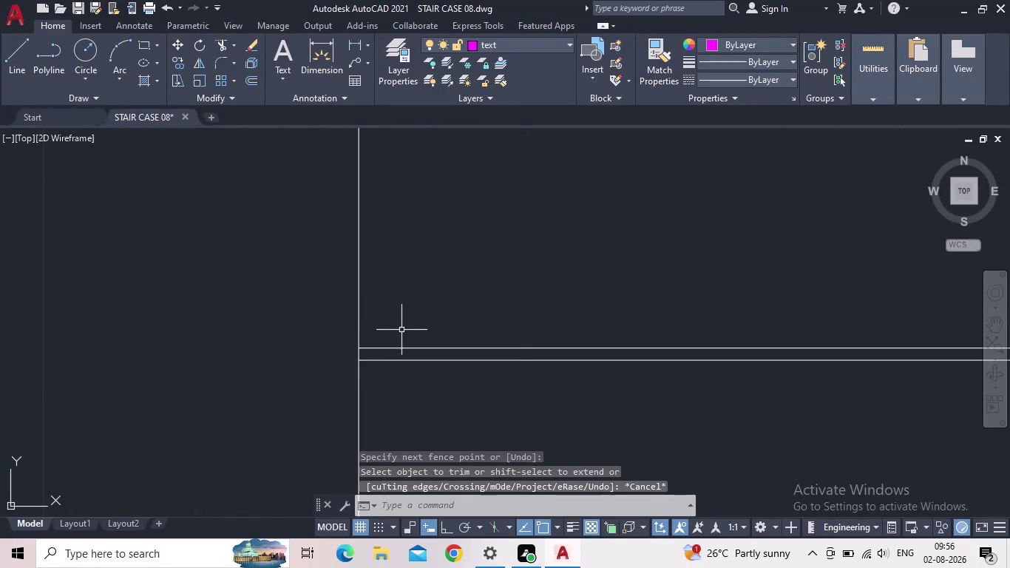
Start a line at the wall corner, then cancel it.
key(l)
key(space)
click(362, 363)
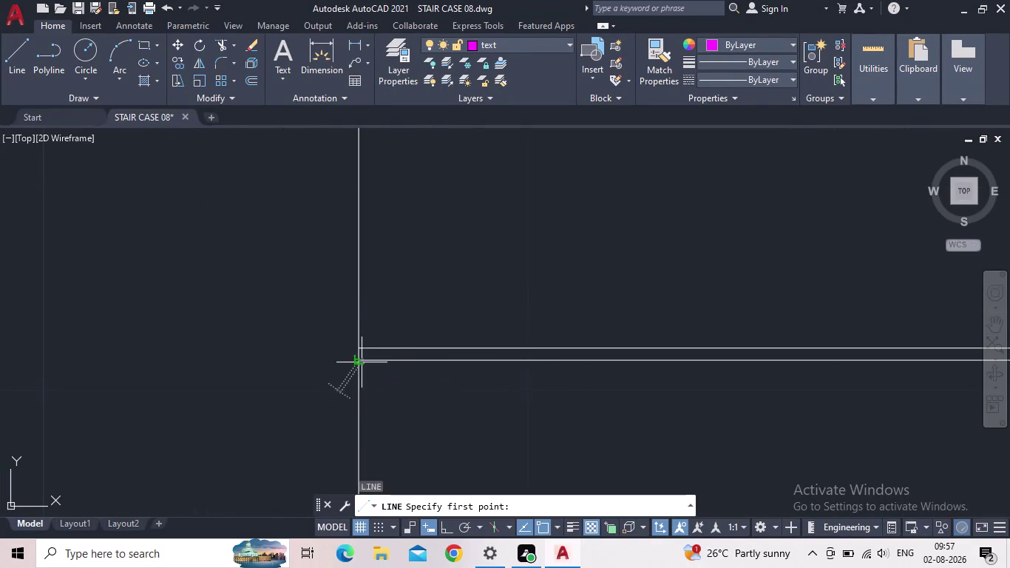
key(Escape)
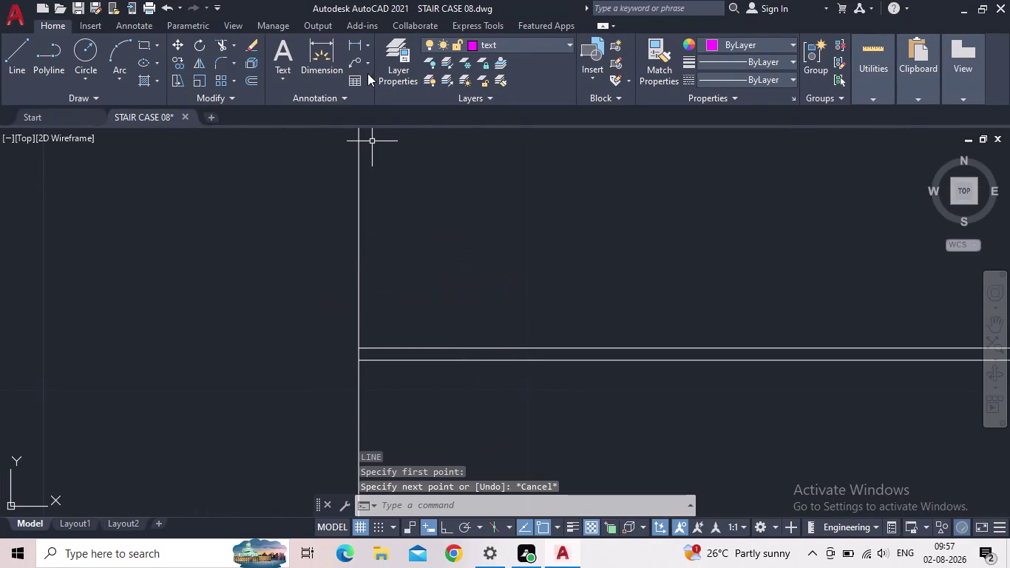
Set floor as the current layer from the layer list.
click(388, 68)
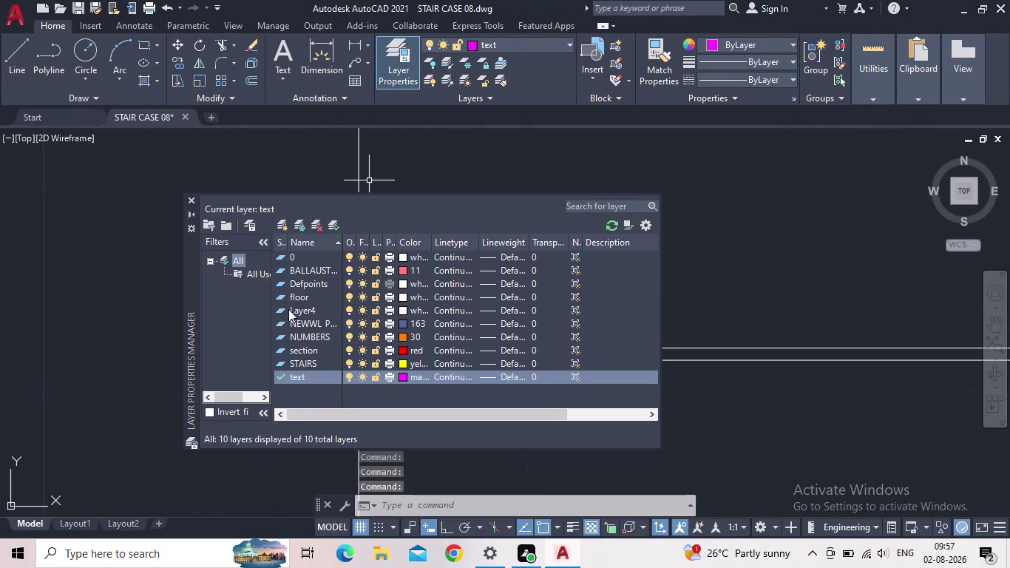
double_click(281, 300)
double_click(279, 295)
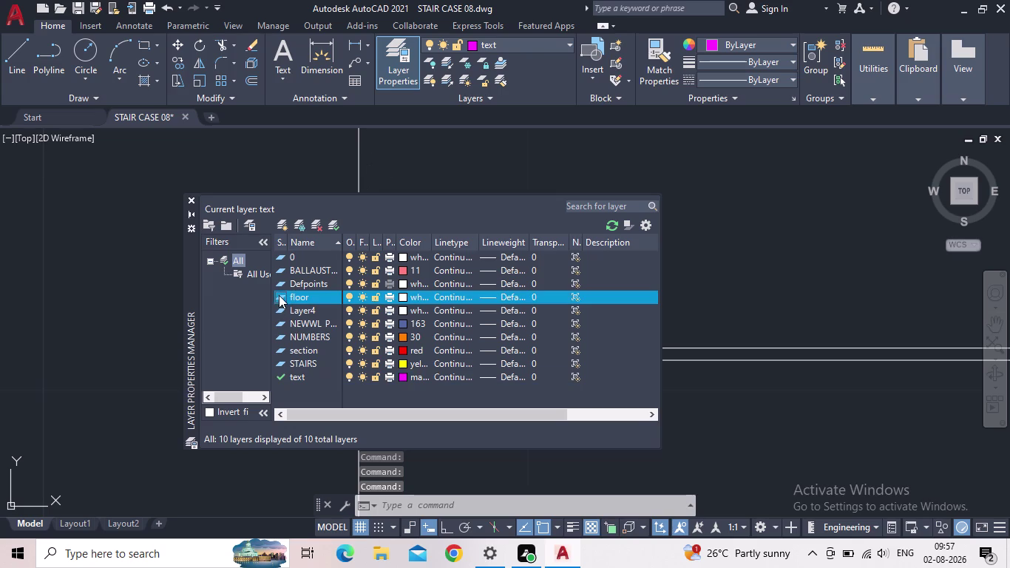
double_click(283, 296)
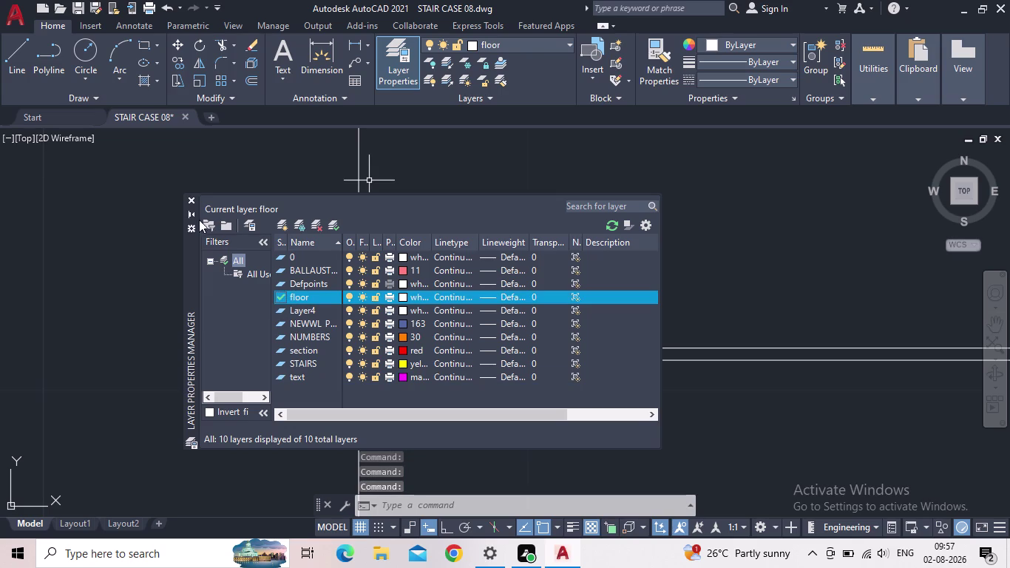
click(190, 198)
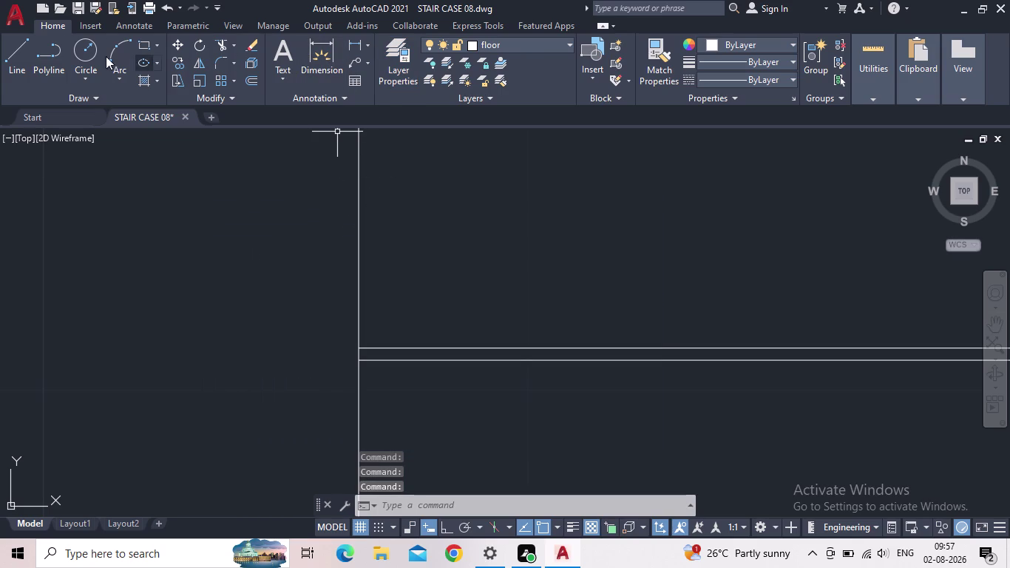
Start a line from the wall corner, cancel it, and pan along the wall line.
click(15, 66)
scroll(down, 3)
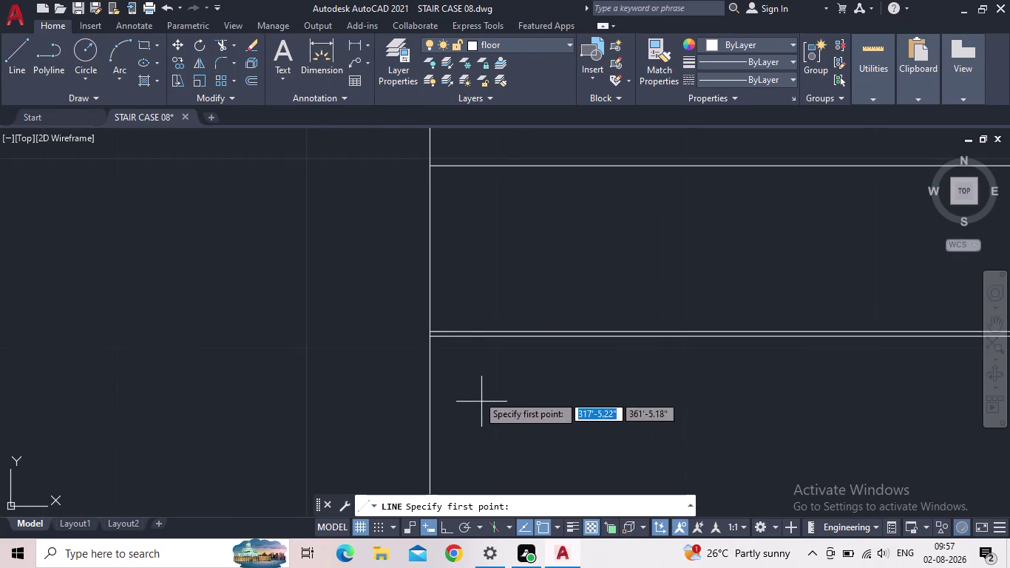
scroll(up, 3)
scroll(up, 3)
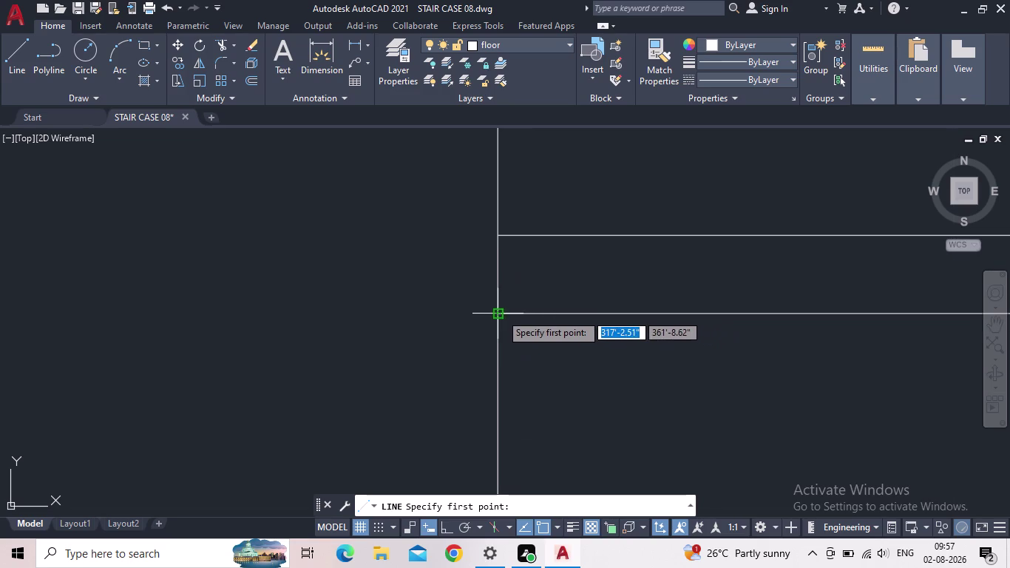
click(501, 314)
click(496, 235)
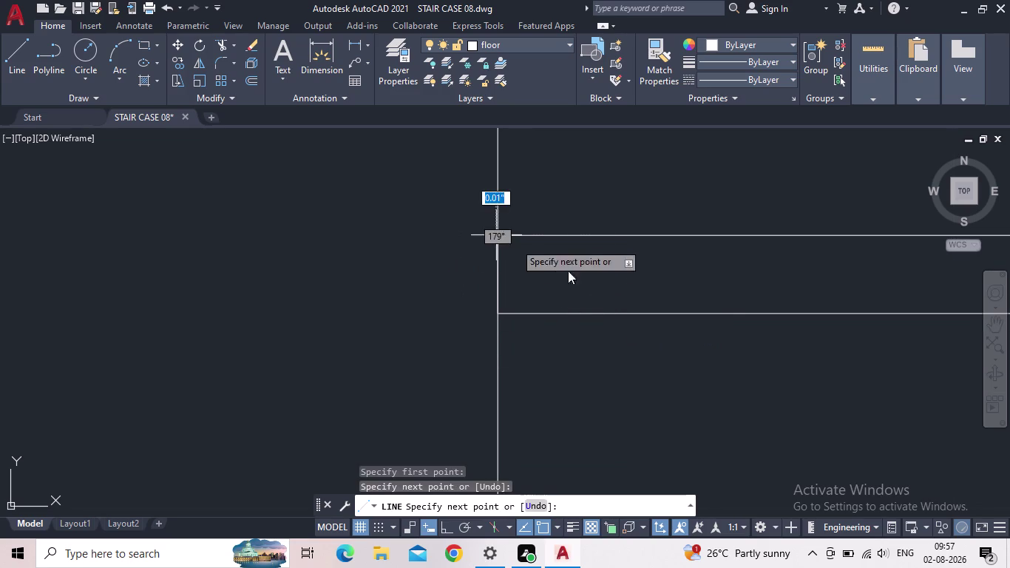
key(Escape)
middle_drag(583, 283, 517, 446)
scroll(down, 3)
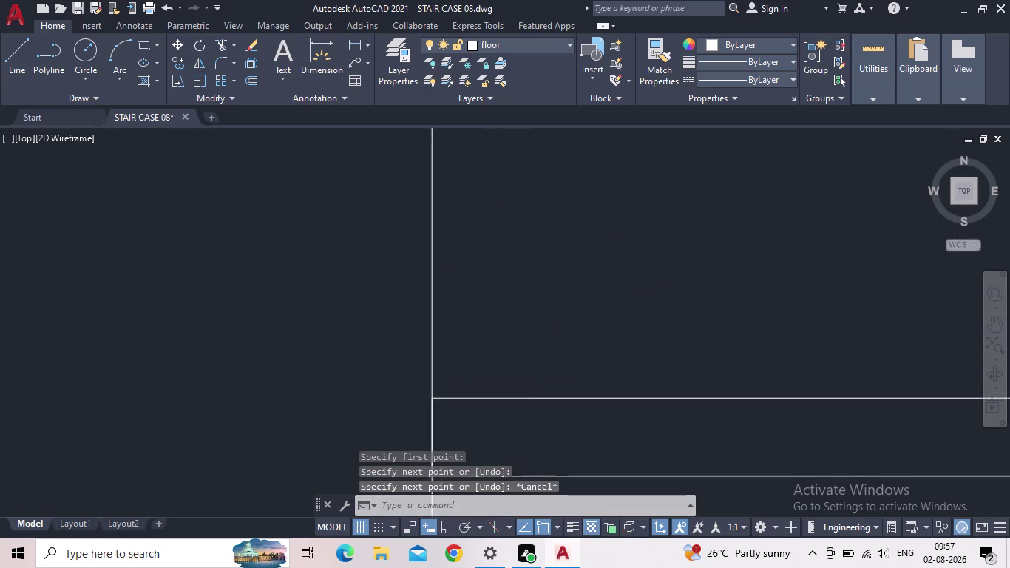
scroll(down, 3)
middle_drag(522, 281, 553, 493)
scroll(down, 3)
middle_drag(545, 256, 515, 352)
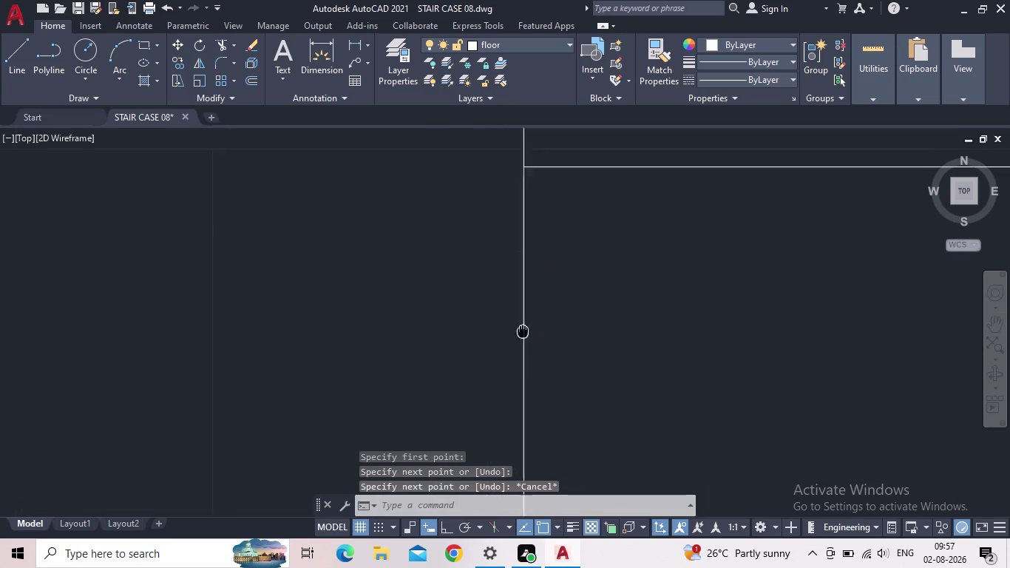
middle_drag(514, 352, 485, 414)
scroll(down, 3)
scroll(down, 3)
scroll(up, 3)
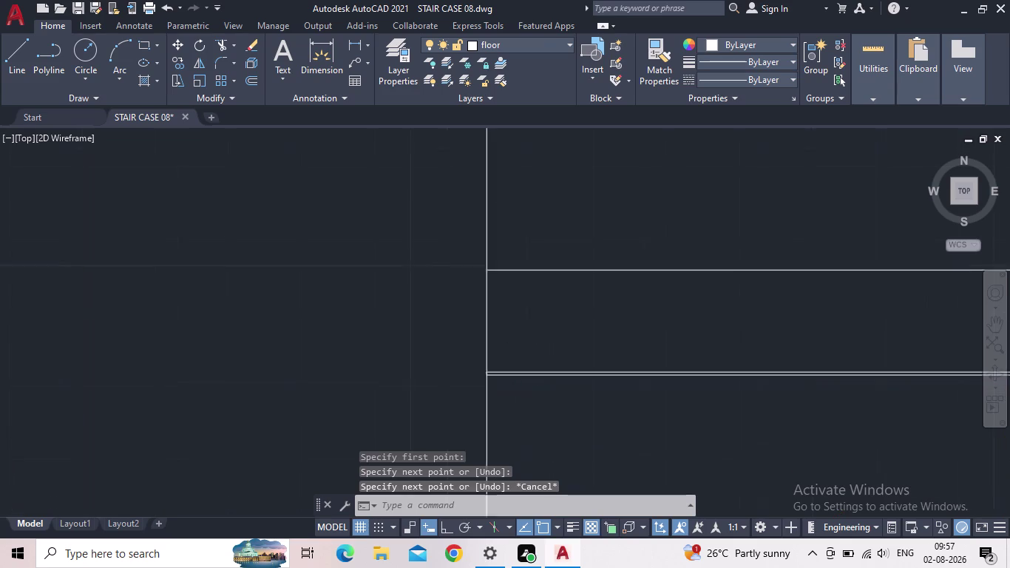
scroll(up, 3)
scroll(up, 3)
Begin another line at the wall corner, pan while drawing, then cancel it.
key(space)
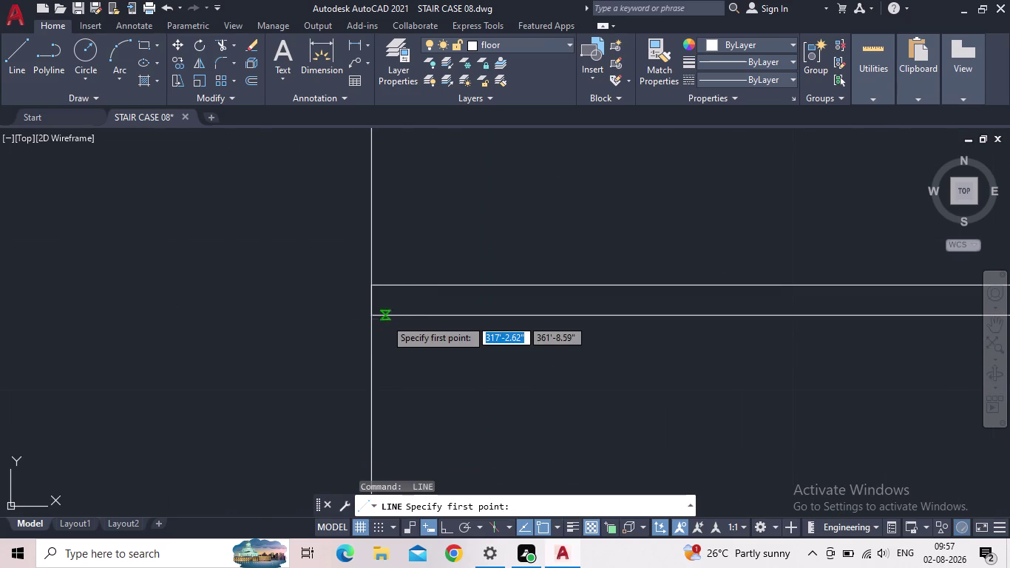
click(370, 318)
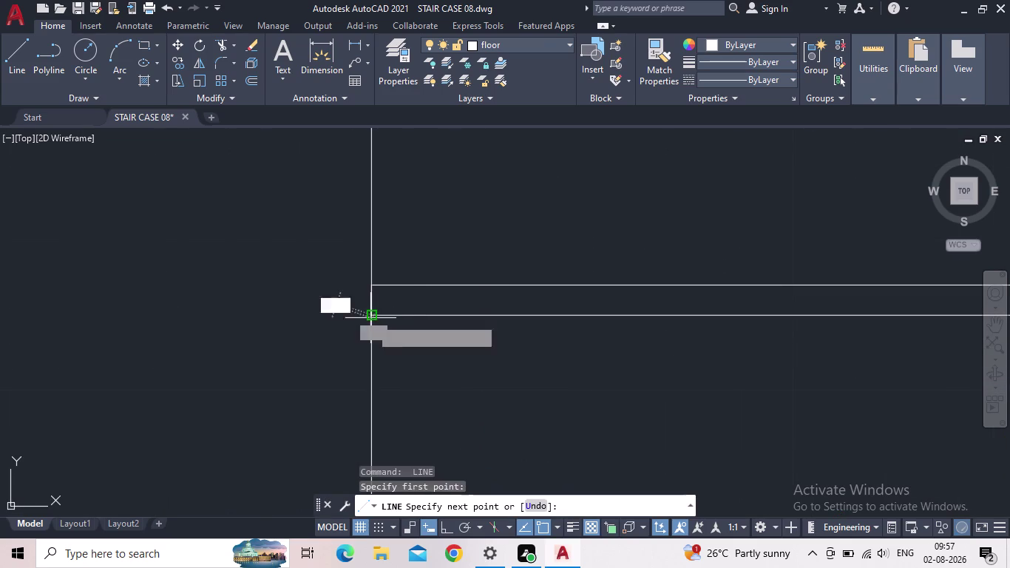
middle_drag(397, 220, 534, 455)
scroll(down, 3)
middle_drag(514, 298, 516, 308)
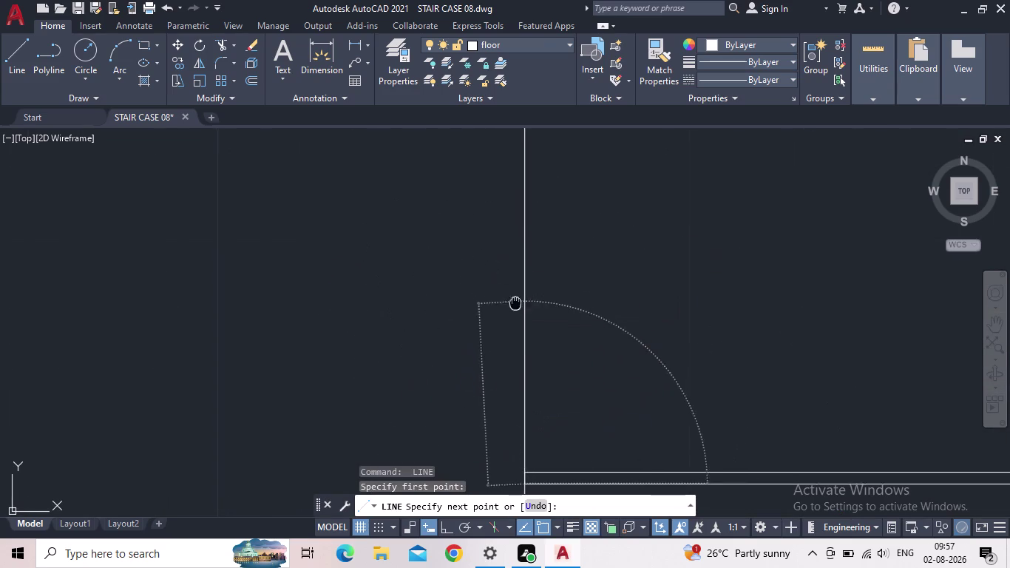
middle_drag(516, 309, 515, 464)
scroll(down, 3)
scroll(down, 3)
scroll(down, 3)
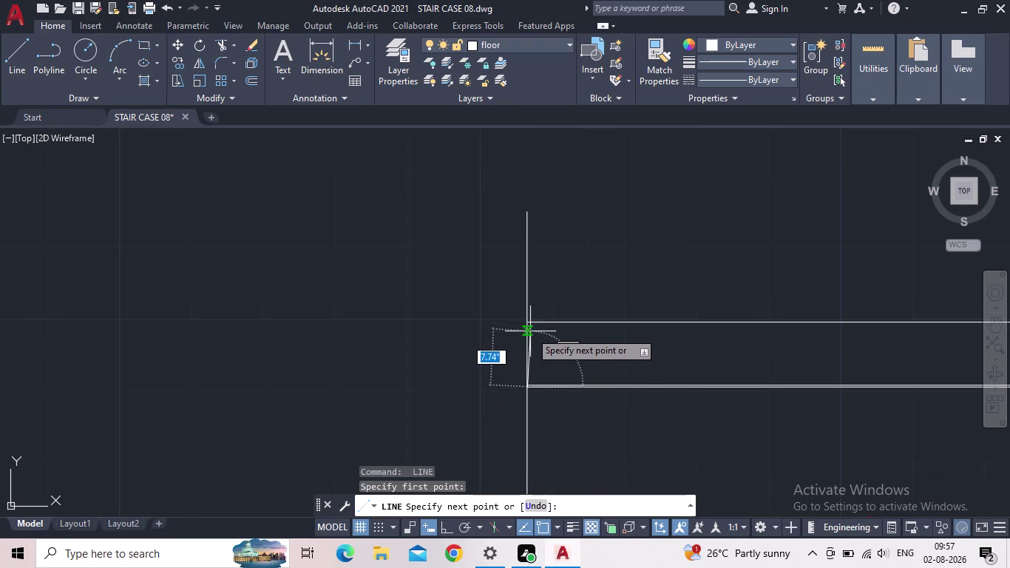
scroll(up, 3)
scroll(up, 3)
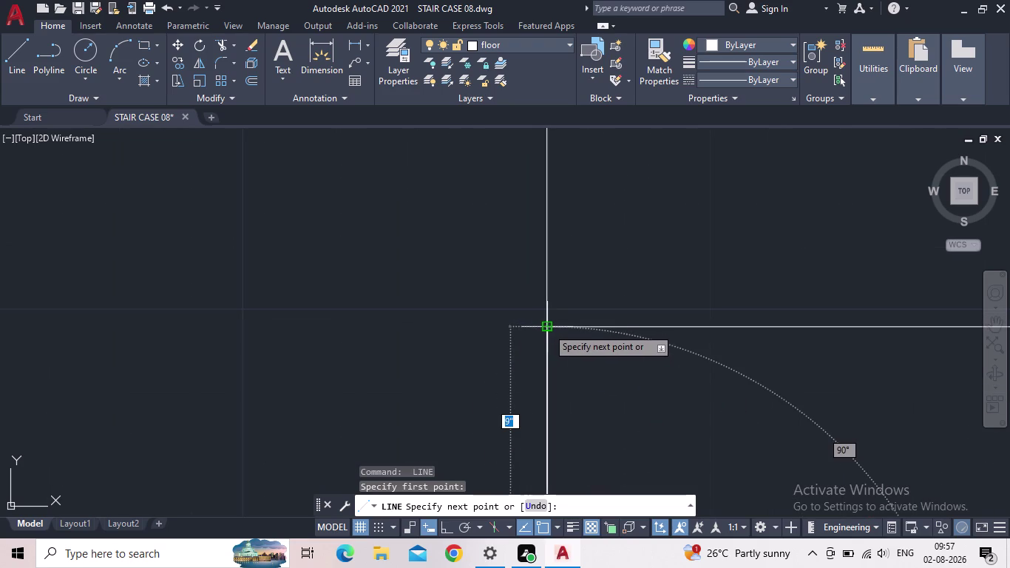
click(547, 328)
key(Escape)
Zoom and pan around the wall corner and the numbered steps.
middle_drag(667, 373, 612, 241)
scroll(down, 3)
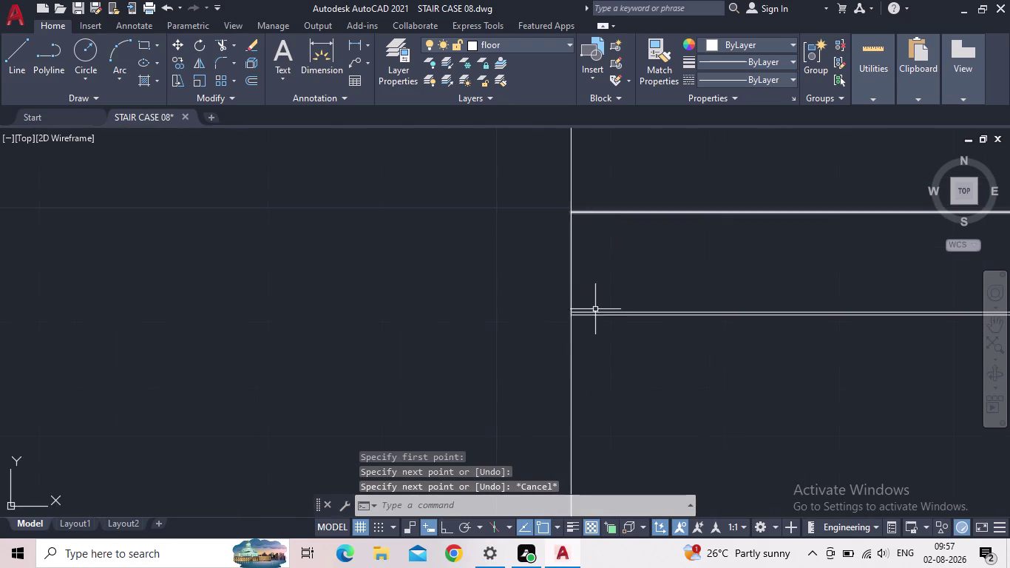
middle_drag(622, 365, 481, 224)
scroll(down, 3)
scroll(down, 3)
middle_drag(547, 339, 613, 285)
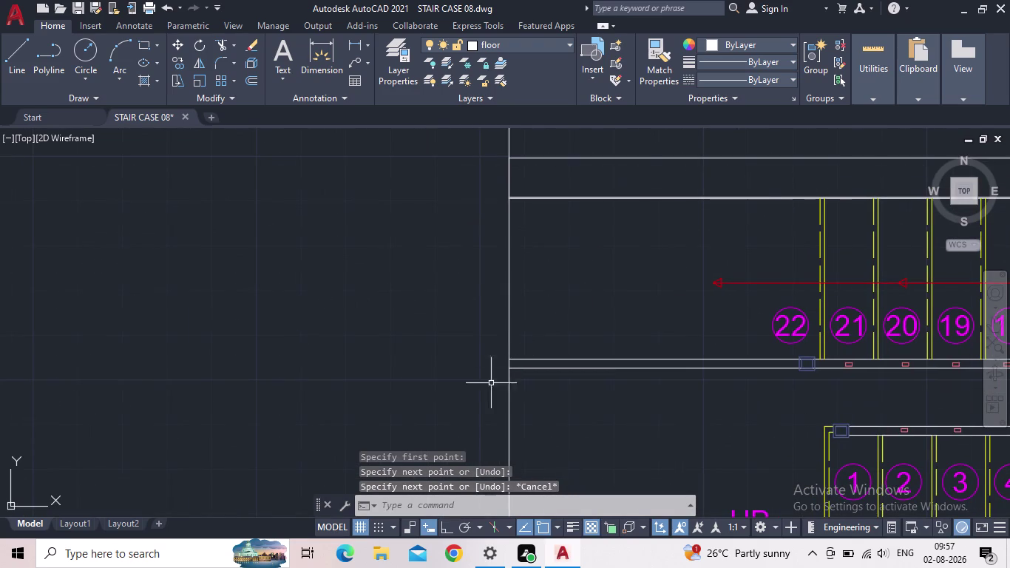
scroll(up, 3)
scroll(up, 3)
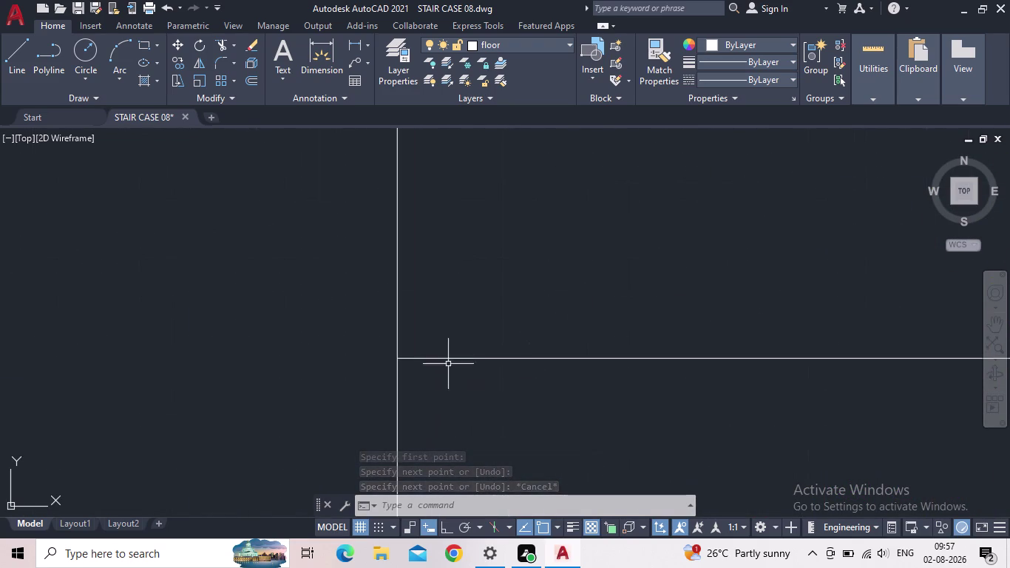
middle_drag(484, 371, 620, 197)
scroll(up, 3)
scroll(down, 3)
scroll(down, 3)
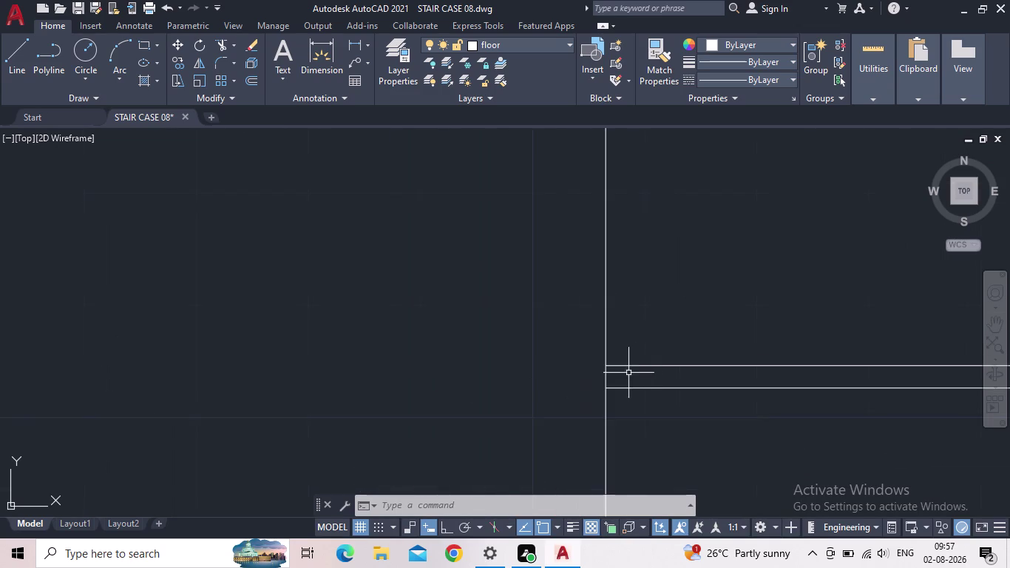
scroll(down, 3)
middle_drag(757, 389, 603, 390)
scroll(up, 3)
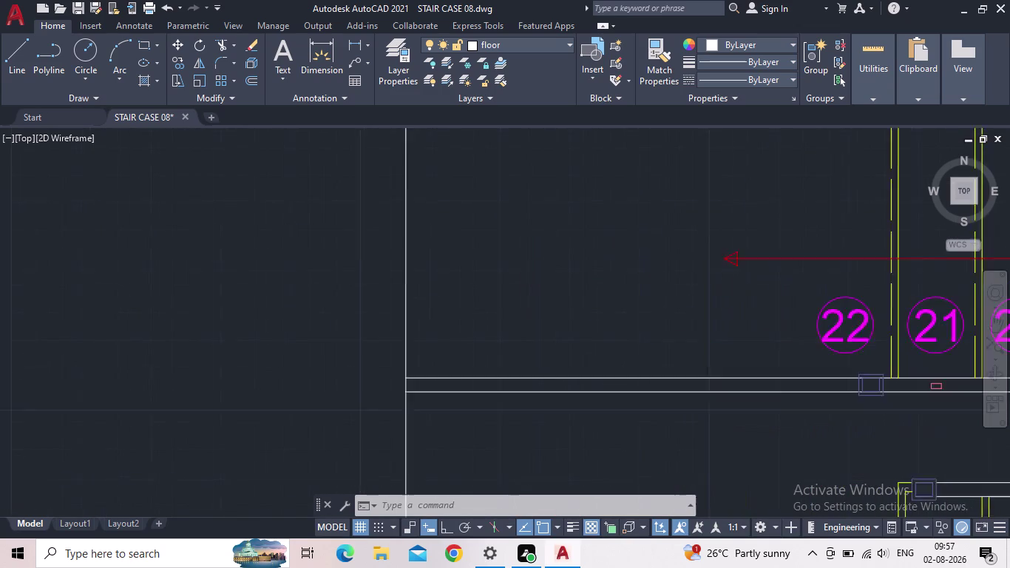
scroll(down, 3)
scroll(down, 3)
middle_drag(675, 397, 540, 326)
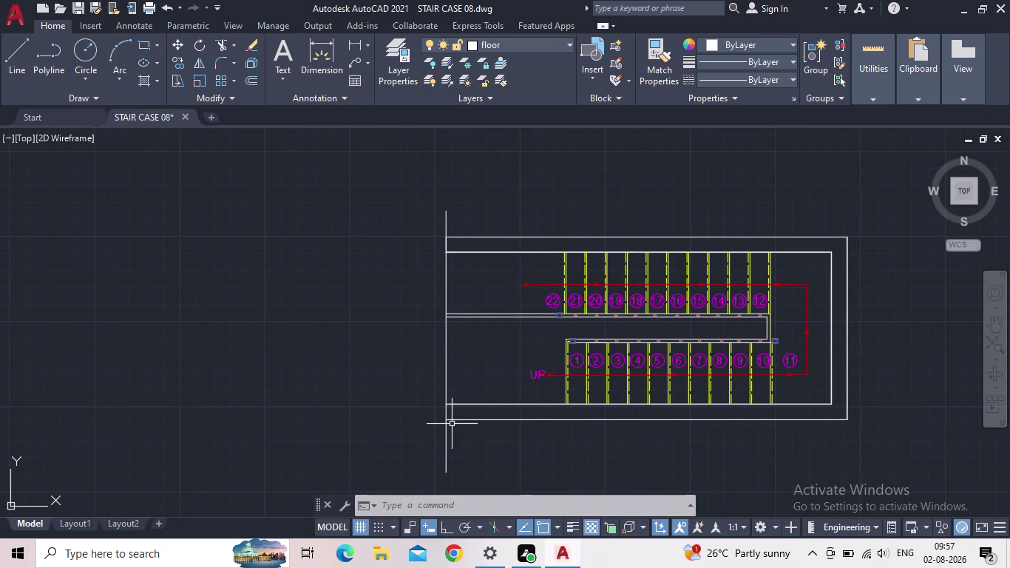
middle_drag(463, 434, 357, 410)
scroll(up, 3)
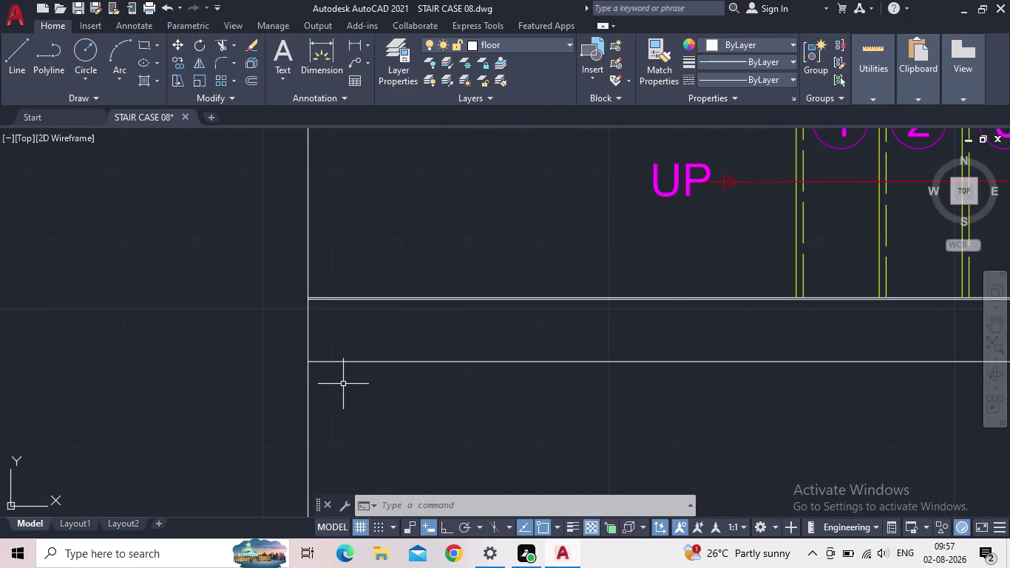
Start a line at the lower wall corner, then cancel it.
key(space)
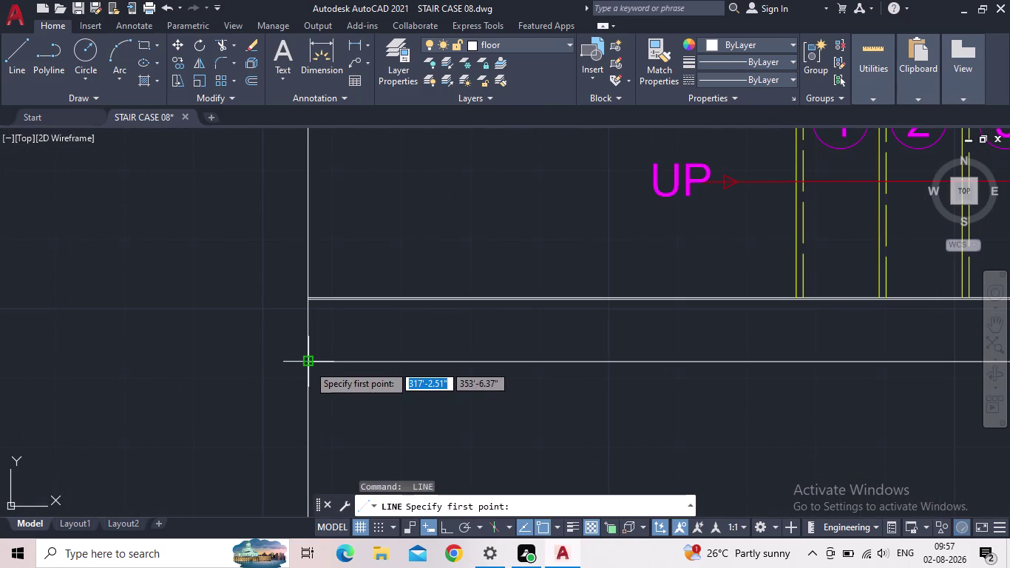
click(309, 365)
scroll(up, 3)
scroll(up, 3)
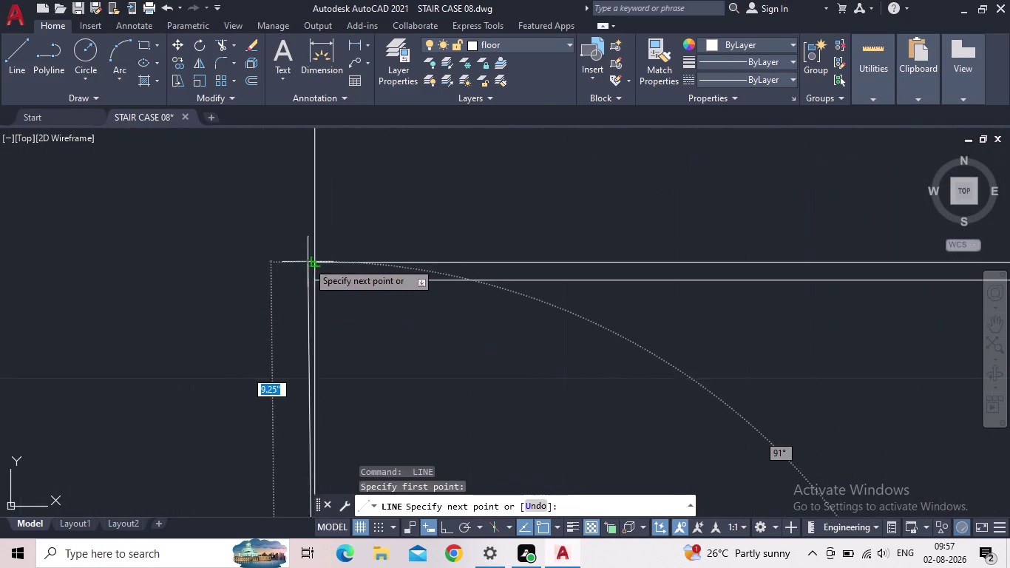
click(317, 264)
key(Escape)
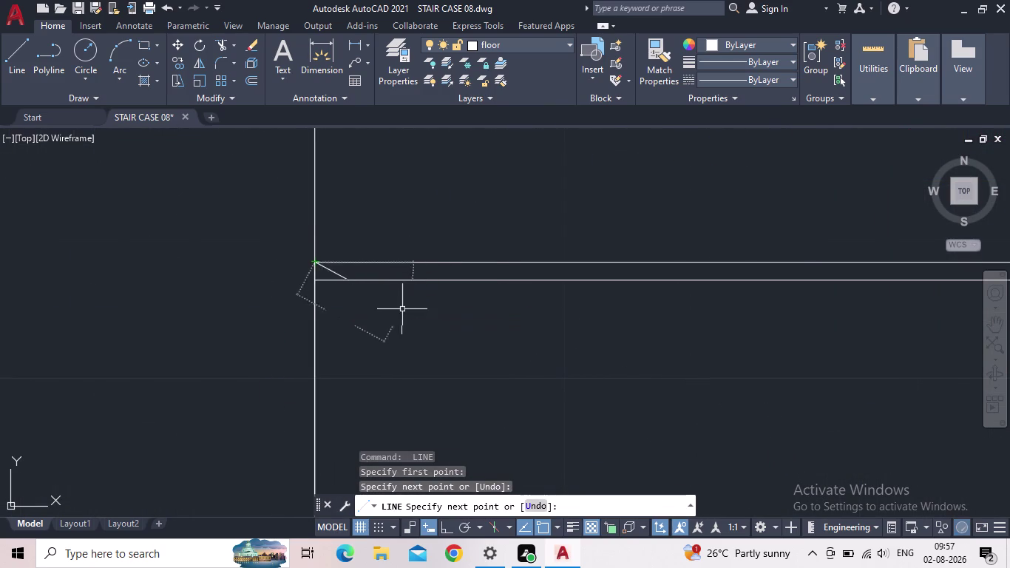
Zoom out and pan until the whole staircase plan is framed.
scroll(down, 3)
scroll(down, 3)
middle_drag(506, 354, 180, 356)
scroll(down, 3)
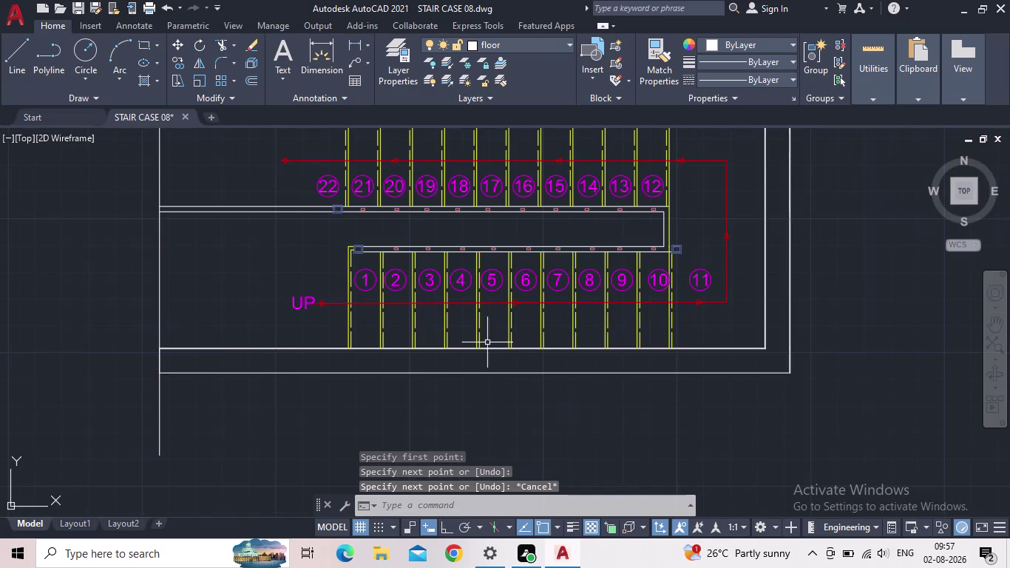
scroll(down, 3)
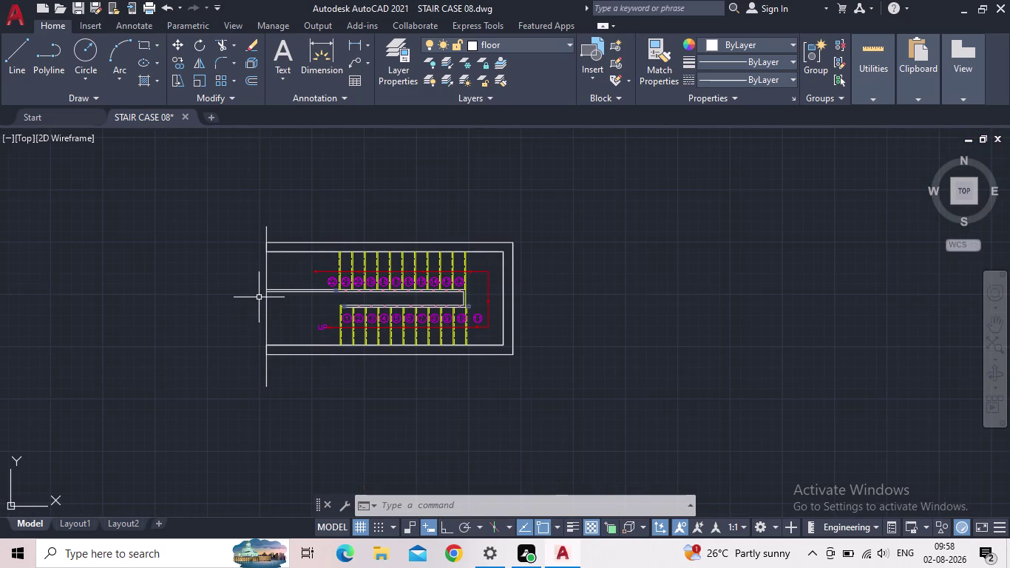
Run BREAKLINE along the left wall line and place the zigzag at its midpoint.
text(BRE)
text(A)
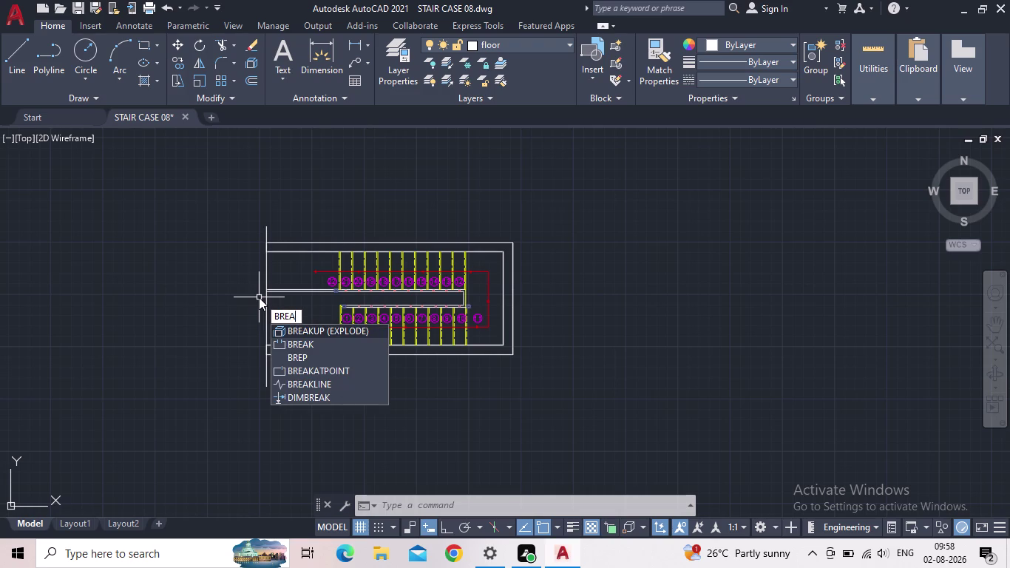
text(K)
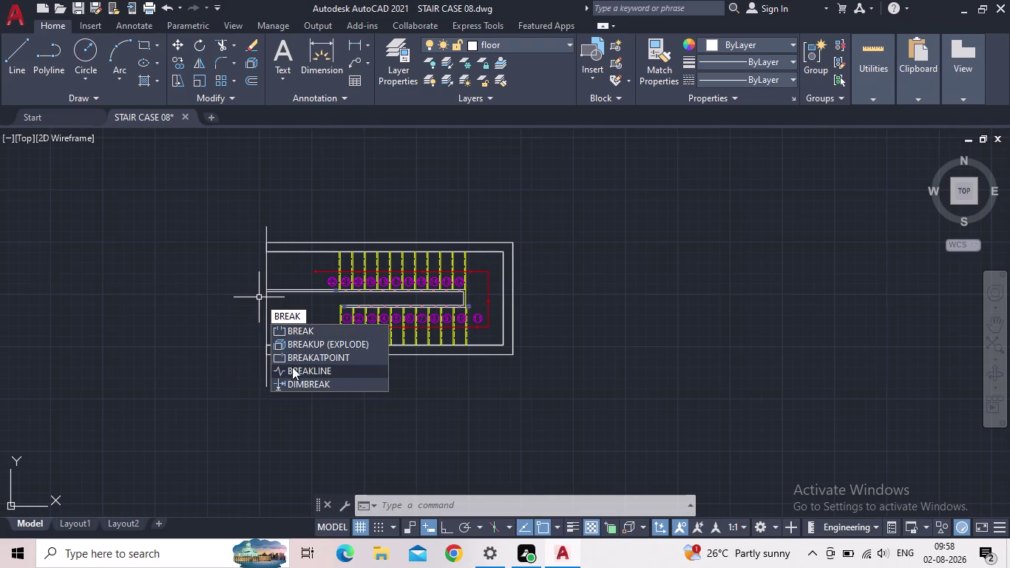
click(307, 367)
scroll(up, 3)
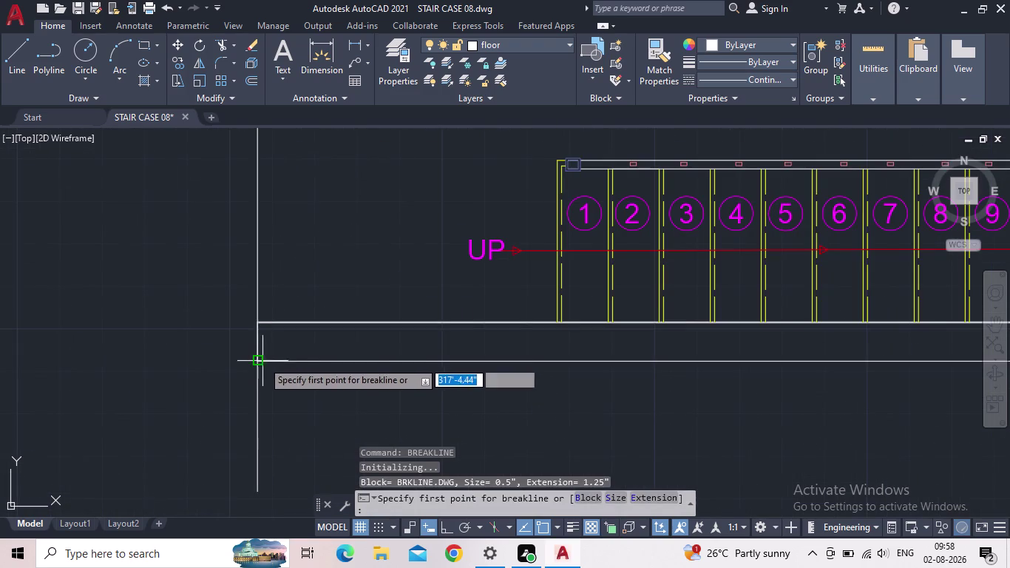
click(255, 365)
middle_drag(268, 234, 284, 339)
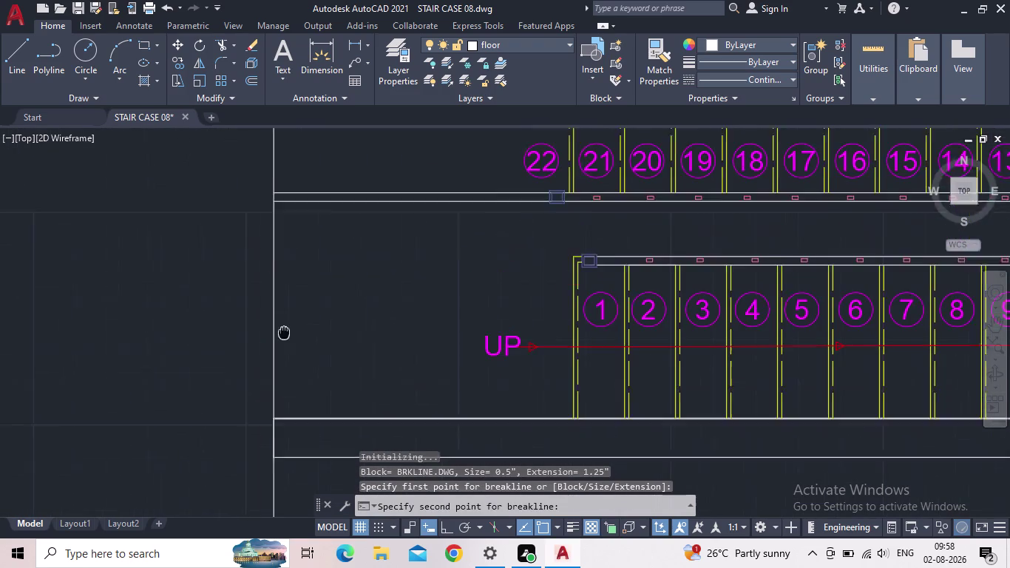
middle_drag(284, 338, 294, 436)
scroll(down, 3)
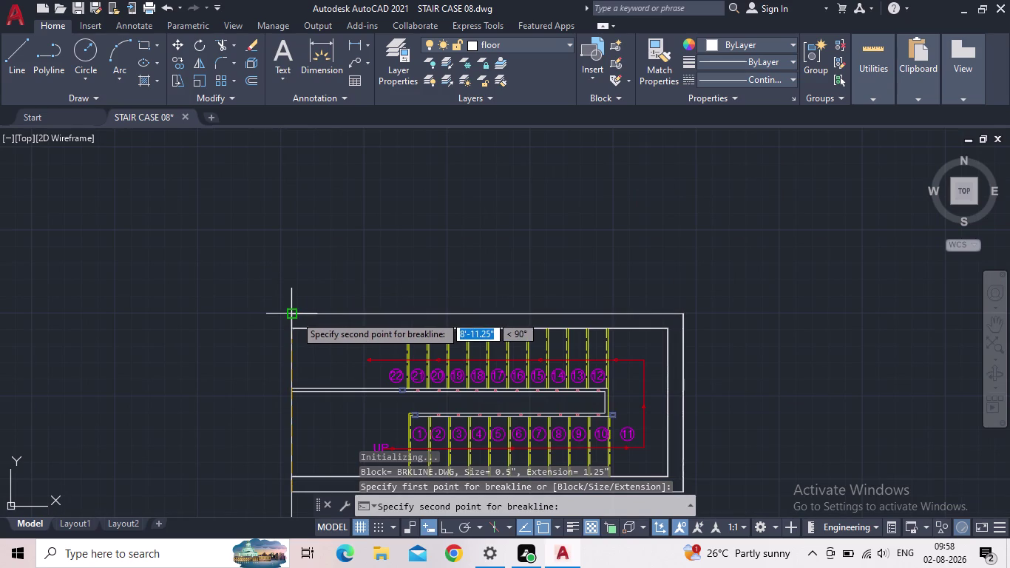
click(290, 316)
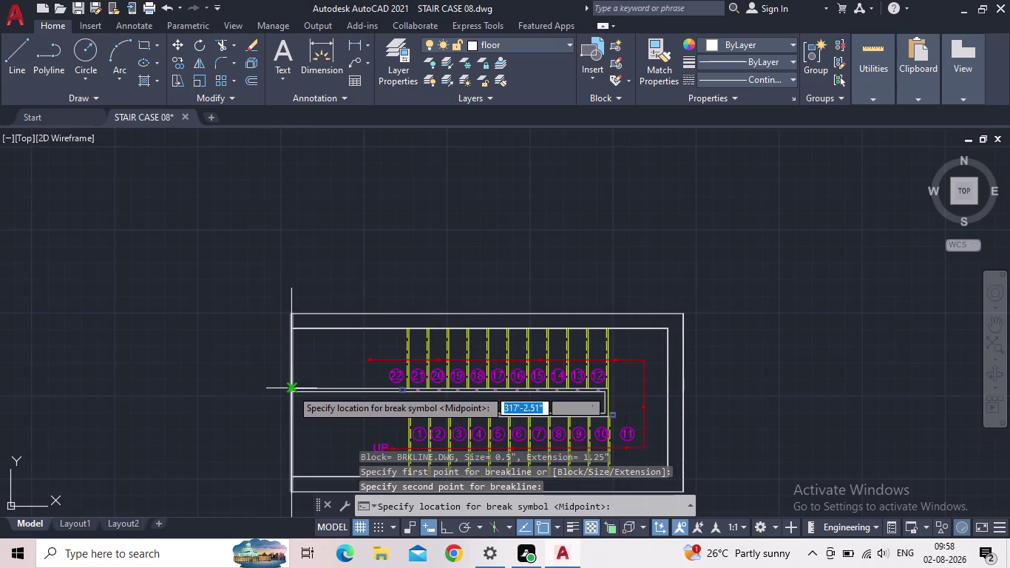
click(293, 396)
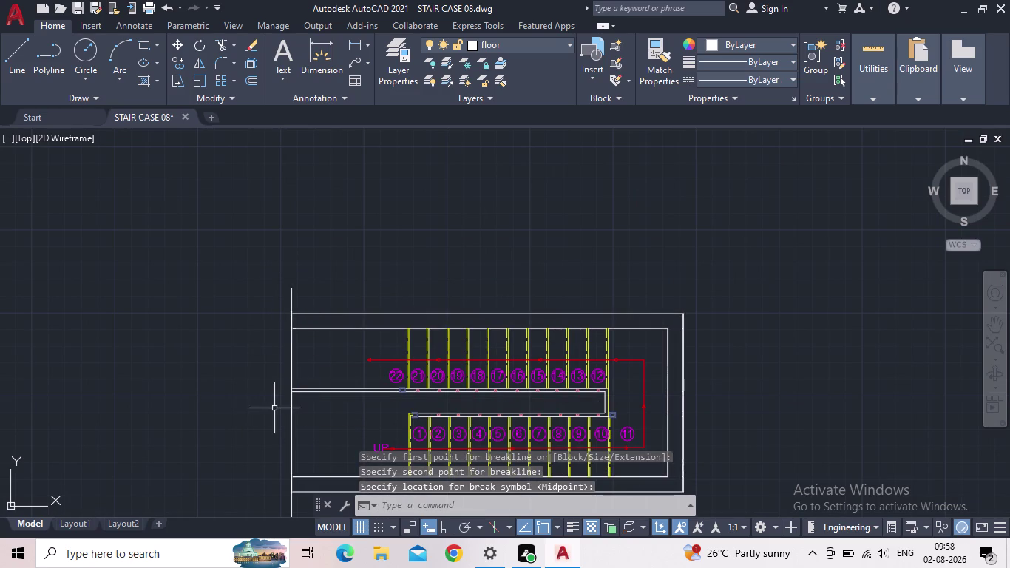
Zoom in on the new break line and select it.
middle_click(320, 387)
scroll(up, 3)
scroll(up, 3)
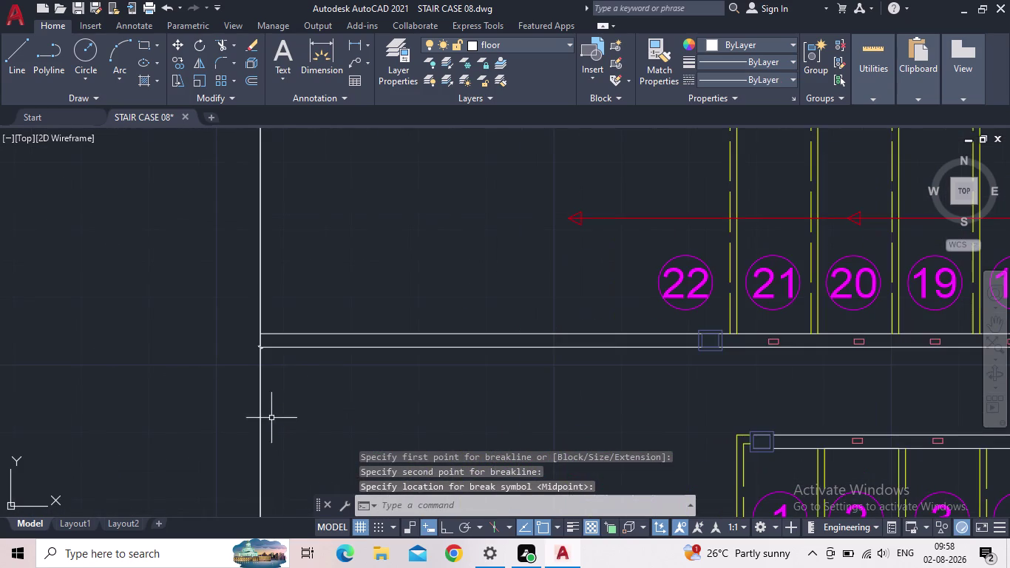
scroll(up, 3)
scroll(up, 3)
click(331, 395)
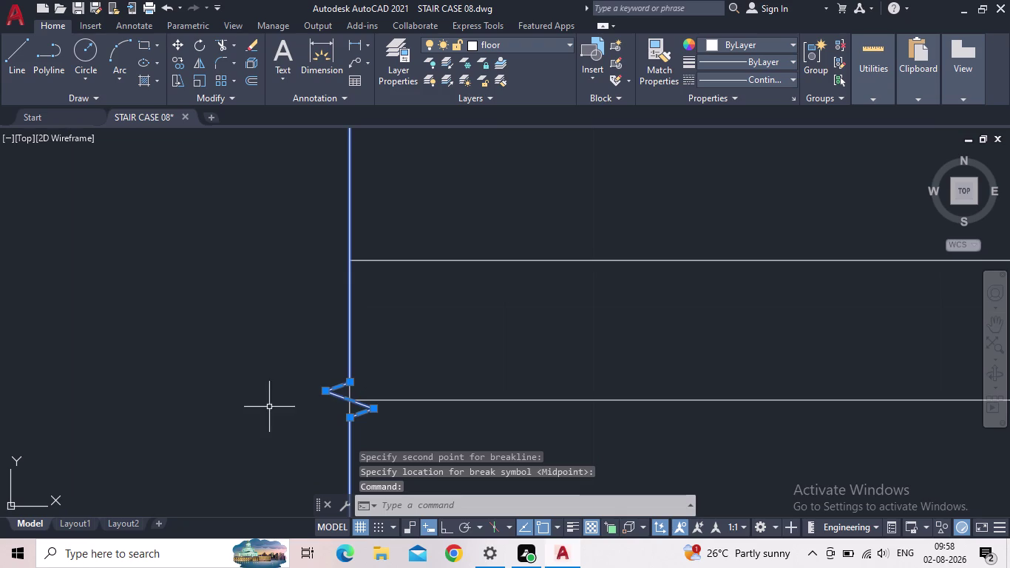
key(p)
key(r)
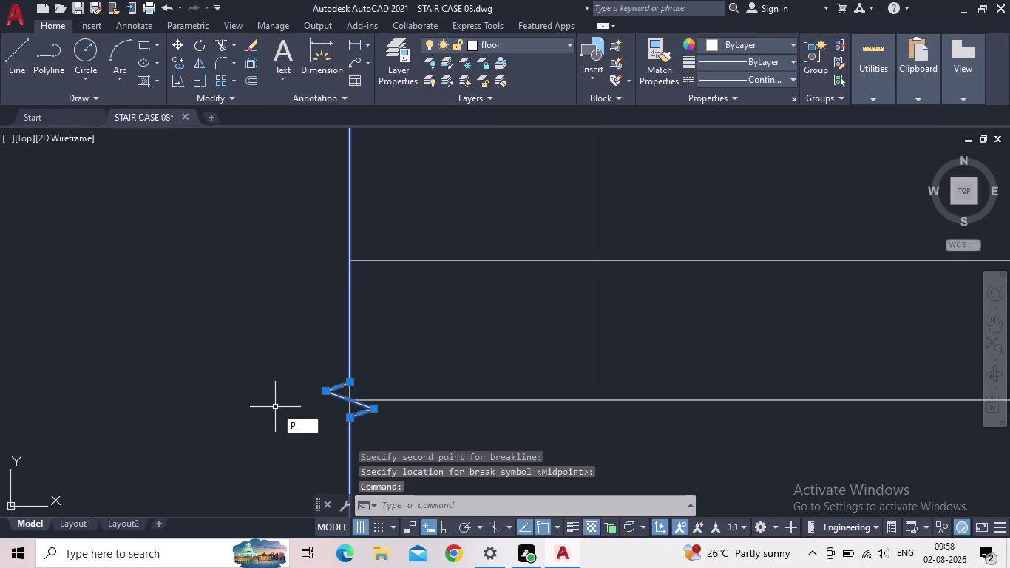
key(Return)
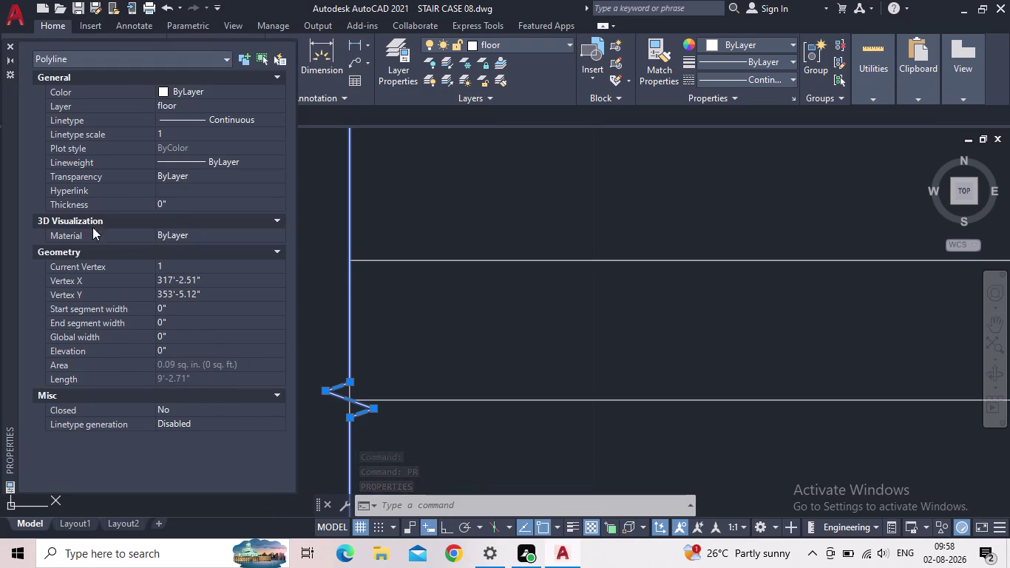
click(275, 250)
click(271, 254)
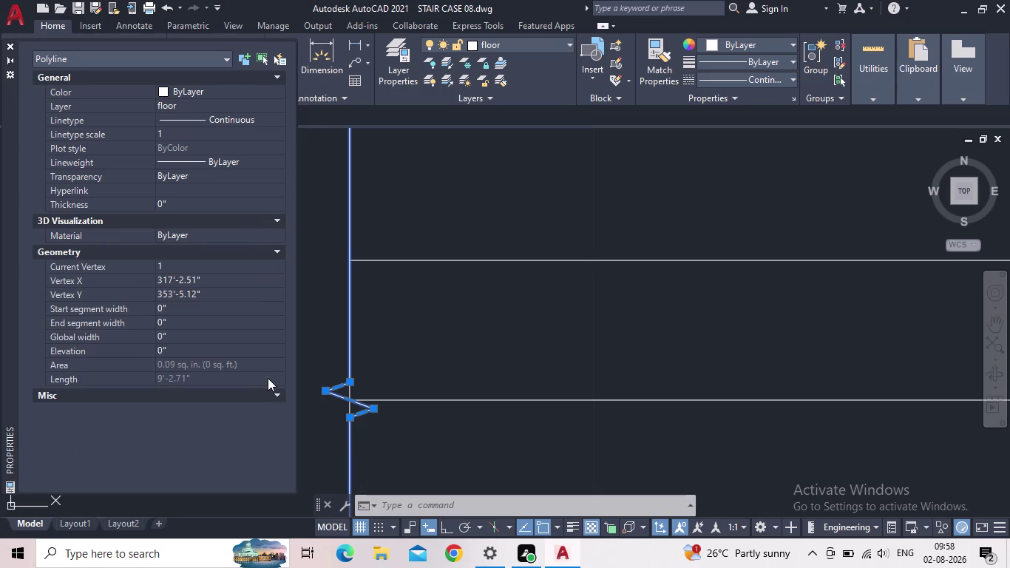
click(275, 396)
click(268, 394)
click(372, 404)
click(374, 409)
drag(373, 409, 377, 407)
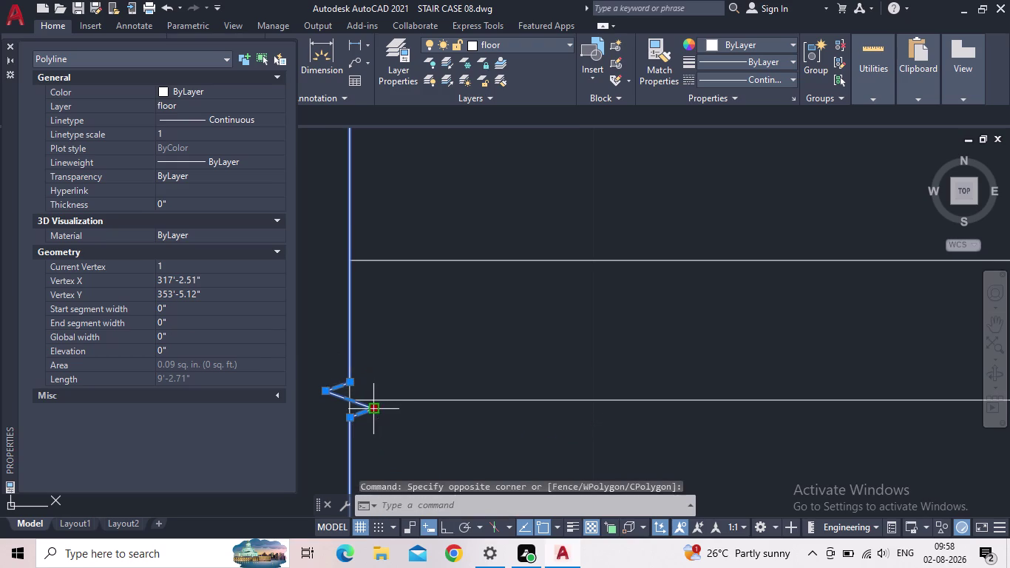
drag(377, 407, 416, 406)
click(406, 405)
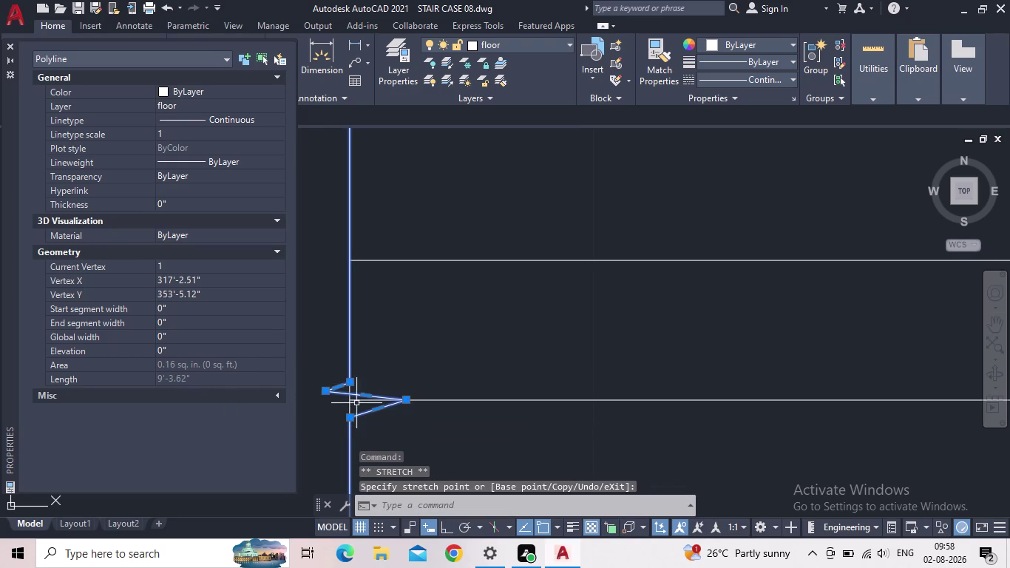
double_click(195, 374)
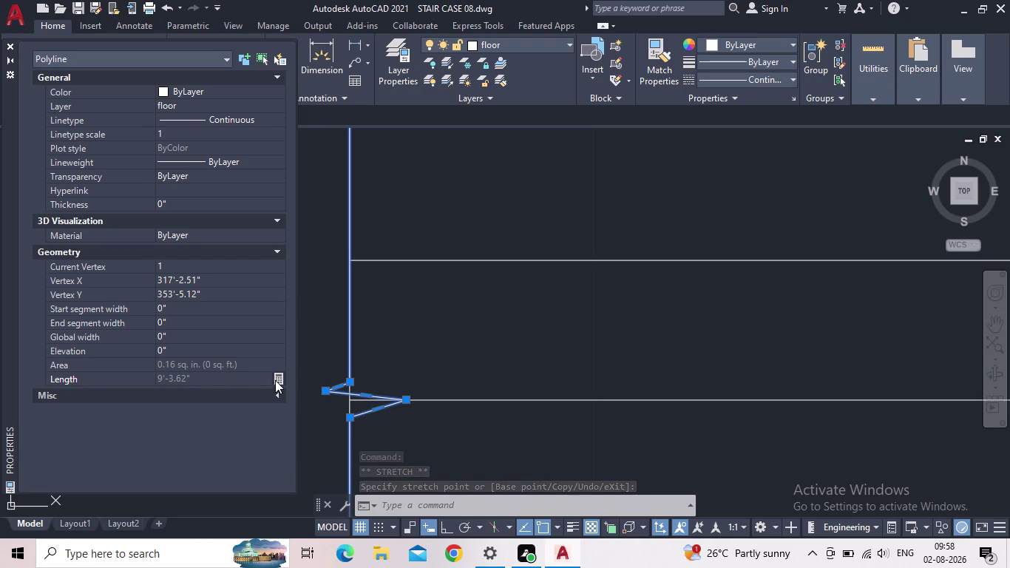
click(159, 2)
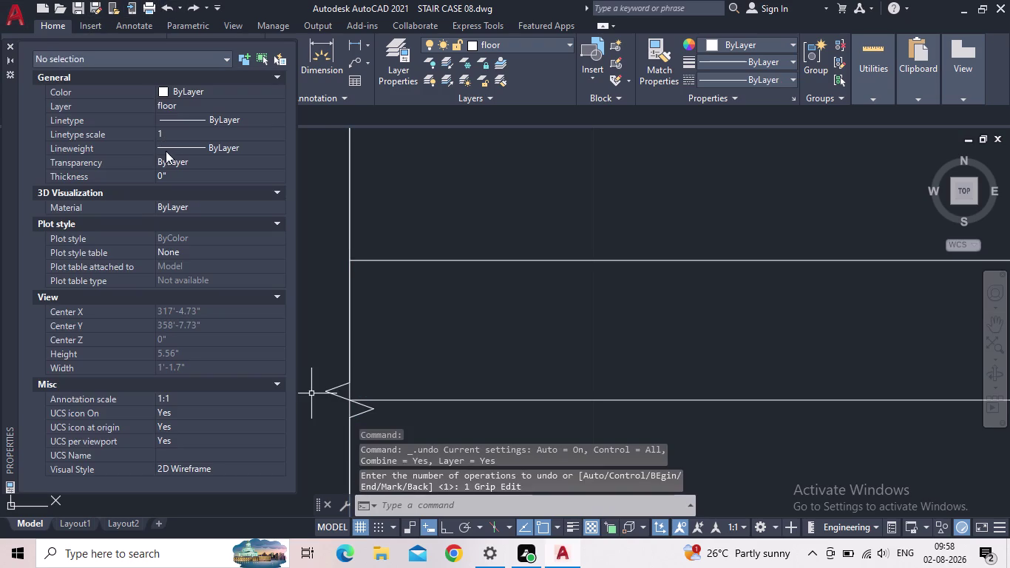
scroll(down, 3)
scroll(up, 3)
click(13, 47)
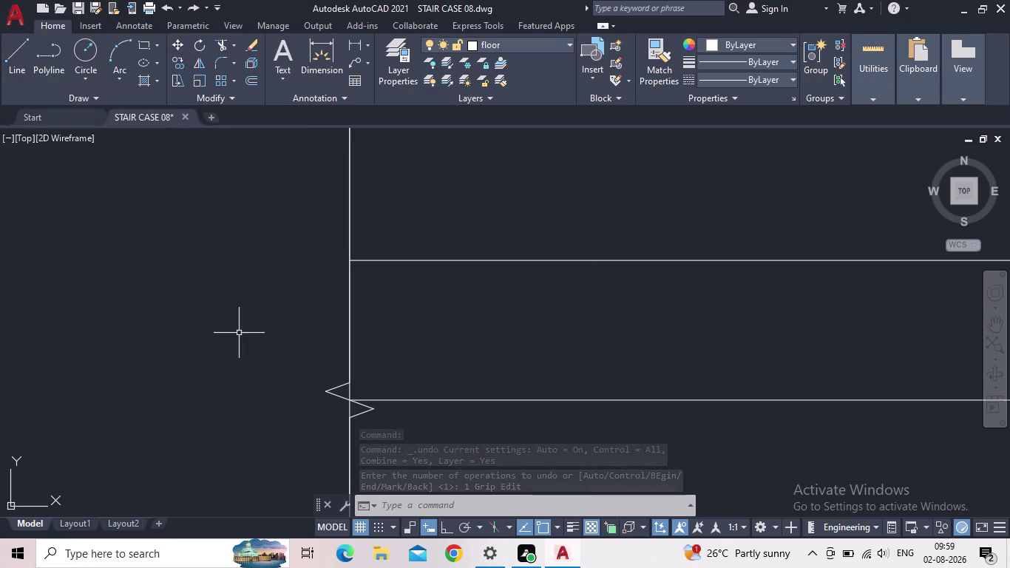
Select the break line, dismiss its right-click menu, and clear the selection.
click(339, 395)
middle_drag(337, 418, 330, 340)
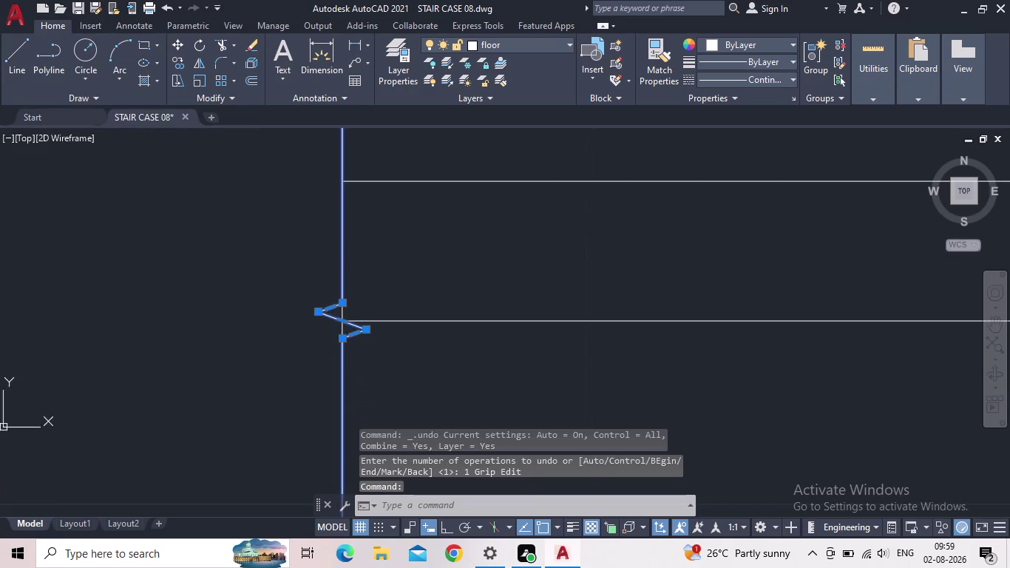
scroll(down, 3)
scroll(up, 3)
right_click(336, 324)
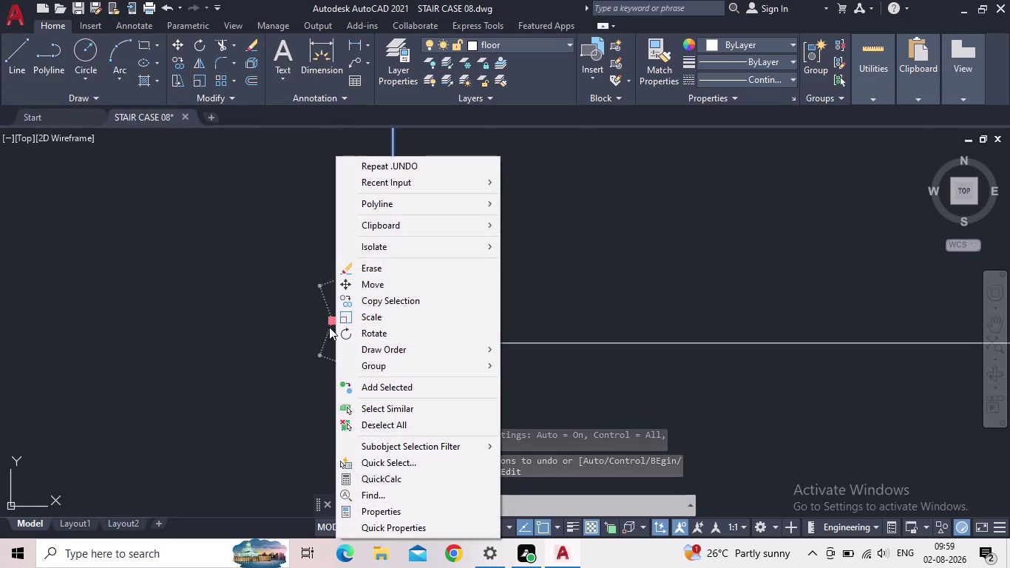
click(208, 311)
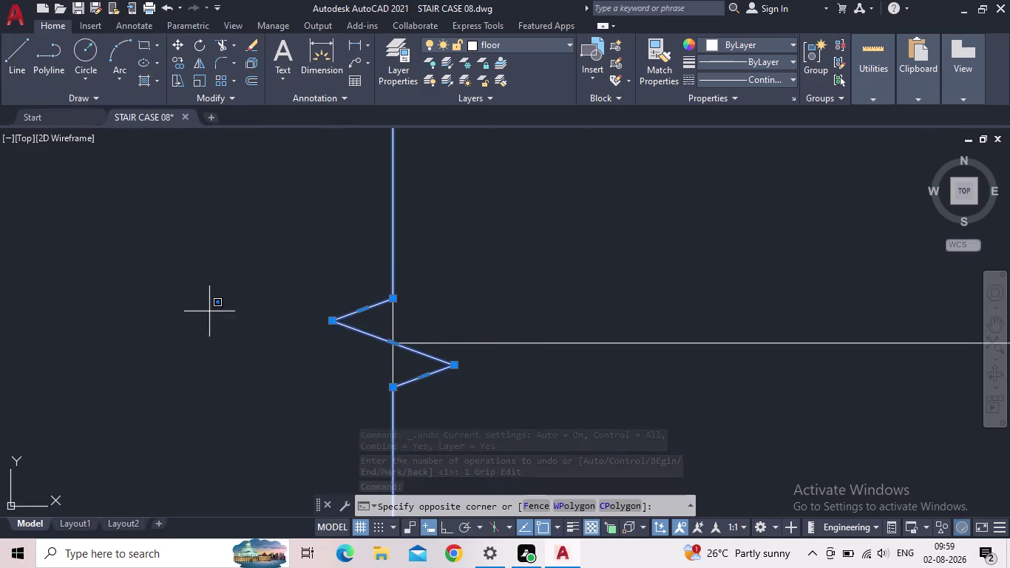
click(250, 329)
key(Escape)
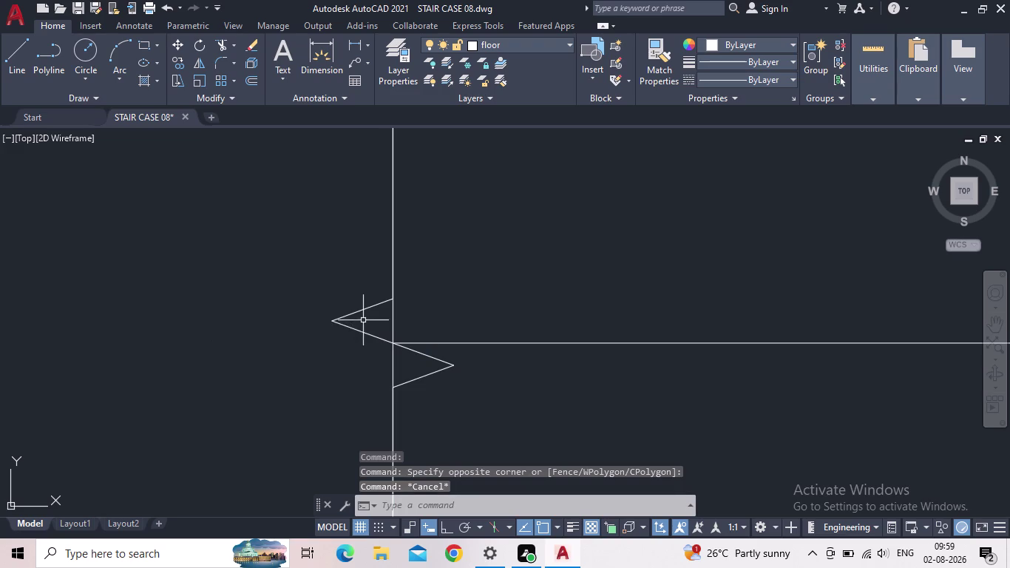
Reselect the break line and set its Thickness to 2" in Properties.
click(351, 329)
key(p)
key(r)
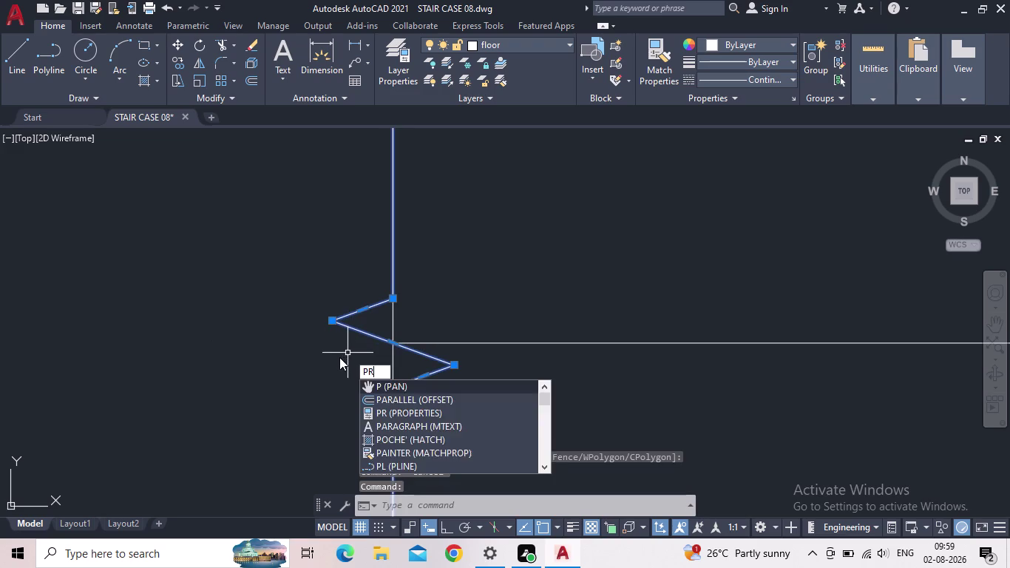
key(Return)
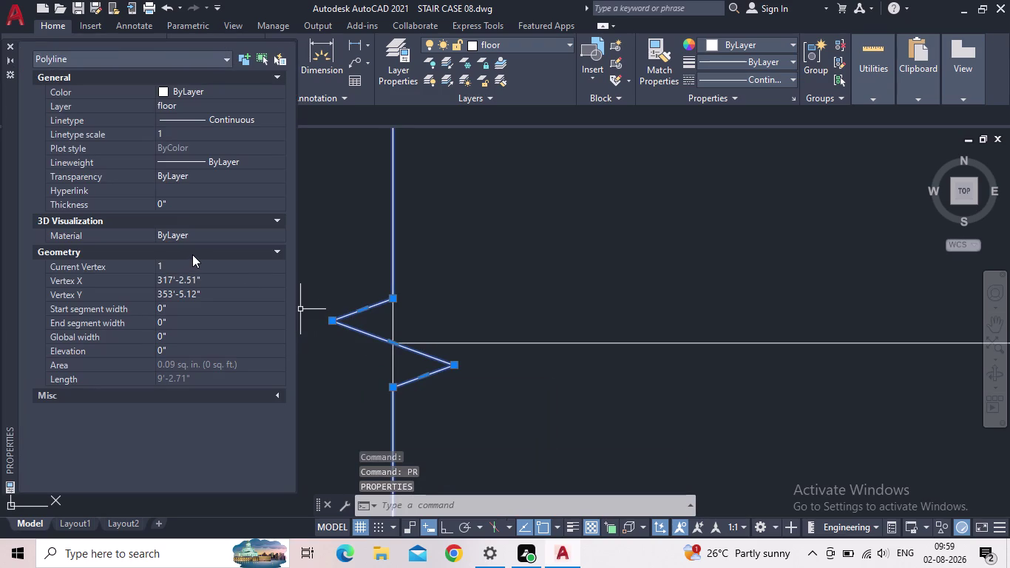
click(192, 208)
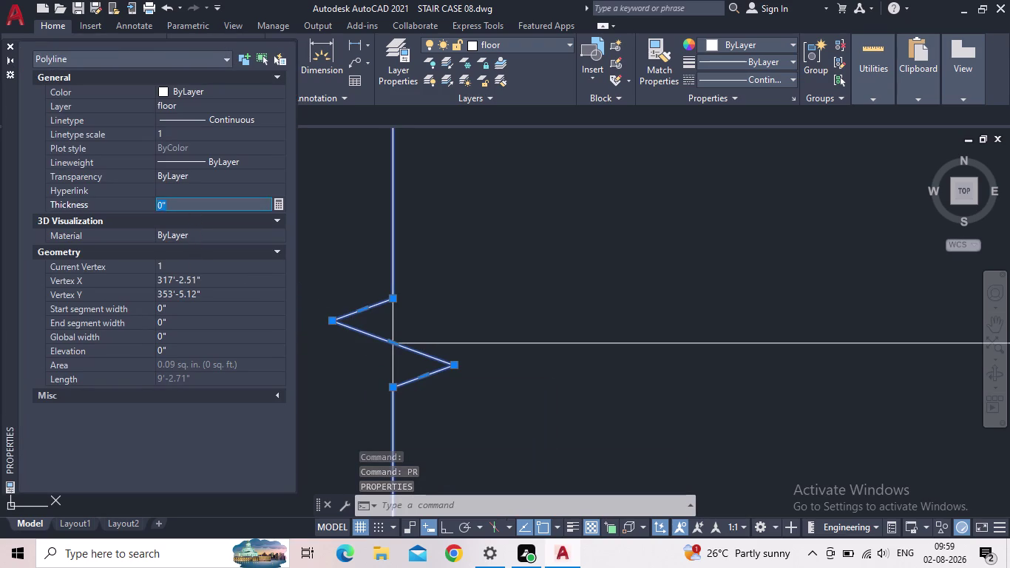
text(2)
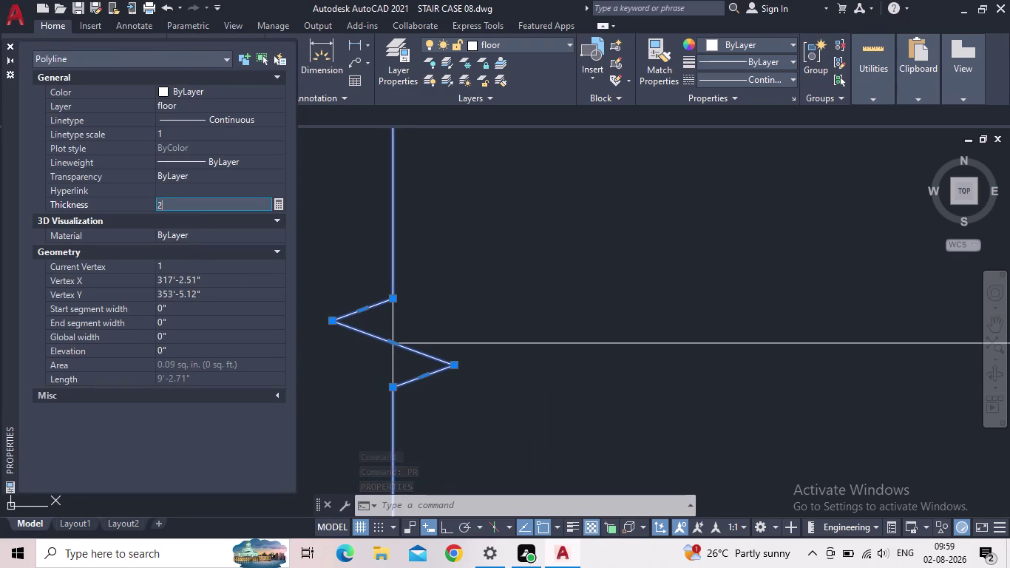
text(")
key(Return)
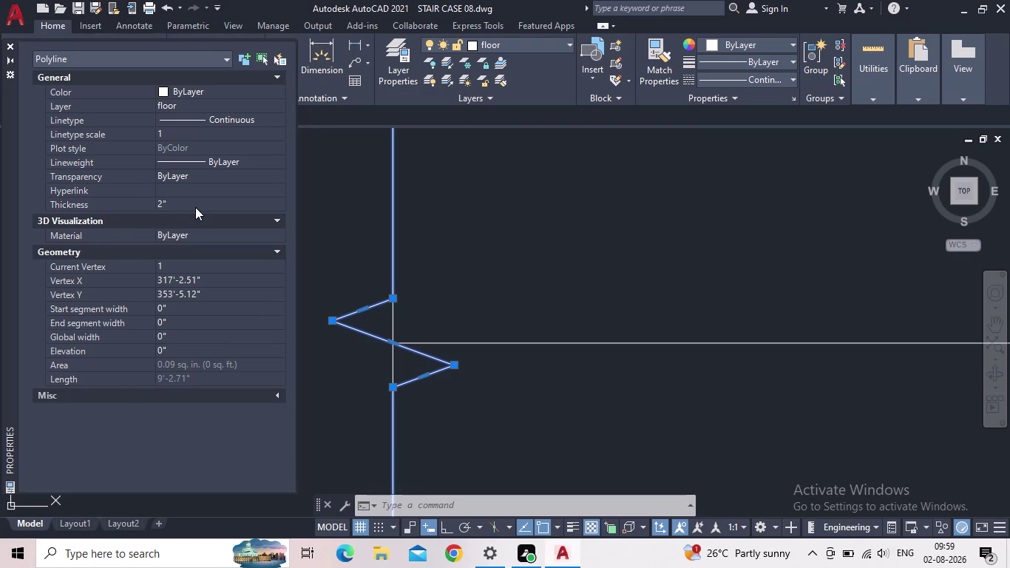
Step to vertex 2 of the polyline in Properties, then clear the selection.
click(178, 270)
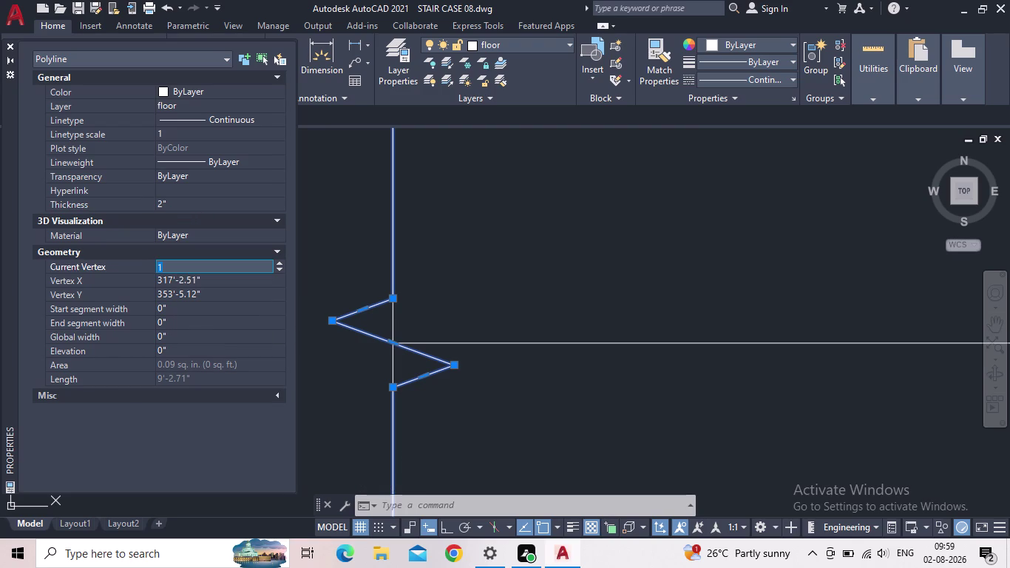
key(2)
key(Return)
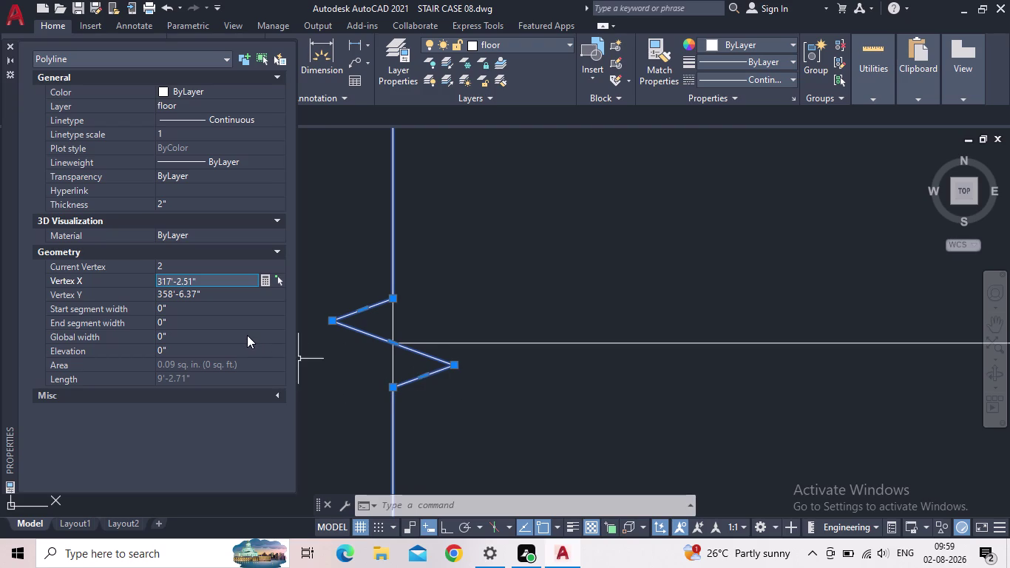
key(Escape)
scroll(down, 3)
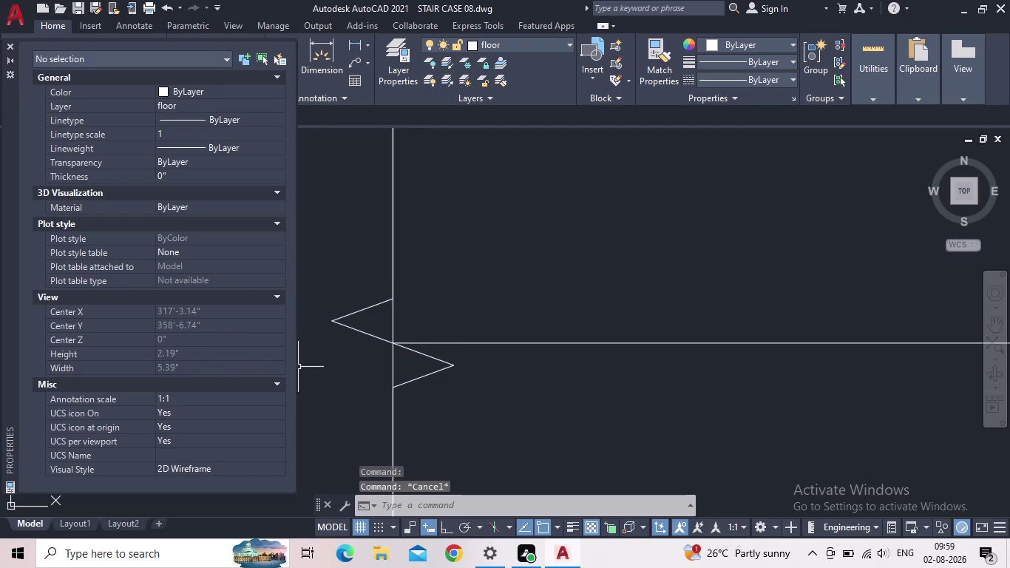
scroll(down, 3)
scroll(down, 3)
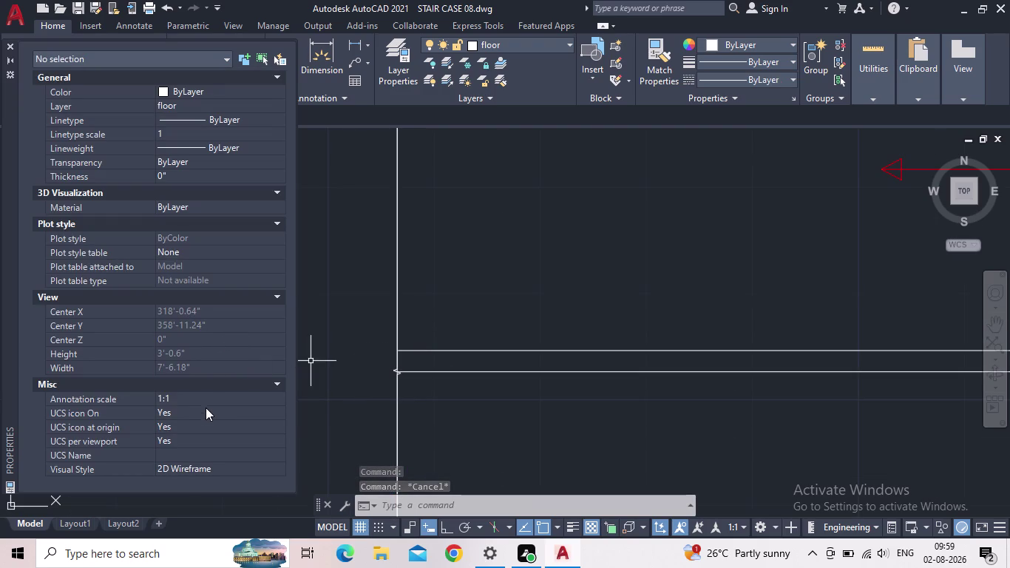
click(229, 381)
click(254, 385)
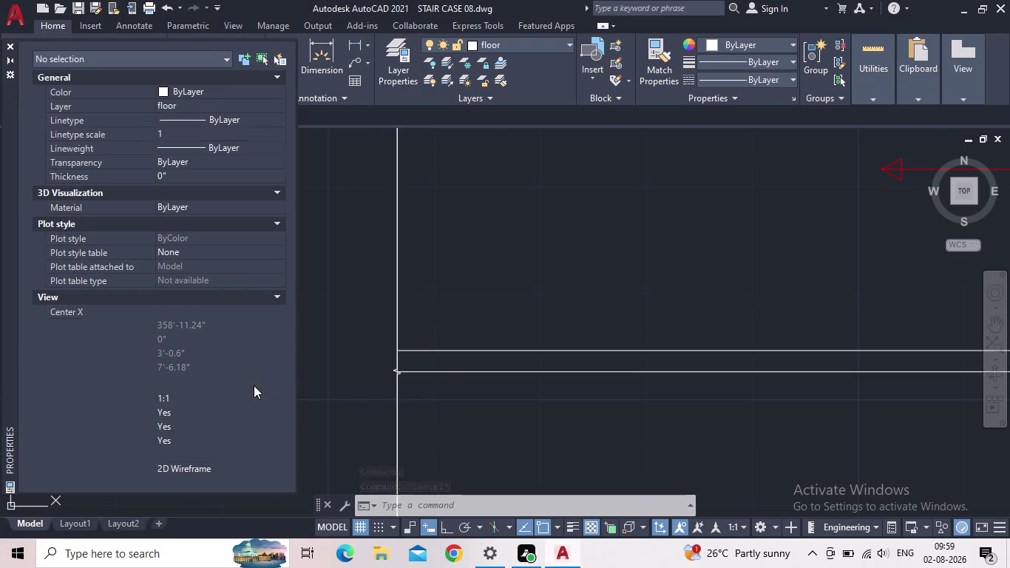
click(260, 387)
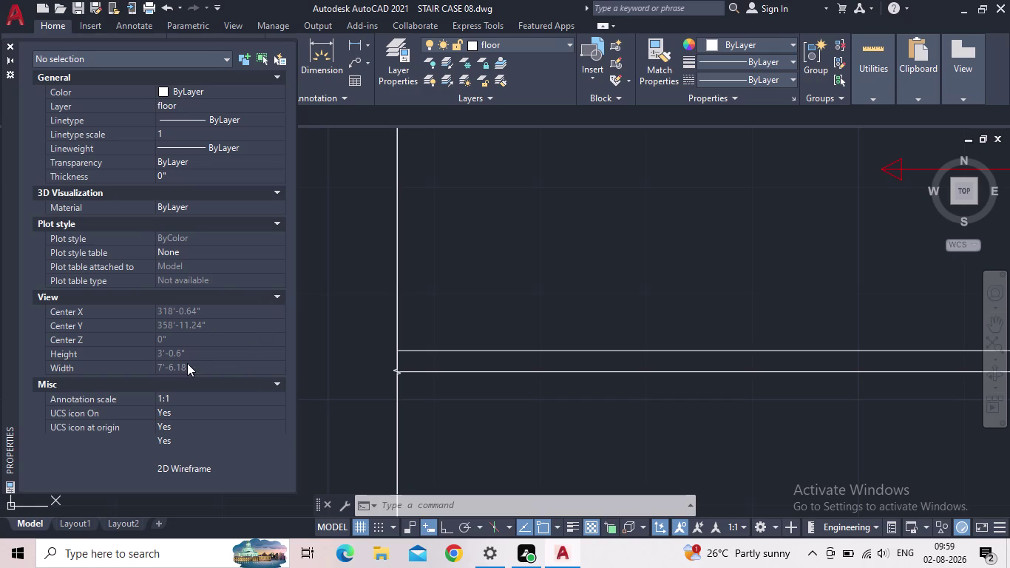
click(194, 354)
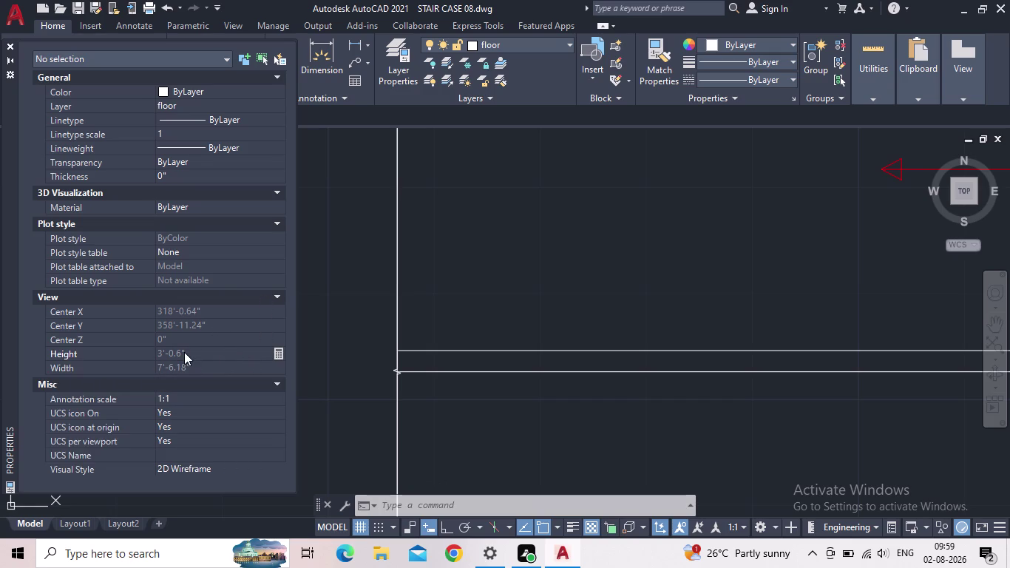
double_click(184, 353)
click(279, 356)
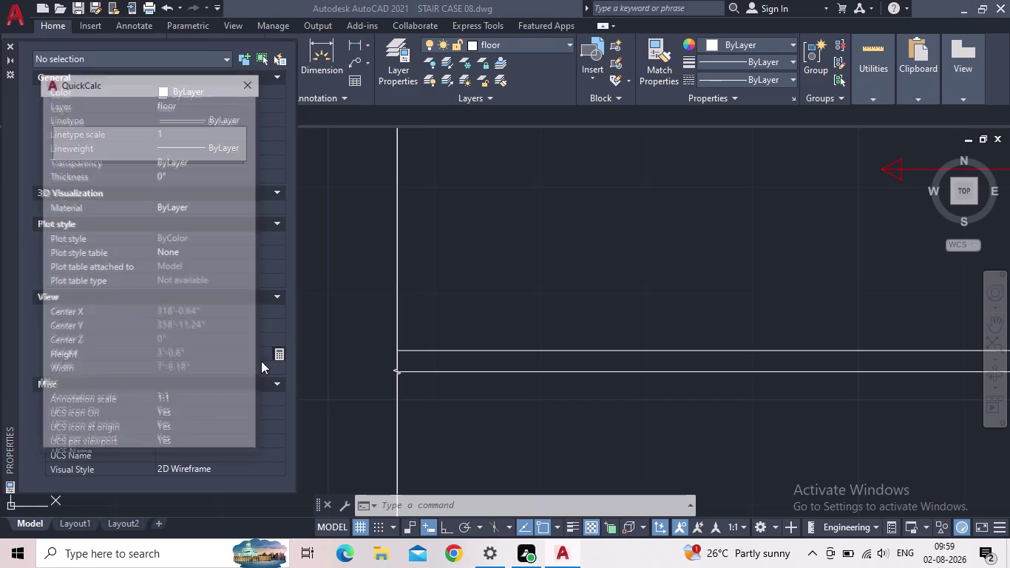
click(252, 88)
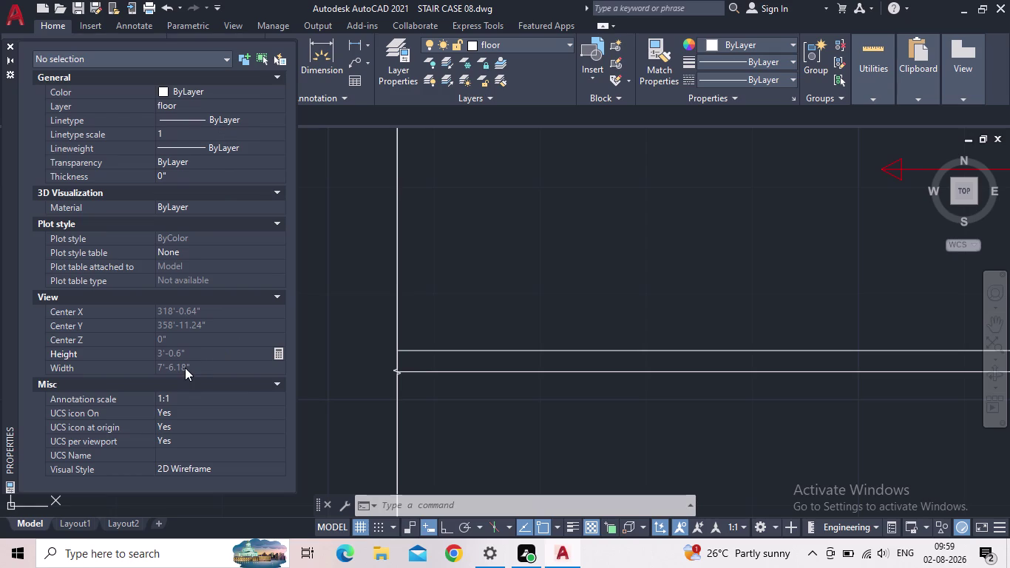
double_click(185, 368)
Close the Properties palette and cancel any active command.
key(Escape)
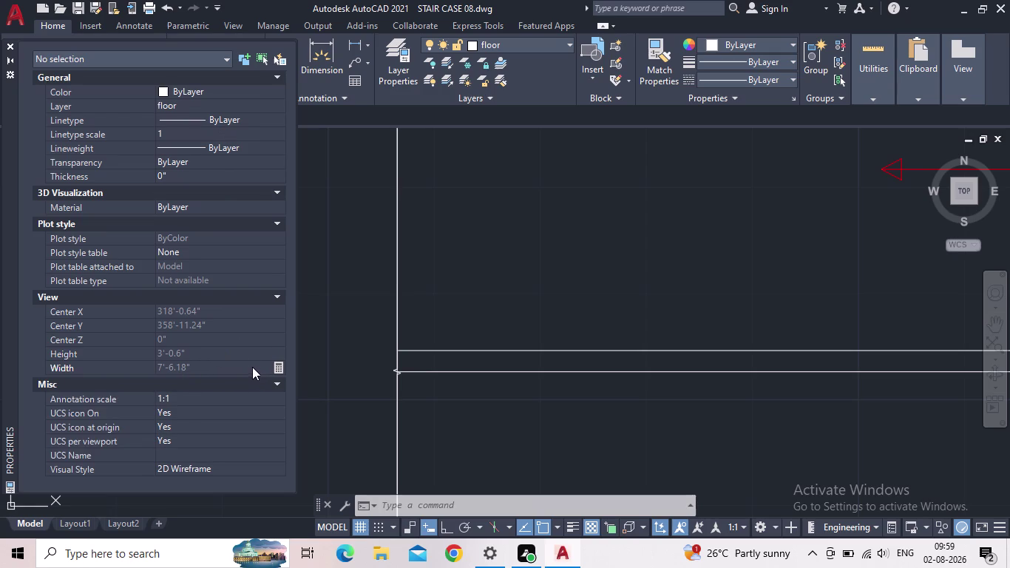
scroll(down, 3)
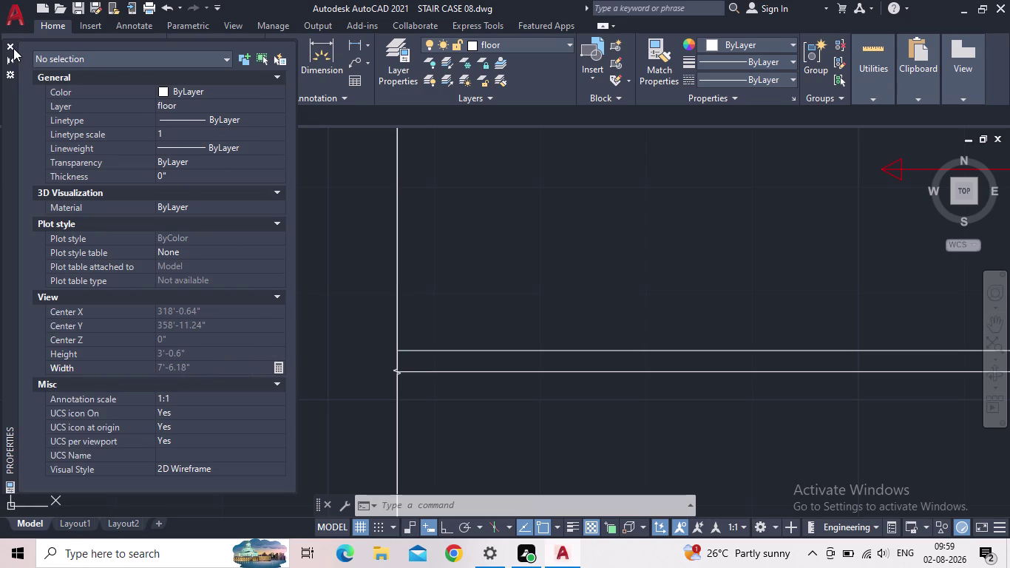
click(11, 48)
key(Escape)
scroll(up, 3)
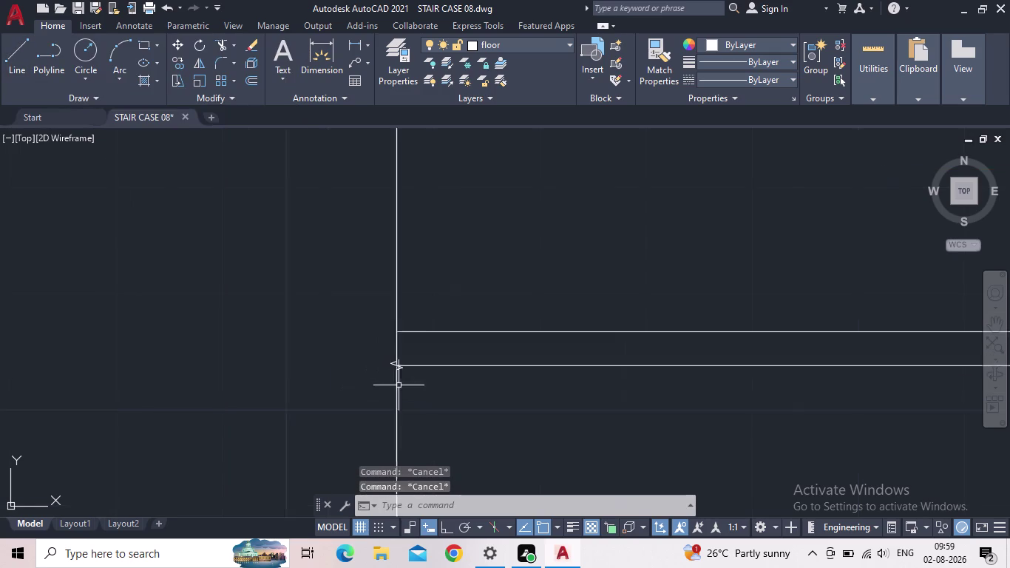
scroll(up, 3)
scroll(up, 3)
Select the zigzag, cancel a vertex grip stretch, and open its context menu.
click(380, 329)
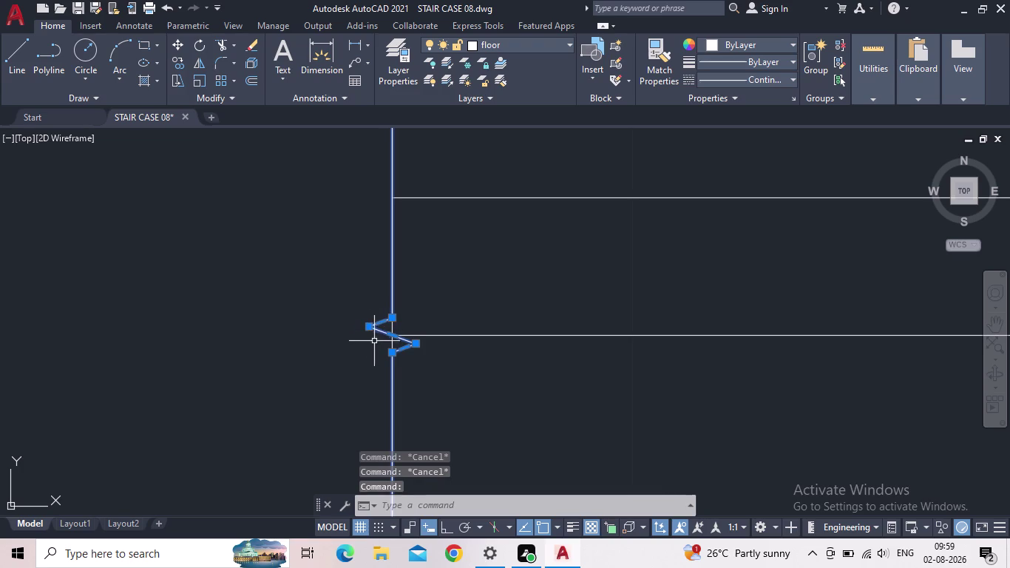
click(393, 336)
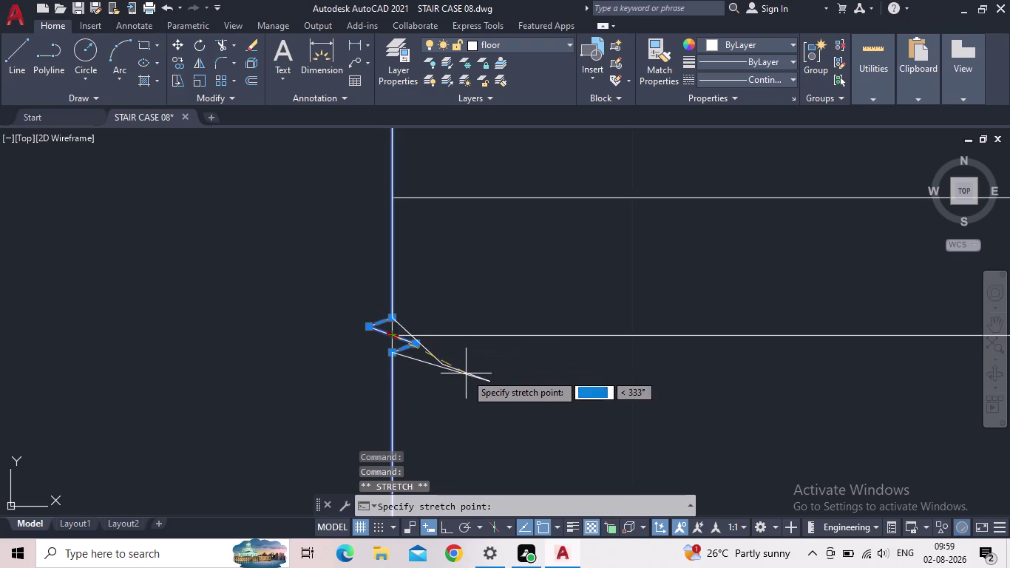
key(Escape)
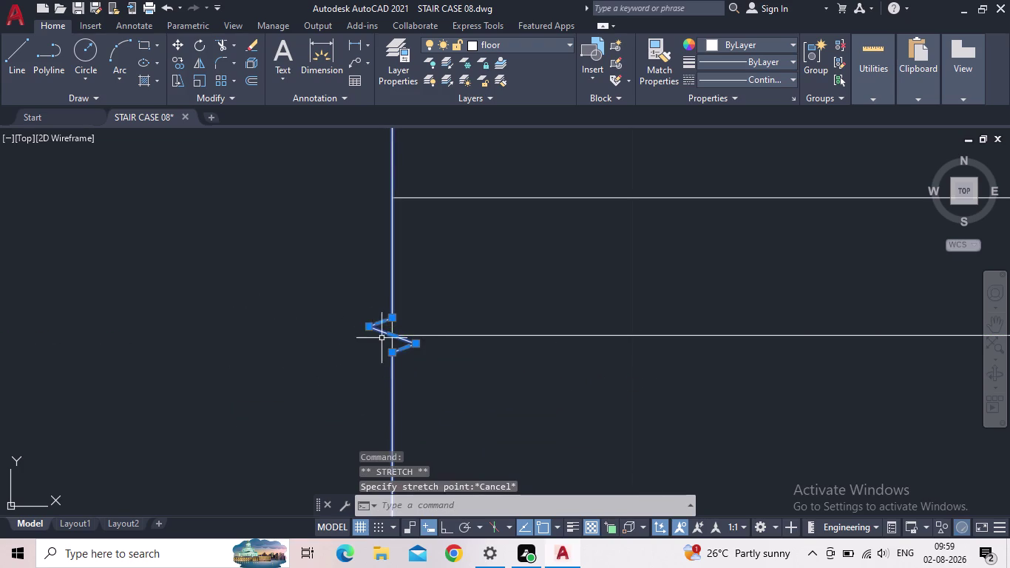
key(Escape)
click(379, 328)
click(374, 328)
right_click(374, 328)
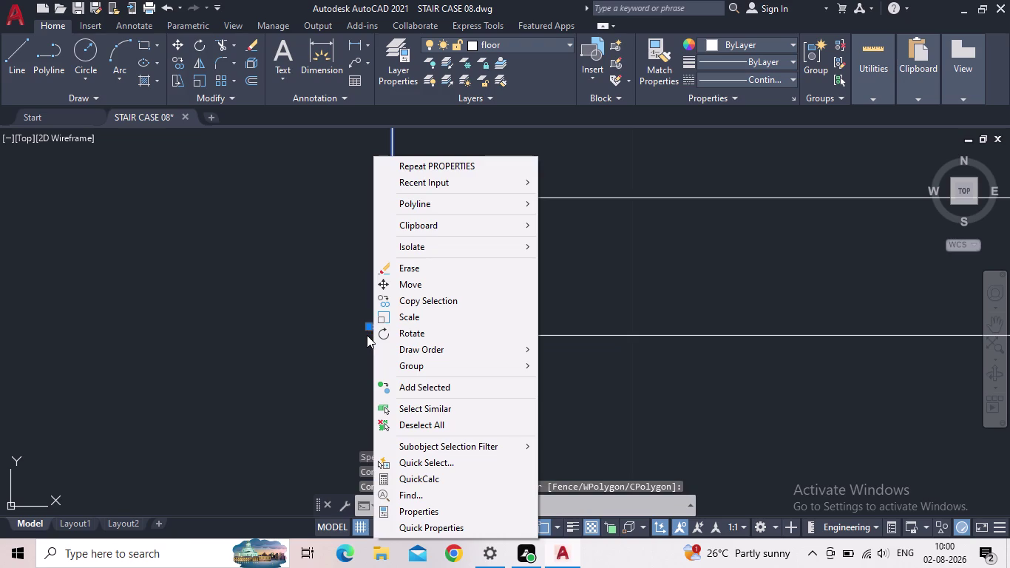
Start scaling the zigzag from the menu and again with SC, cancelling both times.
click(416, 315)
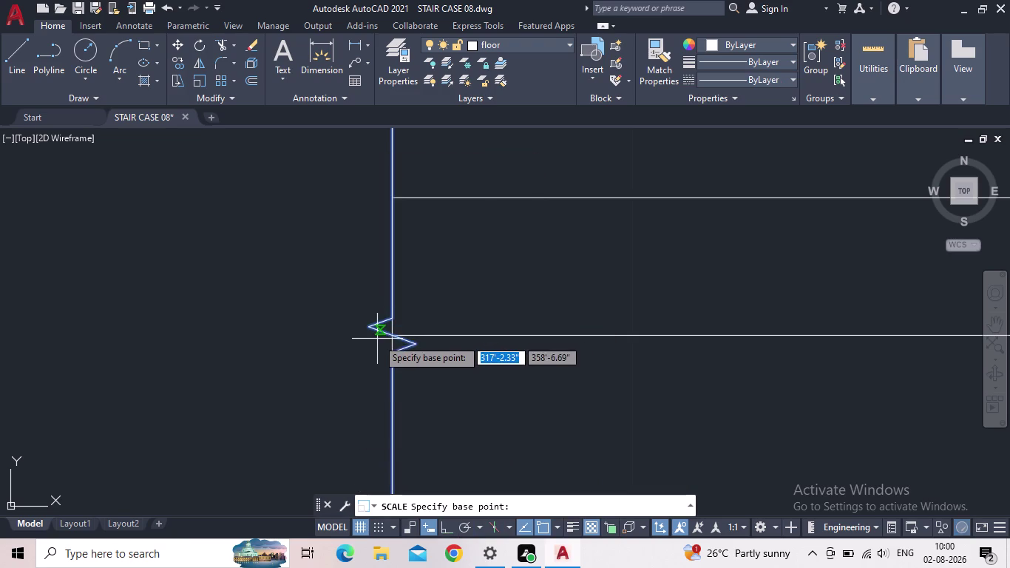
click(372, 327)
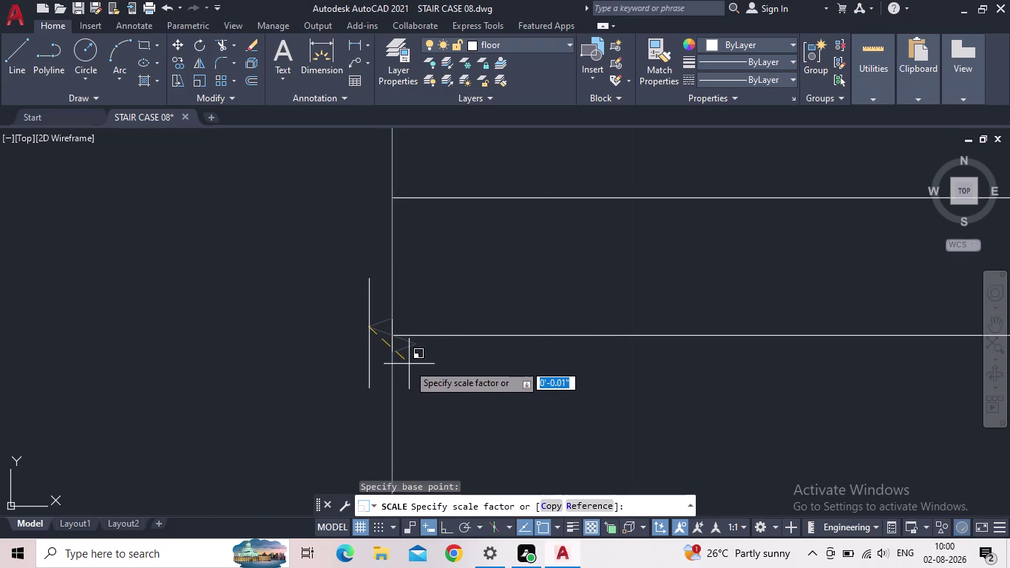
key(Escape)
drag(419, 362, 413, 352)
click(393, 340)
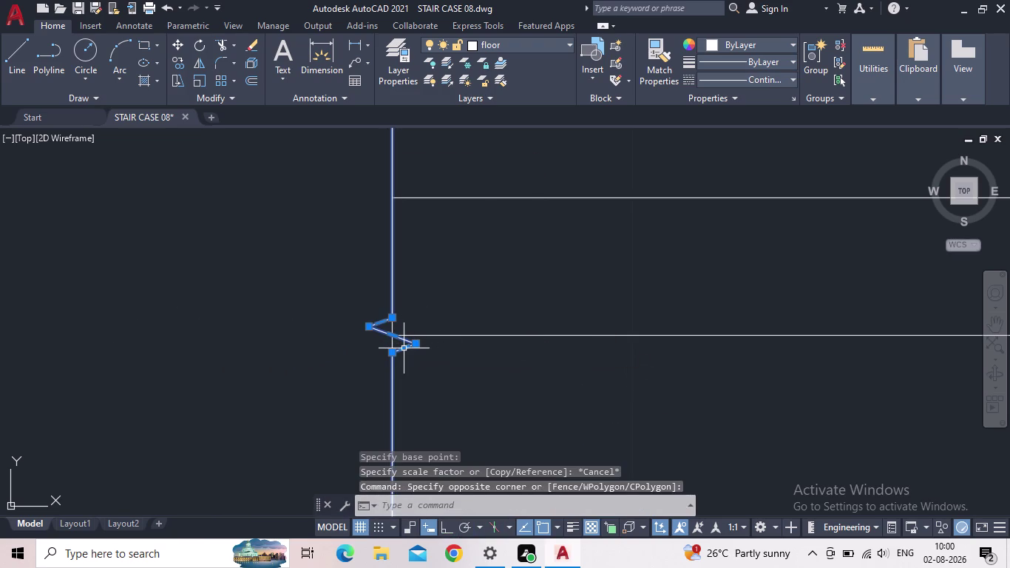
key(s)
key(c)
key(space)
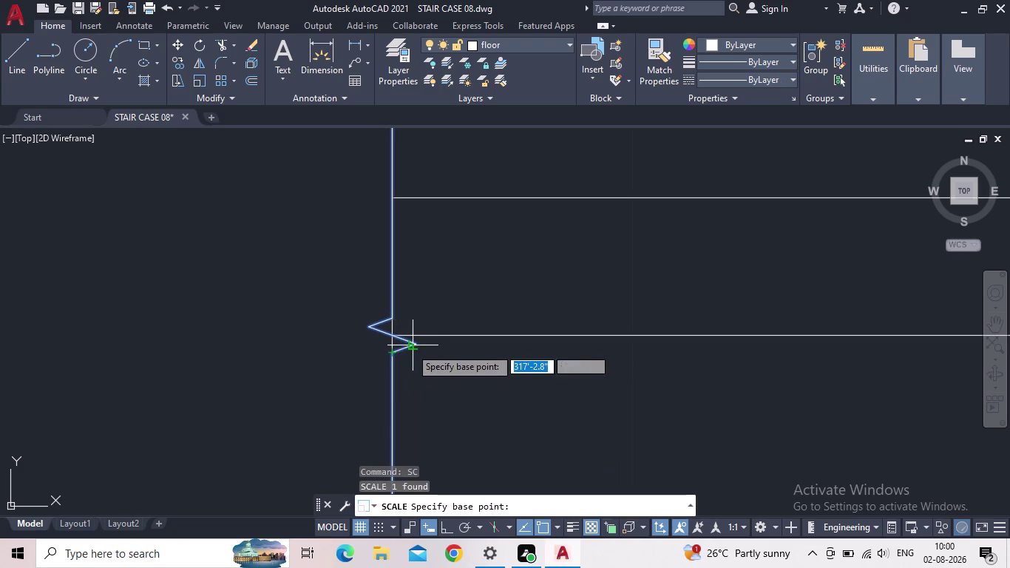
click(390, 340)
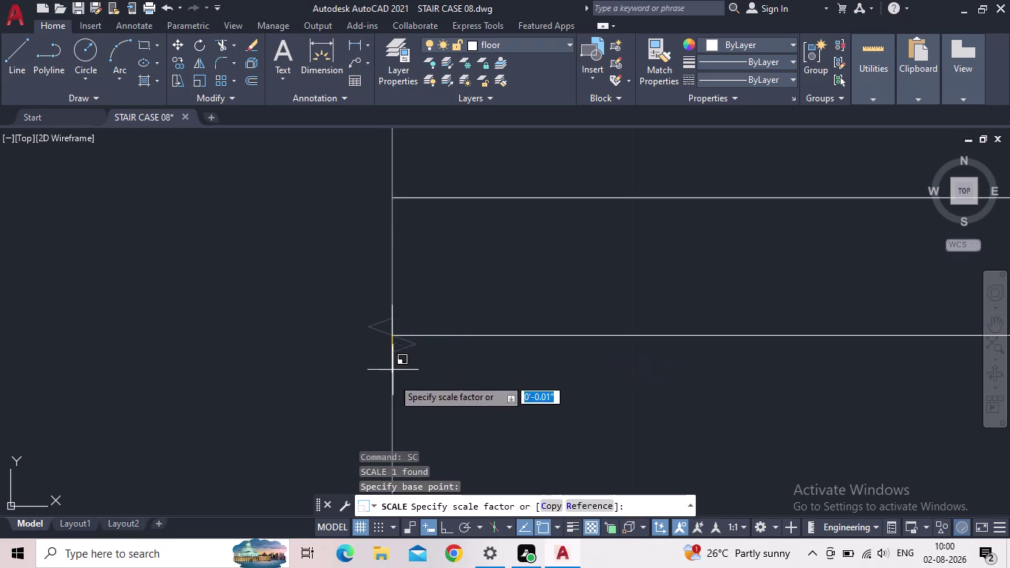
key(Escape)
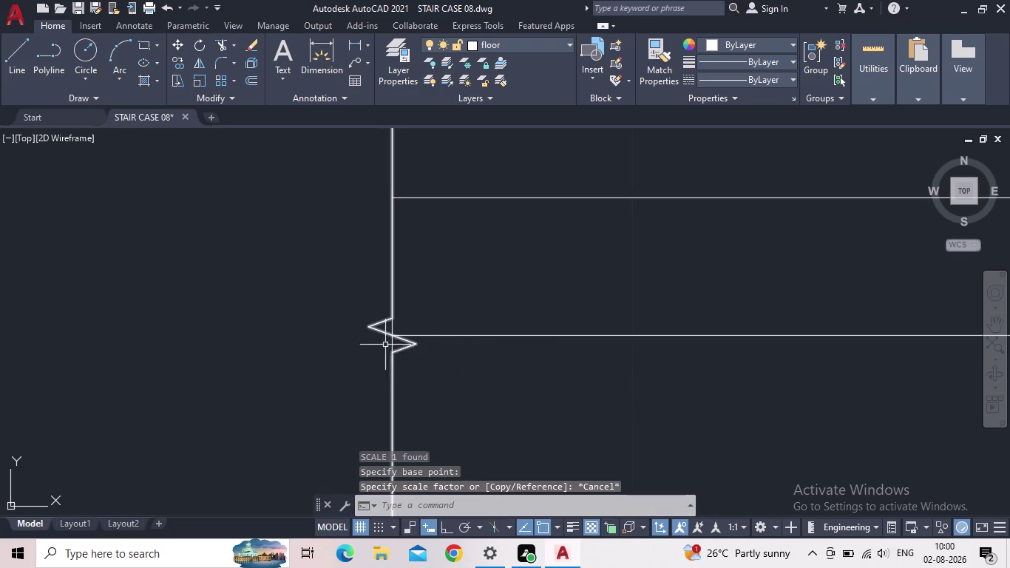
Reselect the zigzag polyline and open its Properties with PR.
middle_drag(374, 339, 358, 377)
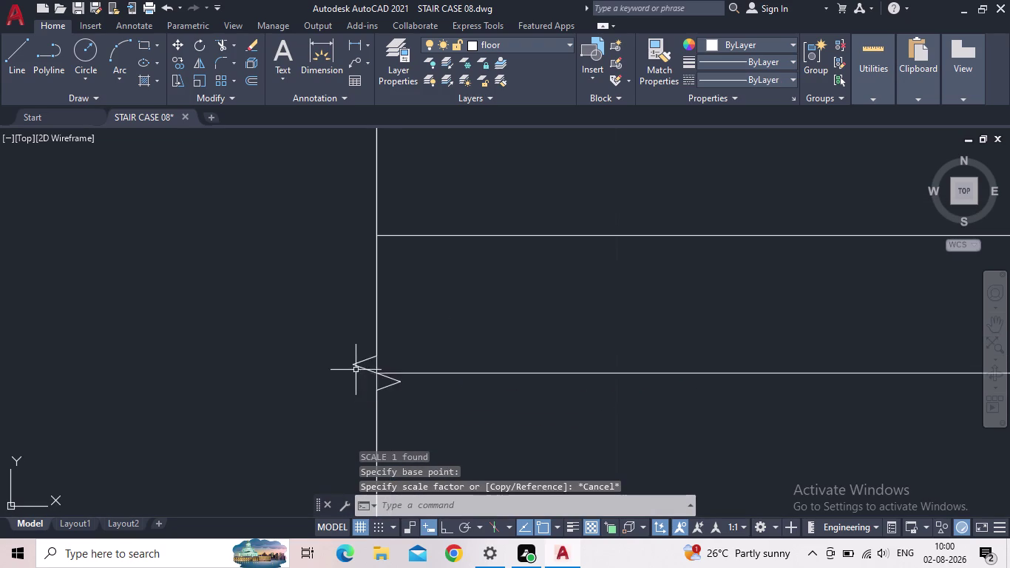
click(360, 360)
right_click(357, 367)
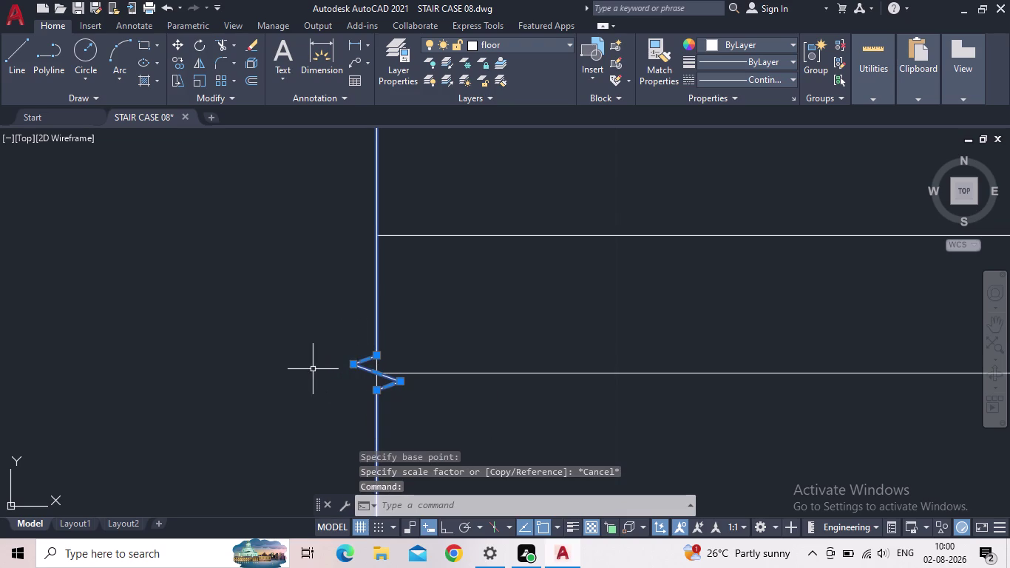
text(PR)
key(Return)
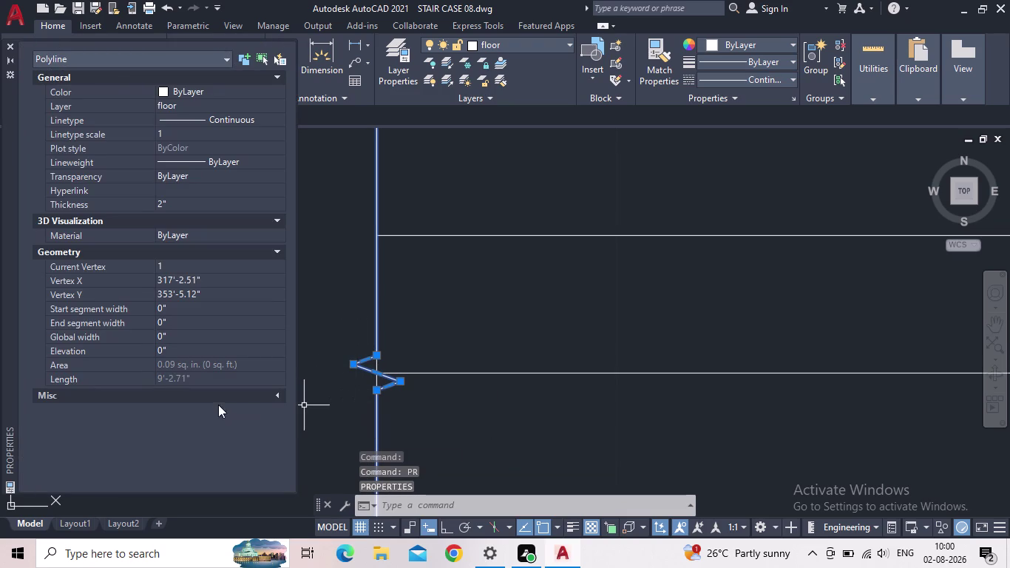
Set the zigzag polyline's Global width to 2".
click(186, 374)
double_click(228, 373)
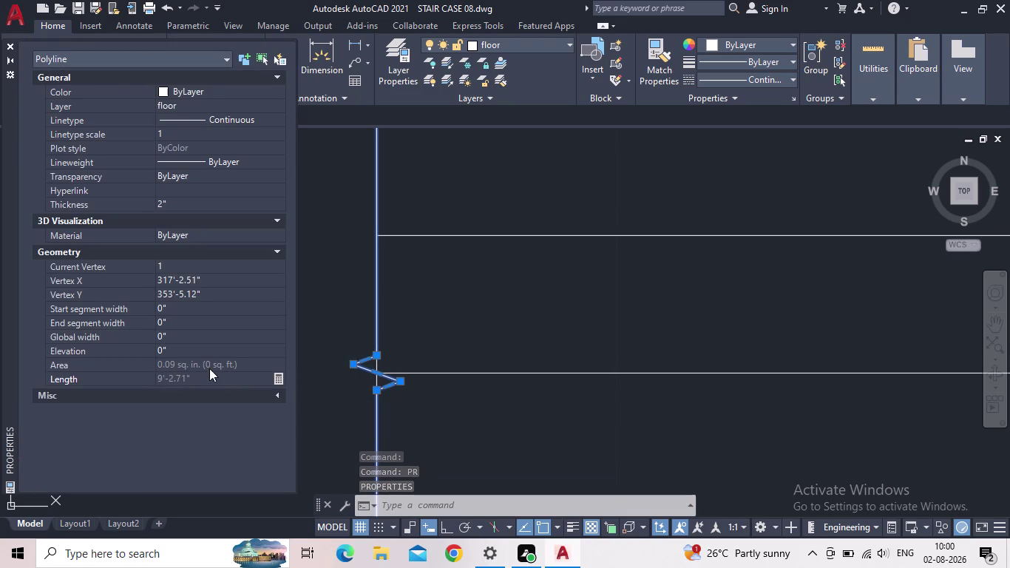
click(175, 335)
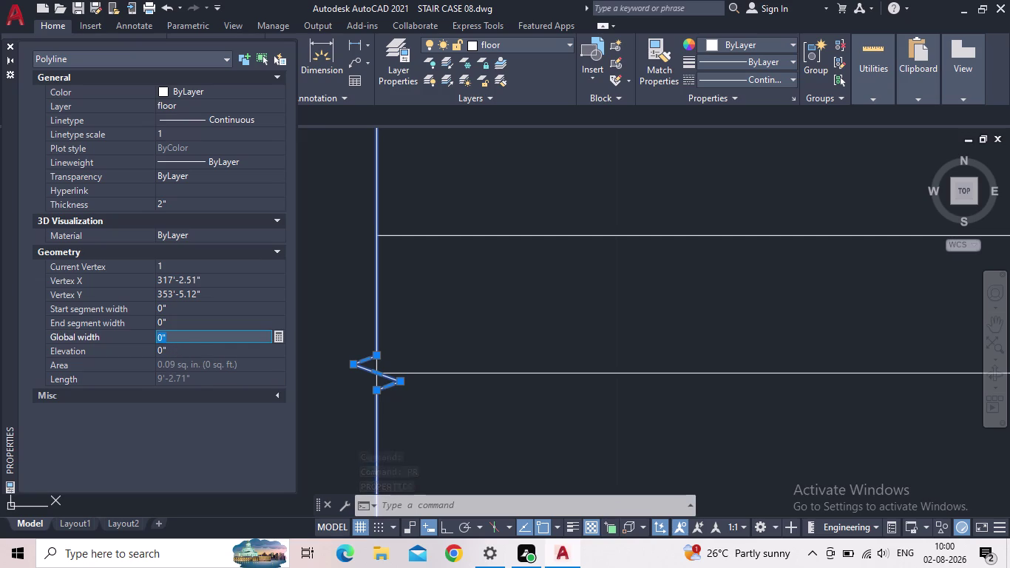
key(2)
key(shift+quotedbl)
key(Return)
scroll(down, 3)
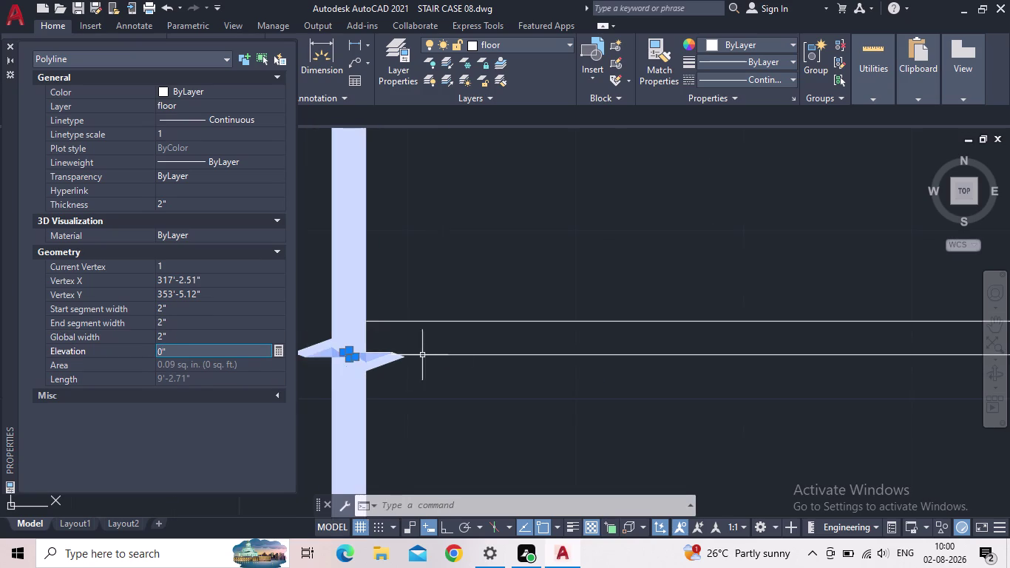
scroll(down, 3)
scroll(down, 3)
scroll(up, 3)
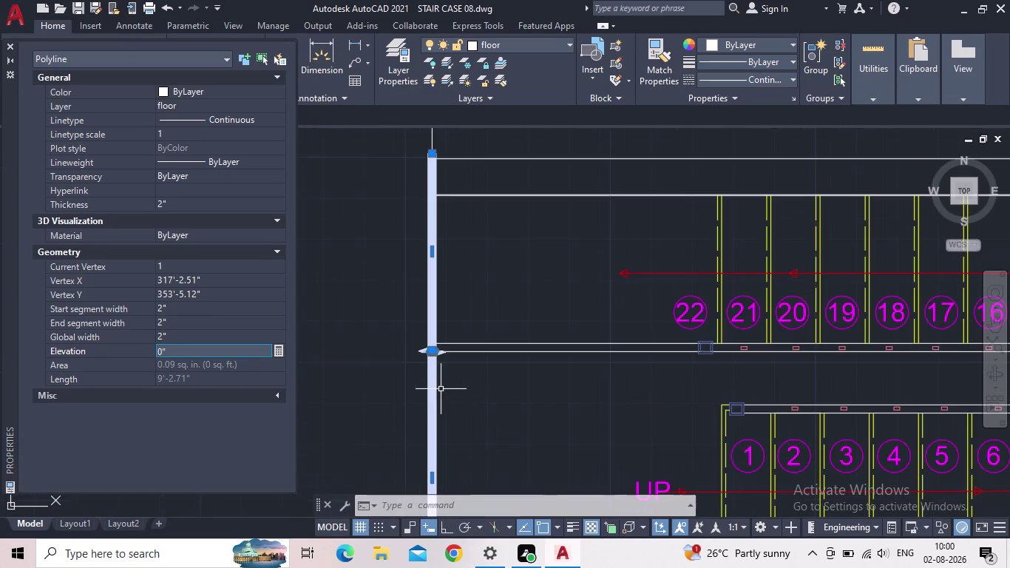
Reset Global width to 0", close Properties, and clear the selection.
click(187, 342)
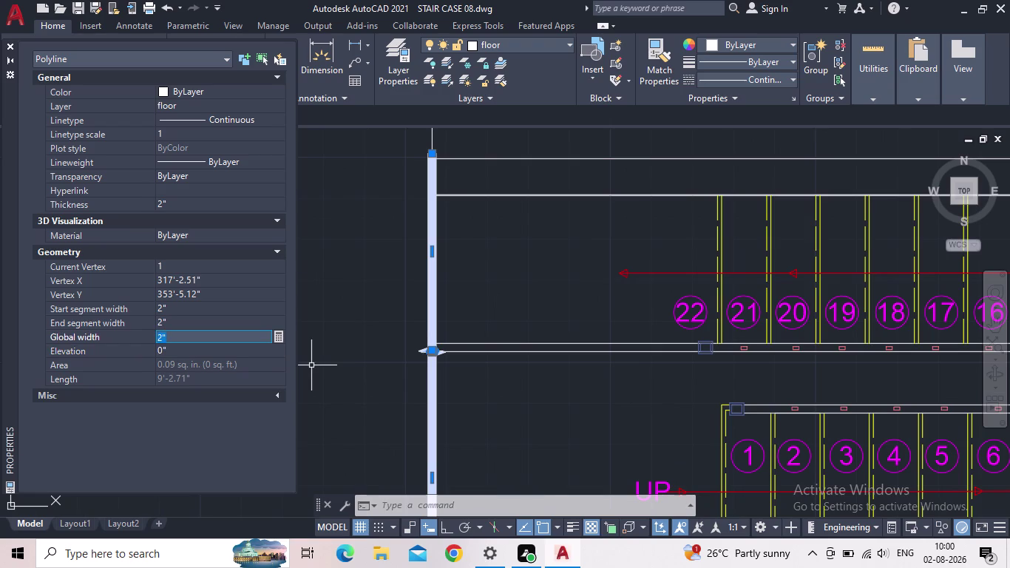
key(0)
key(shift+quotedbl)
key(Return)
key(Escape)
click(9, 46)
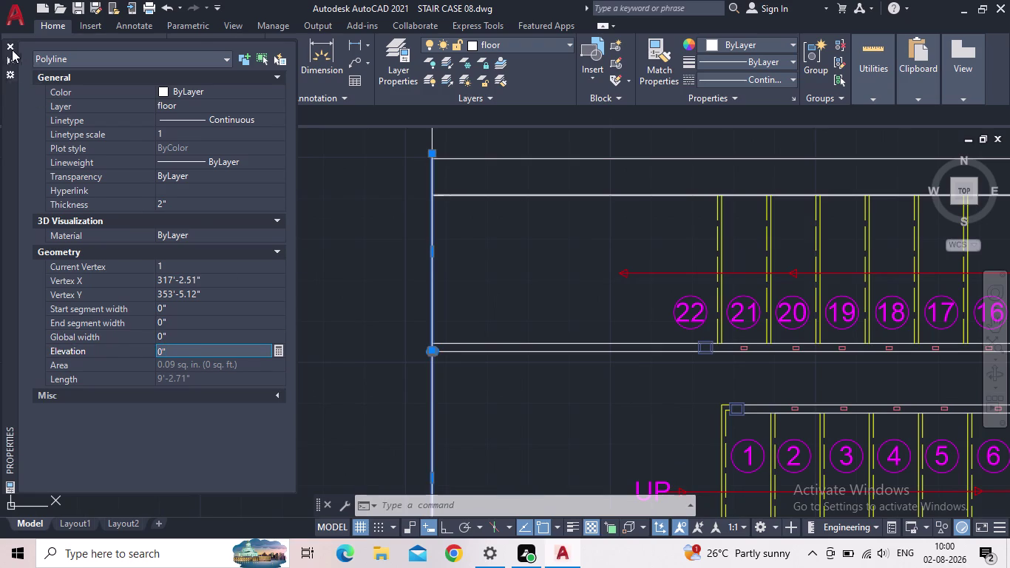
scroll(down, 3)
key(Escape)
Zoom in, select the vertical wall line, then clear the selection.
scroll(up, 3)
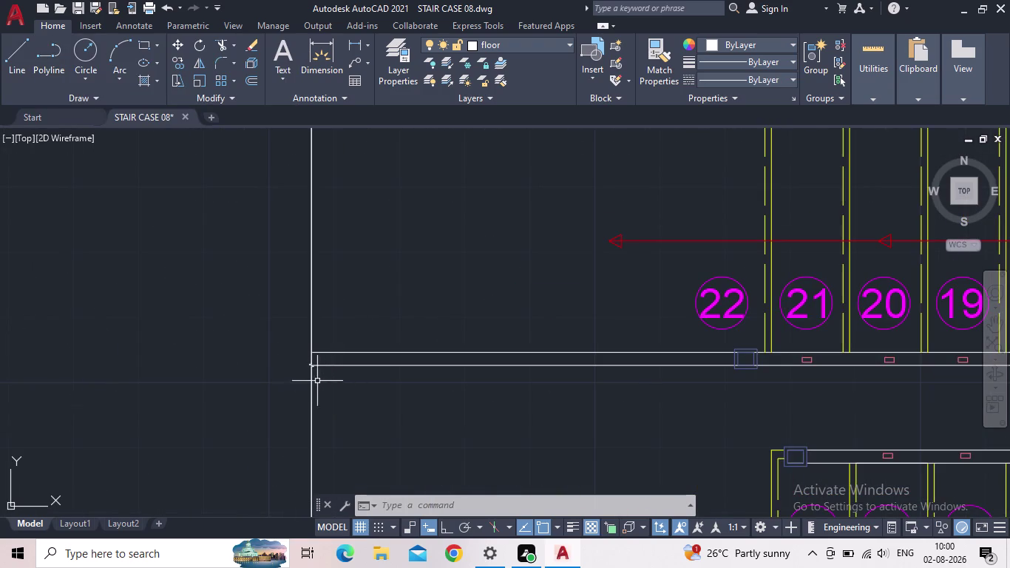
scroll(up, 3)
scroll(up, 3)
scroll(up, 3)
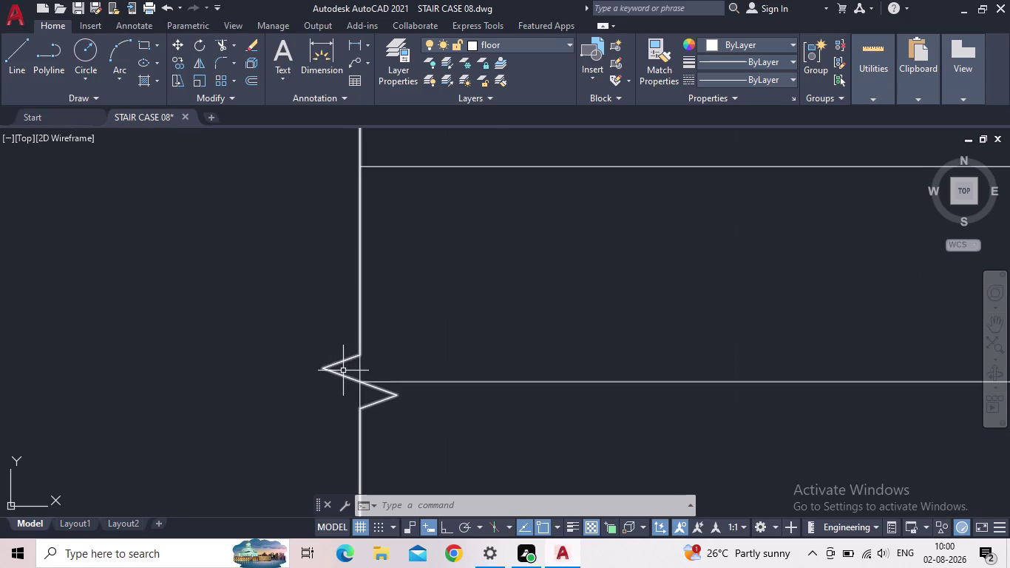
click(343, 369)
drag(338, 370, 325, 372)
click(321, 372)
click(330, 369)
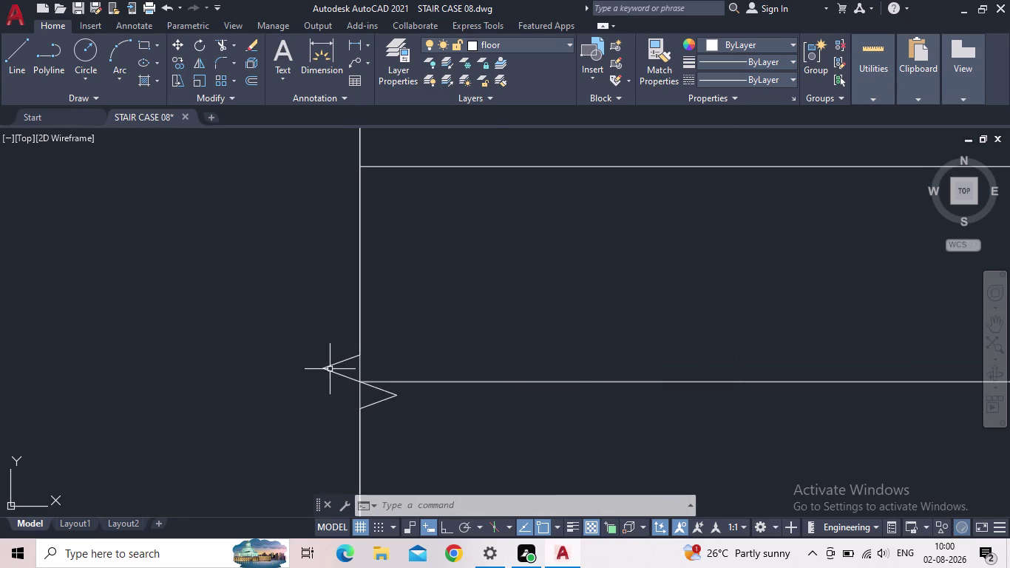
click(332, 370)
scroll(down, 3)
scroll(down, 3)
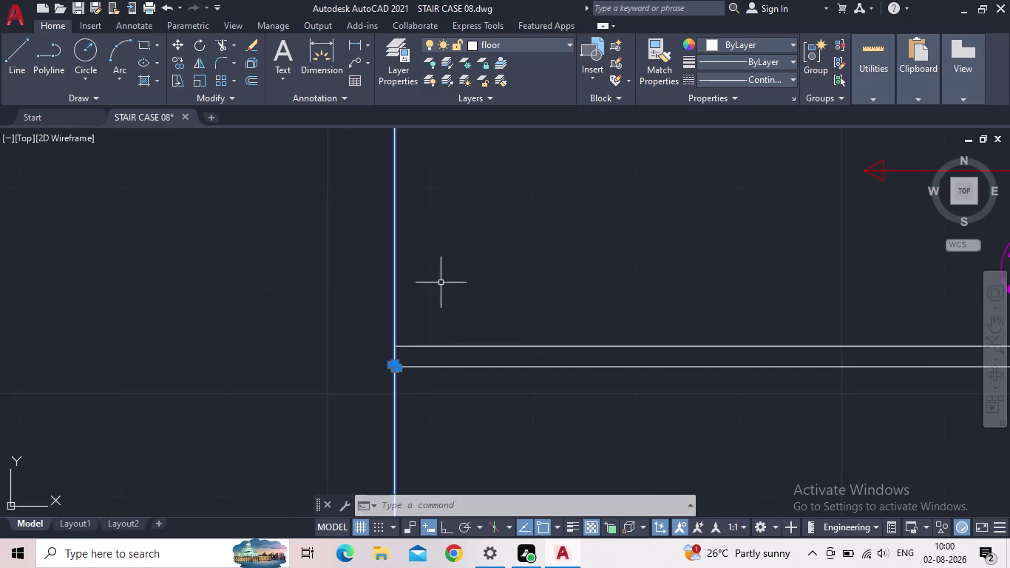
middle_drag(437, 301, 330, 383)
scroll(down, 3)
key(Escape)
Recenter the staircase plan and show the ten drawing layers in Layer Properties.
scroll(down, 3)
middle_drag(402, 360, 236, 357)
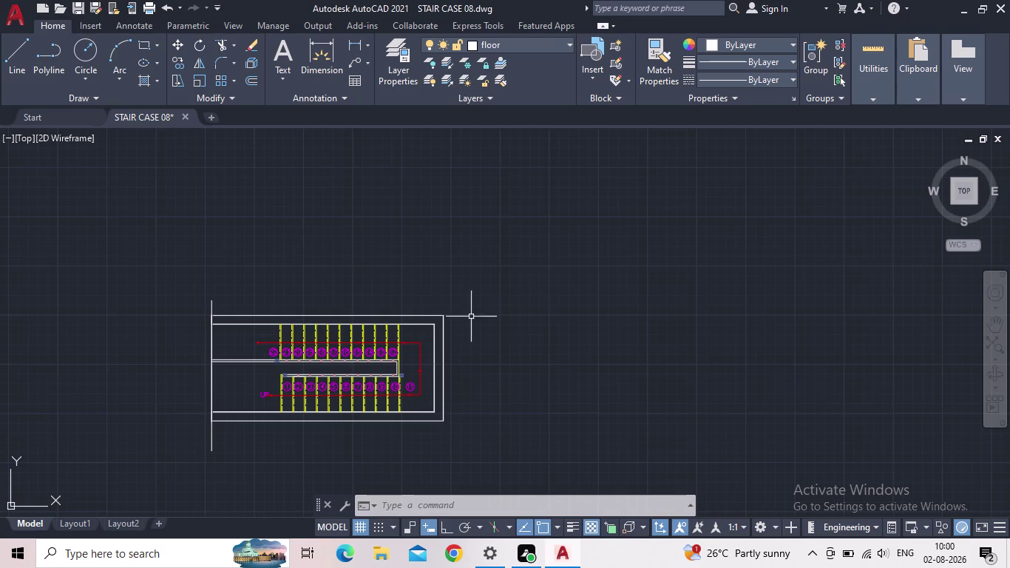
scroll(up, 3)
middle_drag(503, 360, 395, 286)
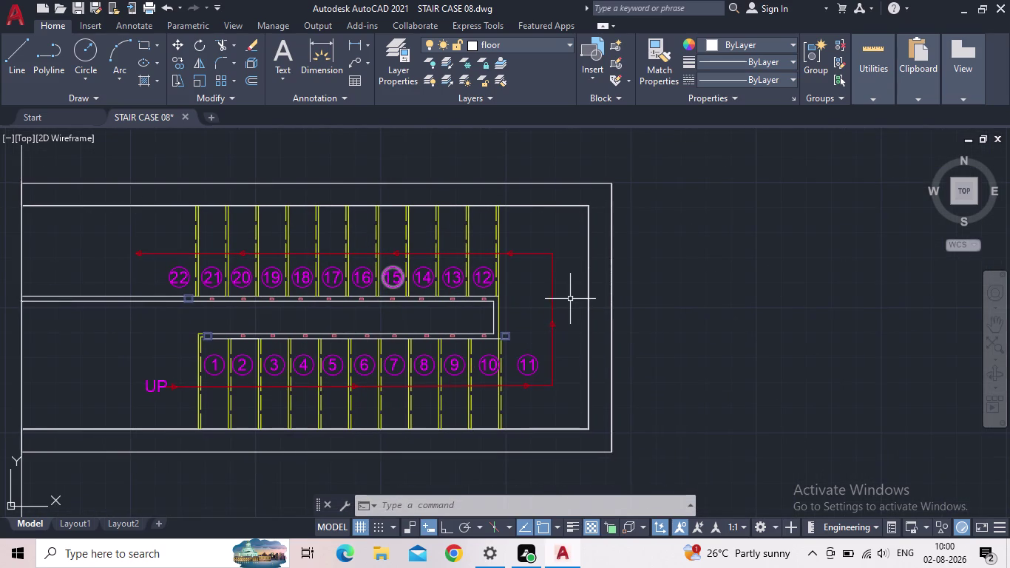
click(389, 68)
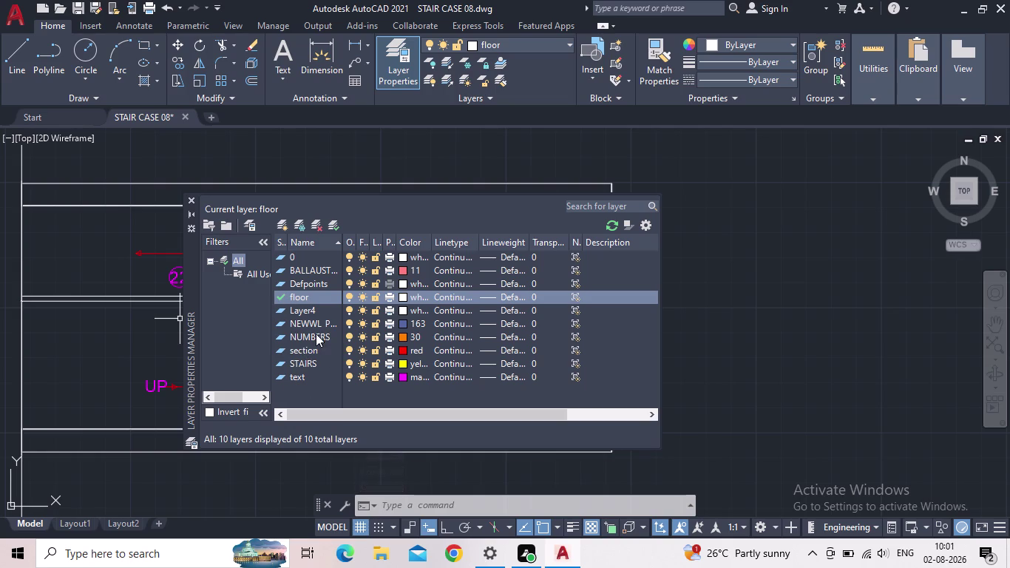
Make Layer4 the current layer and rename it DIM.
double_click(304, 309)
double_click(322, 308)
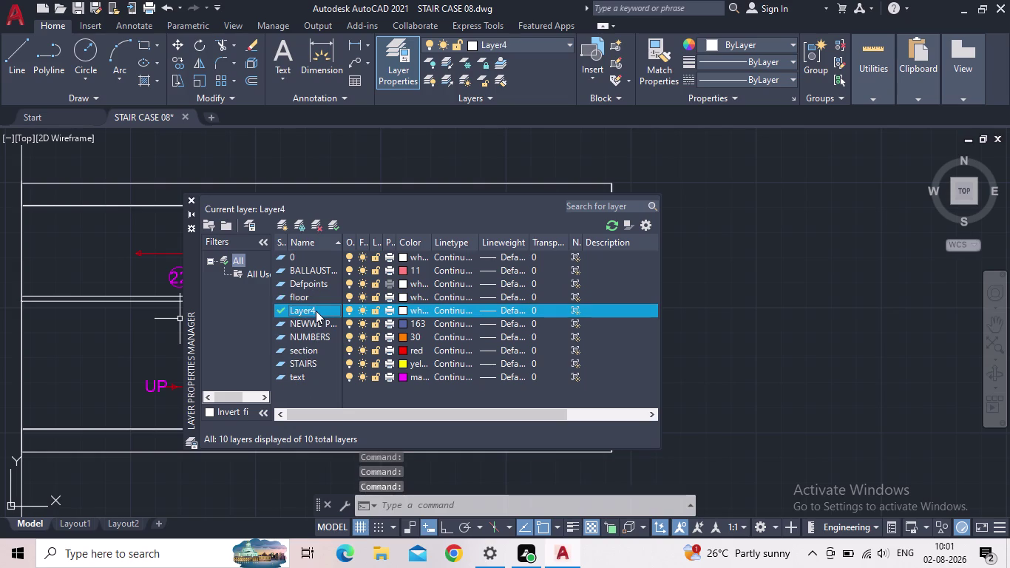
click(314, 312)
text(DIM)
key(Return)
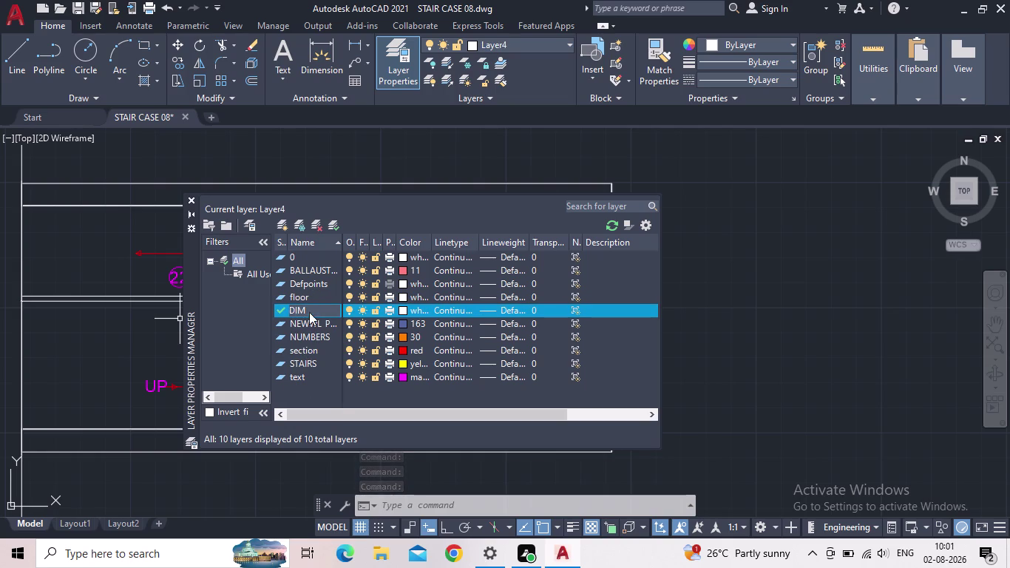
Give the DIM layer the colour cyan and close the layer manager.
click(403, 308)
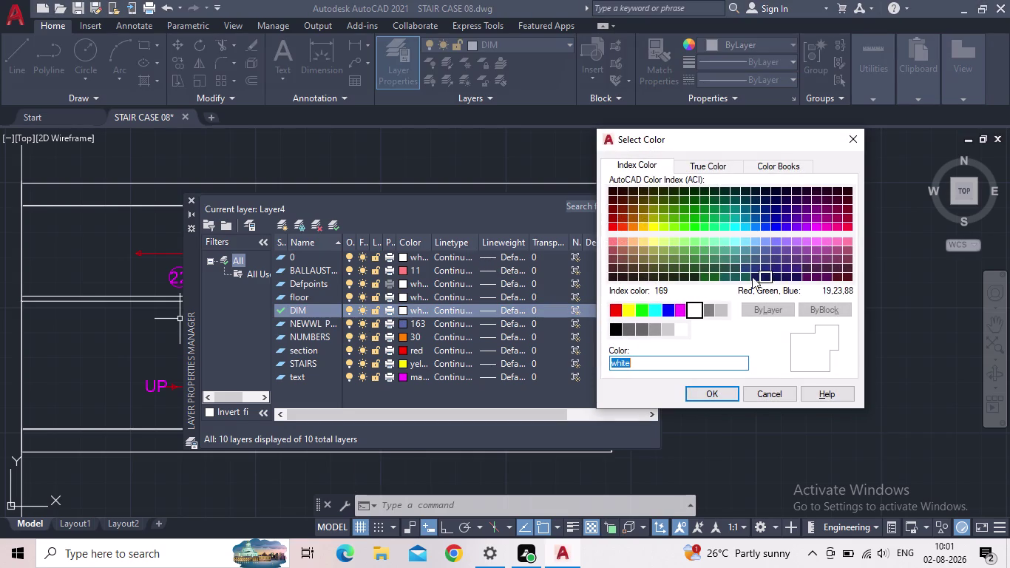
click(654, 311)
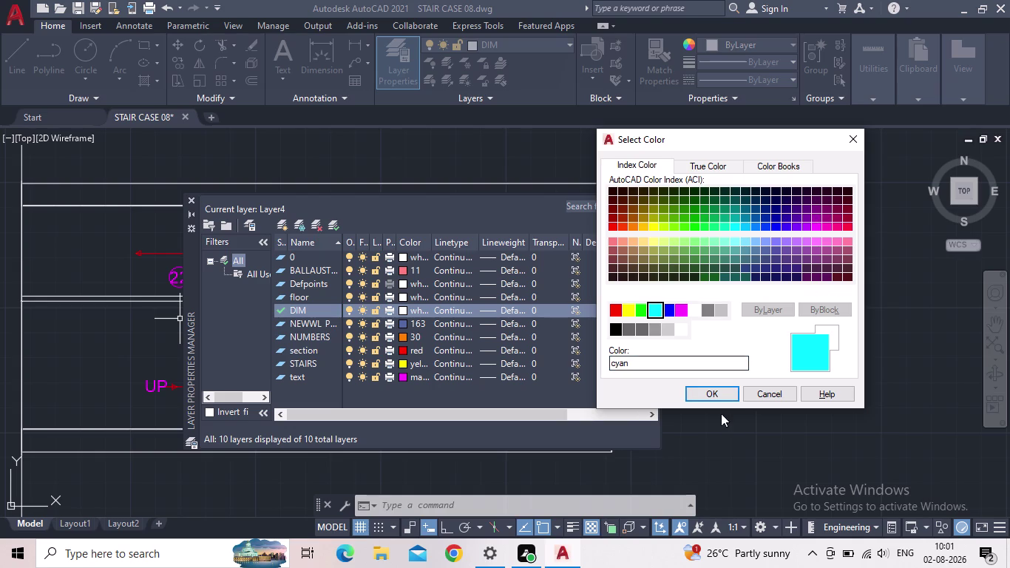
click(702, 395)
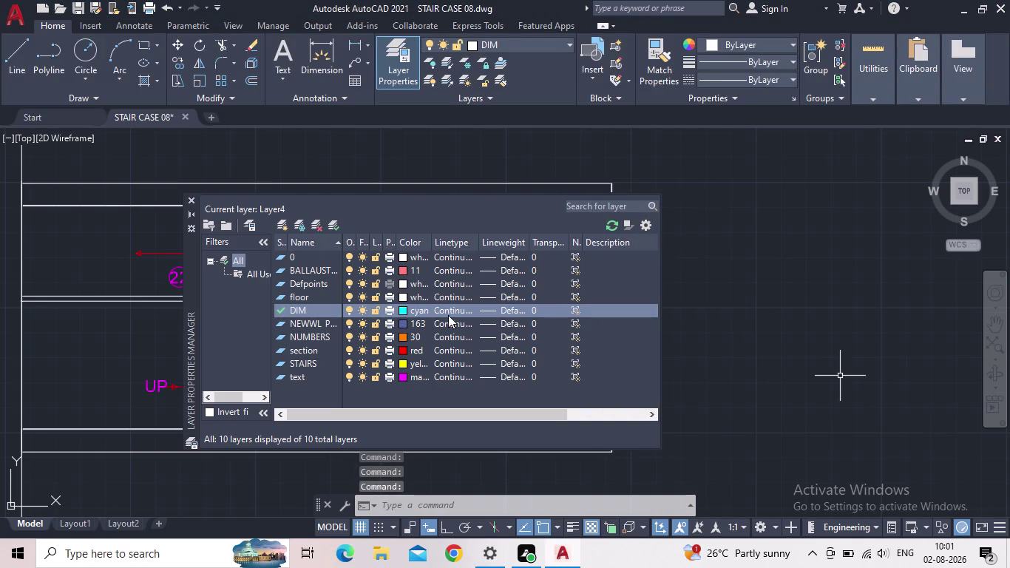
click(190, 198)
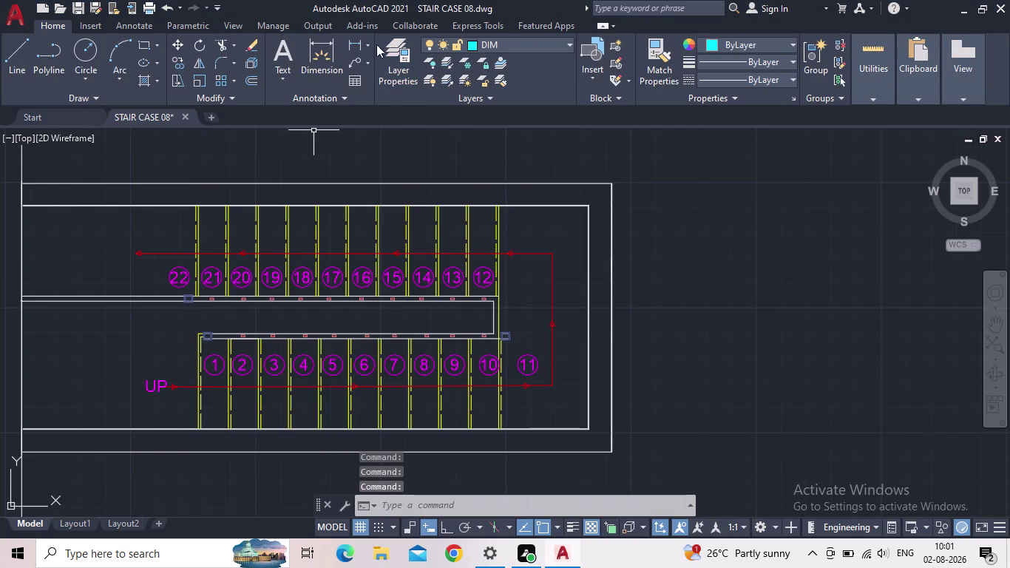
click(353, 47)
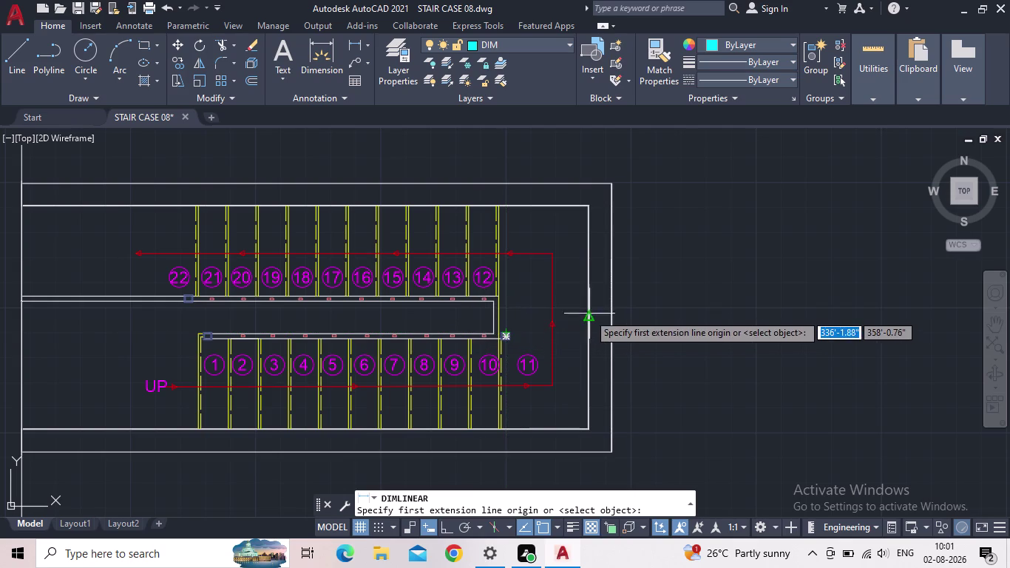
With Ortho on, place the 3' linear dimension beside step 12.
middle_drag(585, 308, 591, 288)
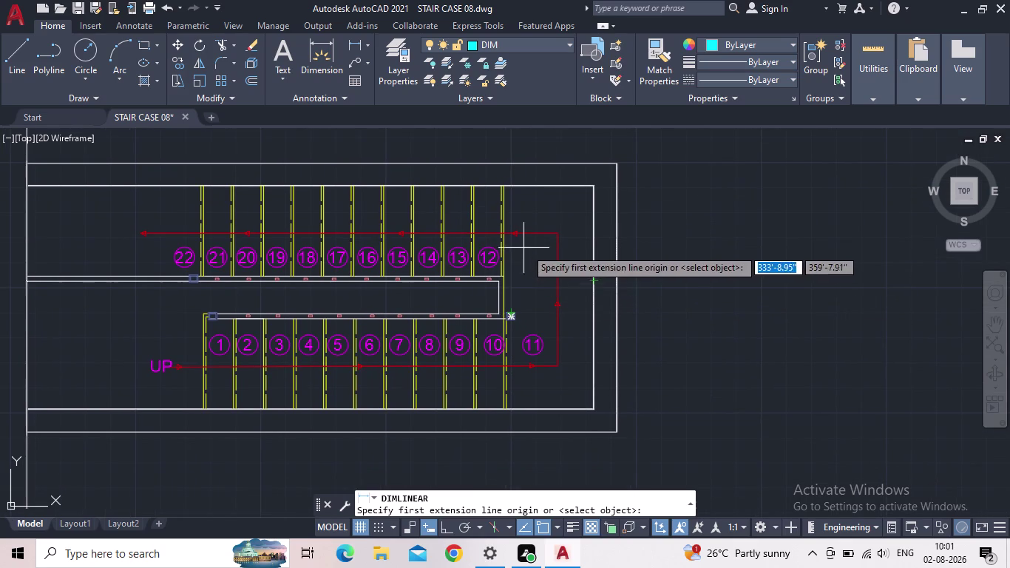
scroll(down, 3)
scroll(up, 3)
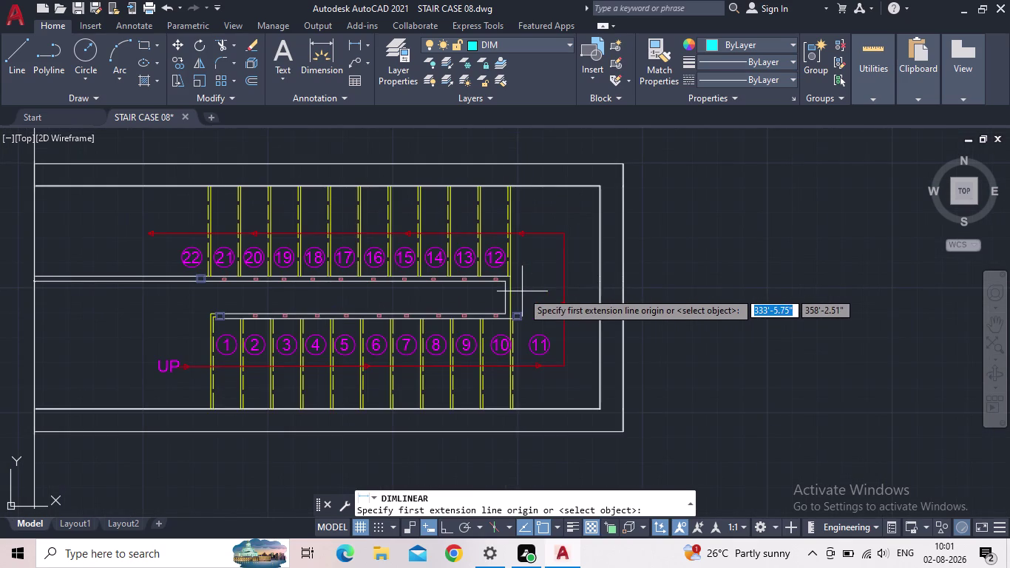
scroll(up, 3)
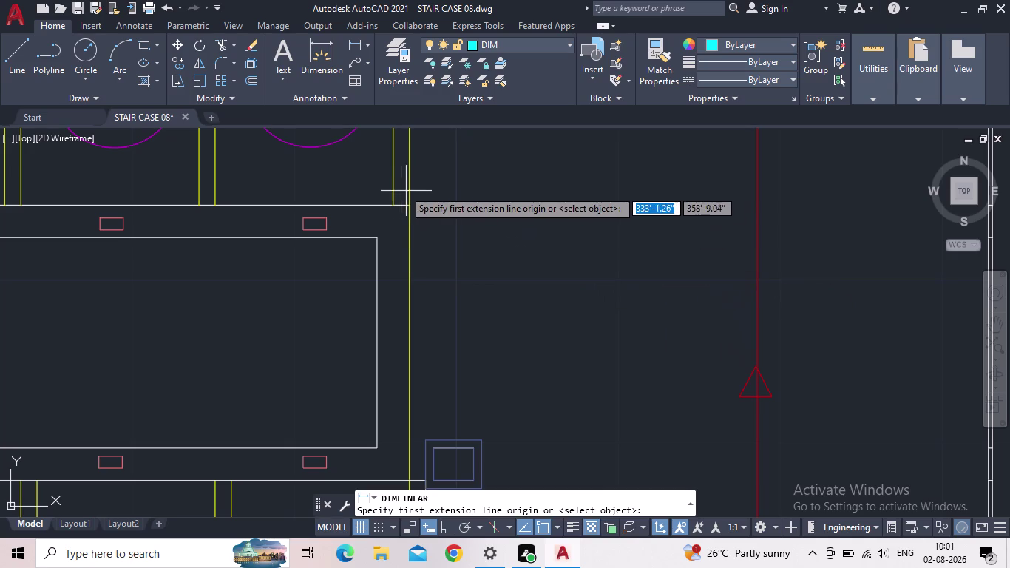
drag(410, 207, 417, 206)
scroll(down, 3)
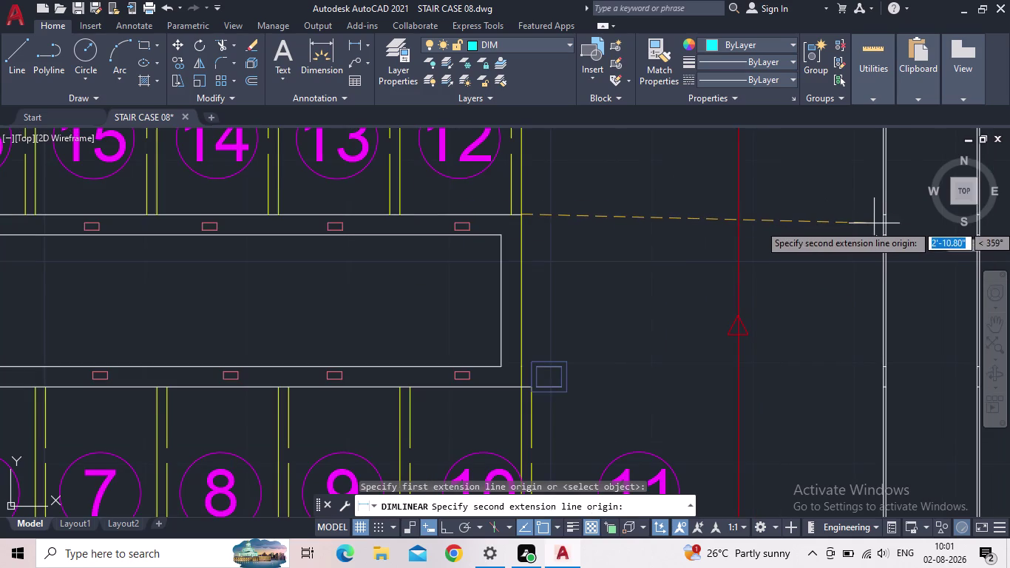
middle_drag(876, 224, 736, 337)
scroll(down, 3)
scroll(up, 3)
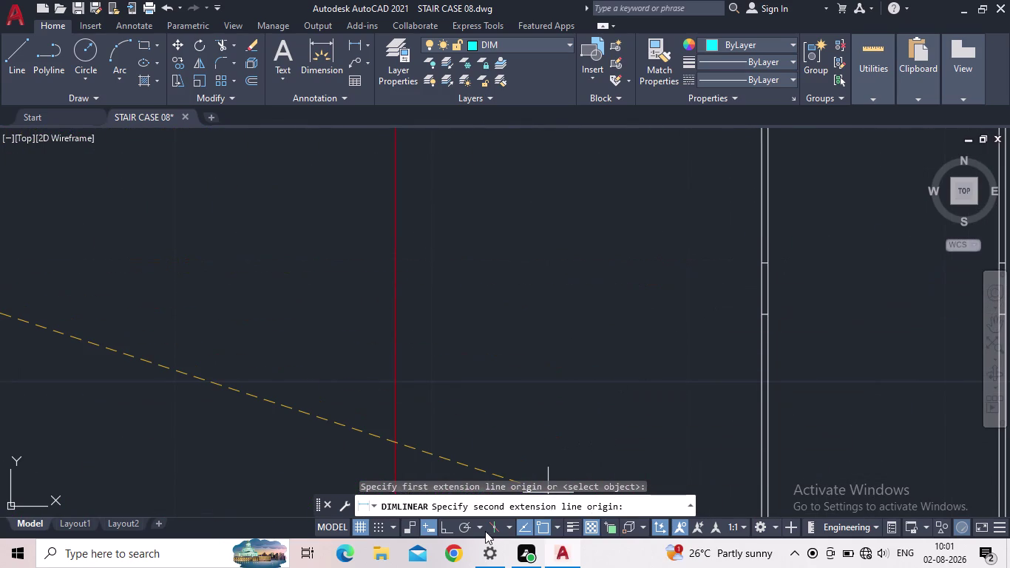
click(447, 527)
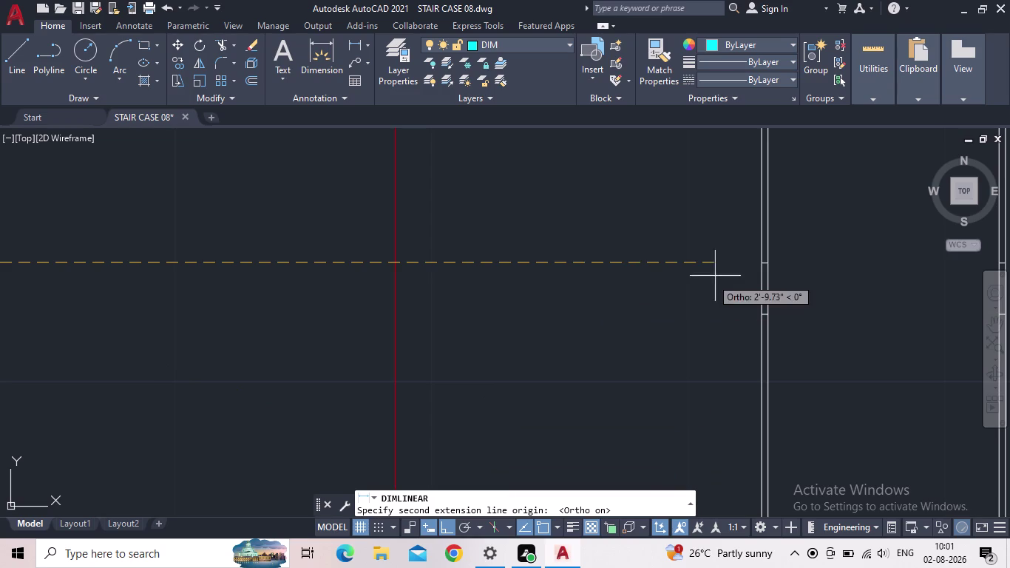
scroll(up, 3)
click(746, 284)
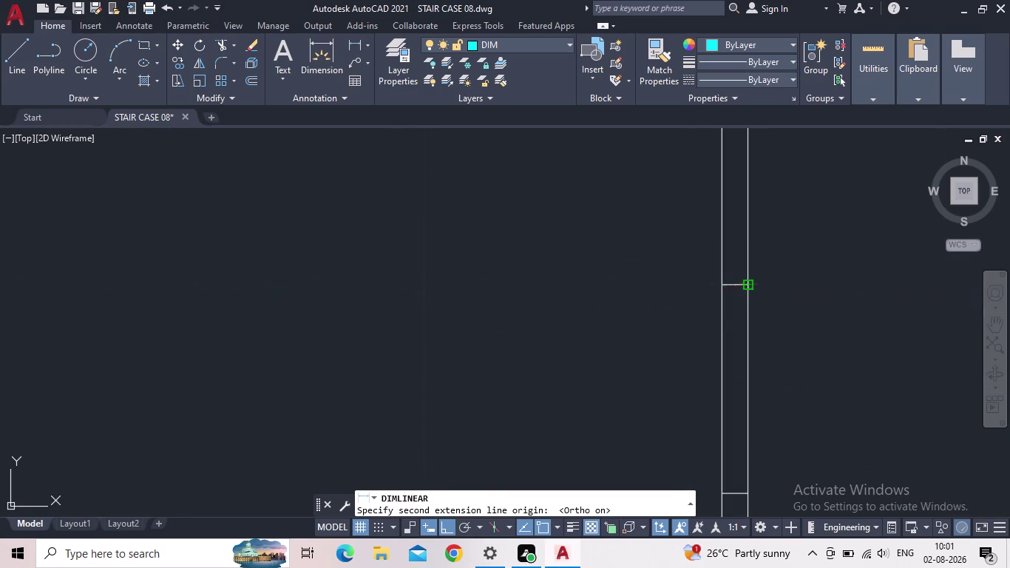
scroll(down, 3)
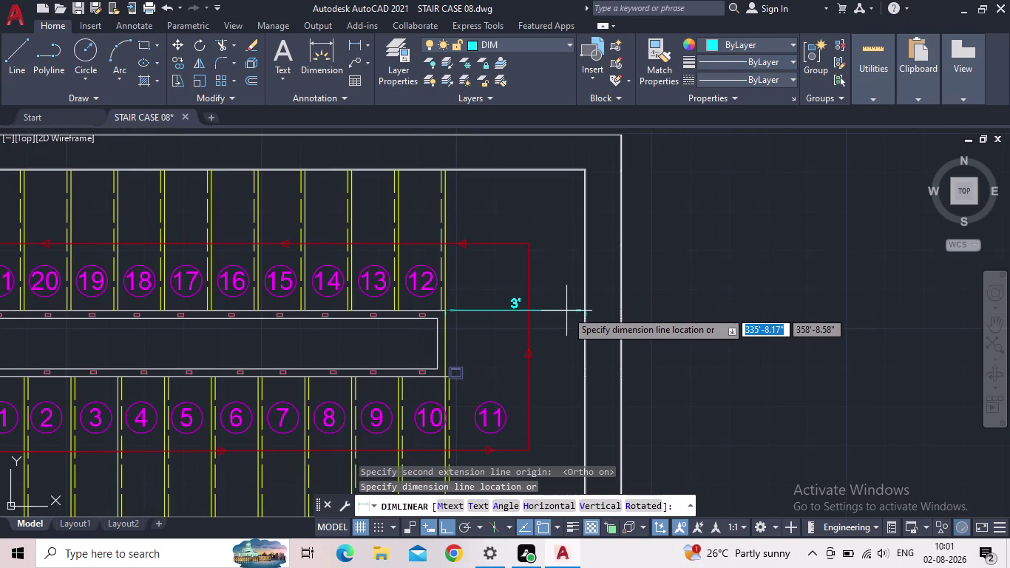
scroll(up, 3)
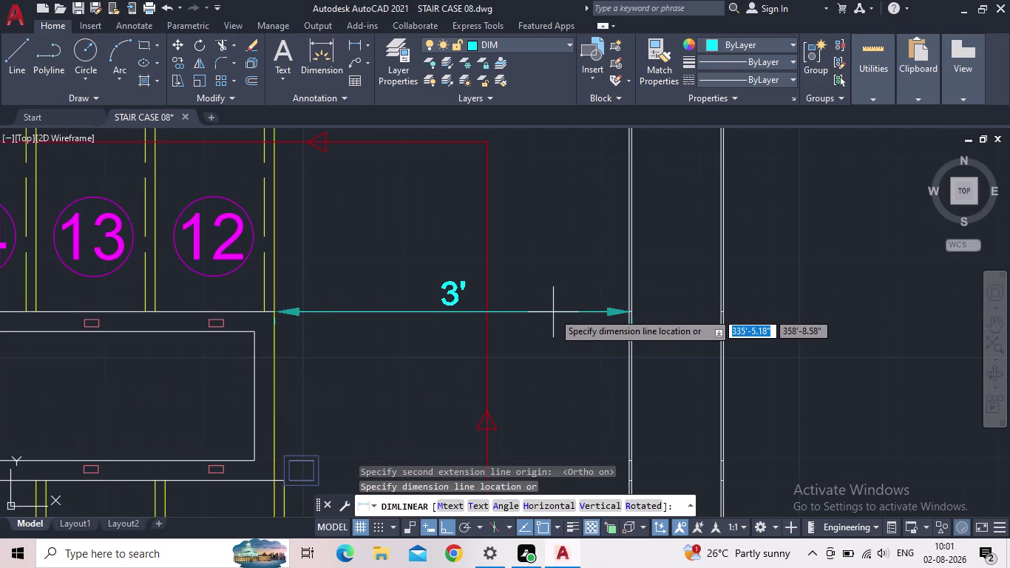
click(553, 313)
Measure the landing from bottom to top wall, then cancel the 7'-5.5" result.
scroll(down, 3)
scroll(down, 3)
middle_drag(531, 348, 527, 311)
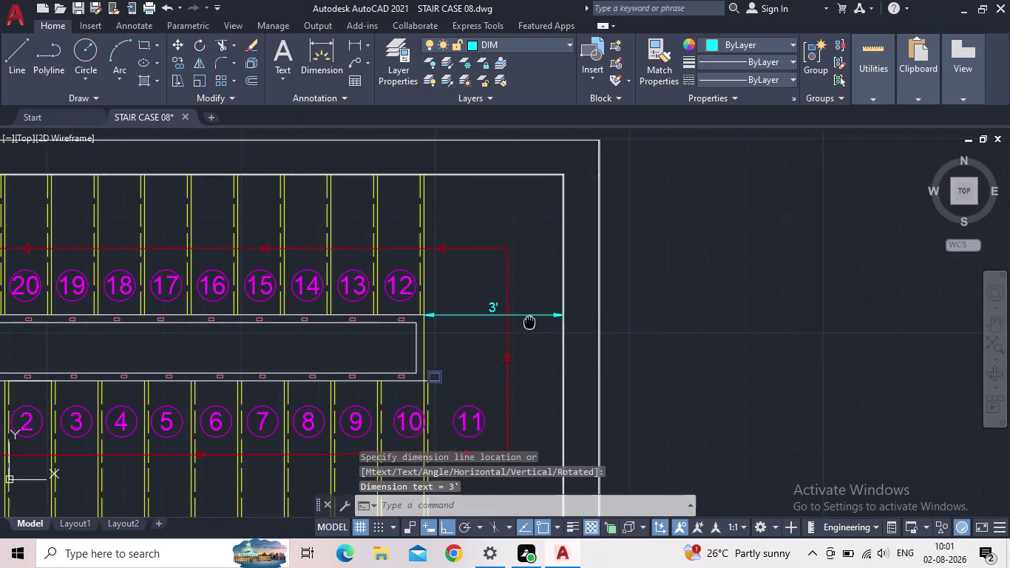
middle_drag(527, 312, 514, 251)
key(space)
middle_drag(507, 352, 537, 234)
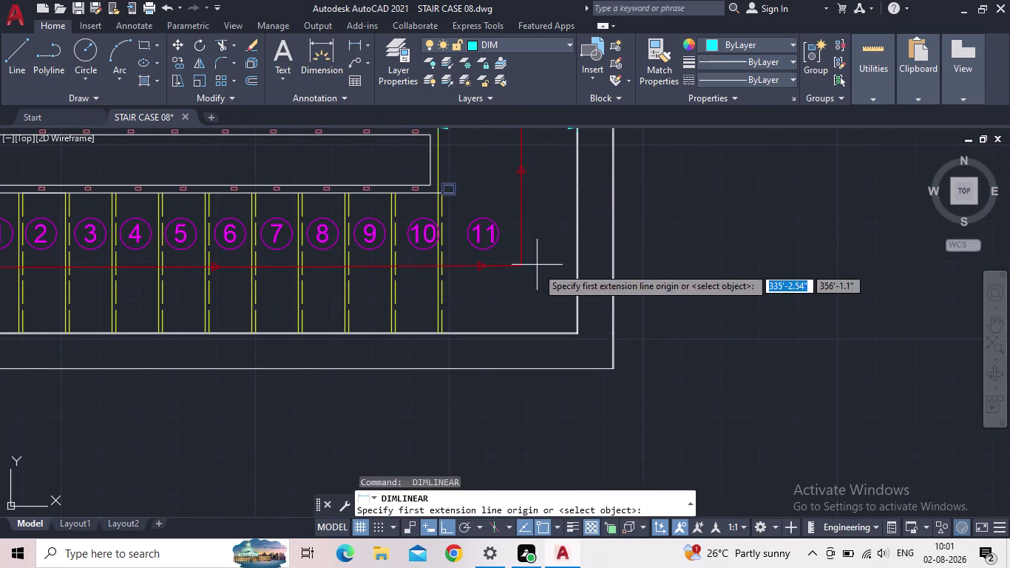
scroll(up, 3)
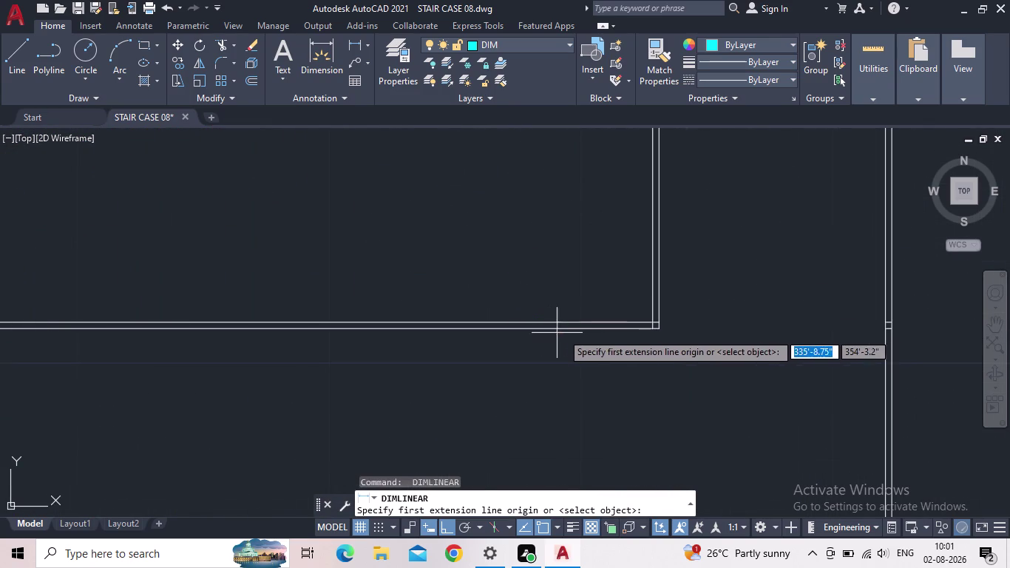
click(570, 331)
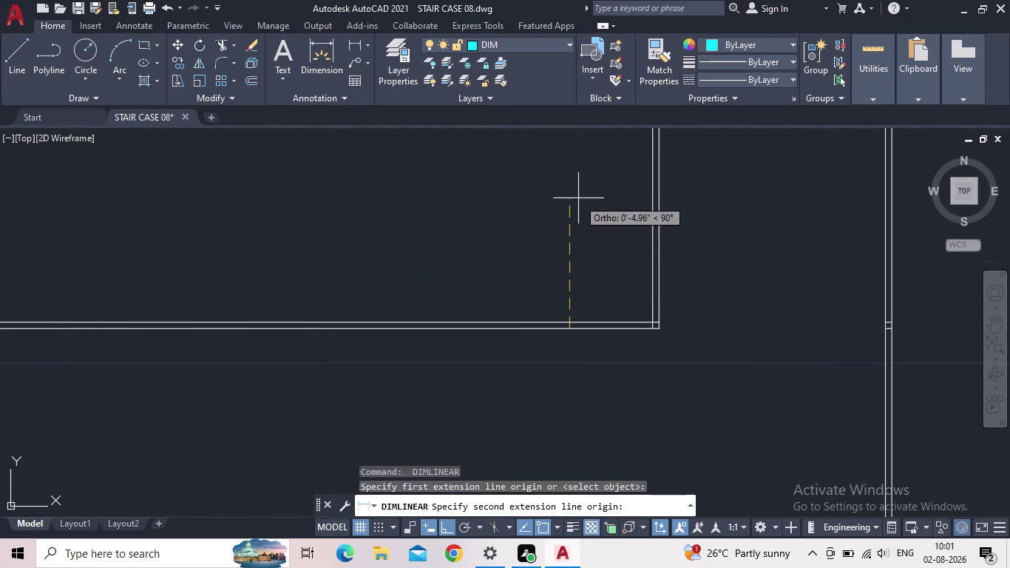
middle_drag(578, 197, 612, 370)
scroll(down, 3)
scroll(down, 3)
middle_drag(601, 261, 604, 425)
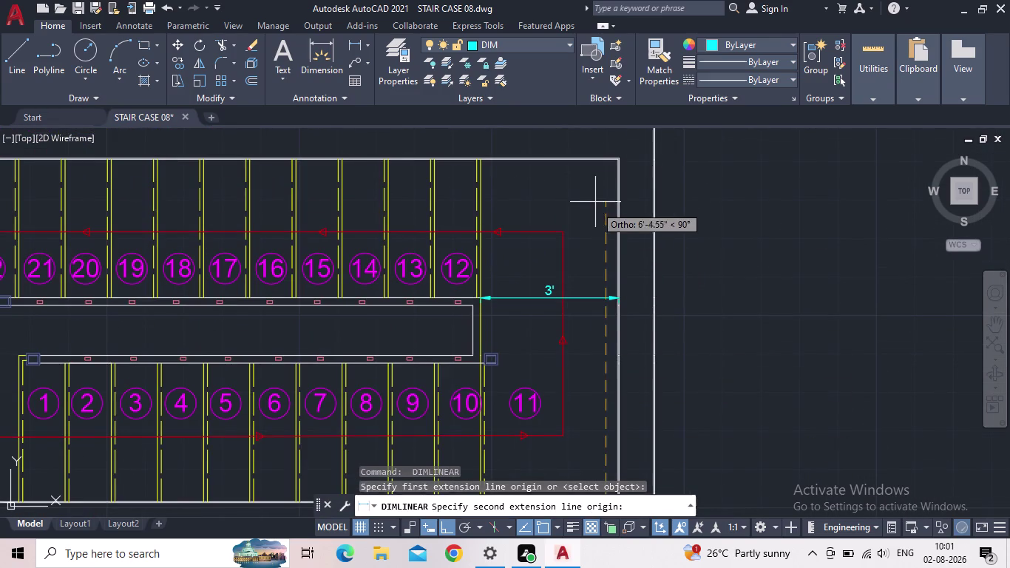
scroll(up, 3)
scroll(up, 3)
scroll(up, 3)
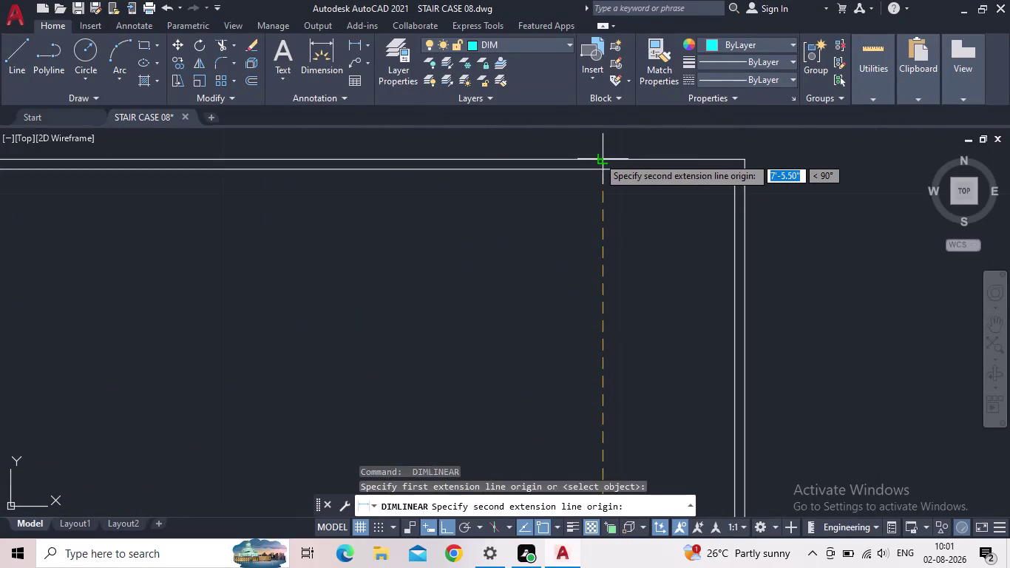
click(601, 159)
scroll(down, 3)
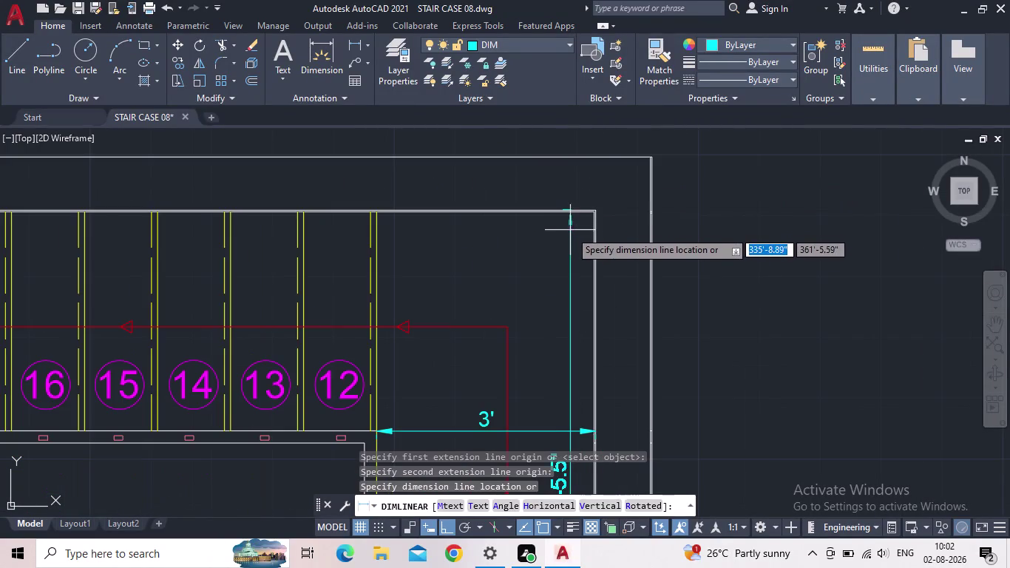
middle_drag(562, 238, 592, 180)
scroll(down, 3)
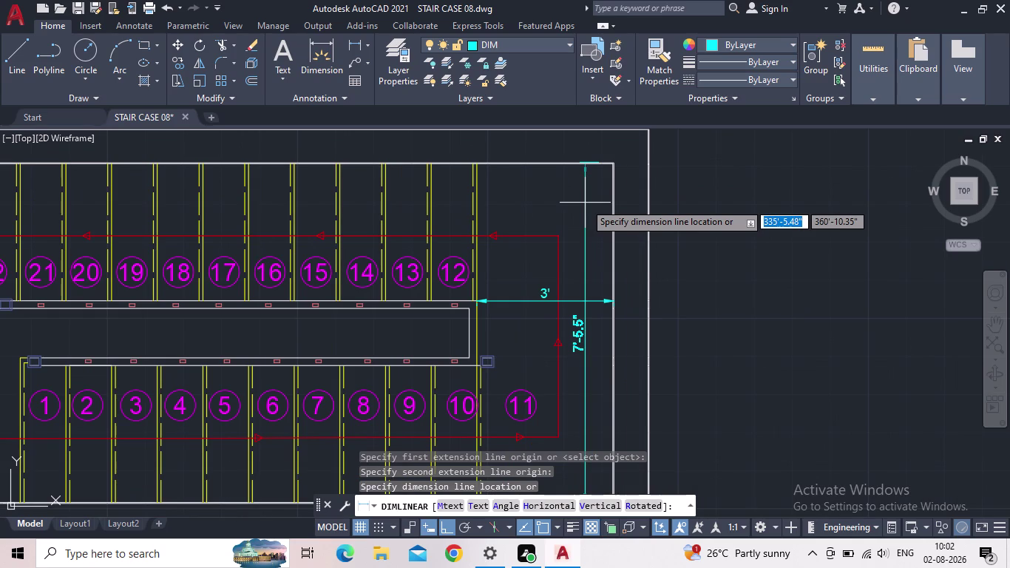
key(Escape)
Place the 7'-5" vertical dimension from the landing's bottom wall to its top wall.
key(space)
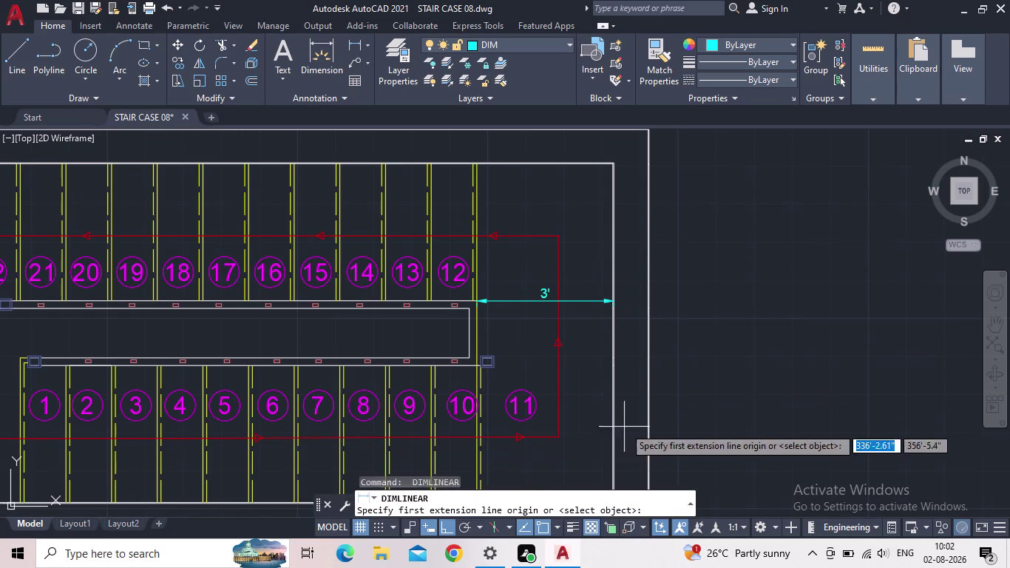
middle_drag(614, 424, 625, 262)
scroll(up, 3)
scroll(up, 3)
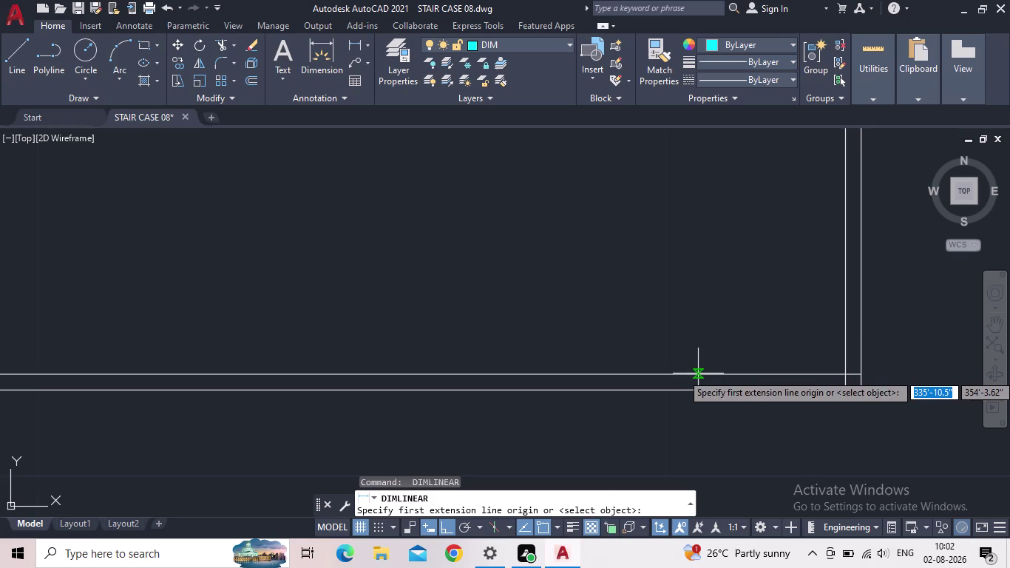
click(699, 373)
middle_drag(672, 223, 631, 412)
scroll(down, 3)
middle_drag(644, 263, 614, 466)
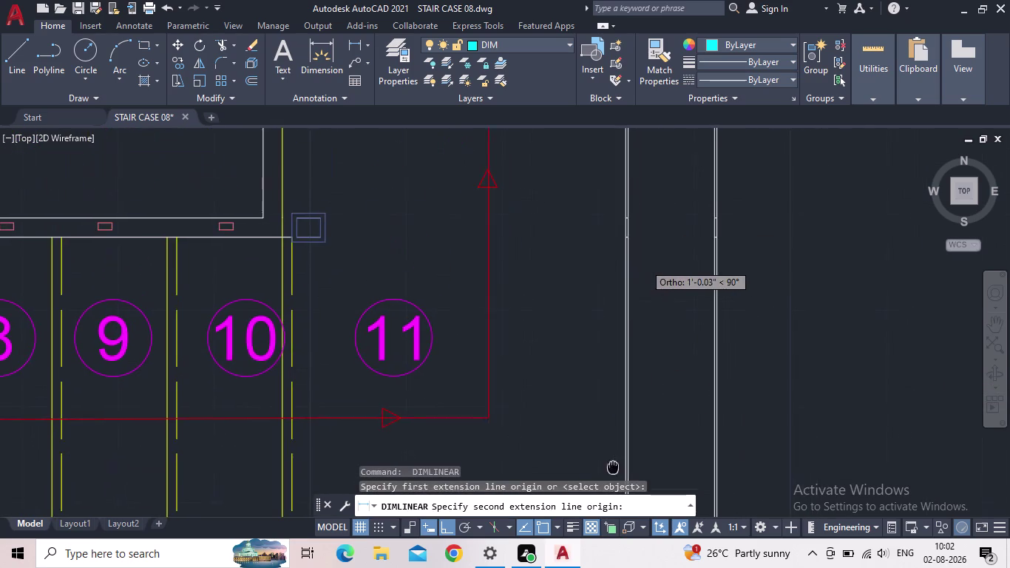
middle_drag(613, 466, 613, 463)
middle_drag(553, 178, 571, 450)
scroll(down, 3)
scroll(up, 3)
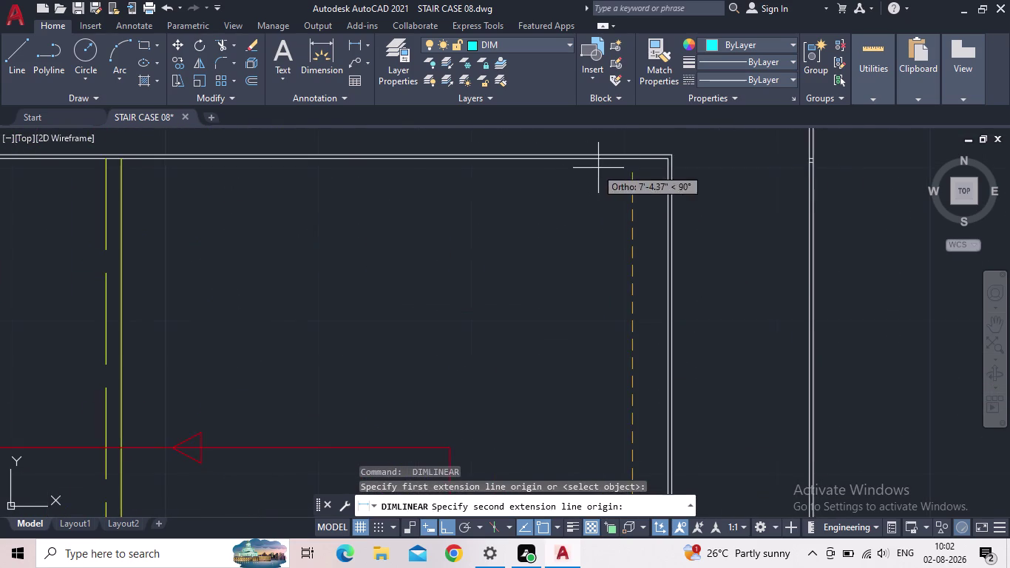
scroll(up, 3)
click(636, 169)
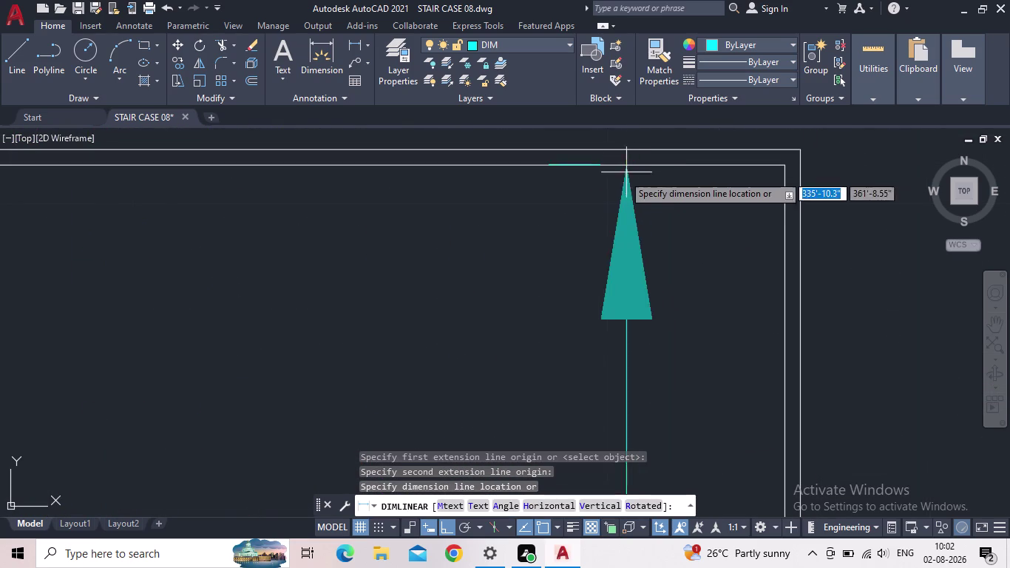
scroll(down, 3)
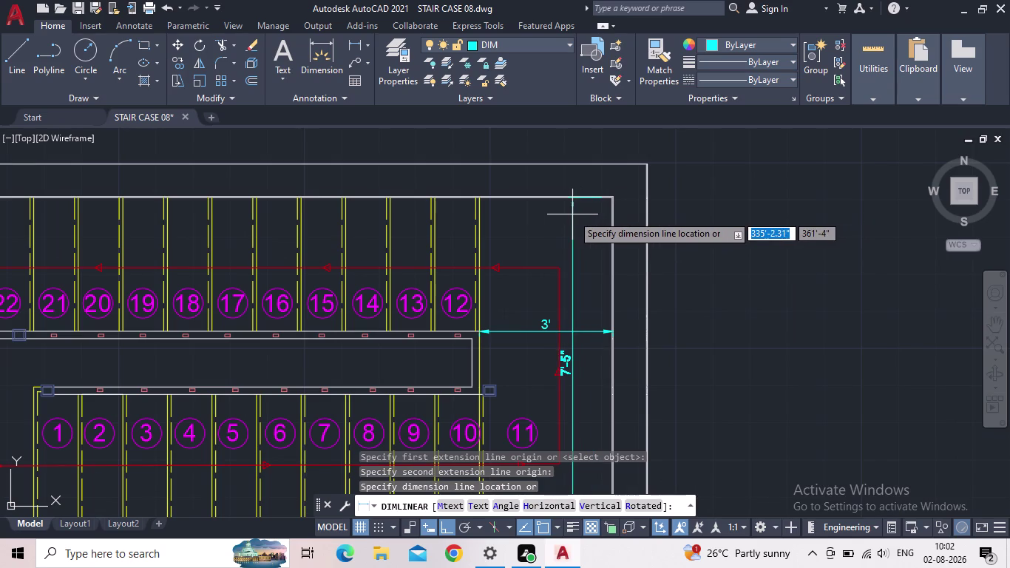
click(584, 213)
Recentre the staircase plan and end the repeated dimension command.
scroll(down, 3)
middle_drag(665, 265, 668, 257)
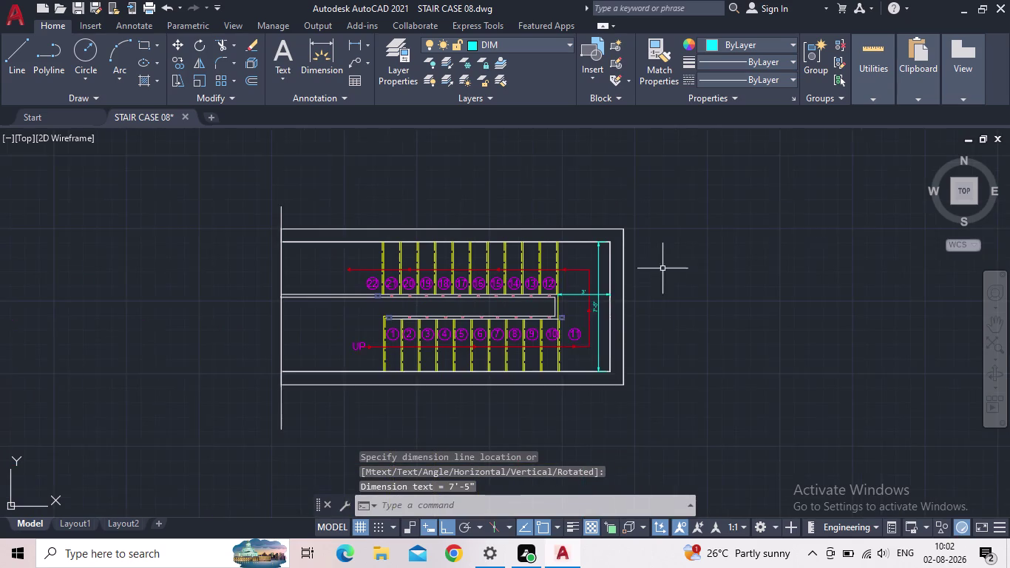
middle_drag(668, 257, 672, 223)
scroll(up, 3)
middle_drag(596, 284, 590, 298)
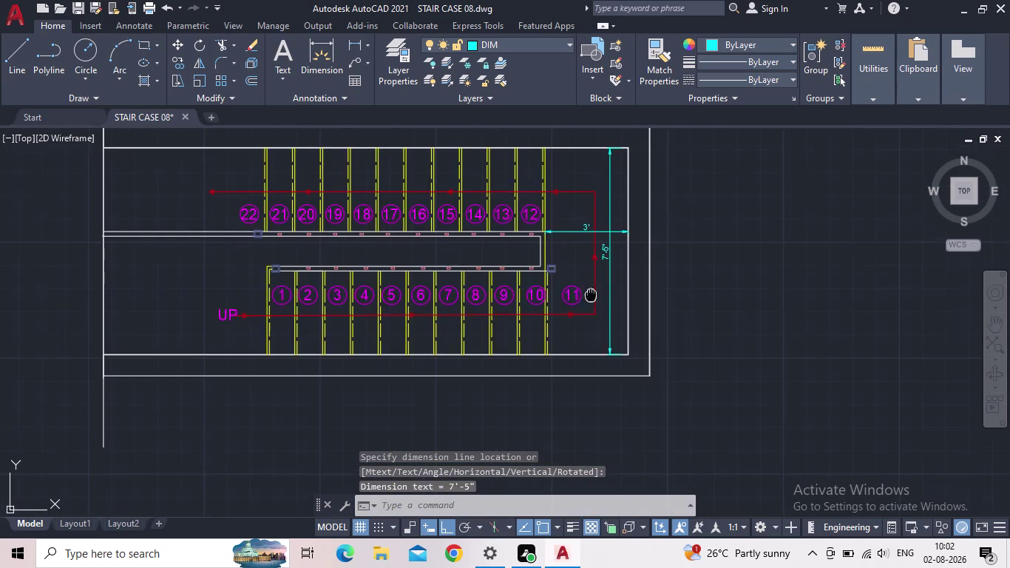
middle_drag(589, 298, 560, 334)
key(Escape)
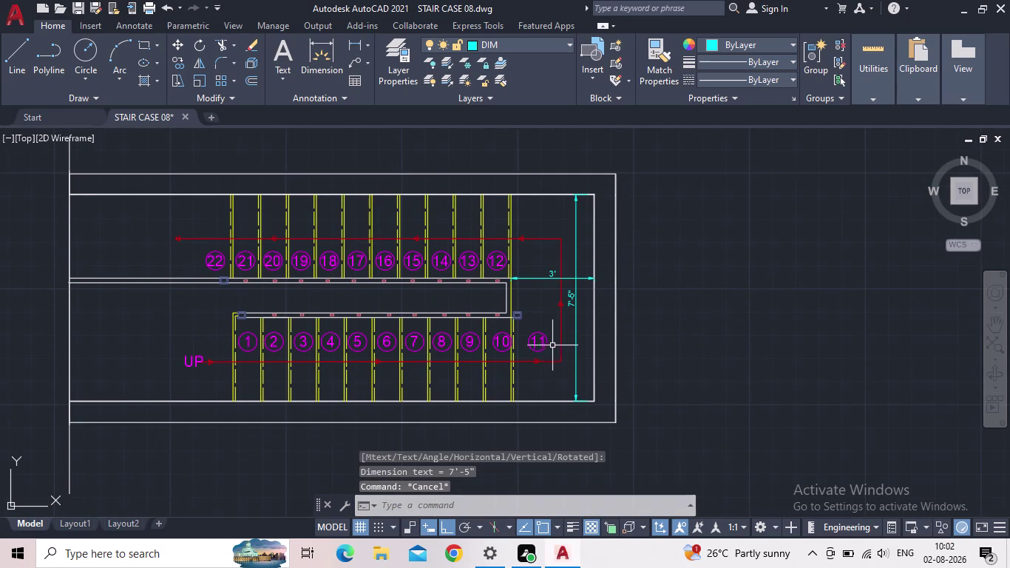
key(h)
click(568, 449)
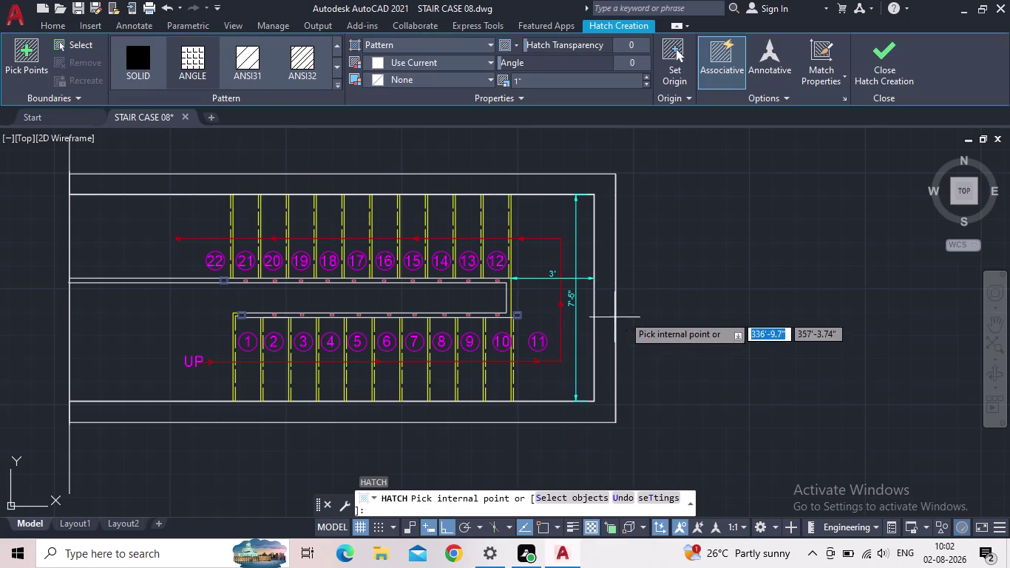
click(335, 82)
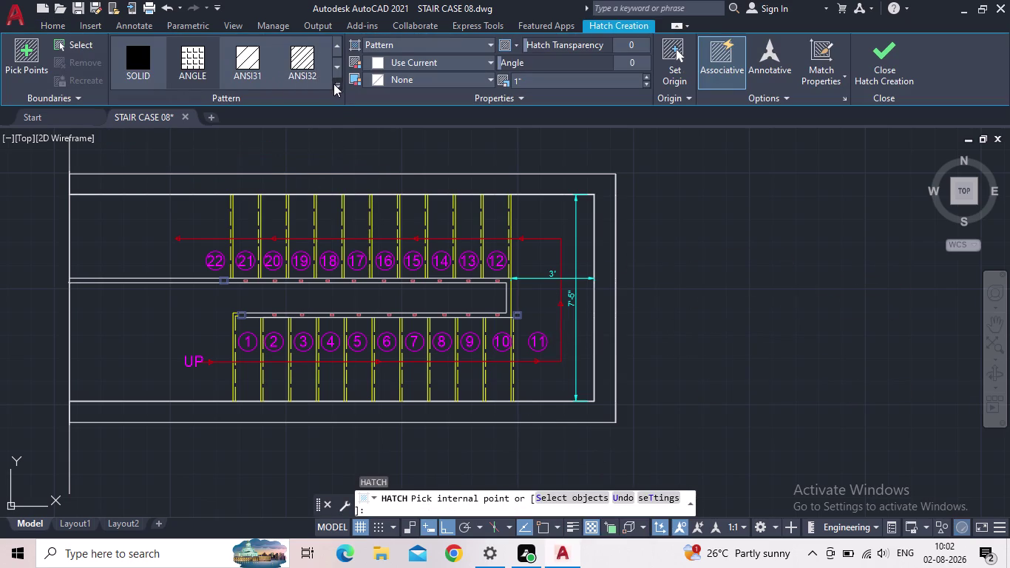
click(243, 72)
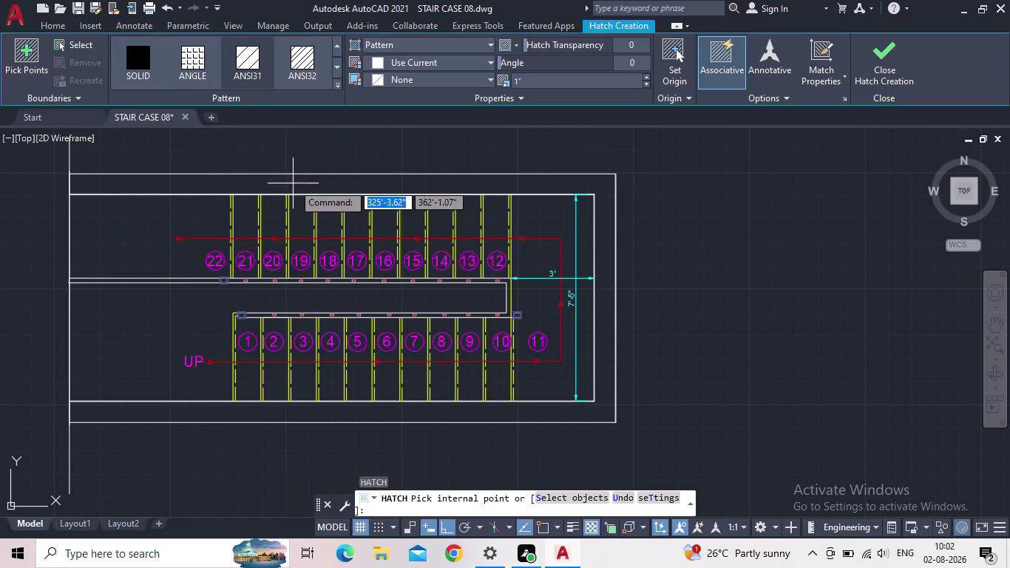
click(293, 183)
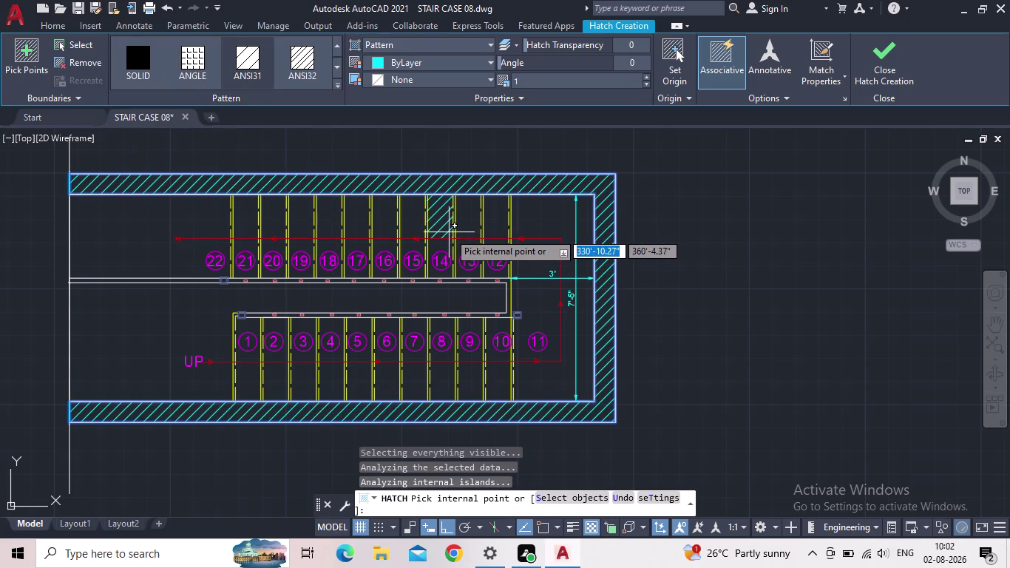
key(Escape)
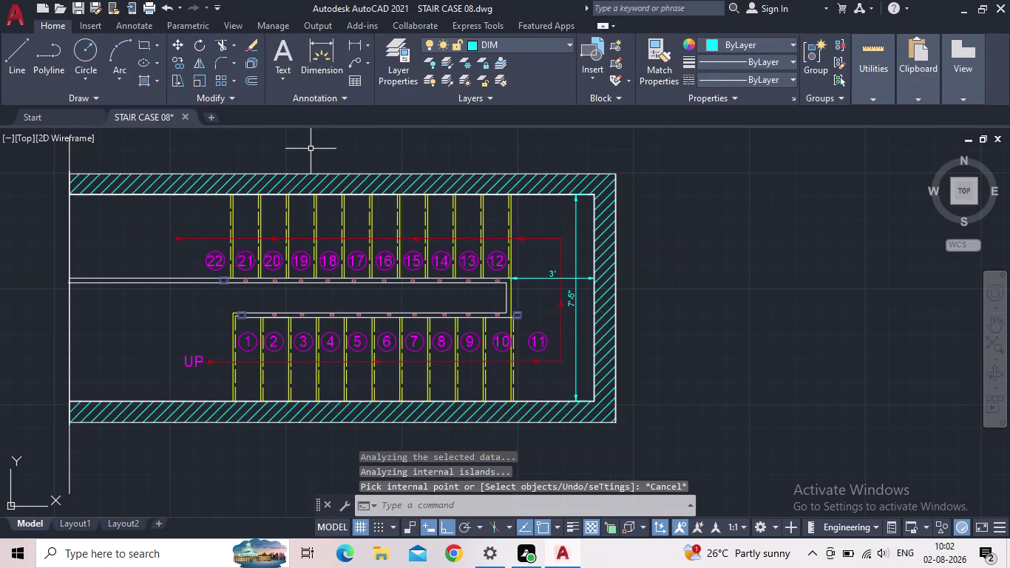
key(Escape)
click(298, 182)
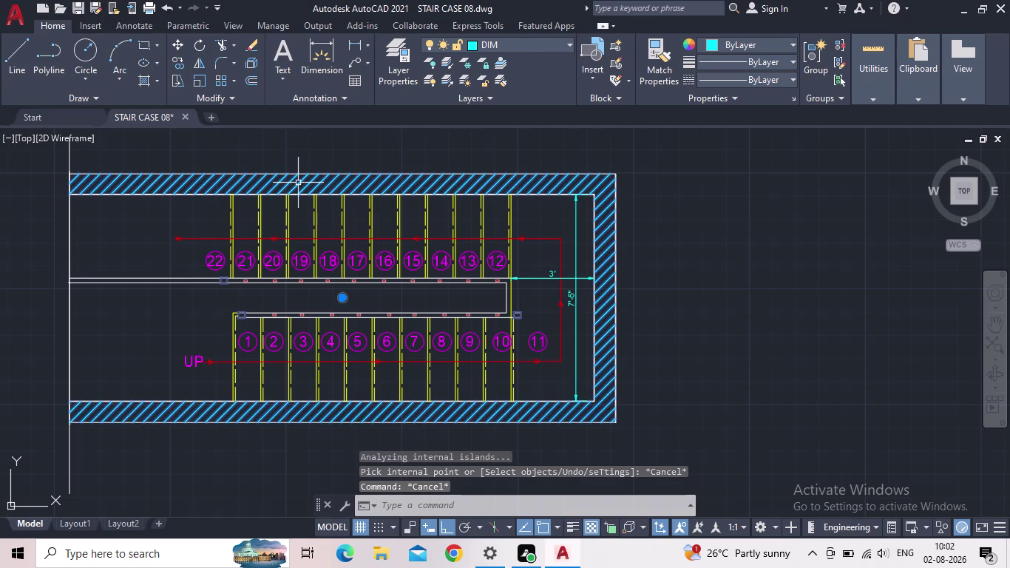
key(Delete)
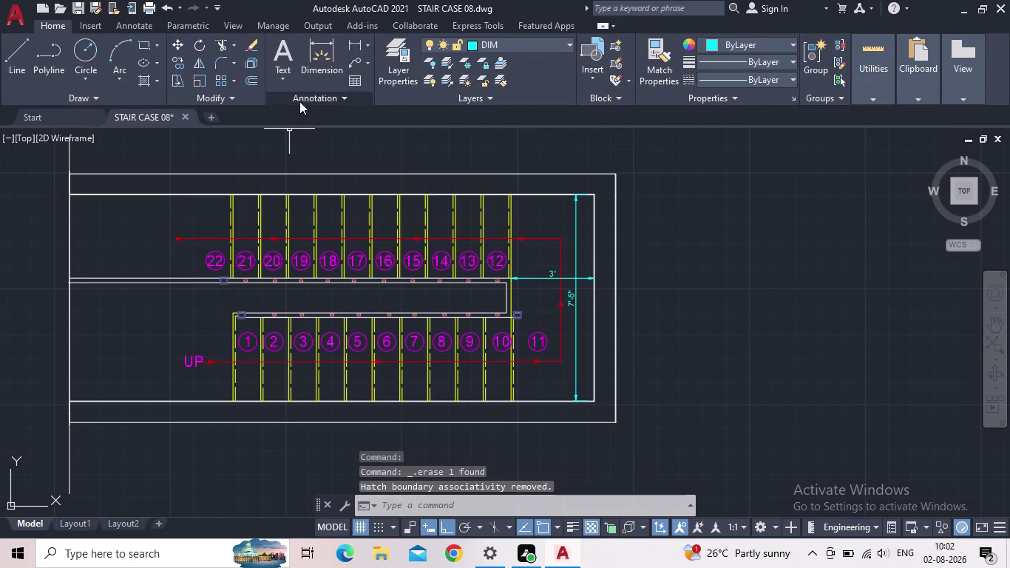
click(394, 81)
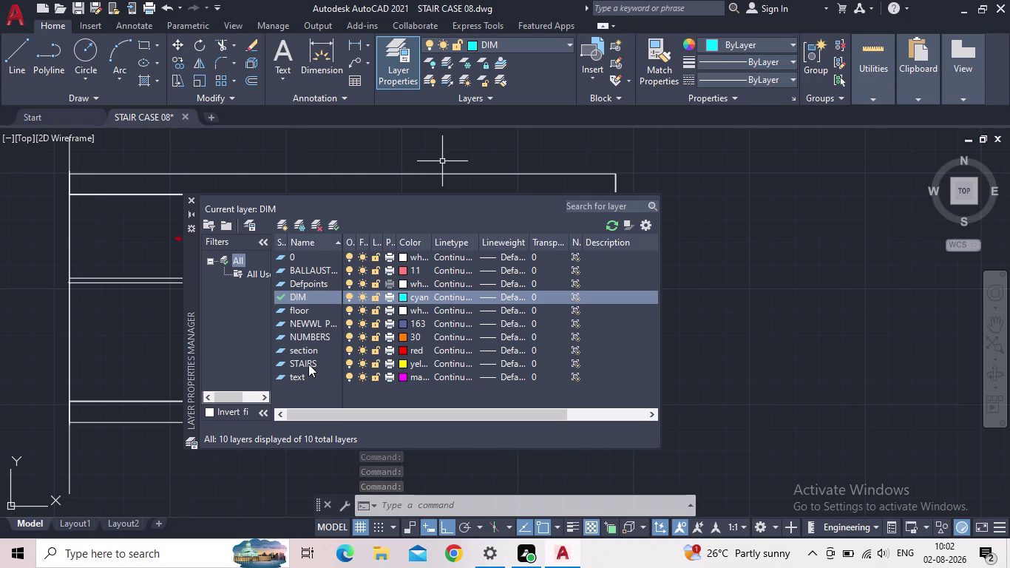
Create a new layer named HATCH and select its colour swatch.
click(284, 225)
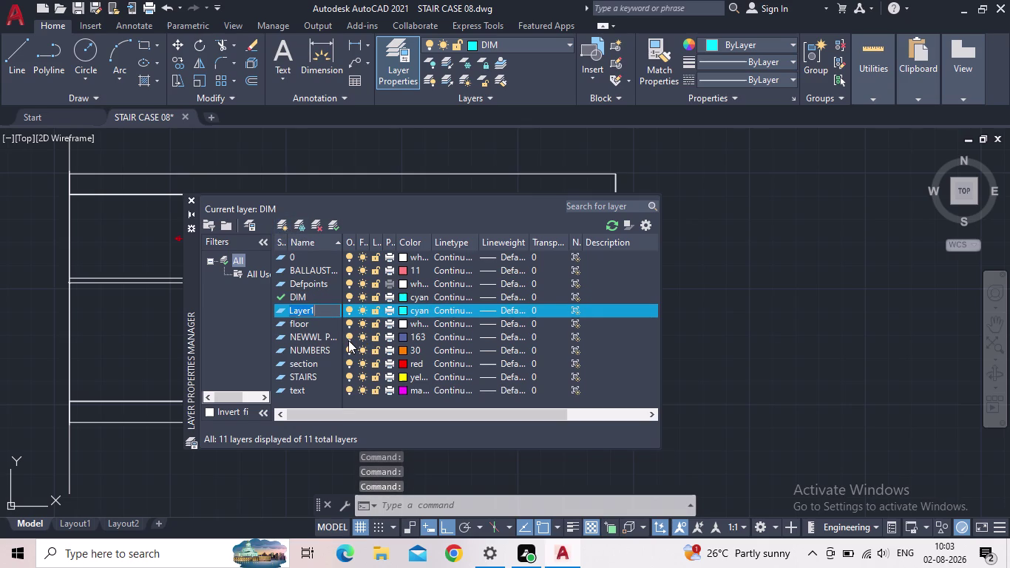
text(HA)
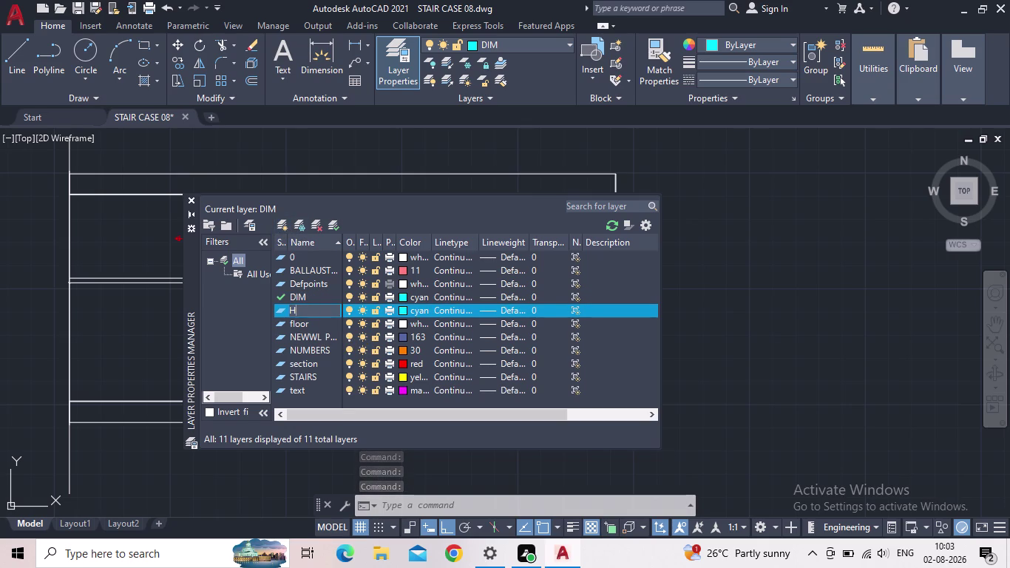
text(TCH)
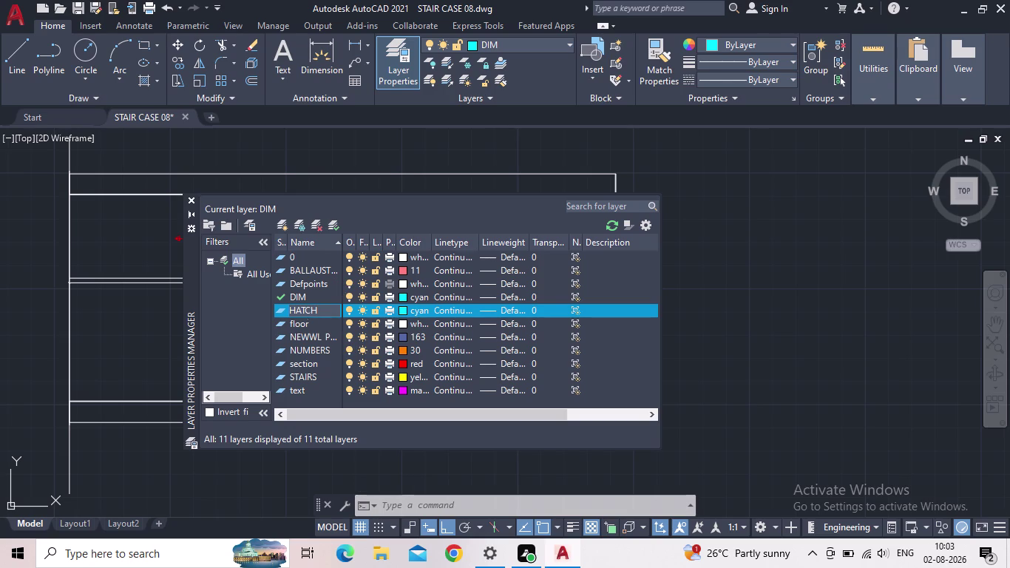
key(Return)
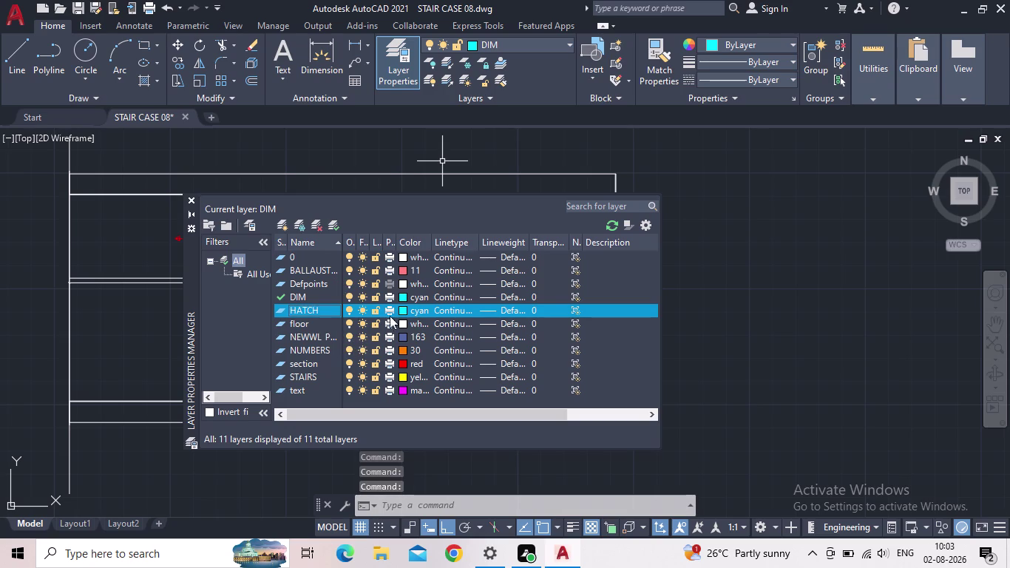
click(404, 312)
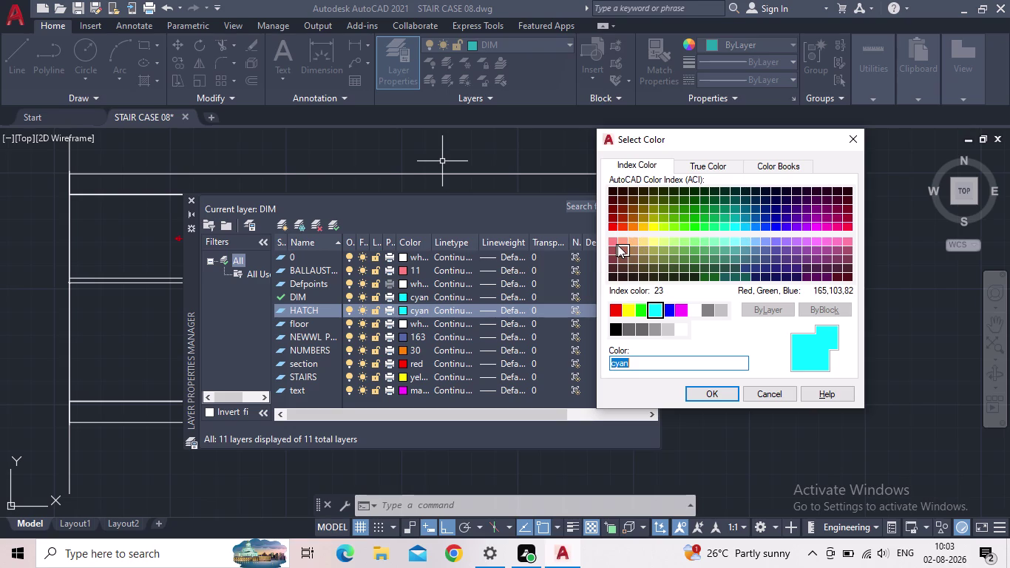
Preview several colours and apply yellow-green colour 60 to the HATCH layer.
scroll(up, 3)
click(820, 219)
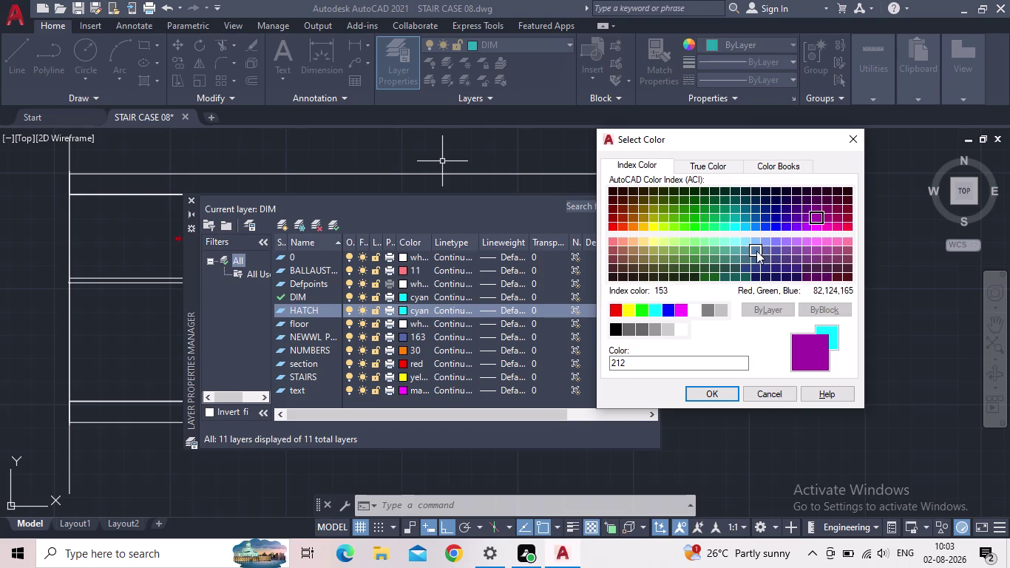
click(736, 252)
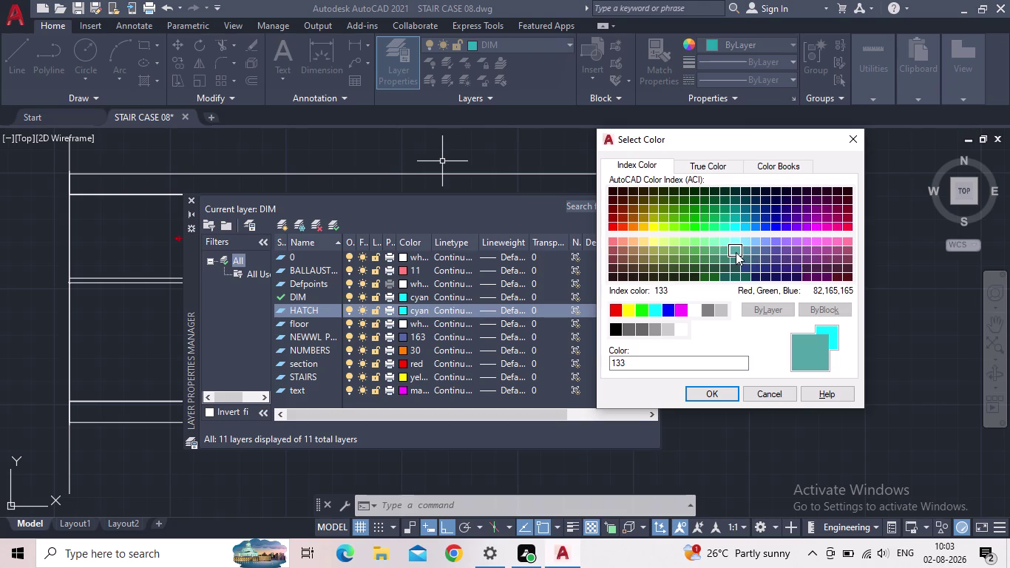
click(623, 270)
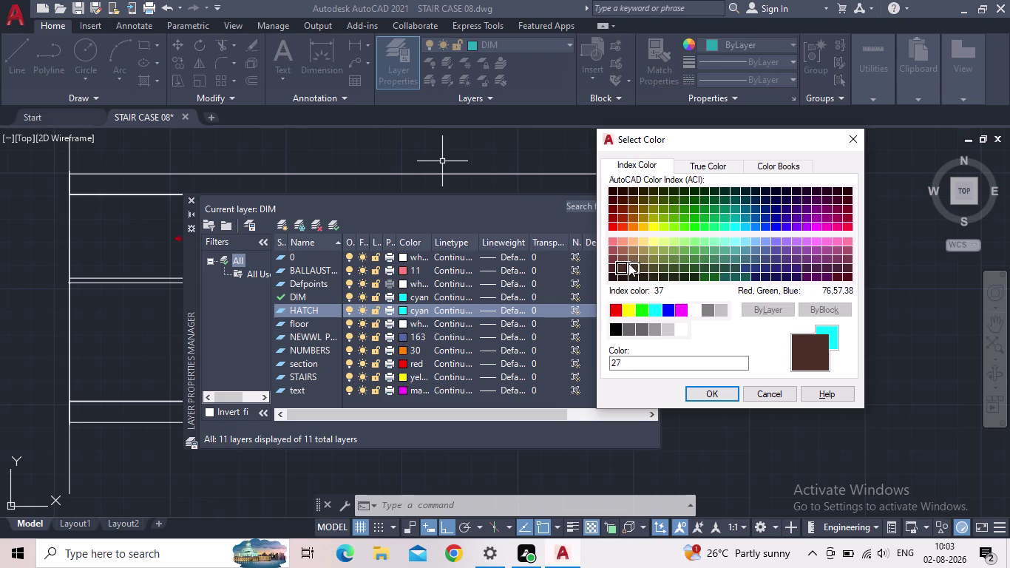
click(621, 259)
click(623, 248)
click(645, 240)
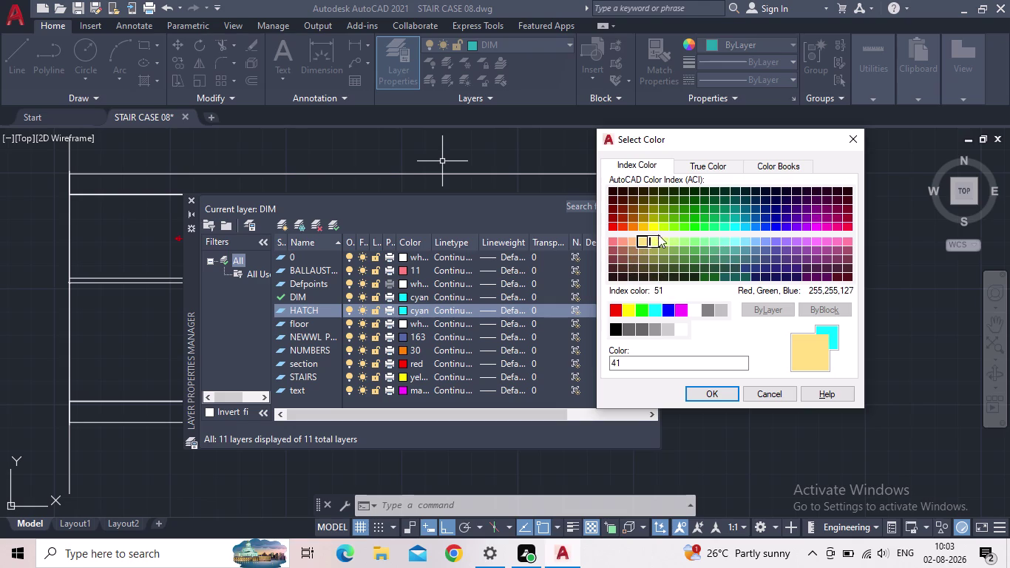
click(669, 227)
click(664, 227)
click(670, 225)
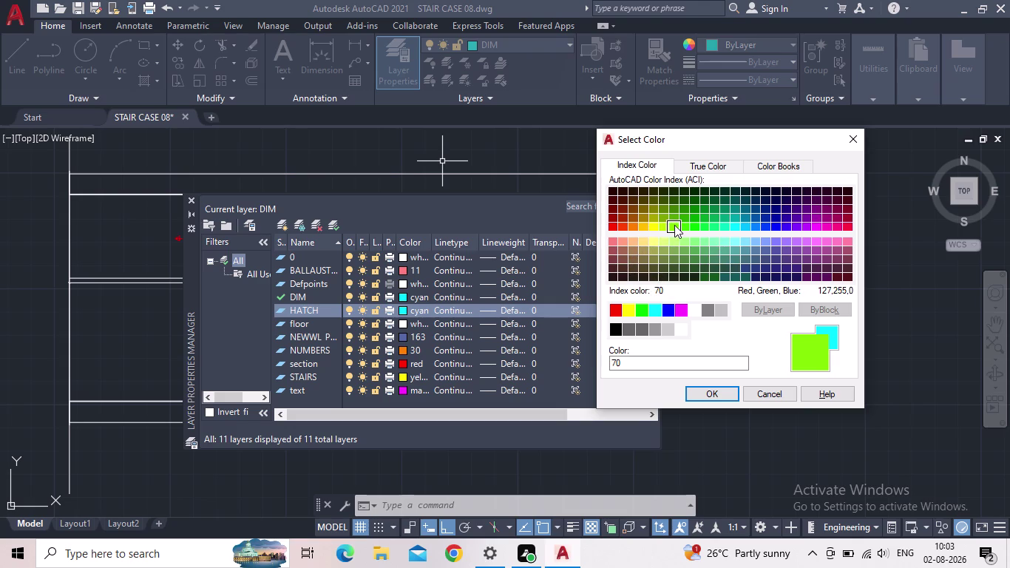
click(677, 225)
click(682, 225)
click(671, 227)
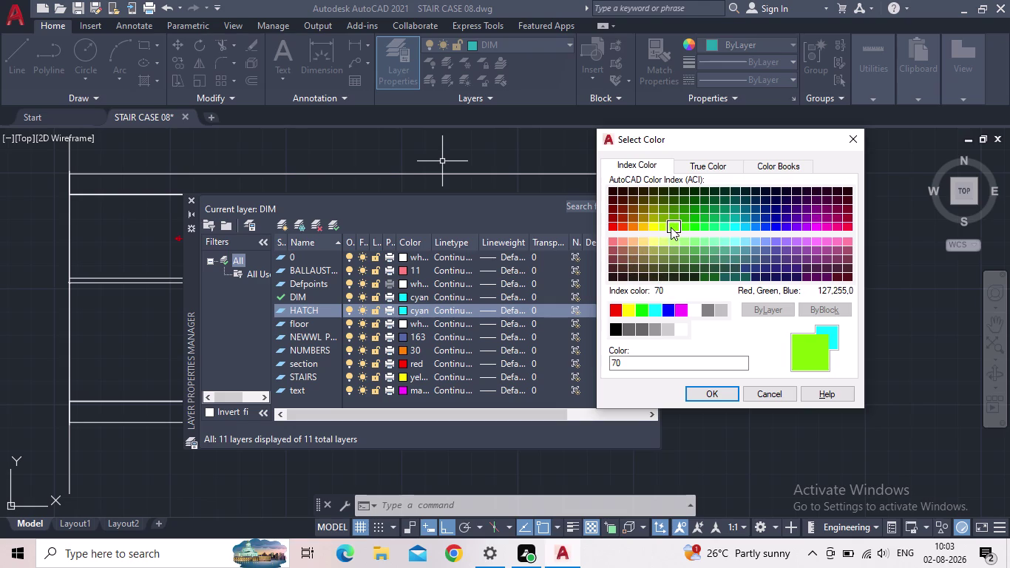
click(667, 227)
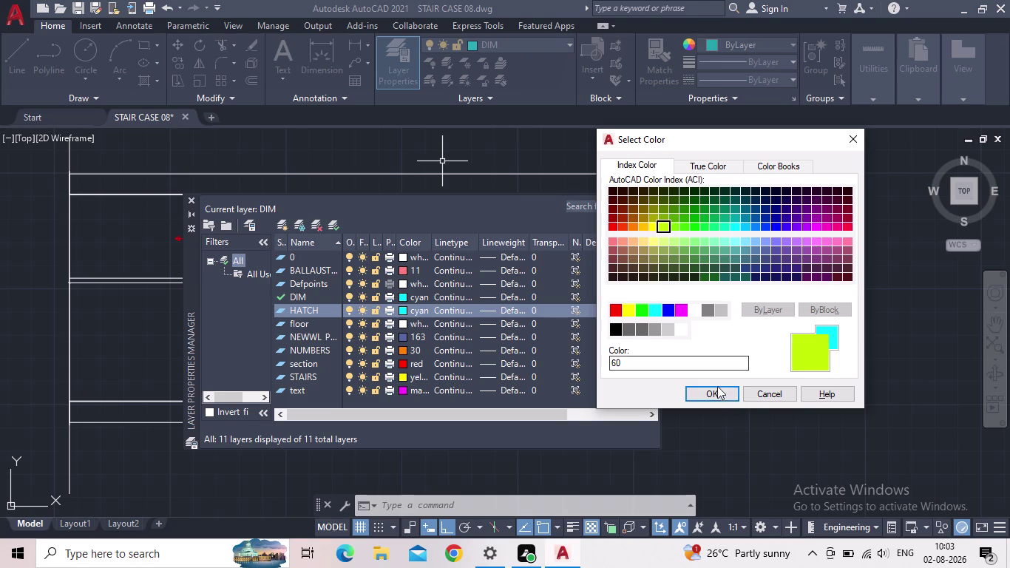
click(710, 388)
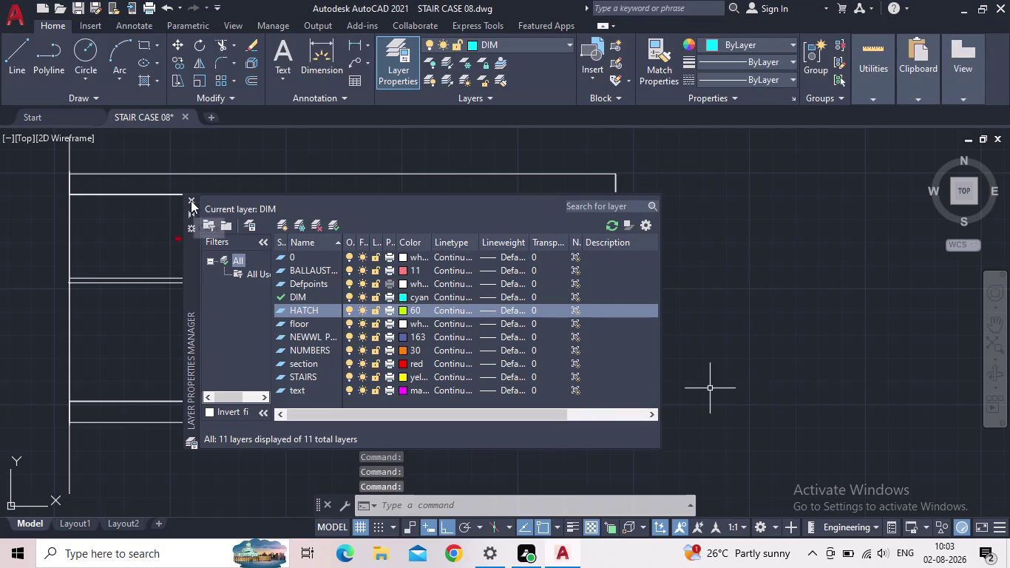
Change the HATCH layer colour to purple 200.
click(401, 312)
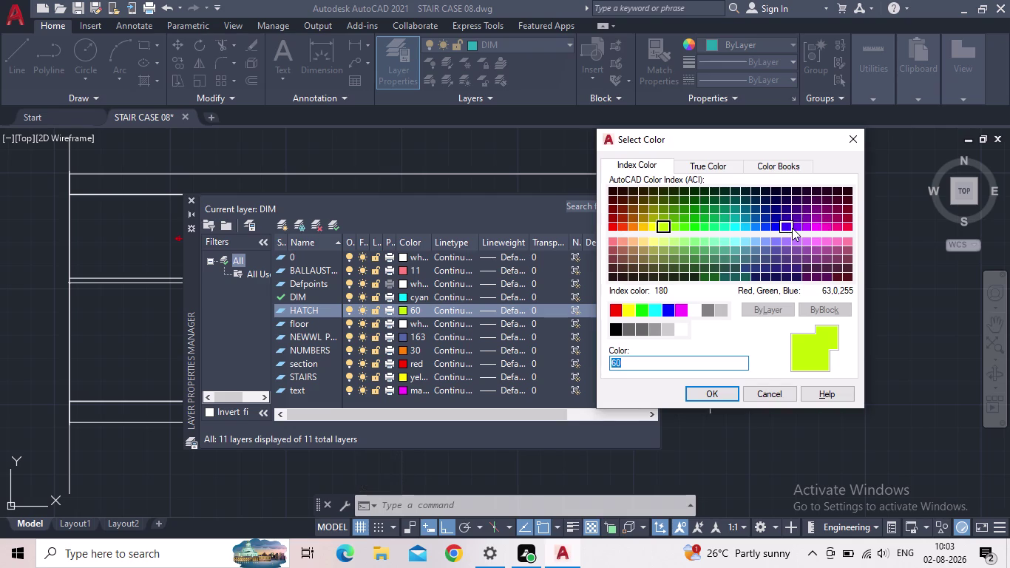
click(808, 227)
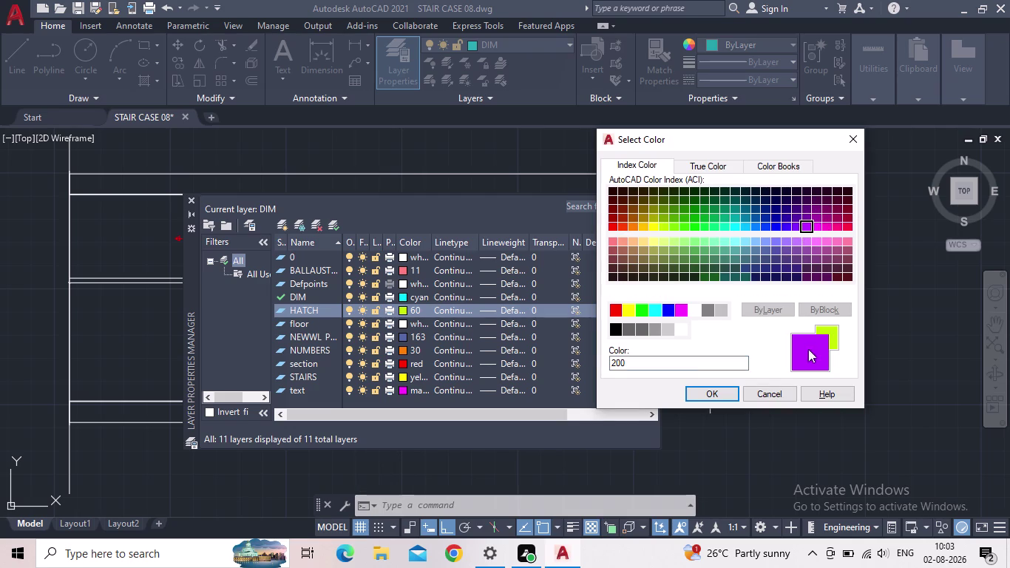
click(724, 392)
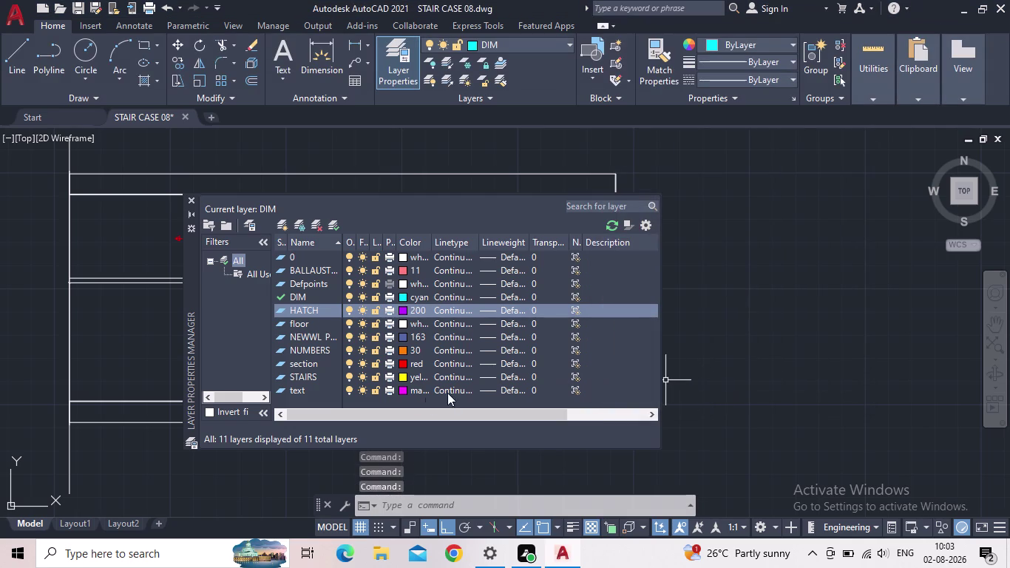
Switch the HATCH layer colour to bright green 70 and confirm it.
click(402, 311)
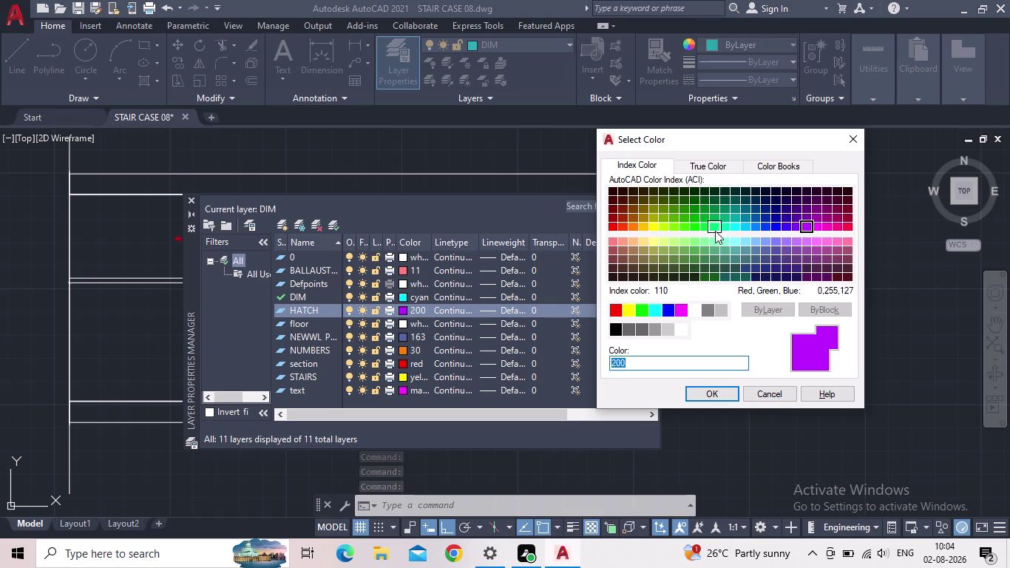
click(673, 226)
click(718, 391)
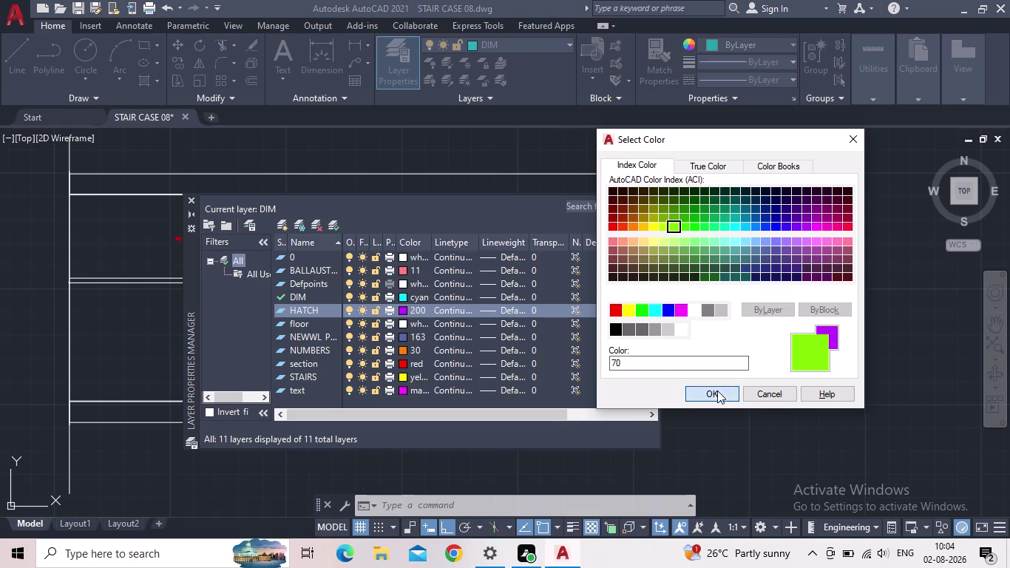